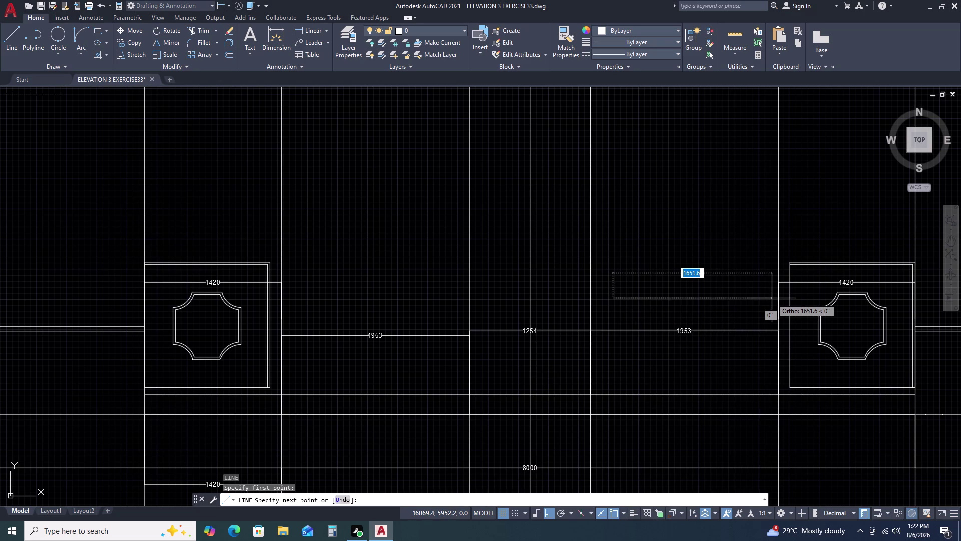
Draw a single horizontal line 1050 units long with Ortho on.
key(1)
text(05)
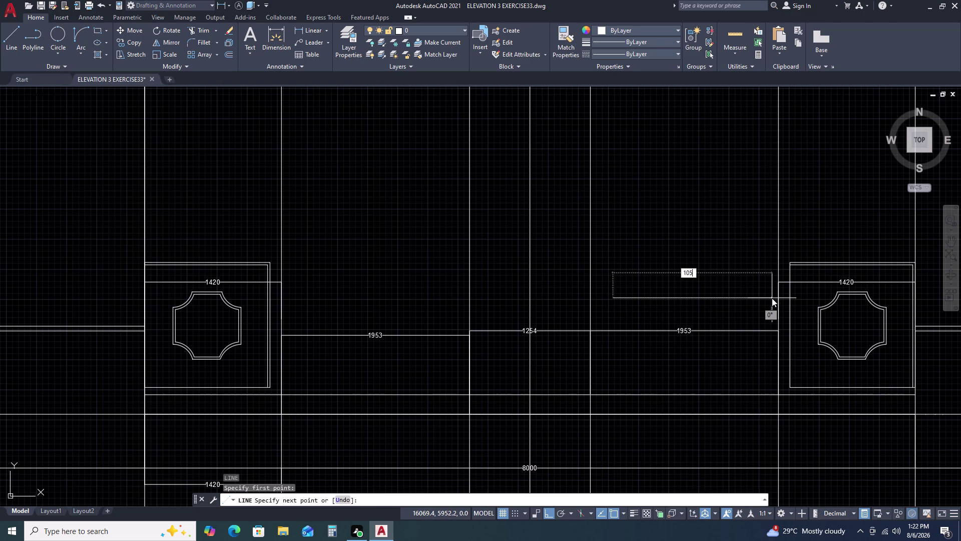
text(0)
key(space)
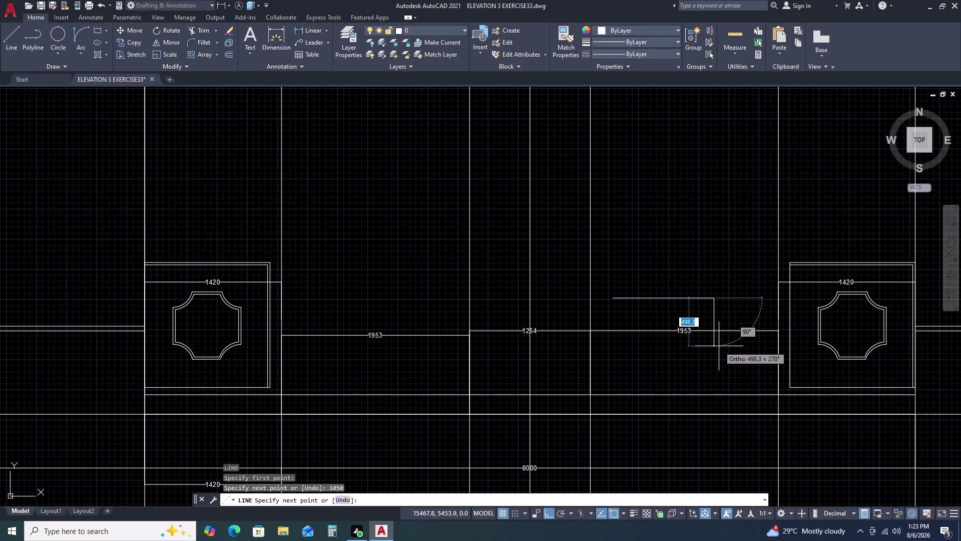
key(Escape)
Start the Linear dimension command (DLI).
text(D)
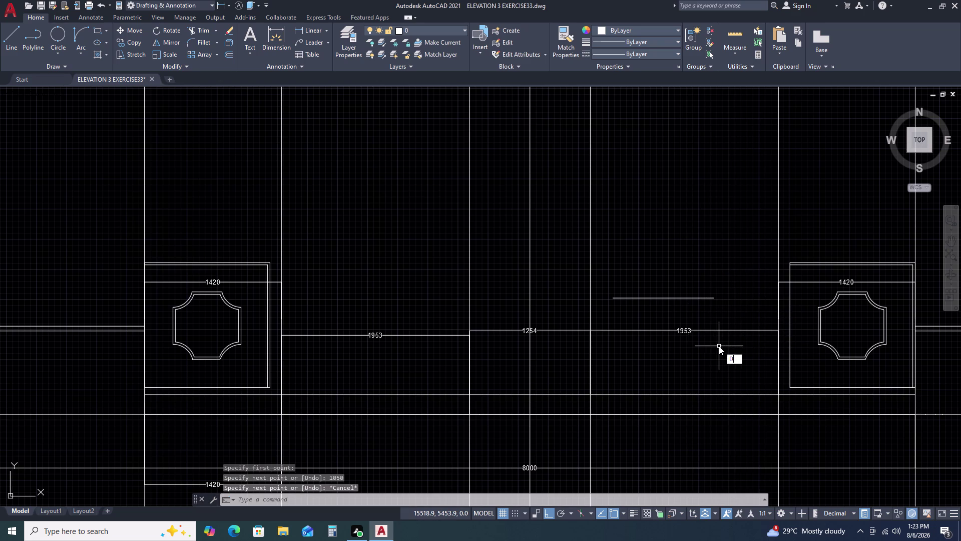
text(LIN)
key(space)
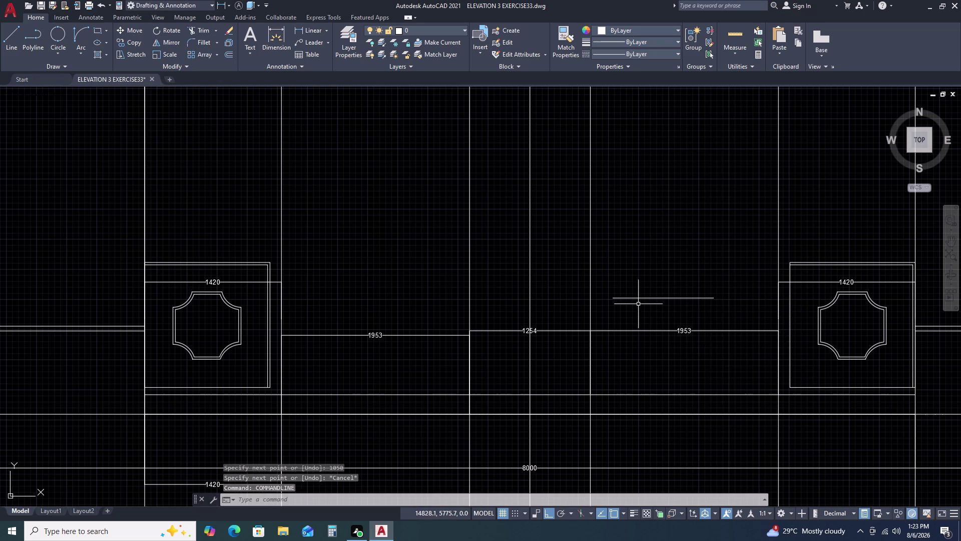
text(DL)
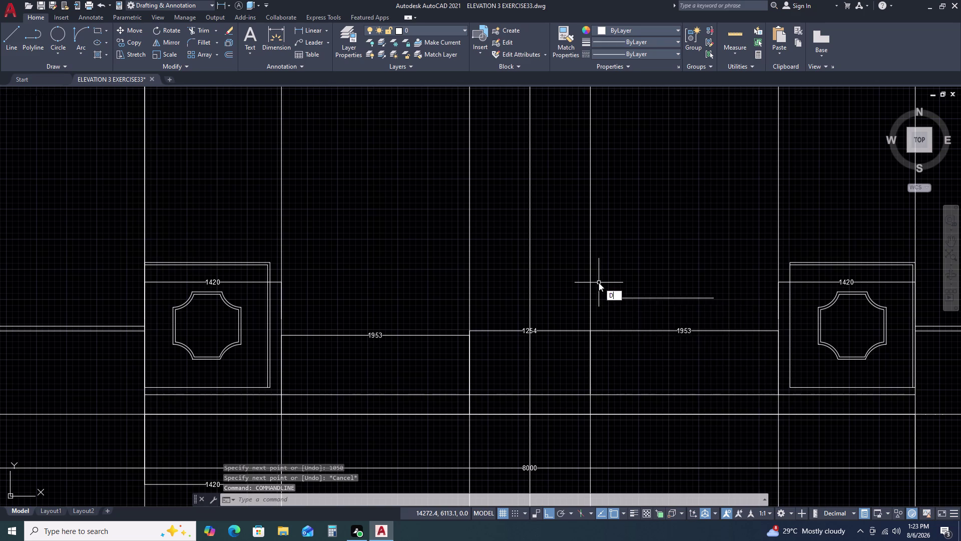
text(I)
key(space)
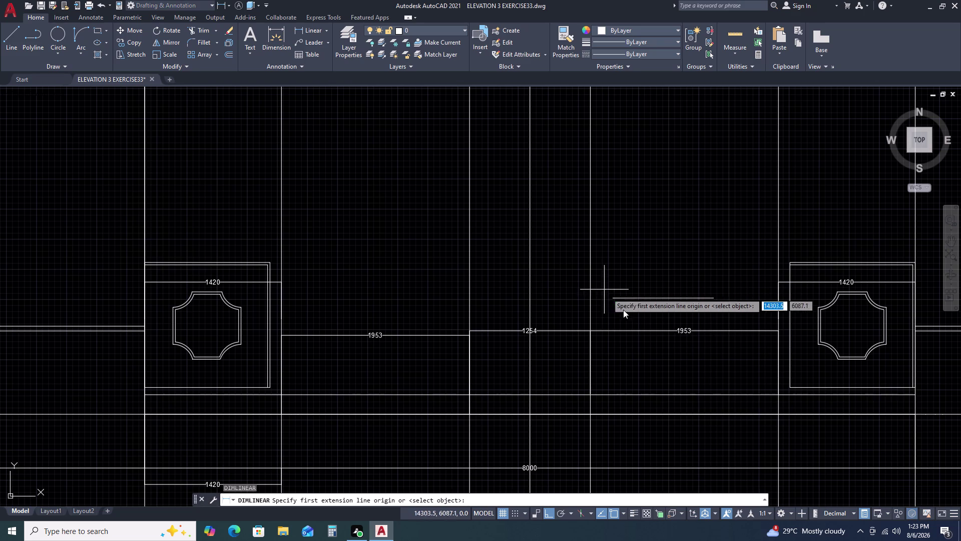
Place a 1050 linear dimension above the line, snapped to both endpoints.
click(616, 299)
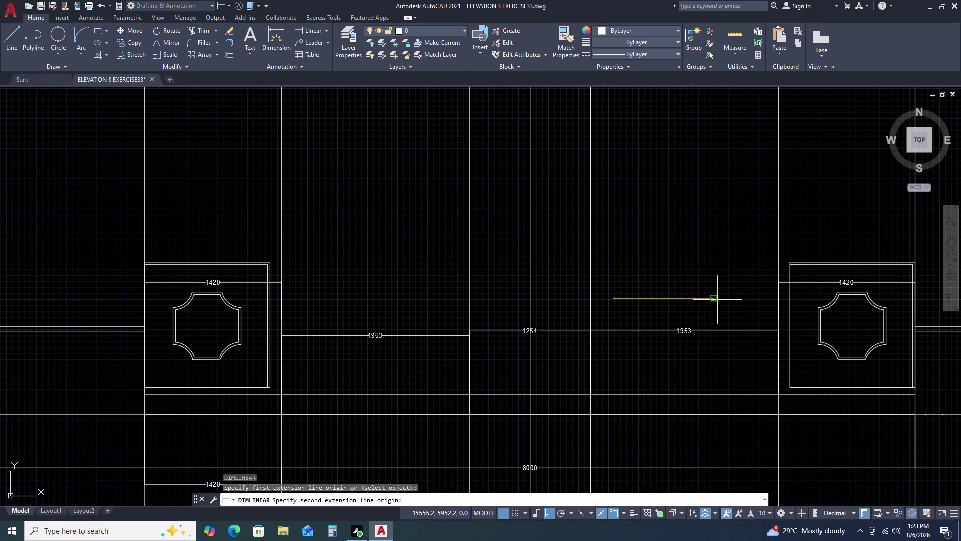
click(712, 297)
click(706, 278)
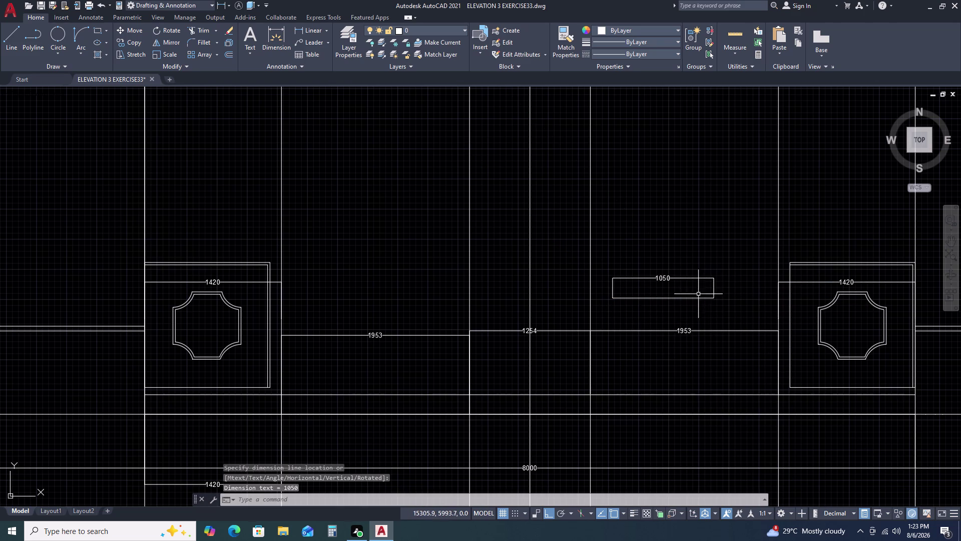
Window-select the 1050 line together with its dimension.
click(692, 286)
click(674, 296)
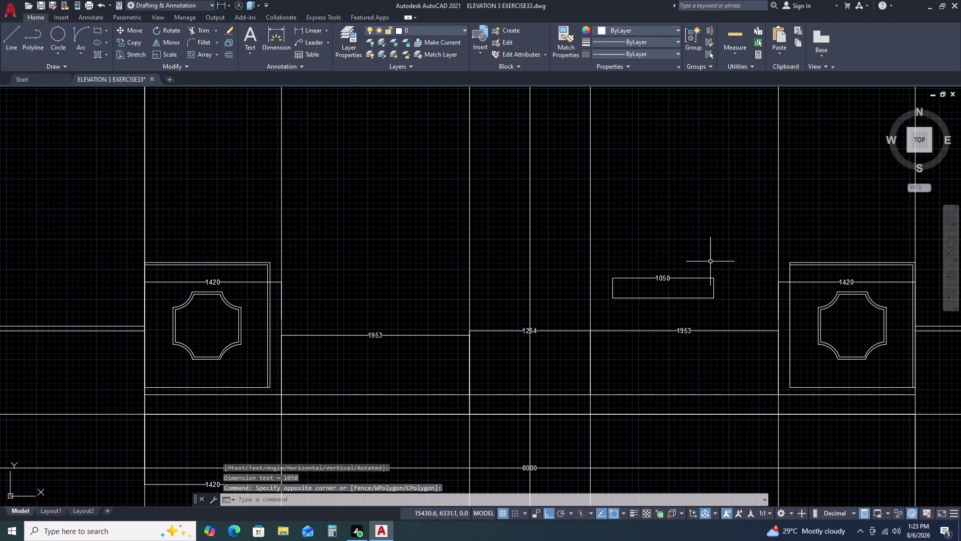
click(718, 244)
click(646, 303)
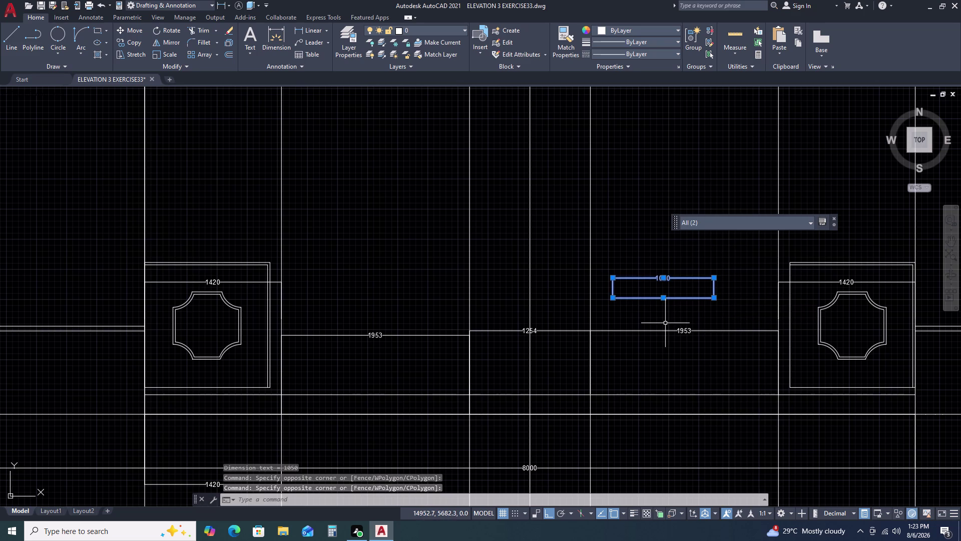
Move the 1050 line and dimension by its right endpoint onto the lower baseline, Ortho off.
text(M)
key(space)
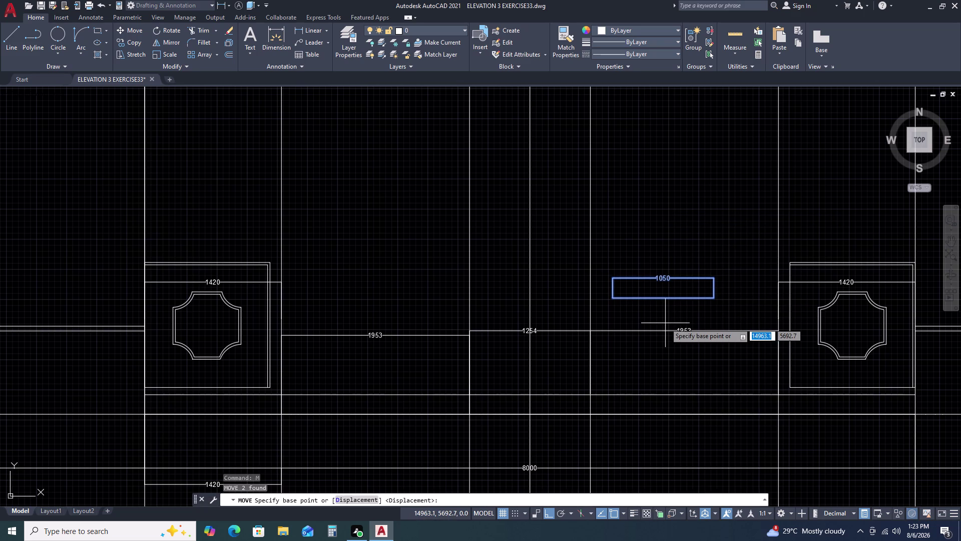
click(662, 296)
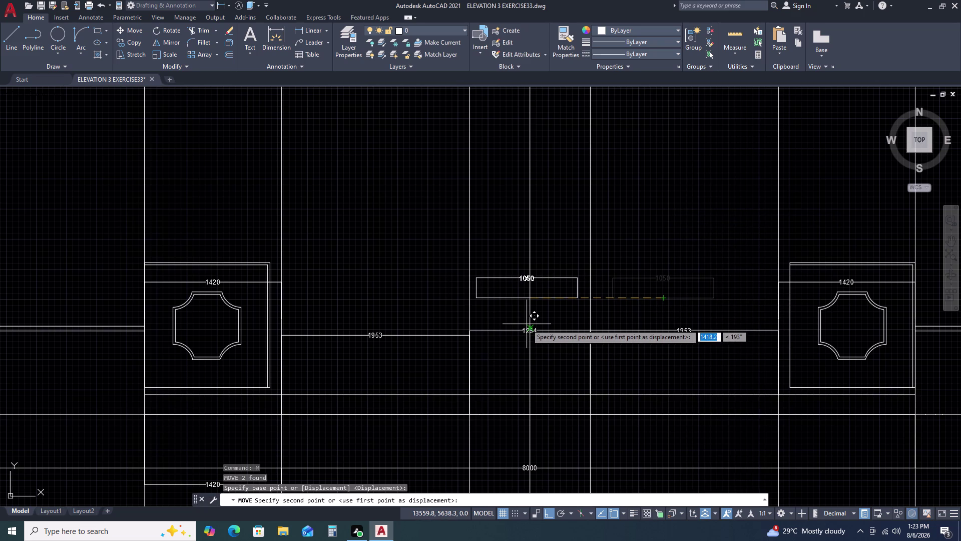
key(F8)
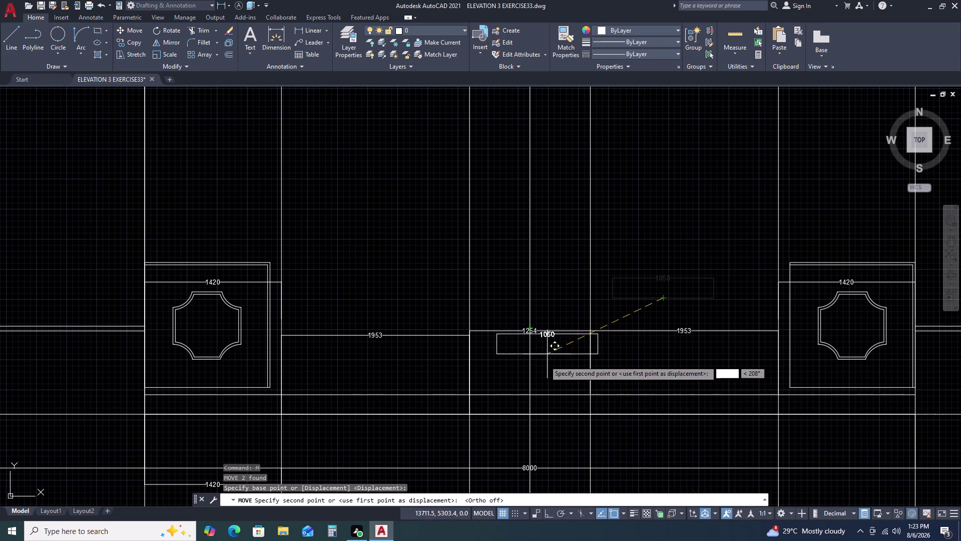
scroll(up, 3)
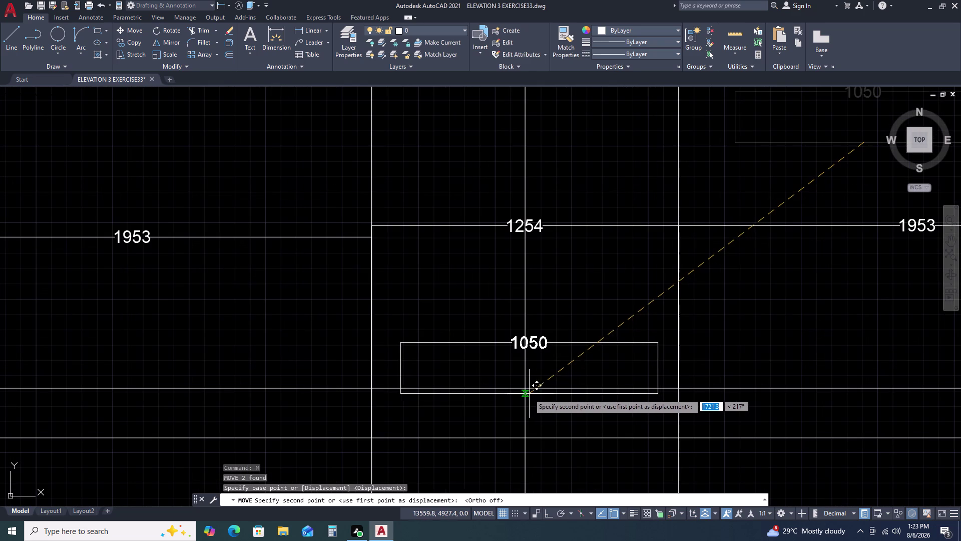
click(526, 389)
scroll(down, 3)
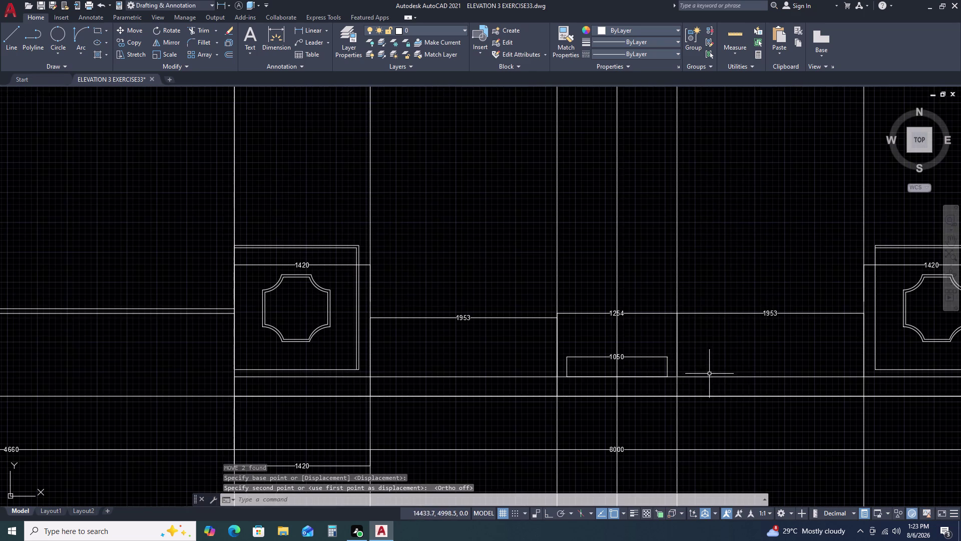
middle_drag(748, 371, 702, 369)
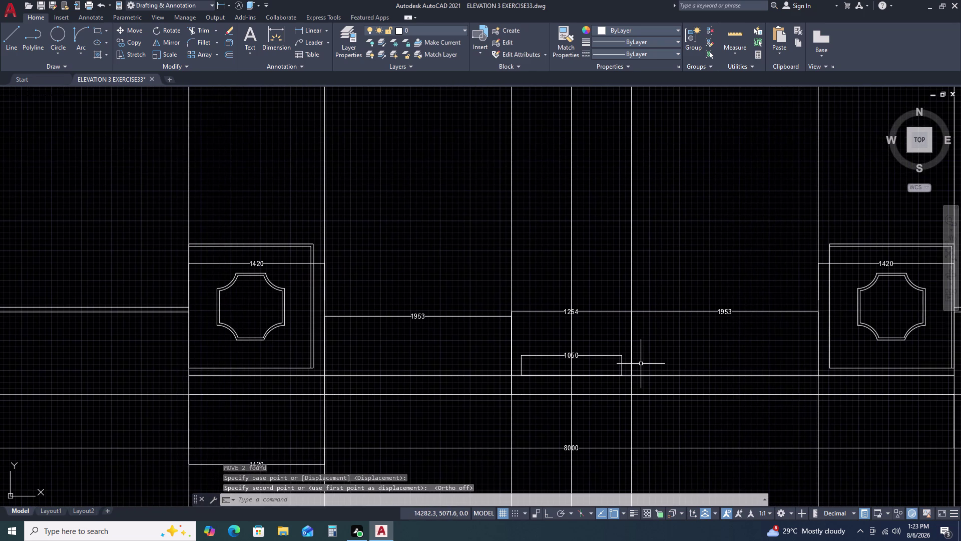
text(DLI)
key(space)
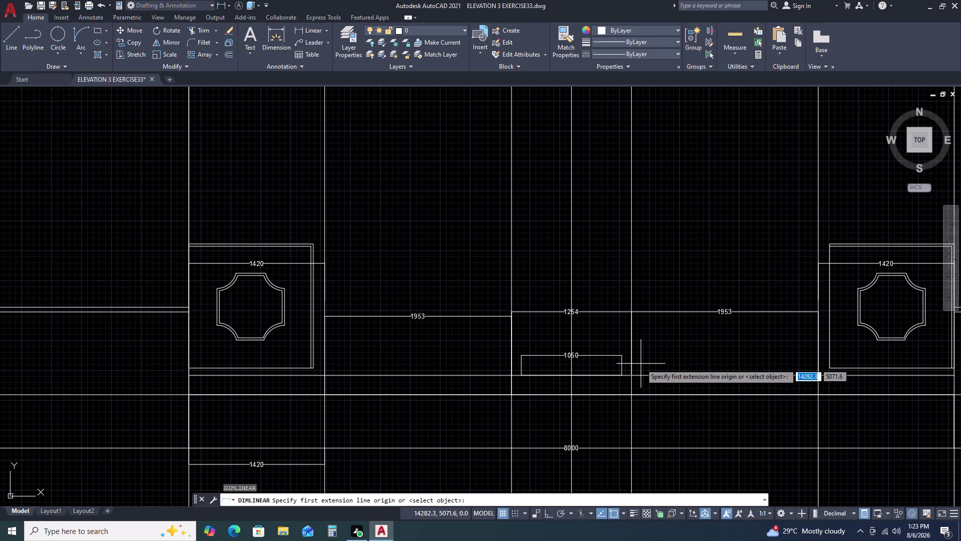
scroll(up, 3)
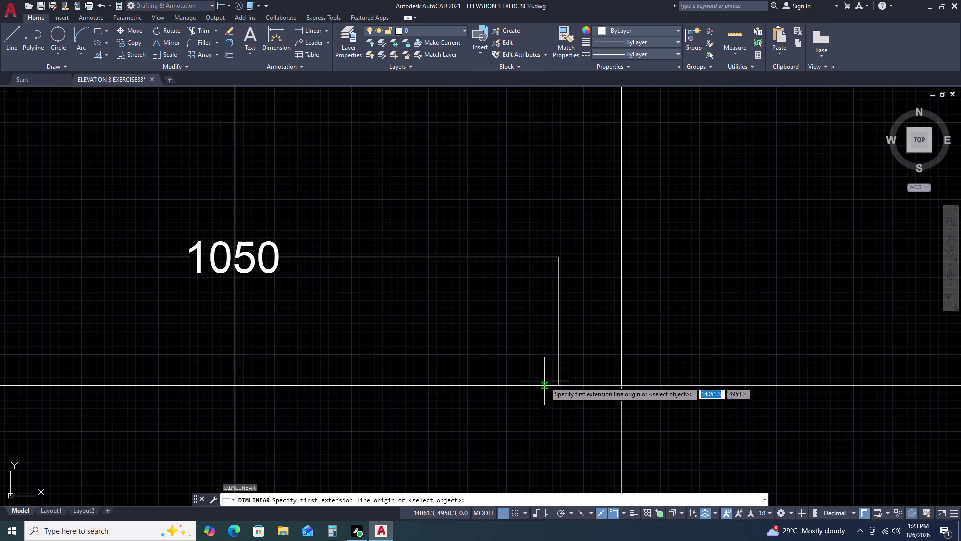
click(559, 387)
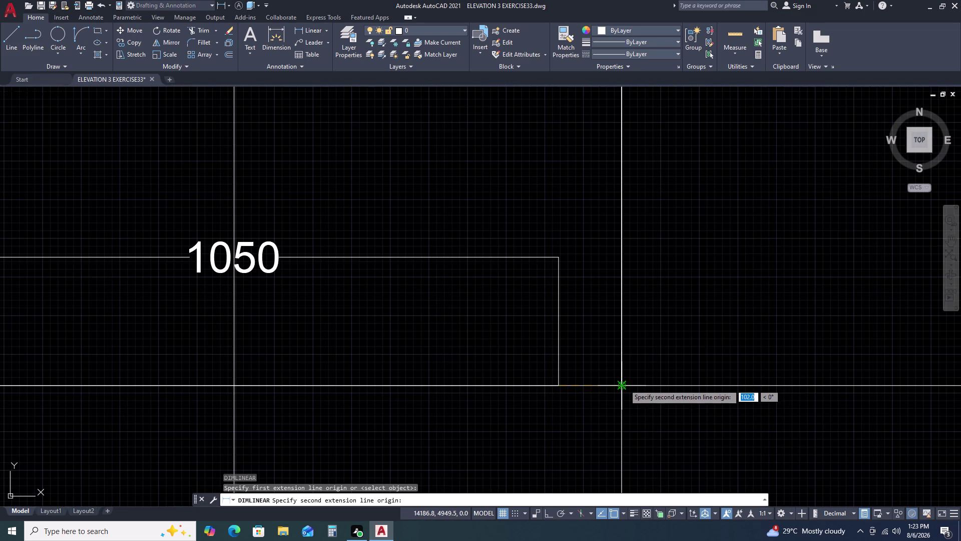
click(624, 385)
scroll(down, 3)
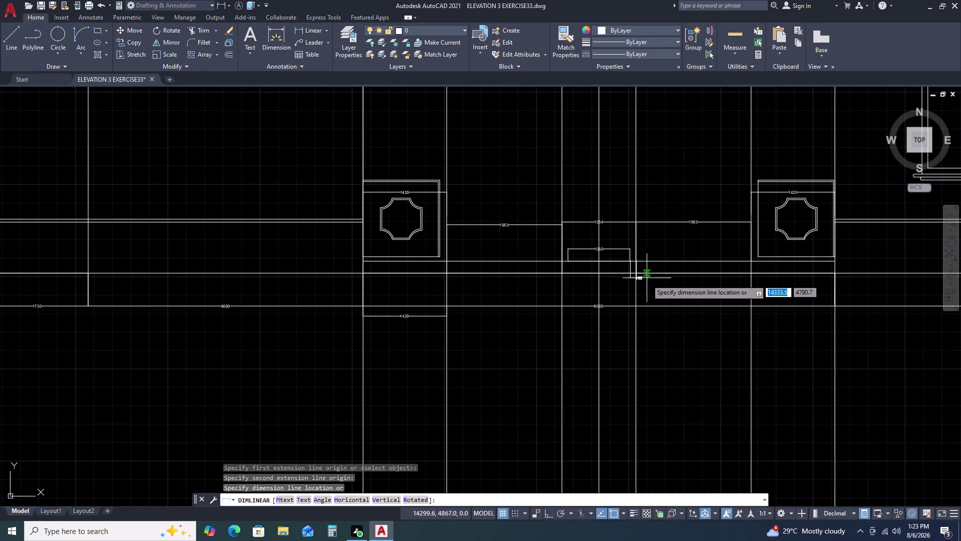
scroll(up, 3)
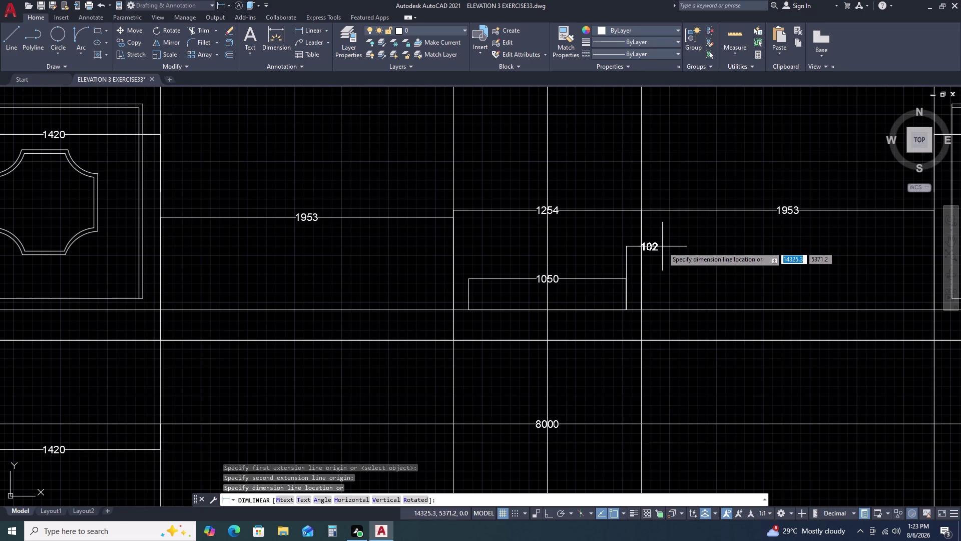
scroll(down, 3)
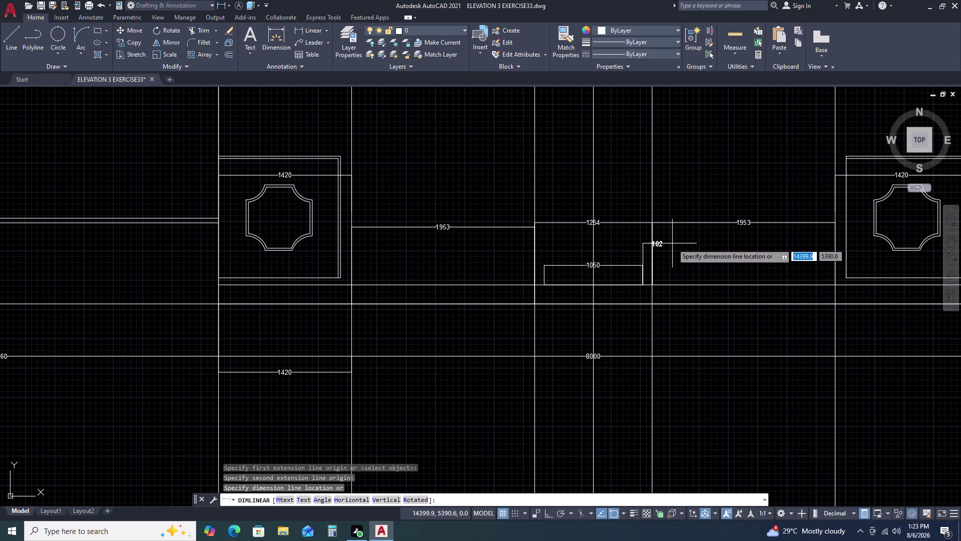
scroll(down, 3)
scroll(down, 3)
scroll(up, 3)
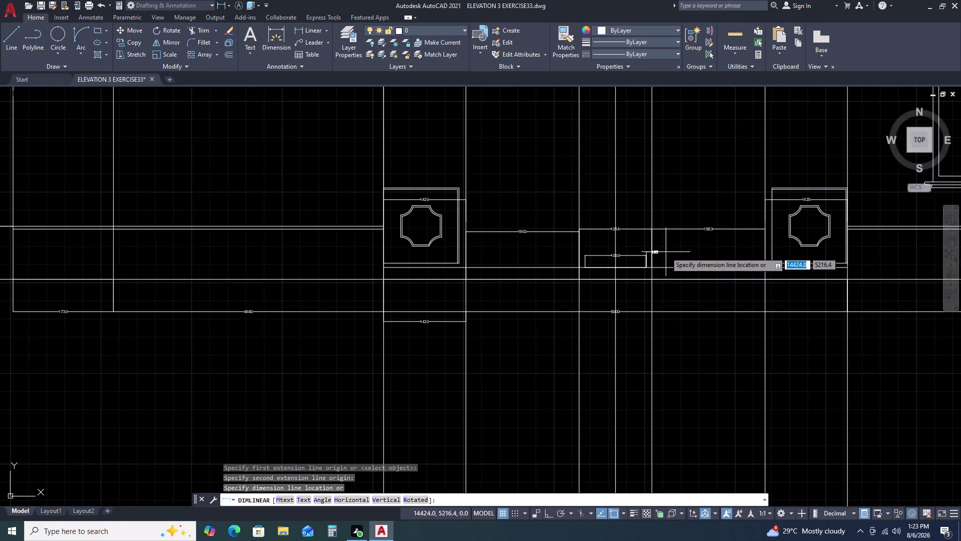
scroll(up, 3)
scroll(down, 3)
scroll(up, 3)
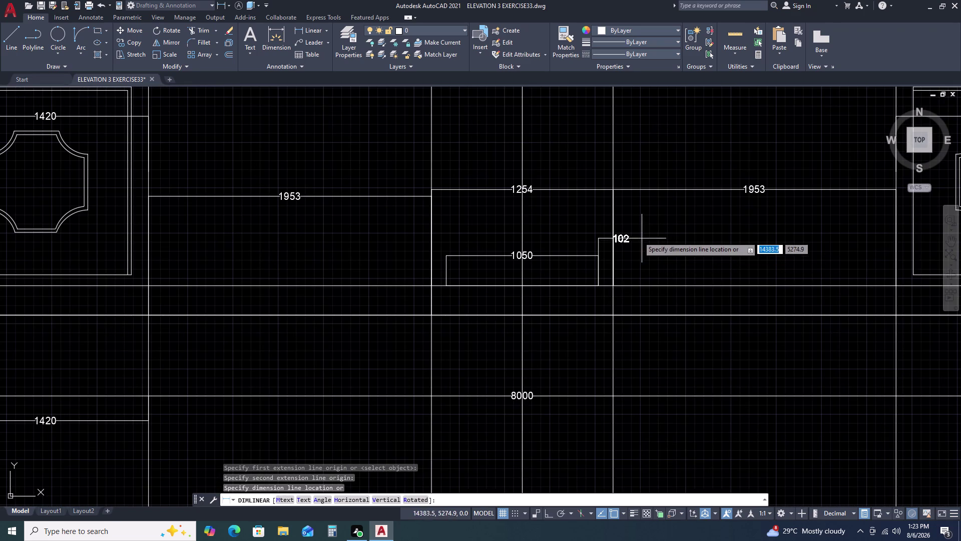
key(Escape)
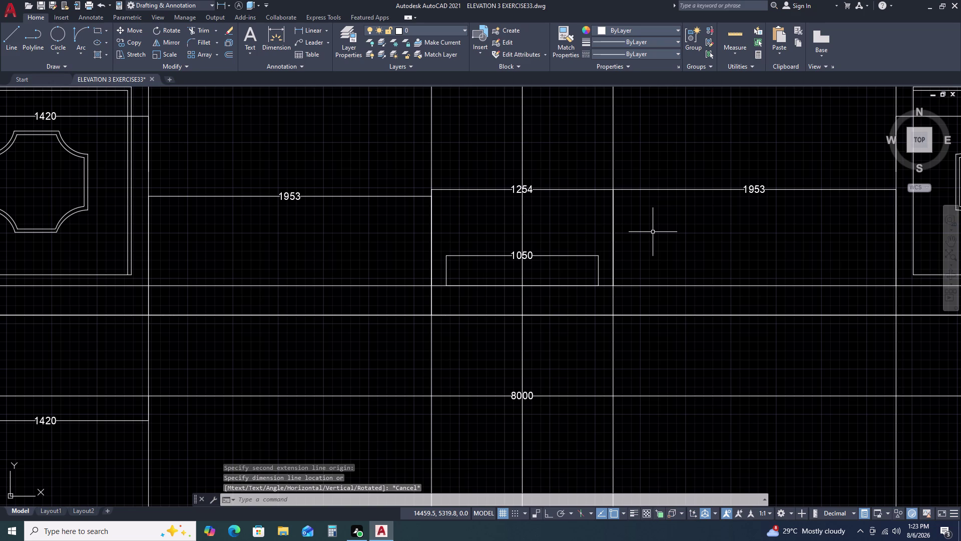
scroll(down, 3)
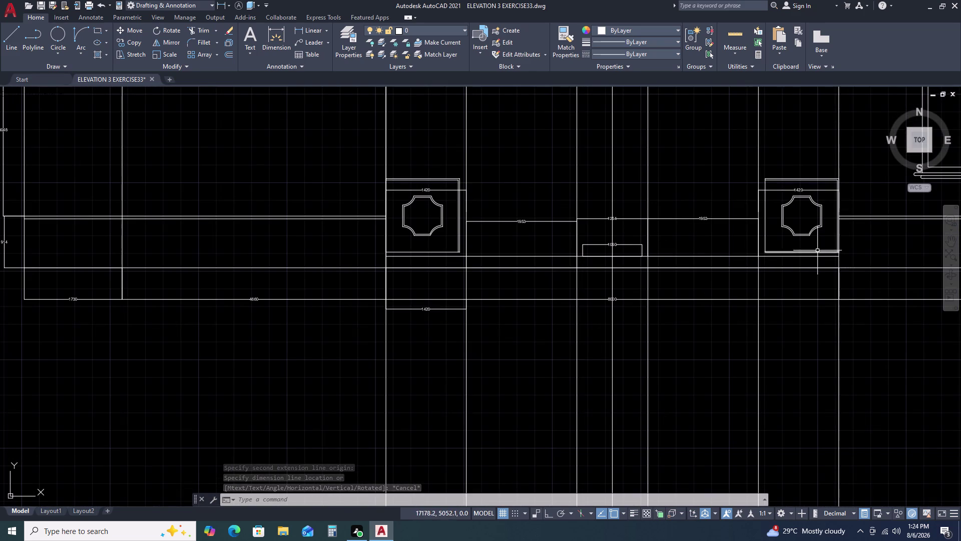
click(757, 288)
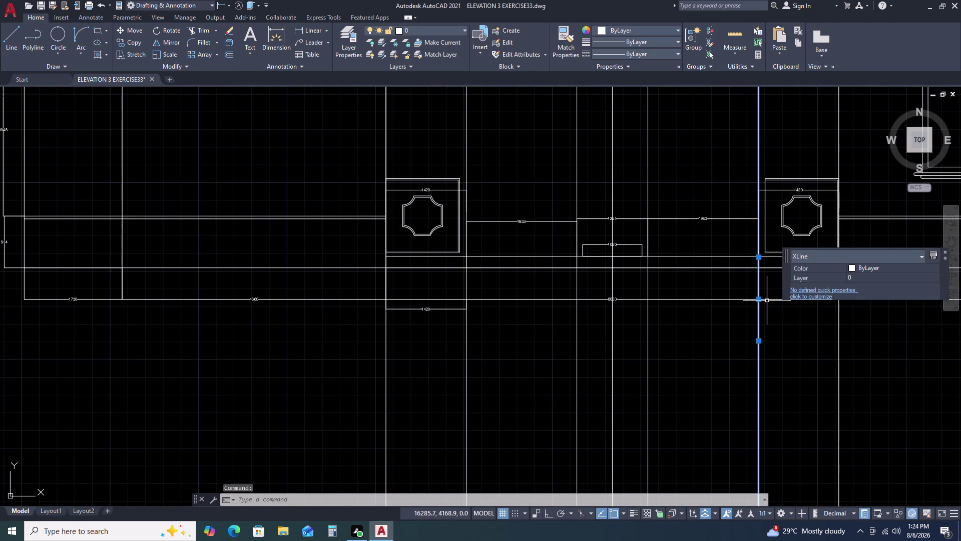
Offset lines 102 units beside the 1953 dimensions, then end OFFSET.
text(O)
key(space)
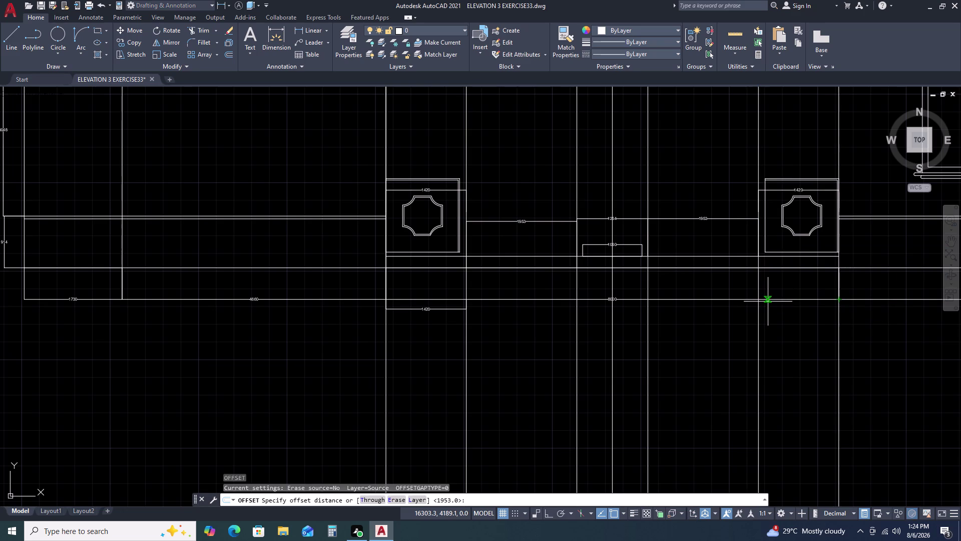
text(10)
key(6)
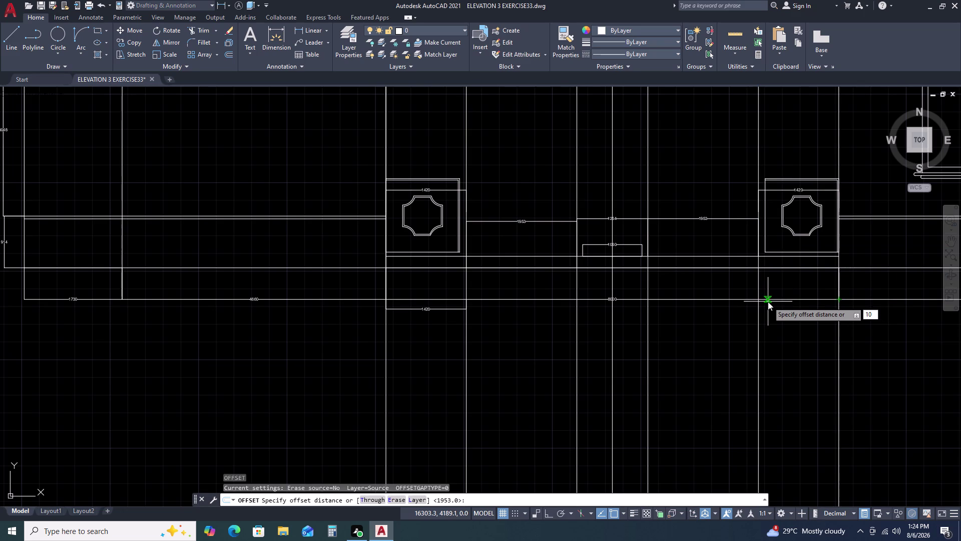
key(2)
key(BackSpace)
key(BackSpace)
key(2)
key(space)
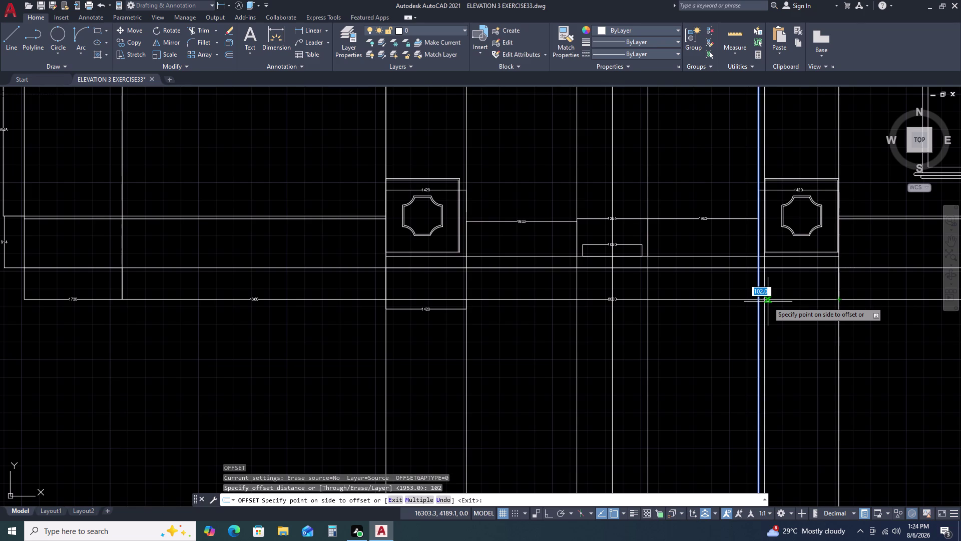
click(736, 307)
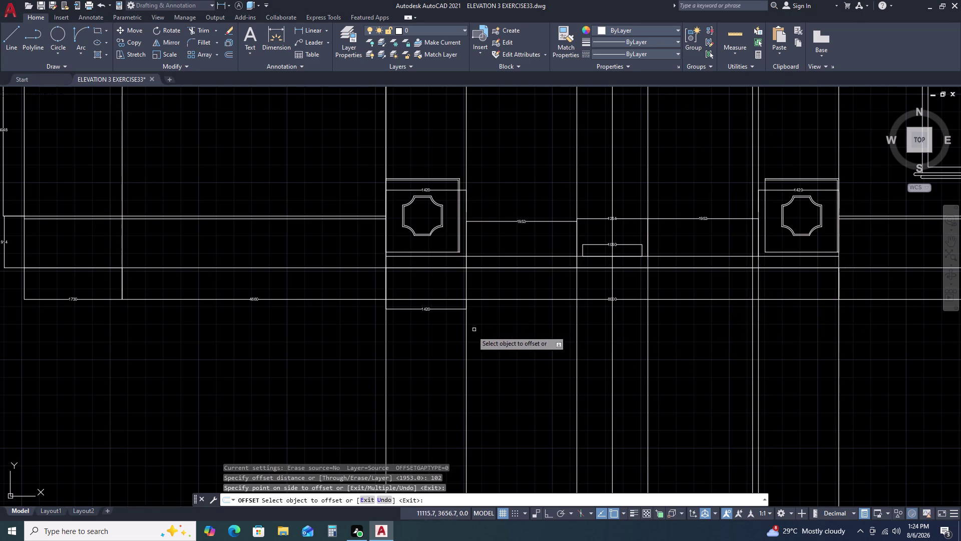
click(466, 334)
click(500, 332)
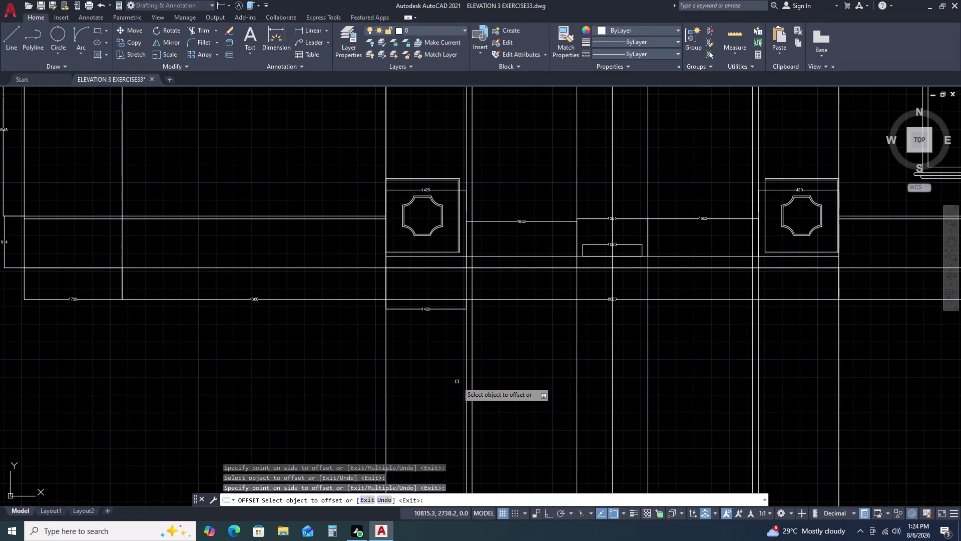
key(Escape)
Zoom in where the dimension meets the vertical edge, then return to the right-side elevation.
scroll(up, 3)
scroll(up, 3)
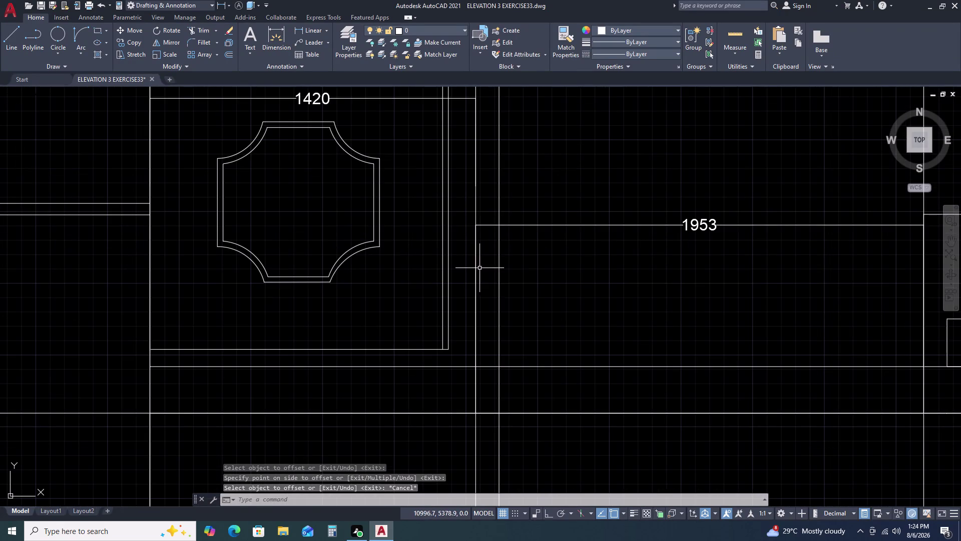
scroll(up, 3)
scroll(down, 3)
scroll(up, 3)
scroll(up, 3)
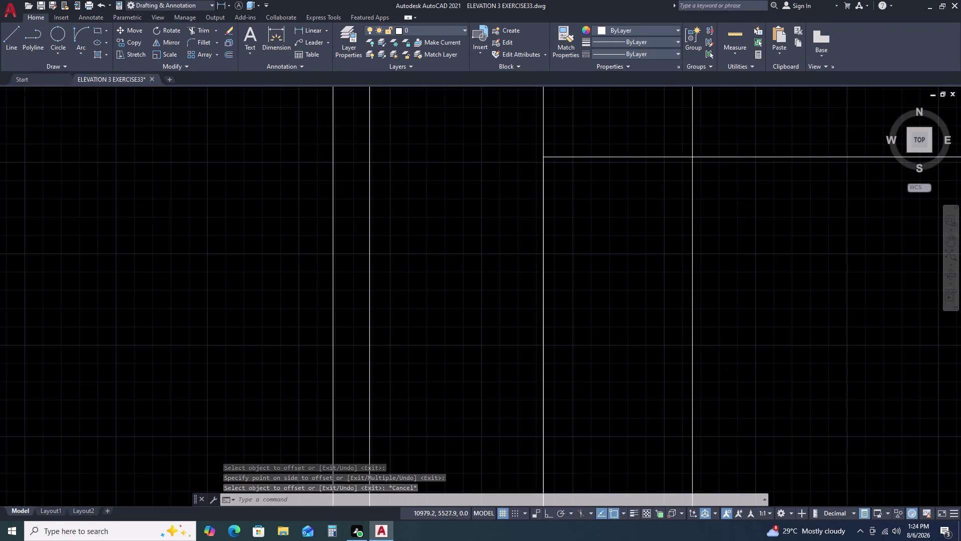
scroll(up, 3)
middle_drag(546, 209, 556, 355)
middle_drag(541, 194, 531, 277)
middle_drag(531, 310, 531, 326)
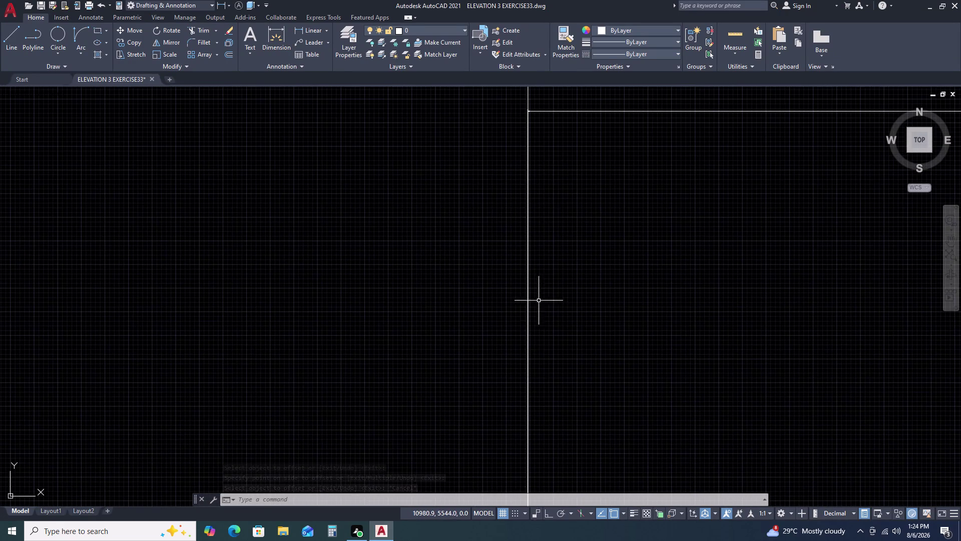
scroll(up, 3)
scroll(up, 3)
scroll(up, 3)
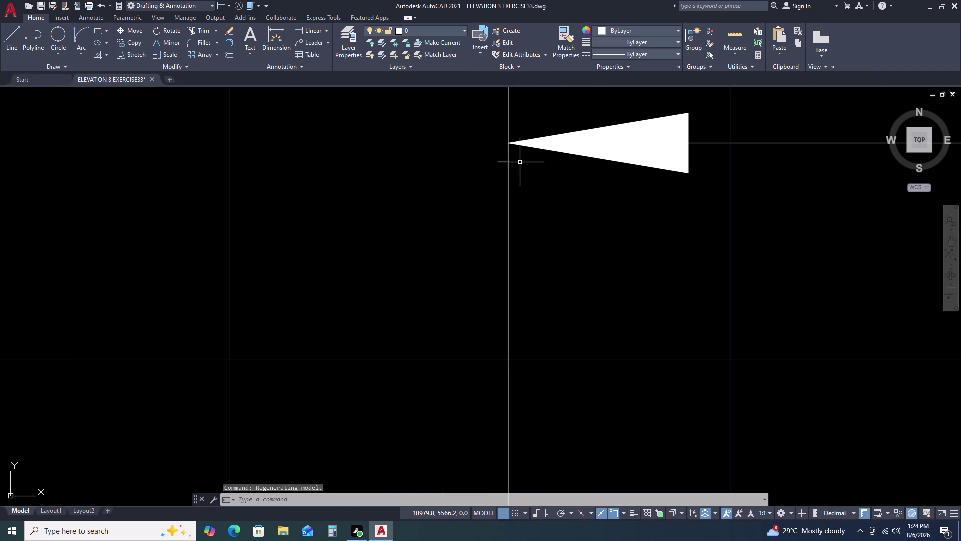
scroll(up, 3)
scroll(up, 3)
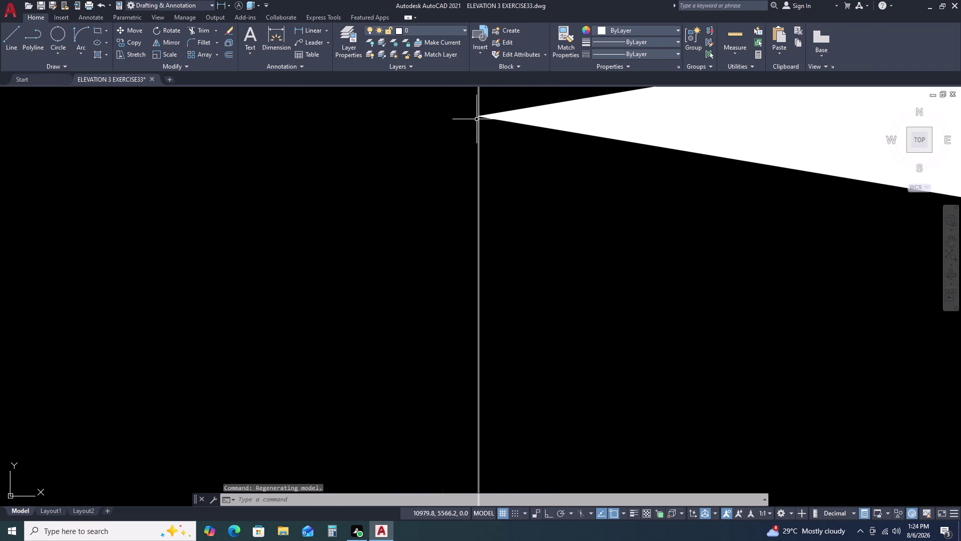
scroll(up, 3)
scroll(up, 3)
scroll(down, 3)
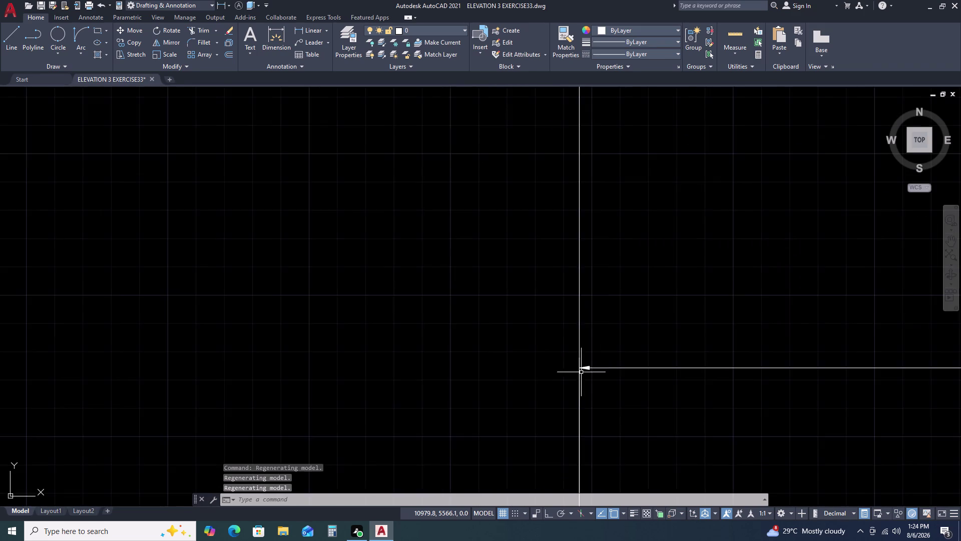
scroll(down, 3)
scroll(down, 3)
middle_drag(698, 373, 553, 365)
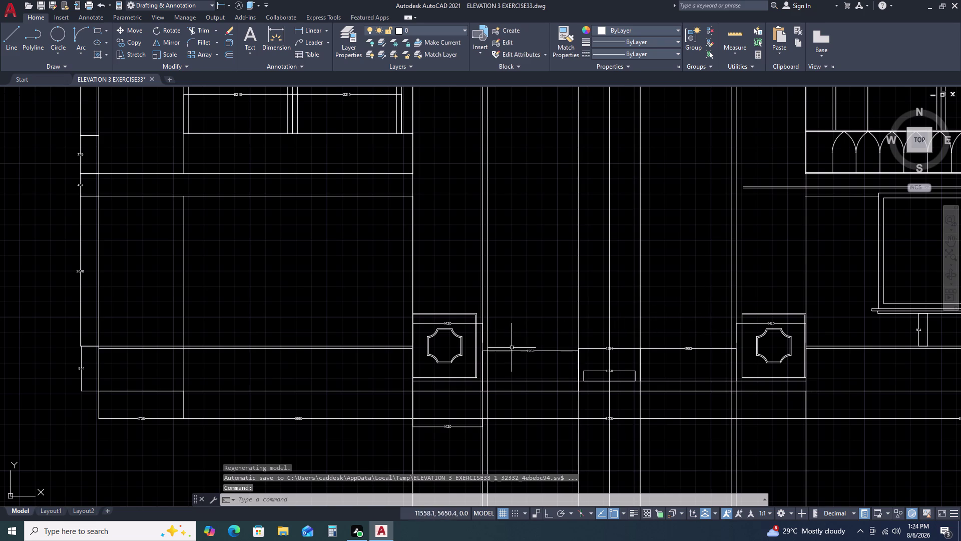
Delete the stray vertical construction lines on the right.
scroll(up, 3)
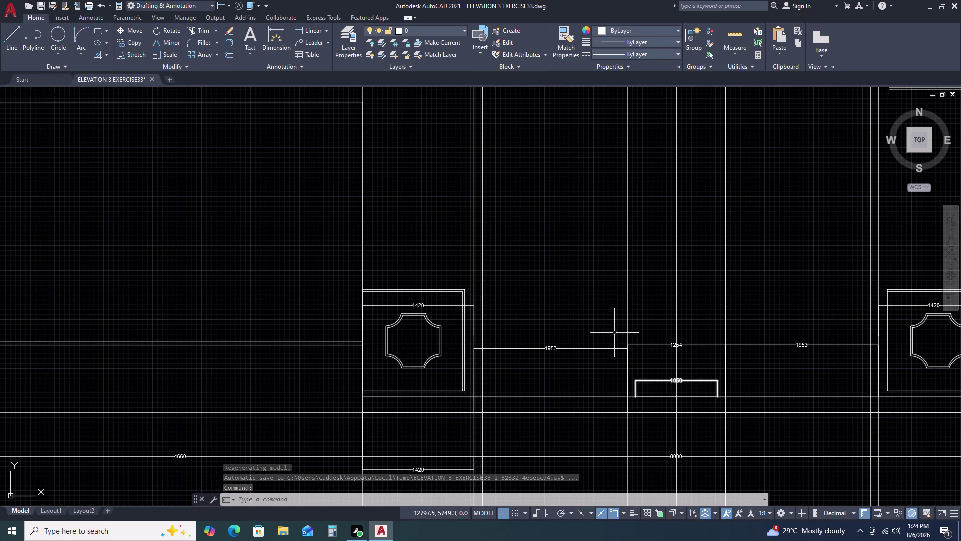
double_click(739, 287)
click(728, 296)
click(721, 300)
double_click(728, 293)
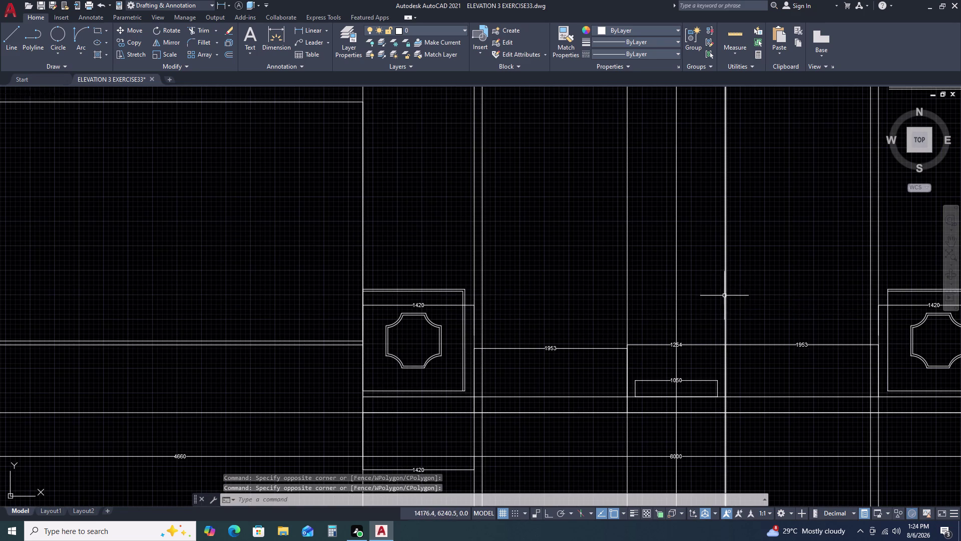
click(724, 296)
click(759, 281)
double_click(724, 272)
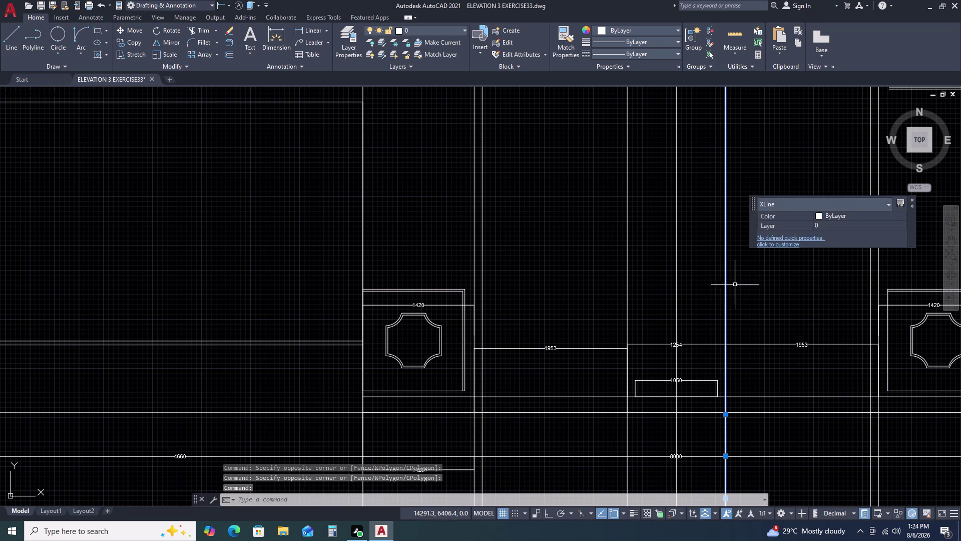
key(Delete)
click(643, 262)
click(602, 285)
key(Delete)
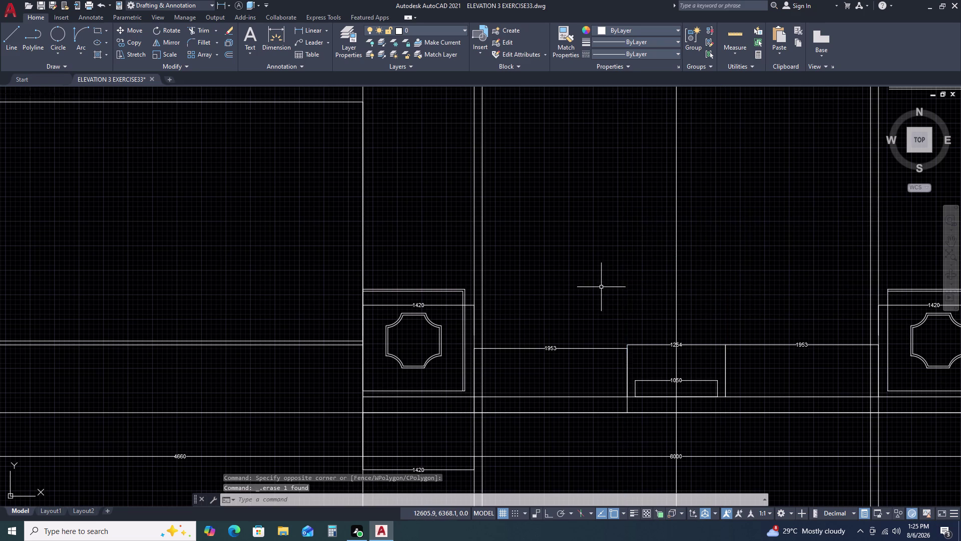
Offset the vertical line 1953 units to the right.
click(484, 320)
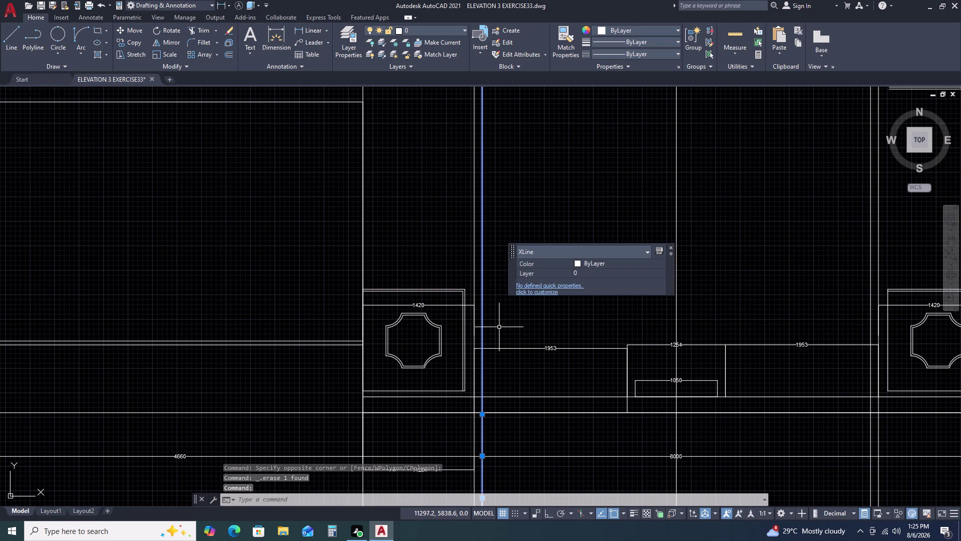
key(o)
key(space)
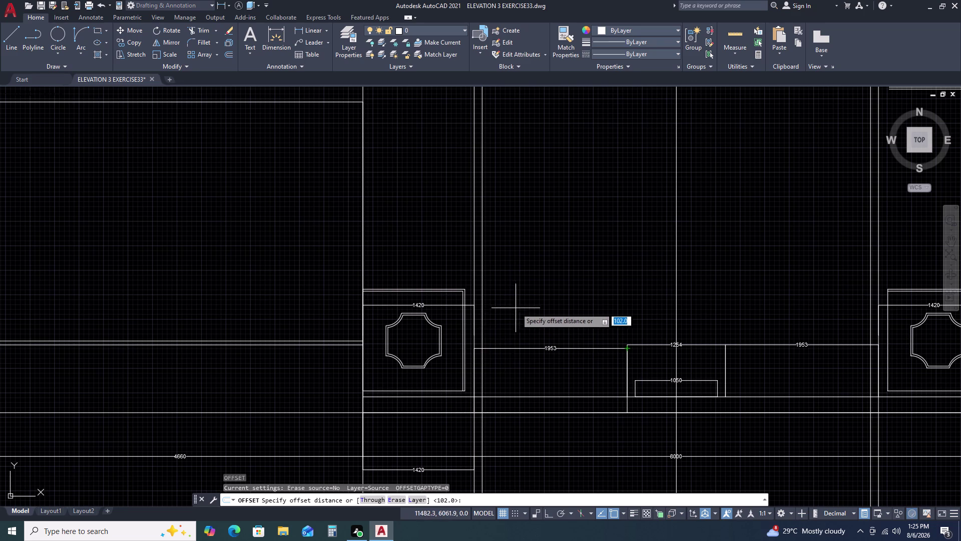
text(1)
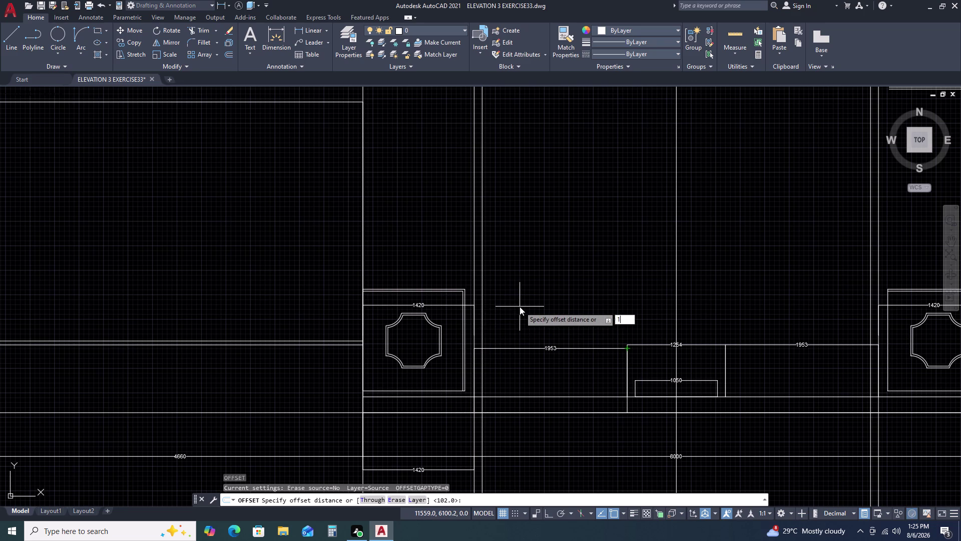
text(9)
text(53)
key(space)
click(659, 287)
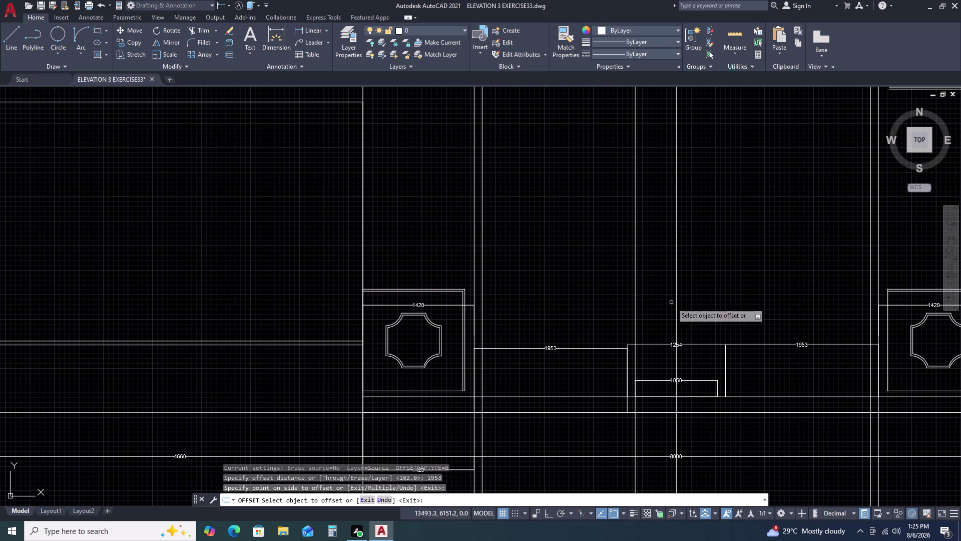
click(872, 289)
click(783, 294)
key(Escape)
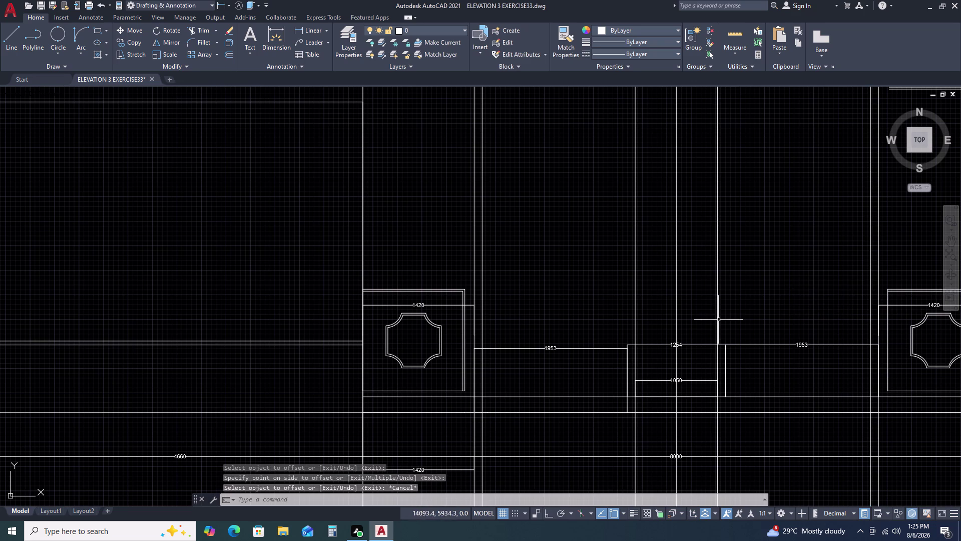
click(701, 345)
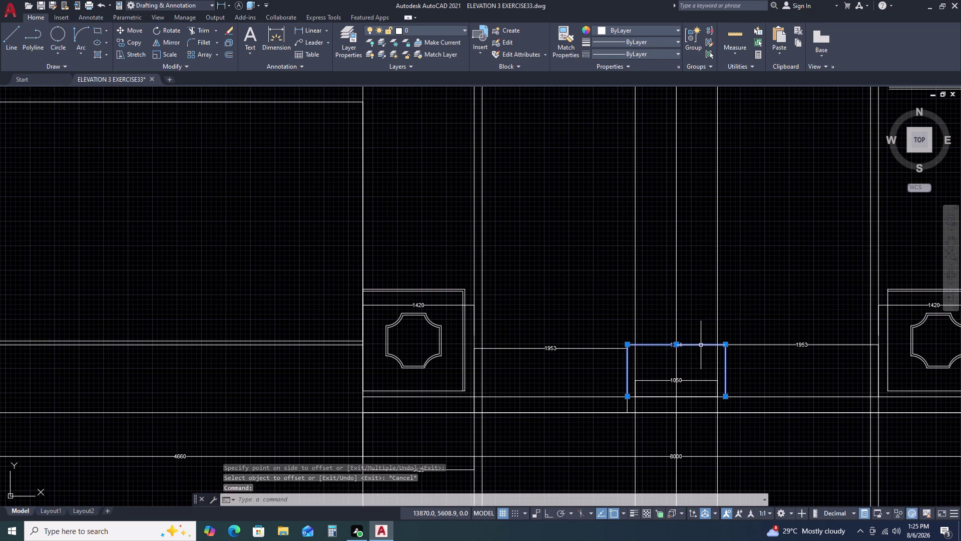
Delete the 1254 dimension and move the right 1953 dimension onto the new line.
key(Delete)
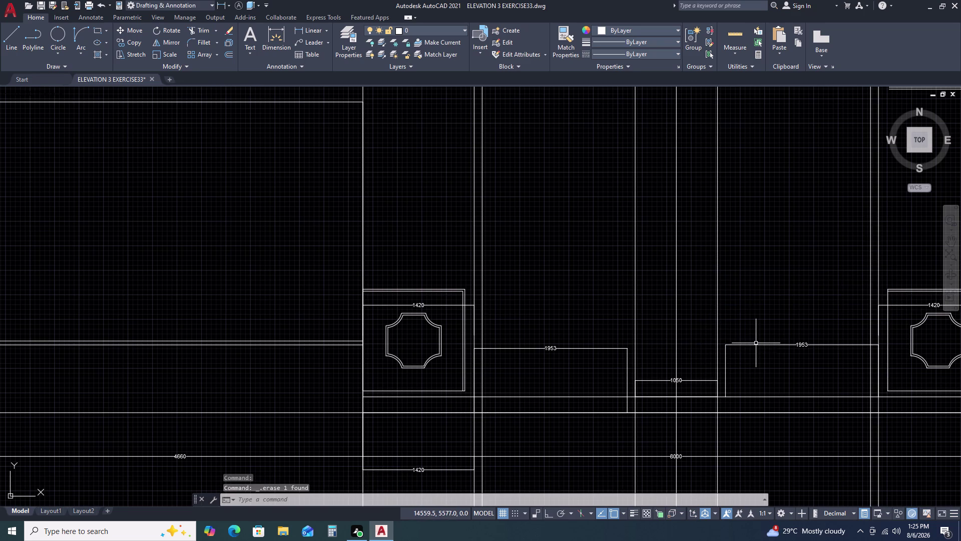
click(756, 342)
click(750, 328)
click(754, 359)
click(730, 307)
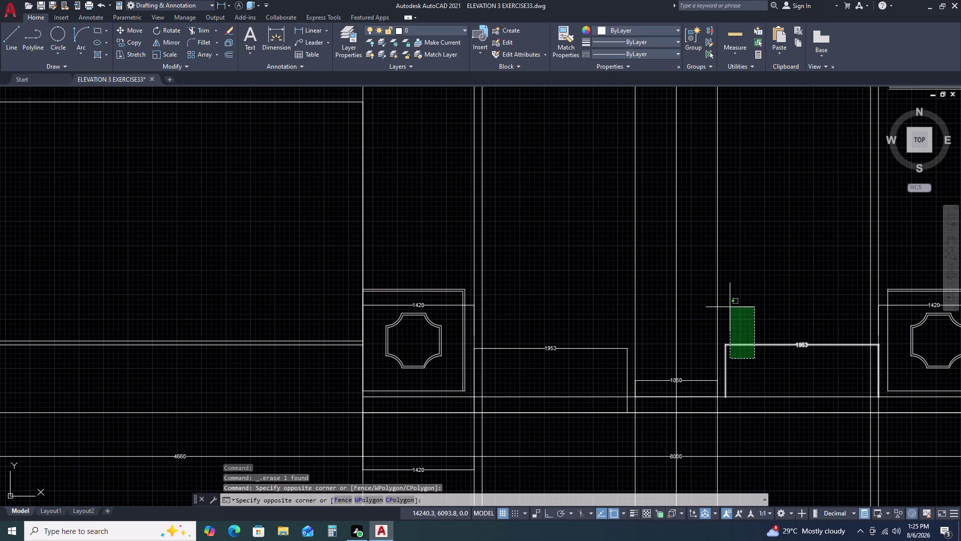
text(M)
key(space)
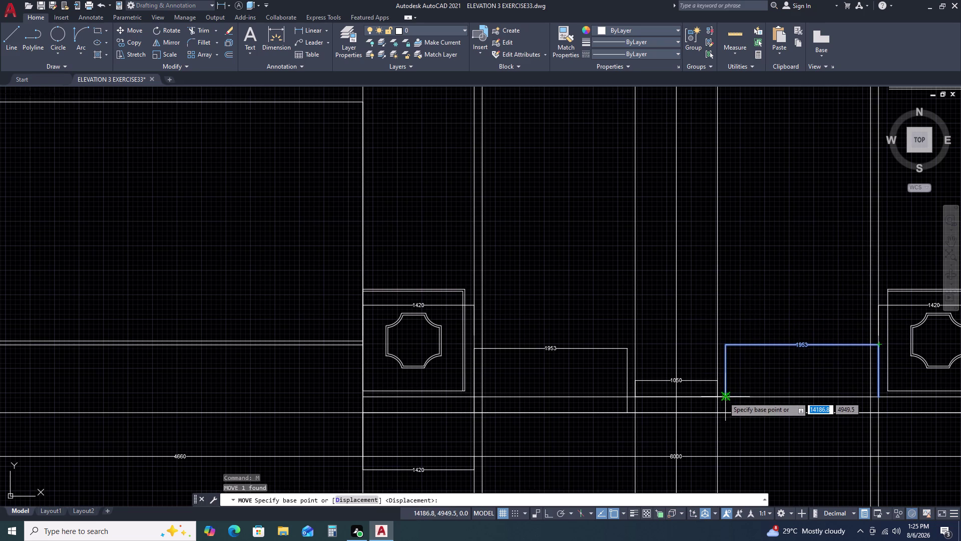
click(724, 396)
click(721, 396)
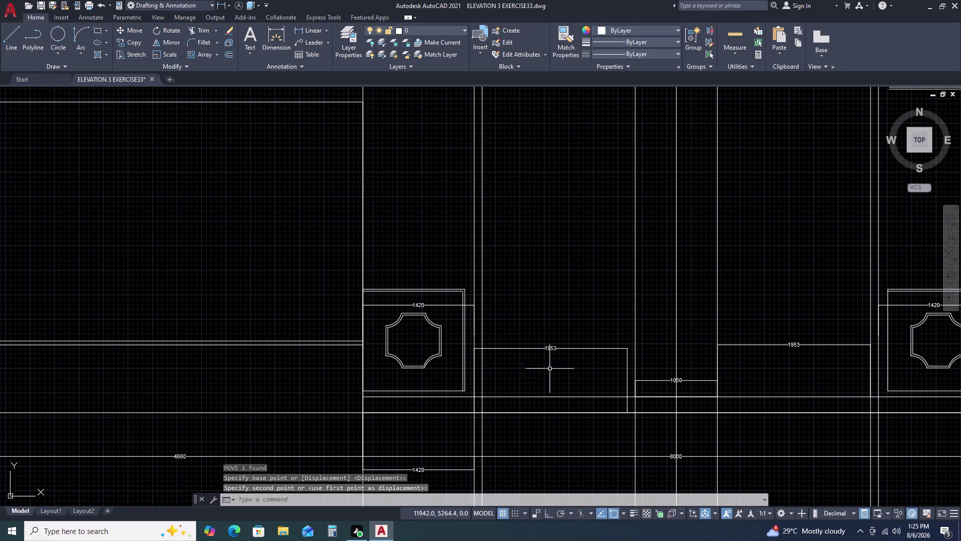
Move the left 1953 dimension into its new position.
click(569, 335)
click(553, 361)
key(m)
key(space)
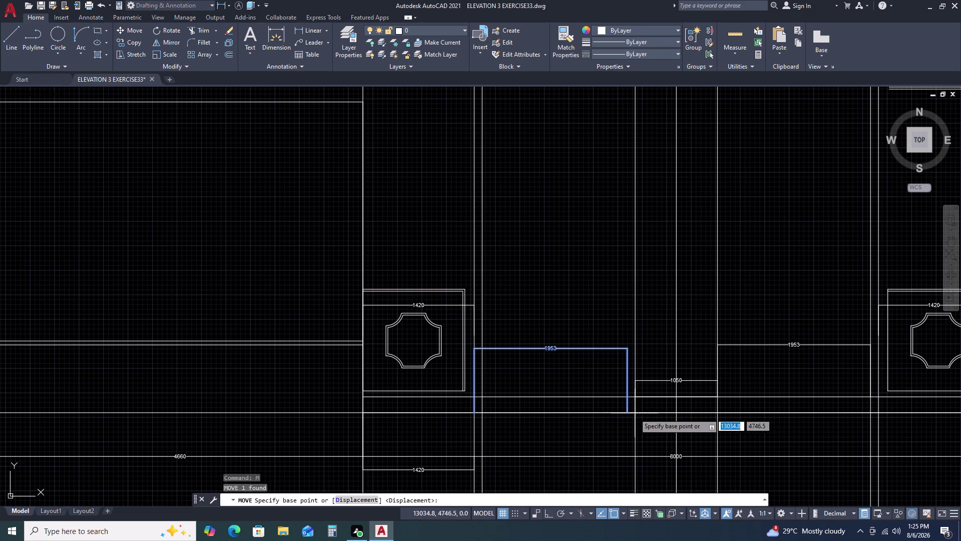
click(626, 413)
click(634, 399)
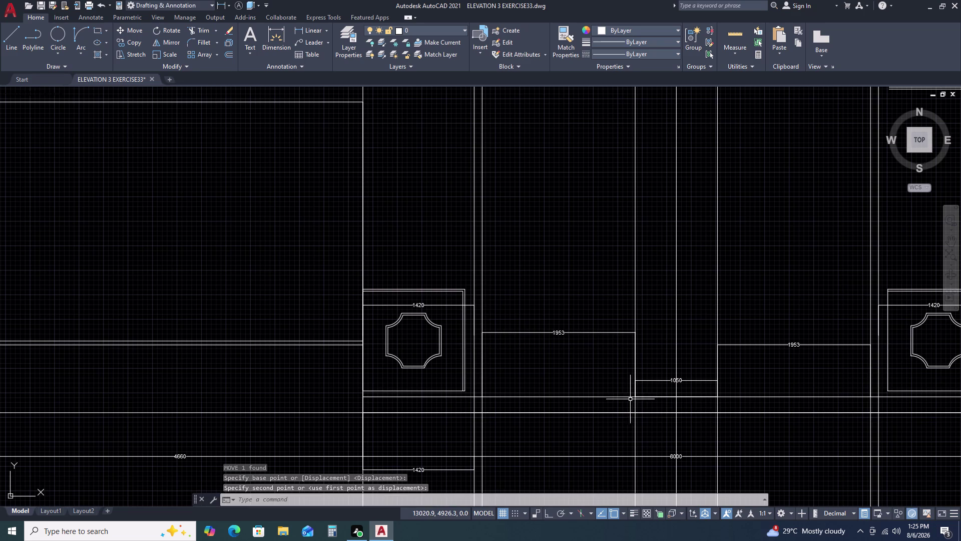
scroll(up, 3)
scroll(up, 3)
scroll(down, 3)
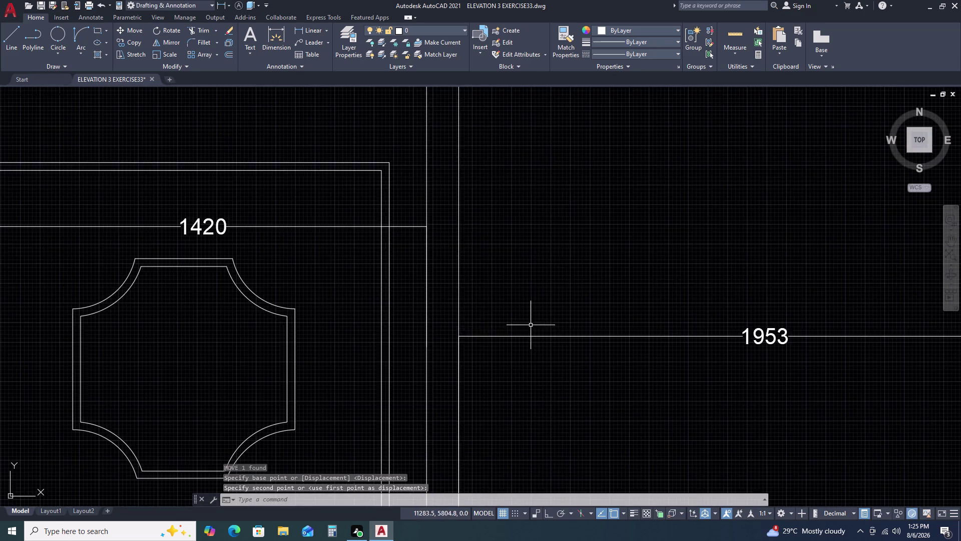
scroll(down, 3)
scroll(up, 3)
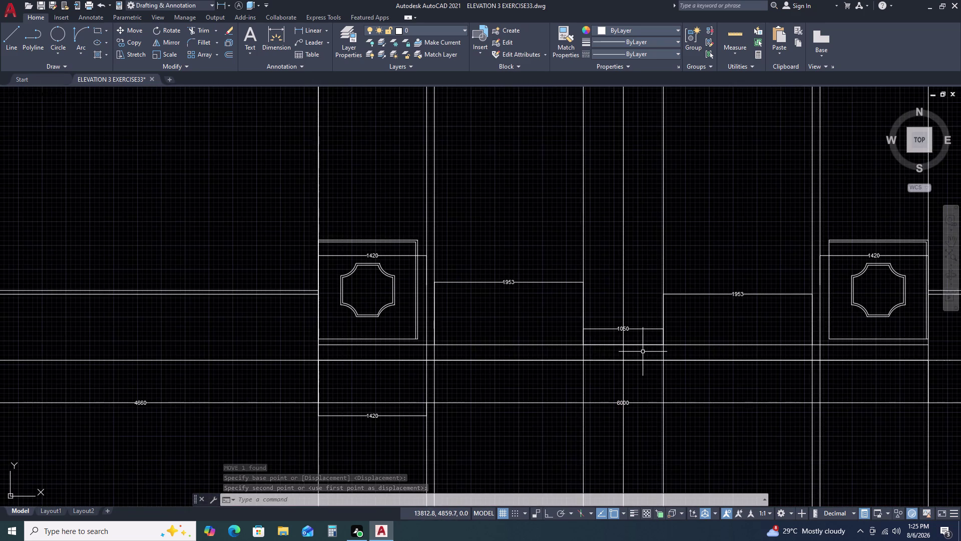
scroll(up, 3)
scroll(up, 3)
scroll(down, 3)
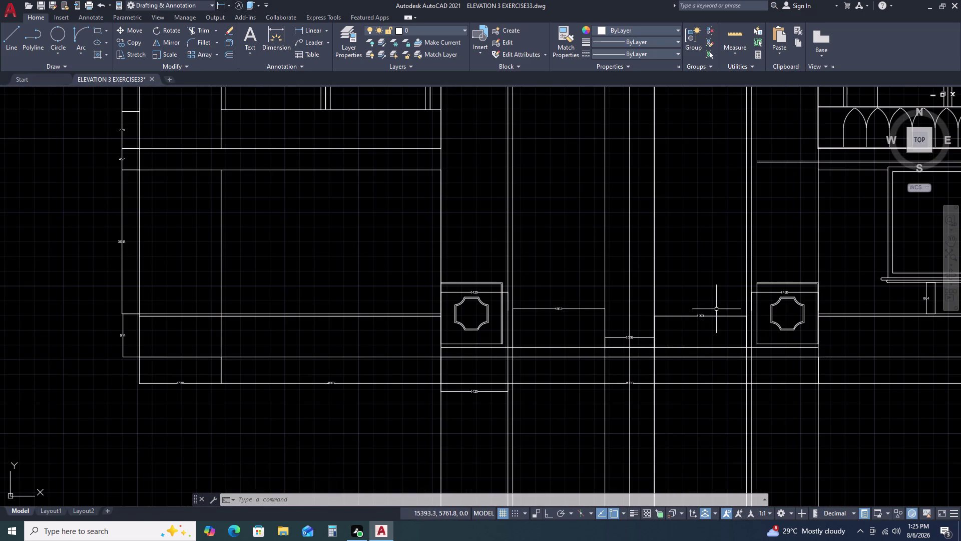
scroll(up, 3)
scroll(down, 3)
scroll(up, 3)
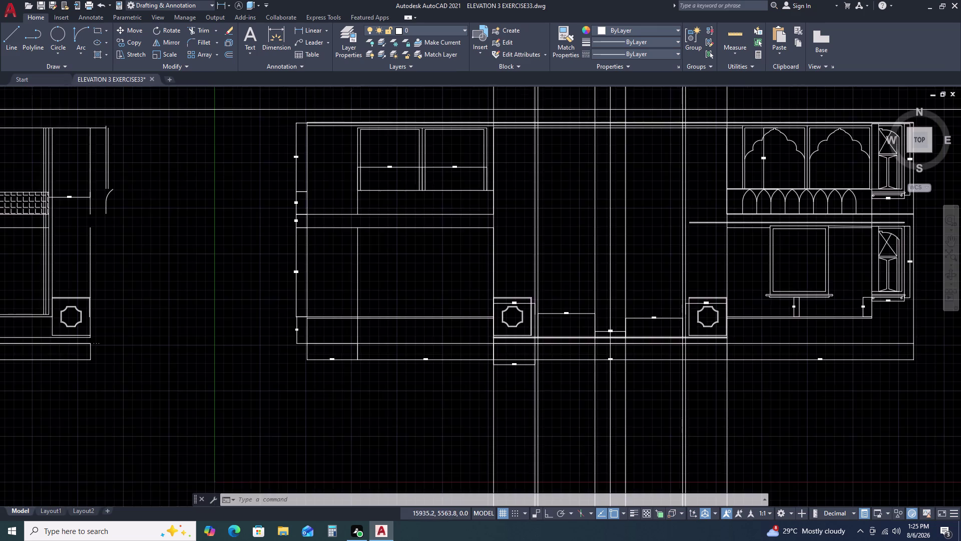
scroll(up, 3)
scroll(down, 3)
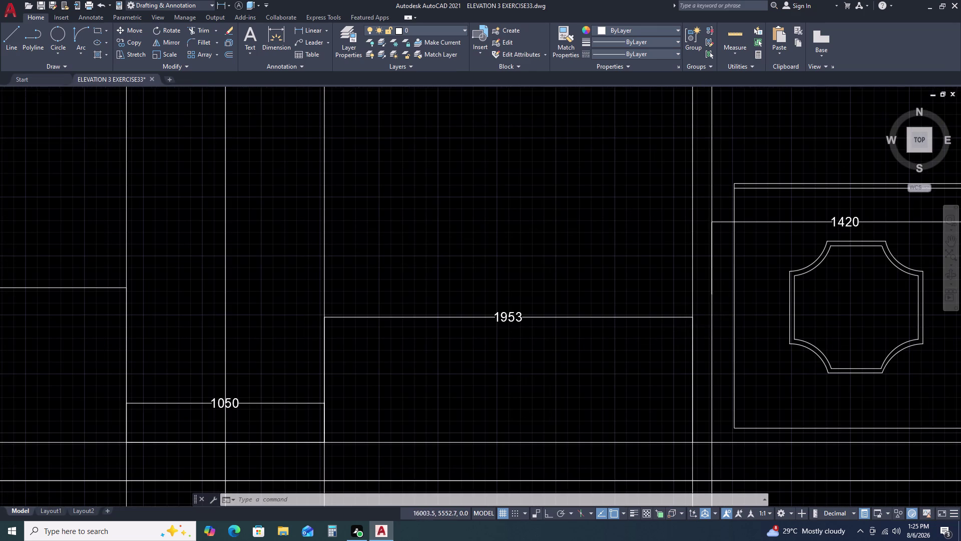
scroll(down, 3)
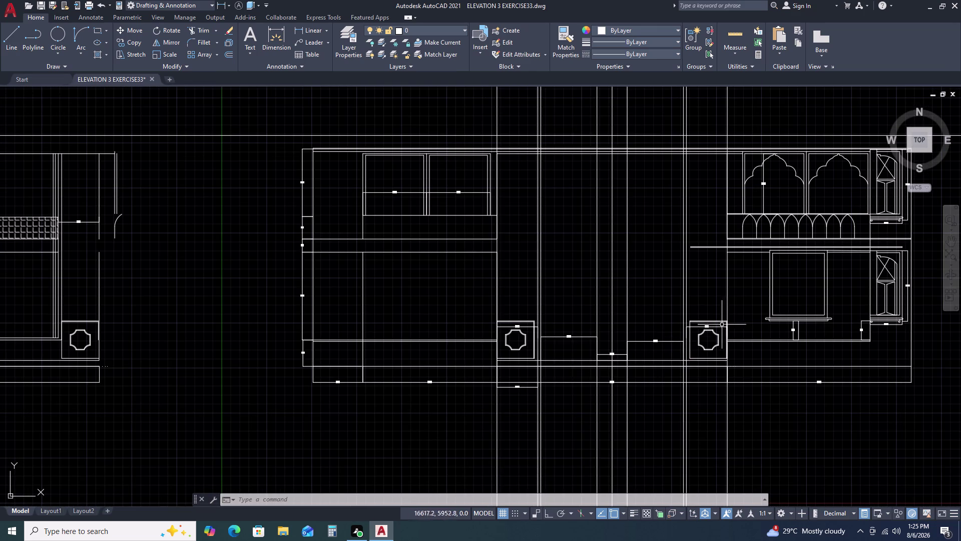
scroll(up, 3)
click(677, 325)
Erase the extra 1953 dimension and a small leftover piece.
click(642, 353)
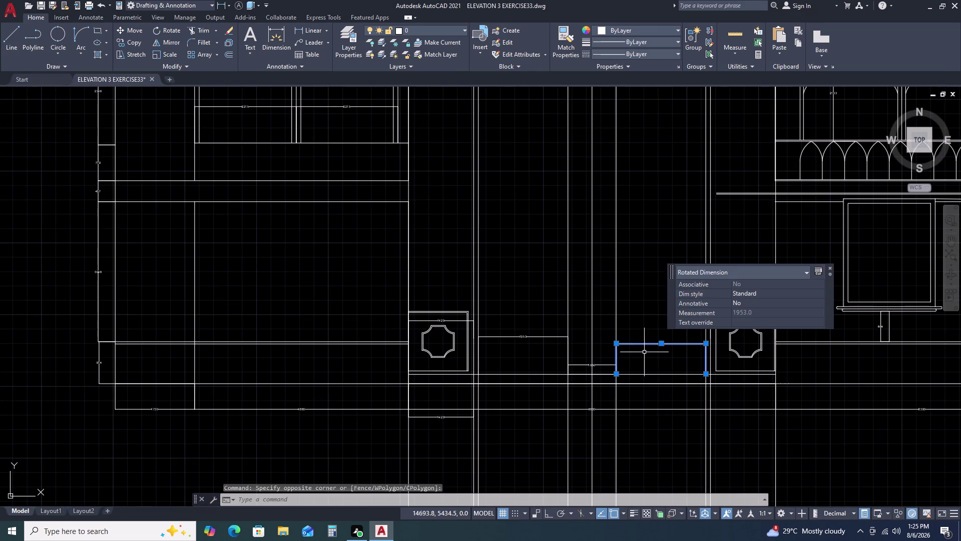
key(Delete)
click(612, 359)
click(605, 371)
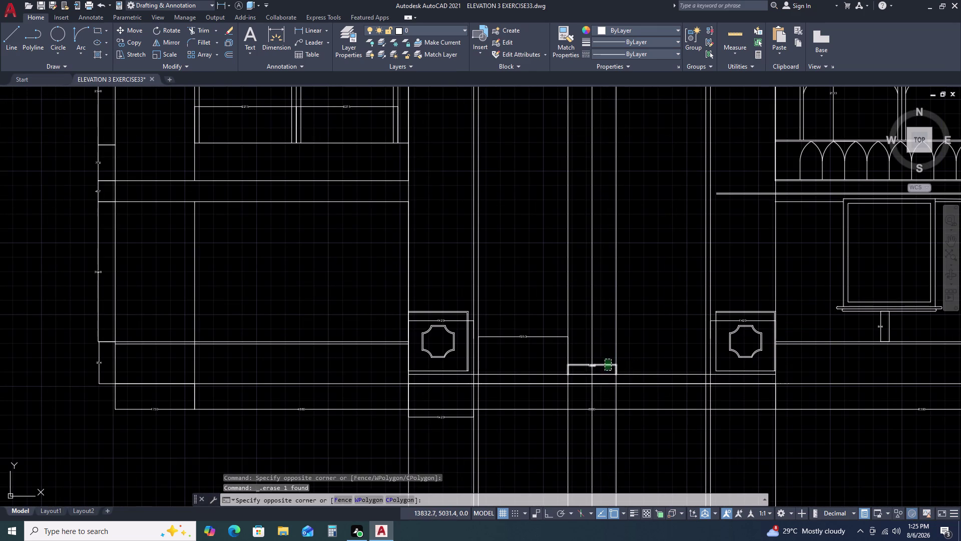
key(Delete)
Window-select and erase another stray object on the left.
click(538, 335)
key(Delete)
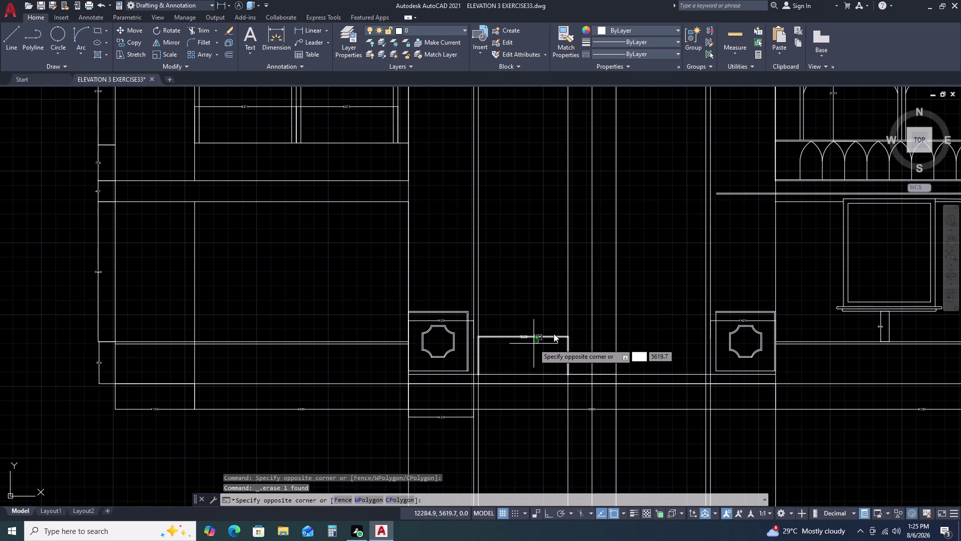
key(Delete)
key(Escape)
click(538, 326)
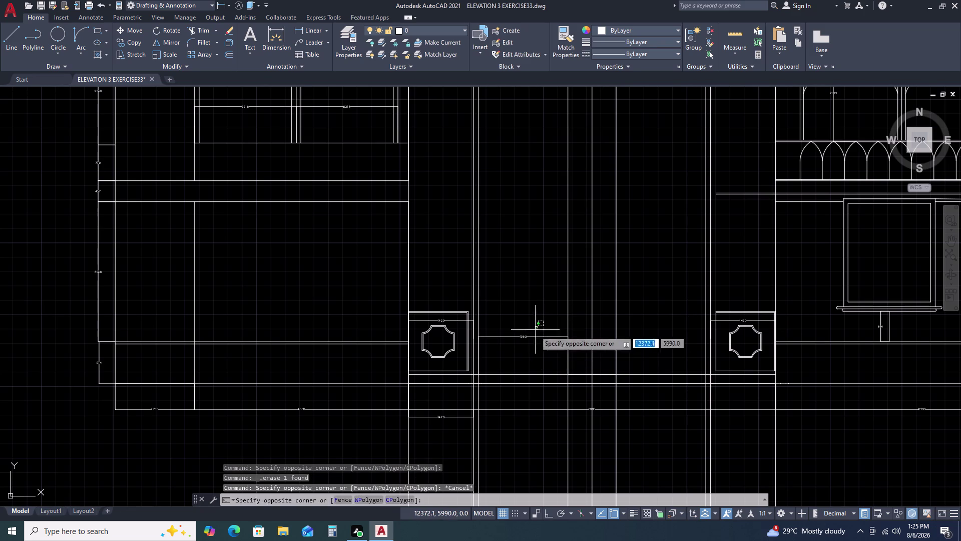
click(524, 349)
key(Delete)
scroll(down, 3)
middle_drag(603, 395, 617, 326)
scroll(down, 3)
scroll(up, 3)
text(T)
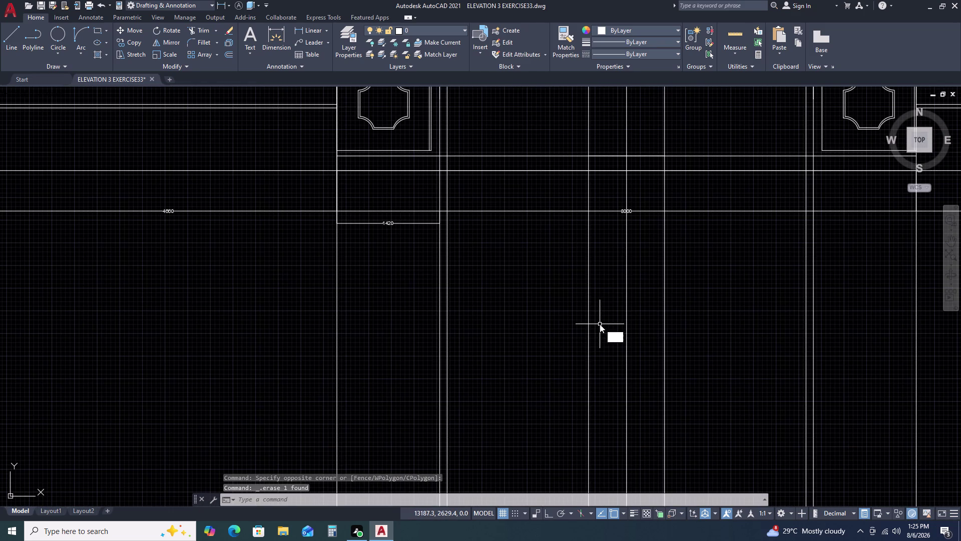
Trim the vertical lines overshooting the top band using two fence selections.
text(R)
key(space)
scroll(down, 3)
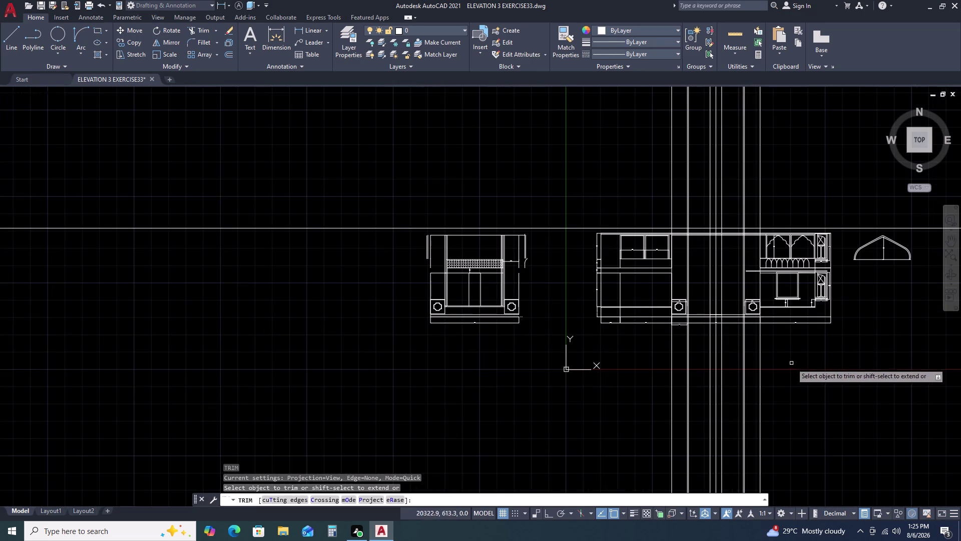
click(796, 363)
click(647, 366)
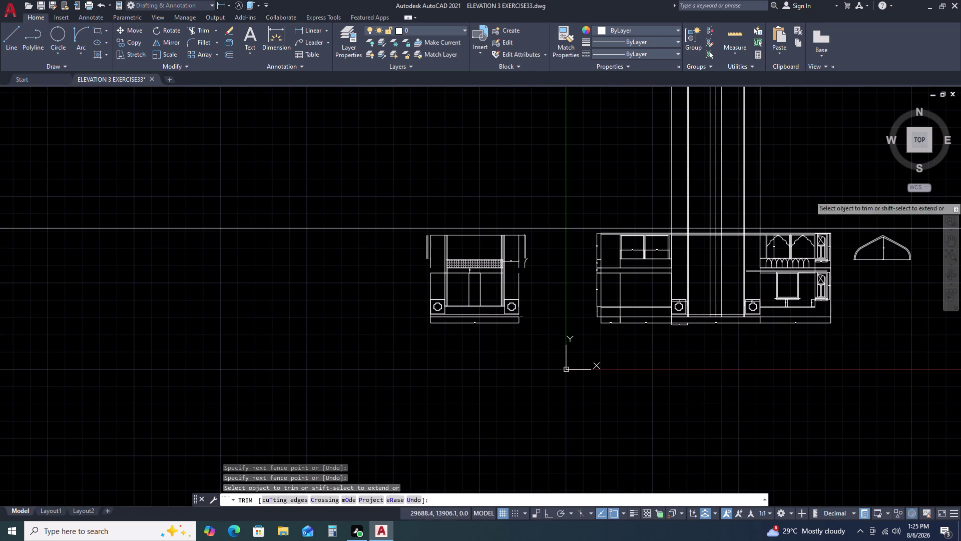
click(809, 172)
click(656, 170)
key(Escape)
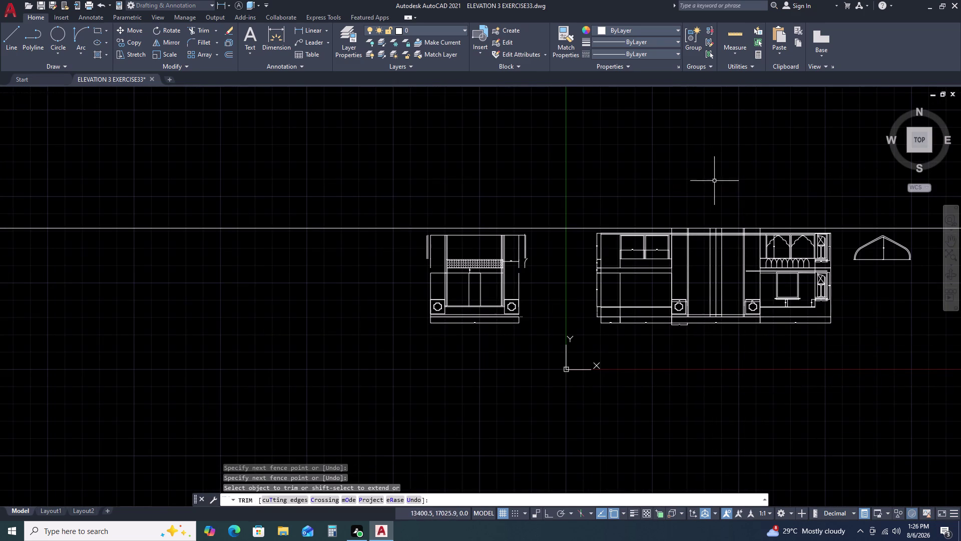
Pan to the top of the central elevation, start EXTEND, then cancel it.
scroll(up, 3)
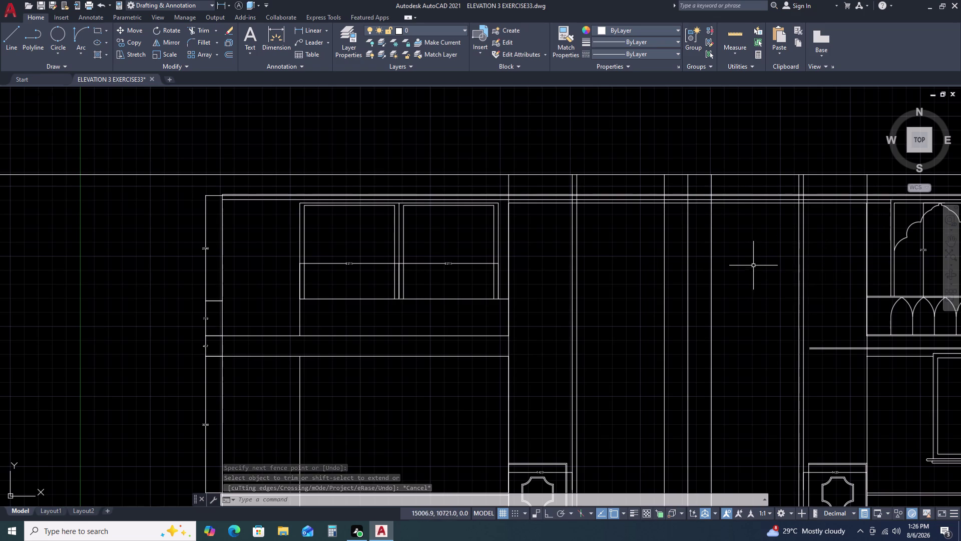
middle_drag(792, 302, 751, 273)
text(EX)
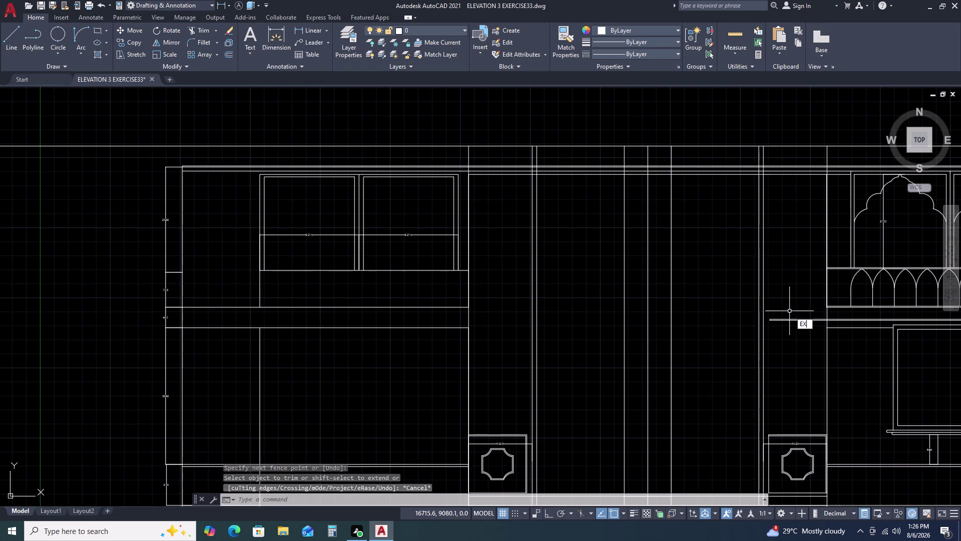
key(space)
click(792, 309)
click(785, 329)
key(Escape)
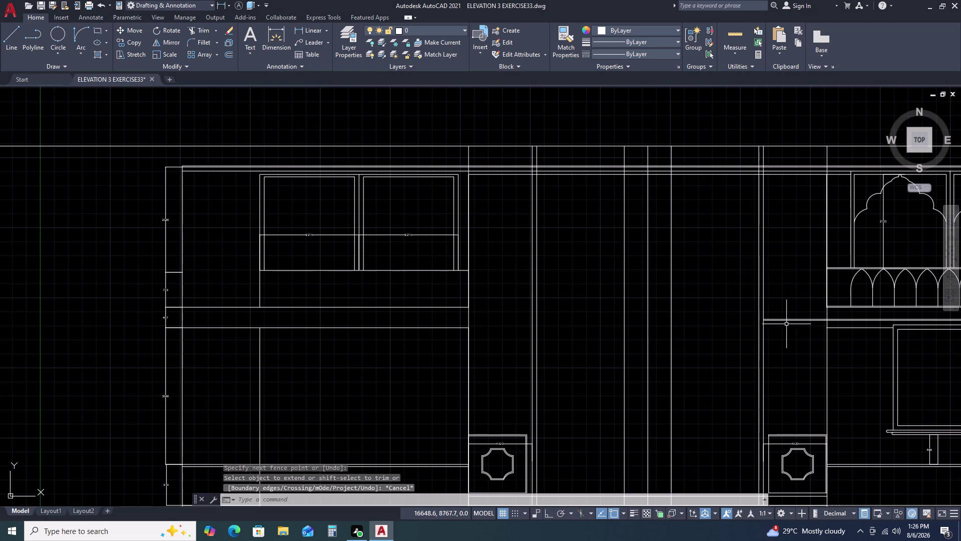
Run TRIM again with a fence across the vertical lines between the bands.
scroll(down, 3)
scroll(up, 3)
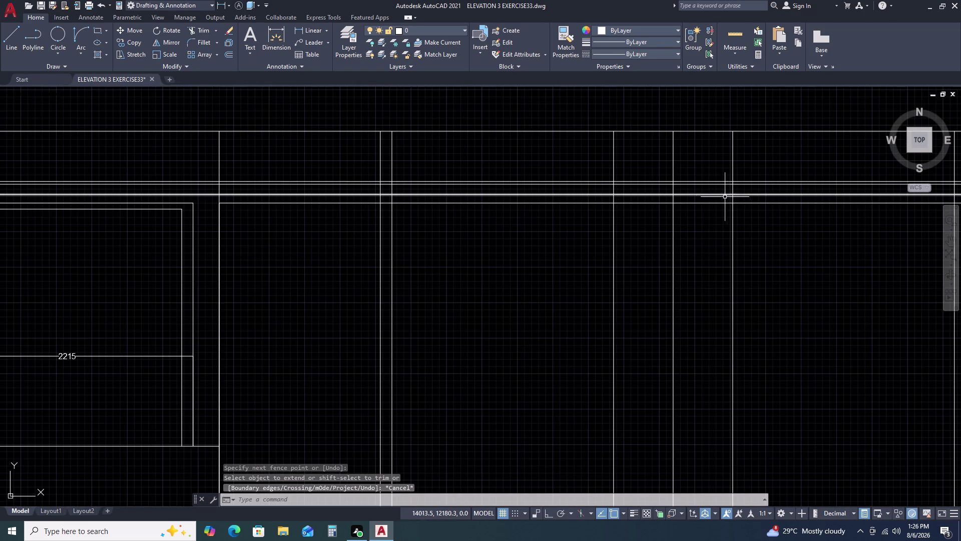
scroll(down, 3)
scroll(up, 3)
text(TR)
key(space)
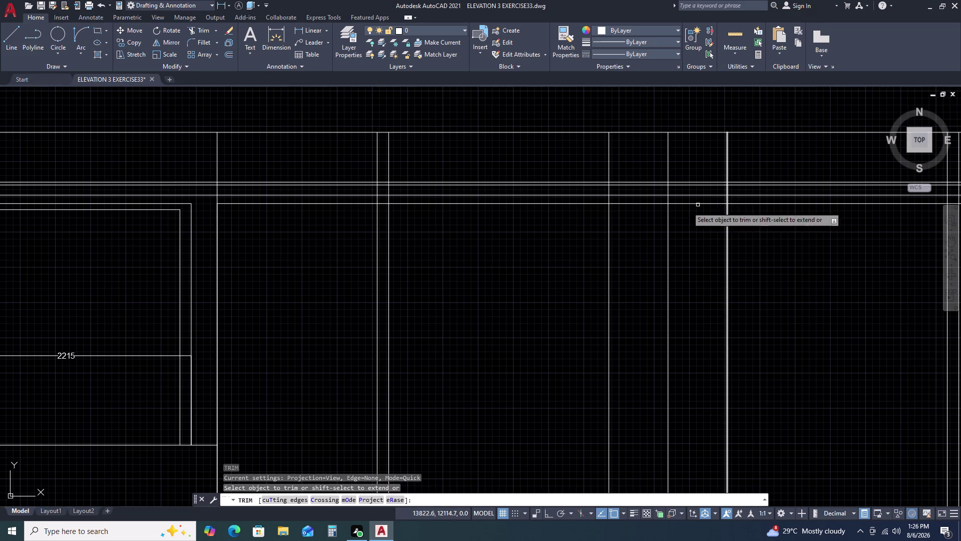
double_click(370, 196)
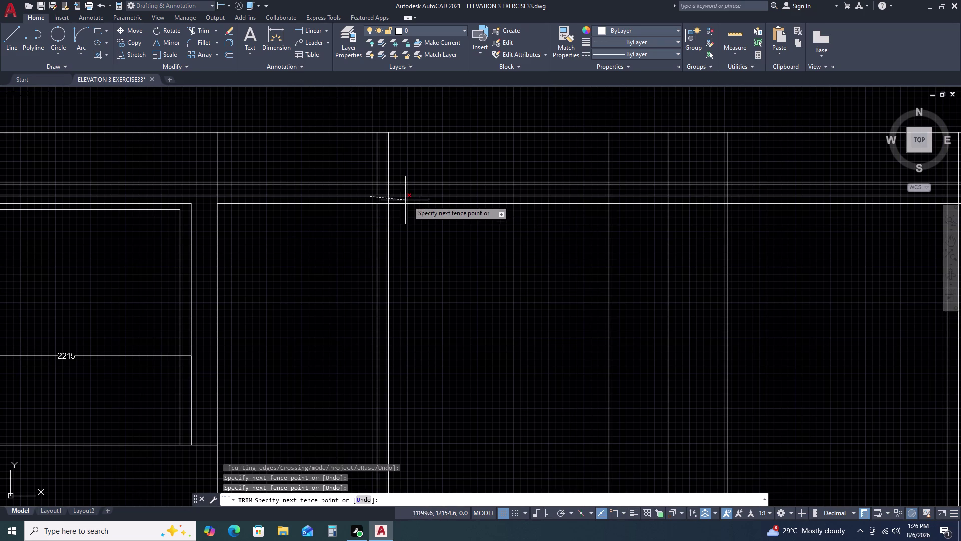
double_click(753, 200)
Trim more crossing lines along the top band with further fences, then finish.
middle_drag(795, 217, 486, 223)
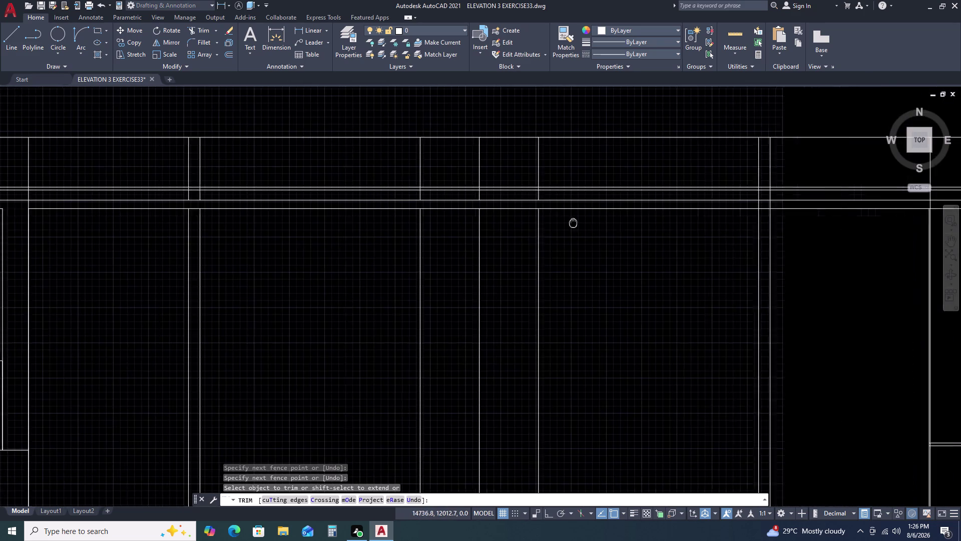
scroll(up, 3)
click(684, 204)
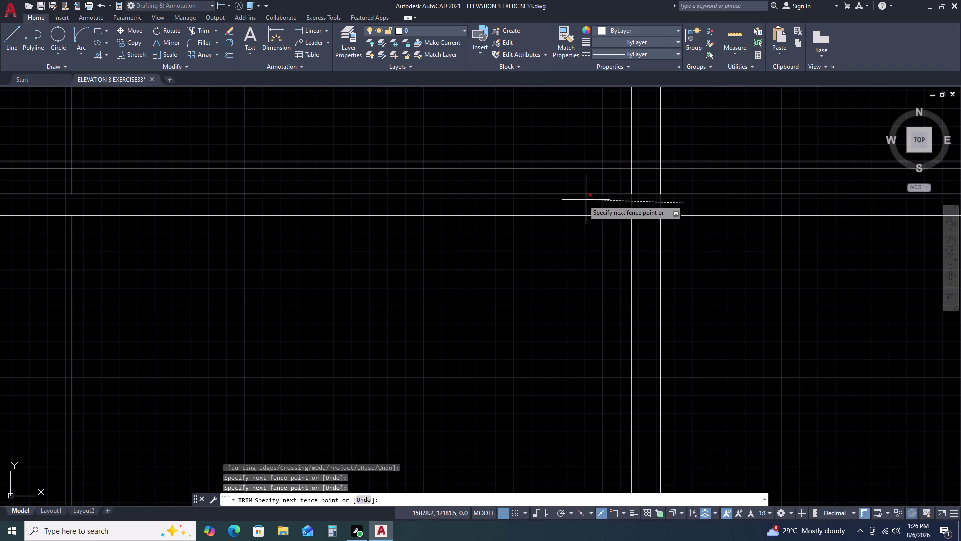
click(549, 200)
scroll(down, 3)
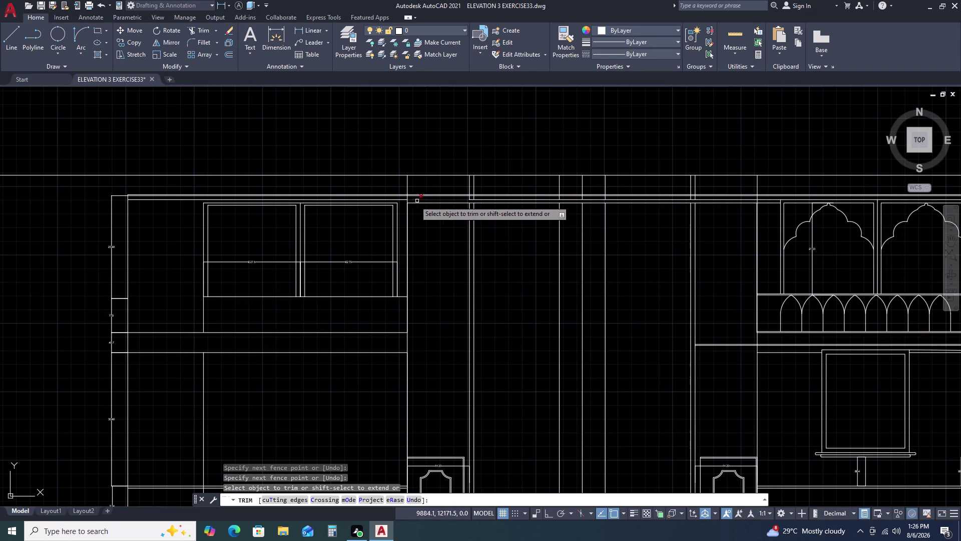
scroll(up, 3)
click(396, 204)
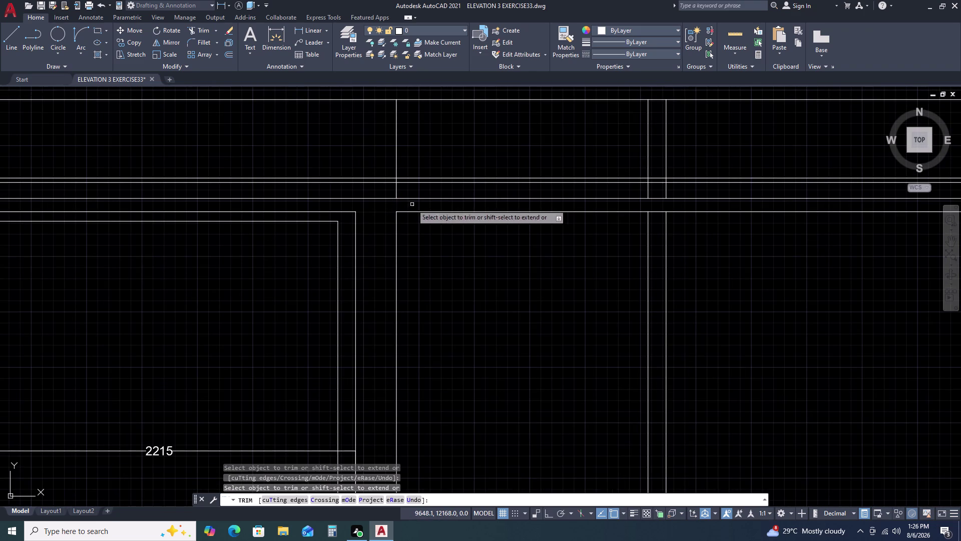
key(Escape)
Pan back to the top band and undo the last two trim operations.
scroll(down, 3)
scroll(down, 3)
middle_drag(854, 244, 850, 245)
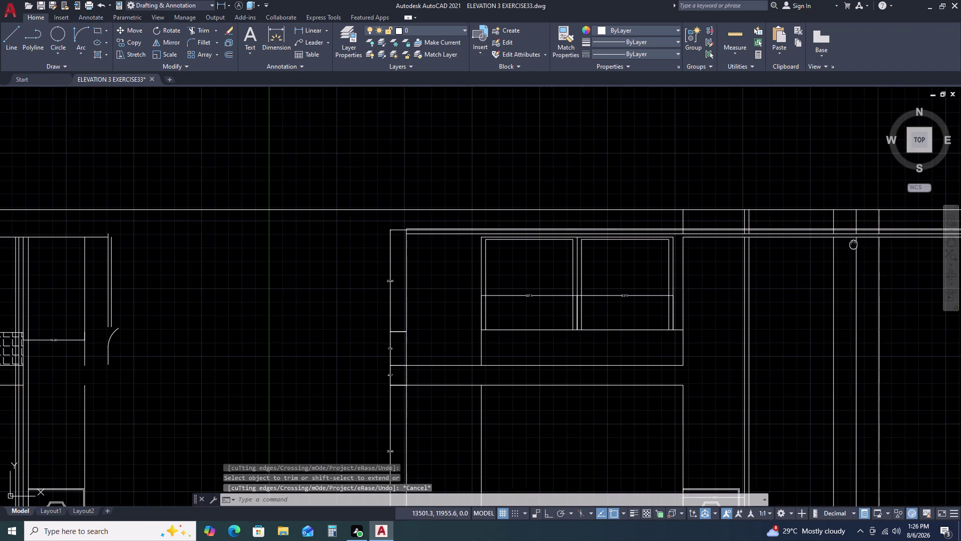
middle_drag(851, 245, 681, 253)
middle_drag(677, 253, 668, 255)
middle_drag(658, 254, 647, 254)
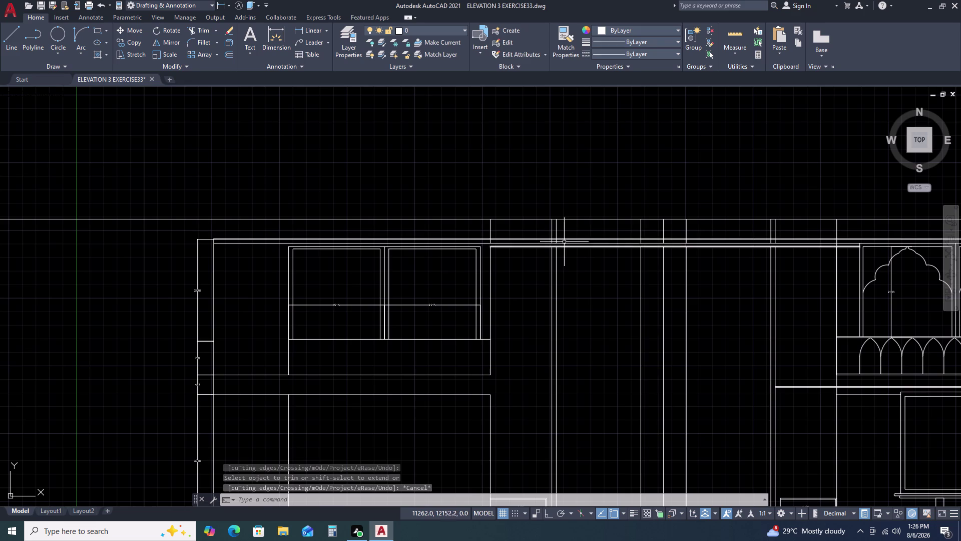
key(ctrl+z)
key(ctrl+z)
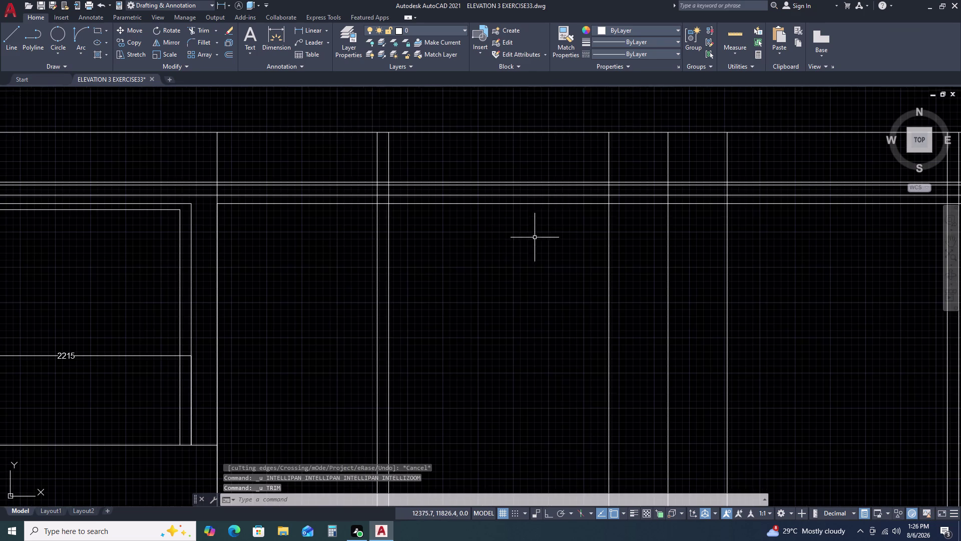
Start TRIM and fence through the top band to cut the overhanging lines.
text(TR)
key(space)
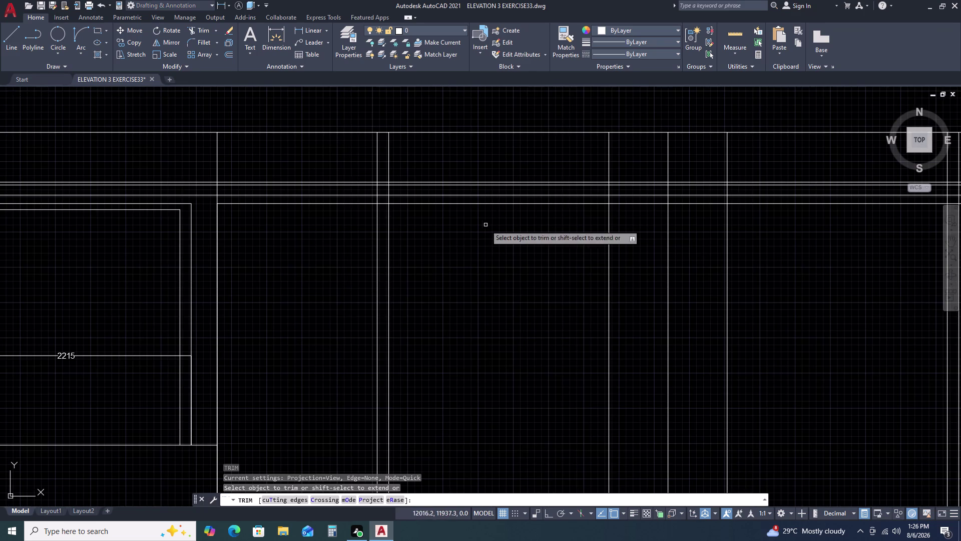
scroll(up, 3)
click(346, 190)
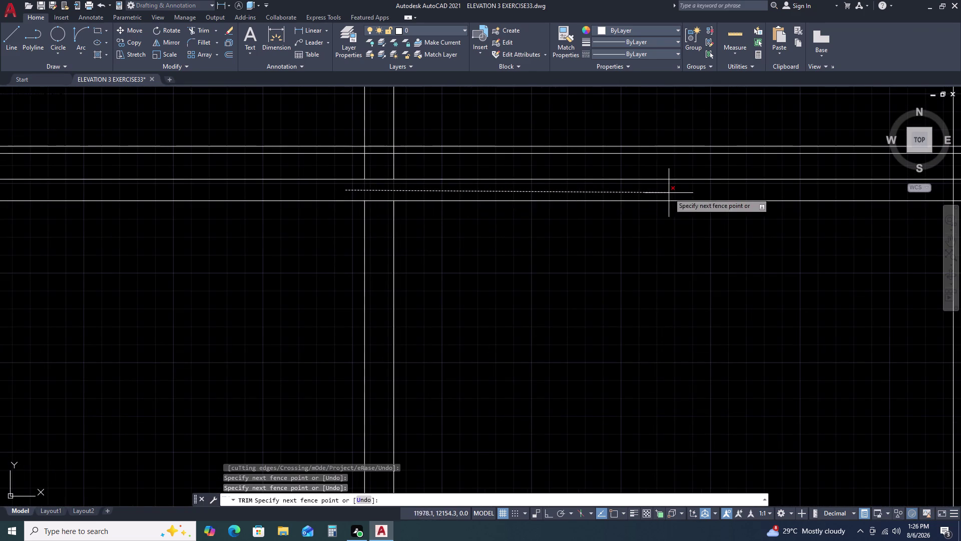
middle_drag(798, 199, 297, 220)
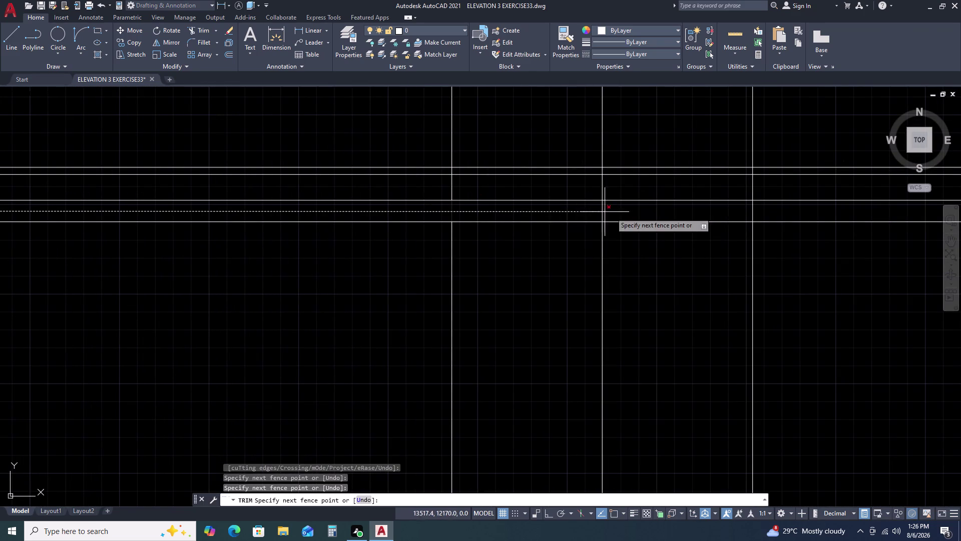
click(766, 210)
scroll(down, 3)
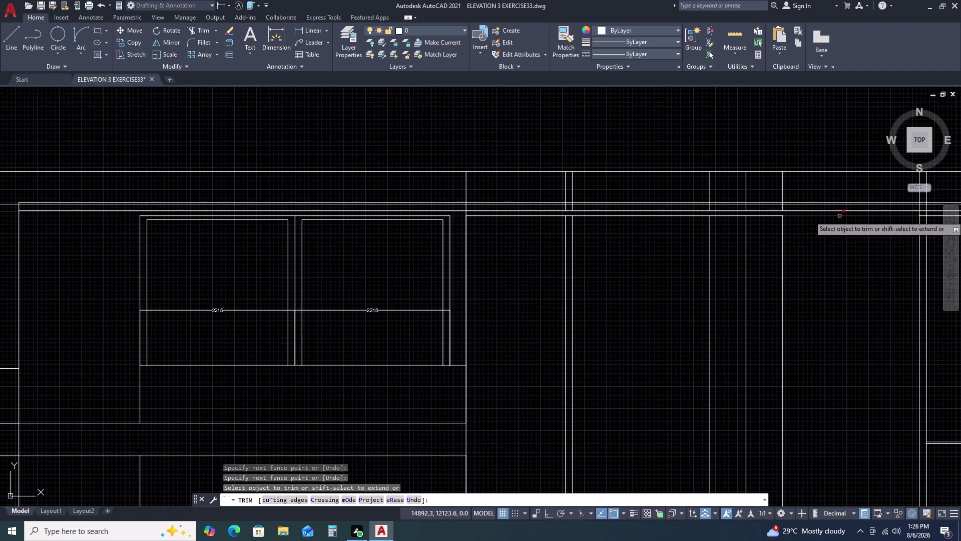
middle_drag(831, 223, 513, 232)
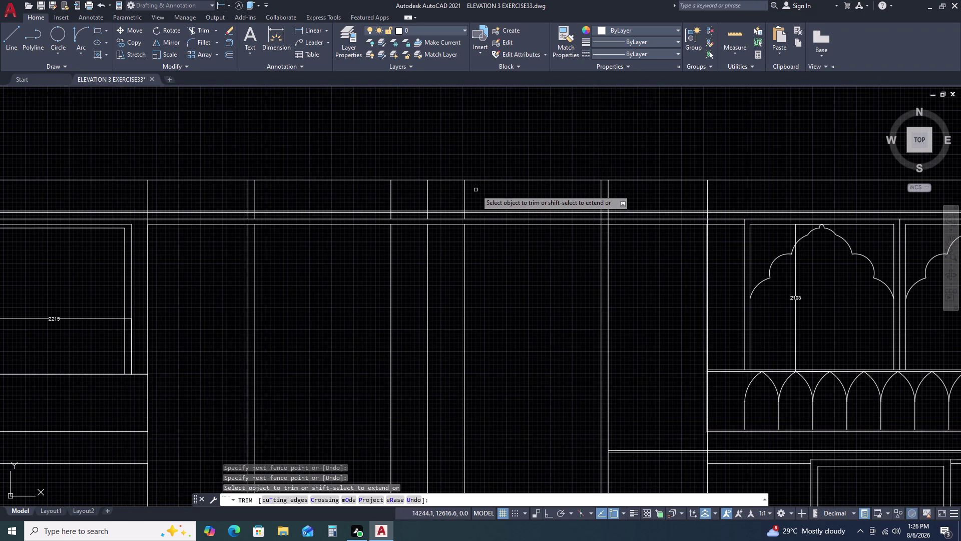
Fence-trim the band lines on the left side of the elevation.
click(482, 190)
click(222, 194)
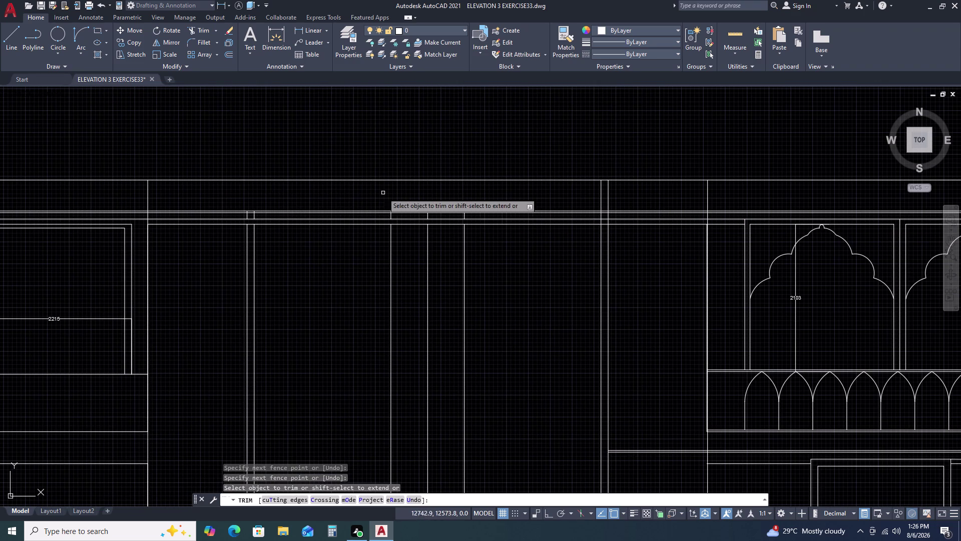
scroll(up, 3)
click(515, 211)
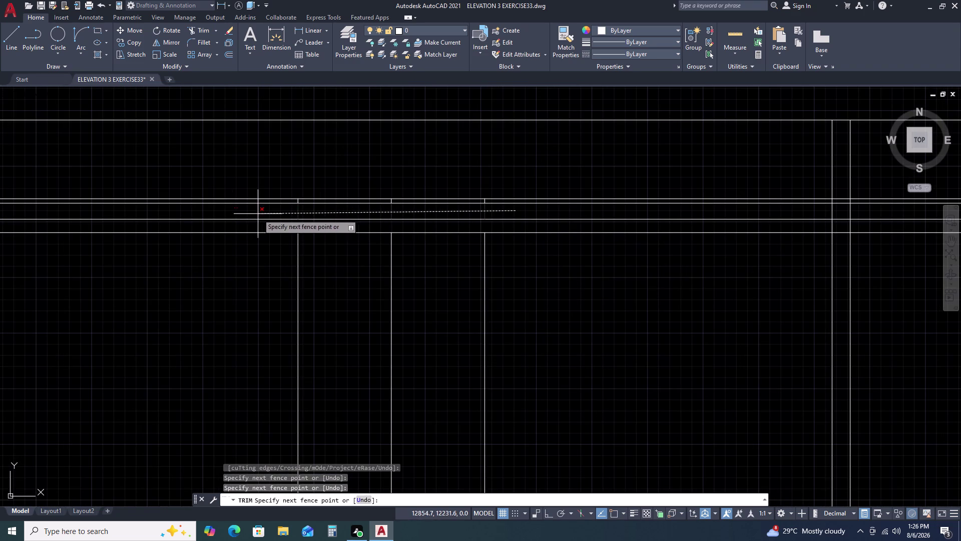
scroll(down, 3)
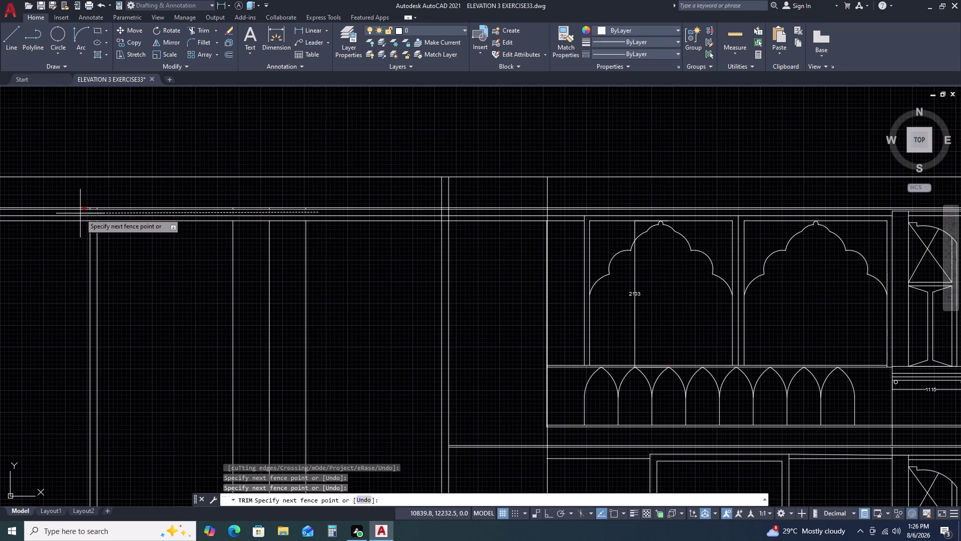
click(81, 213)
scroll(up, 3)
scroll(up, 3)
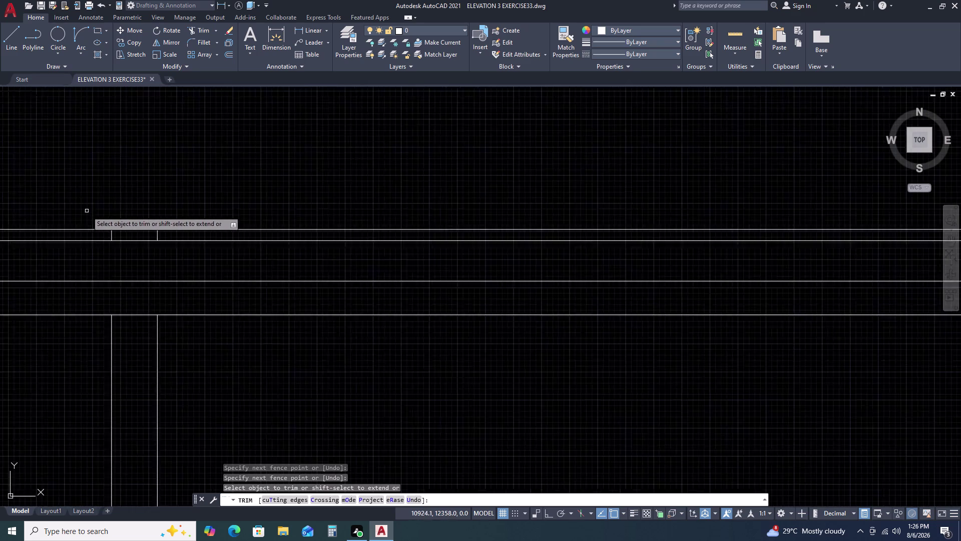
scroll(up, 3)
Trim more lines inside the band with two short fences.
click(92, 245)
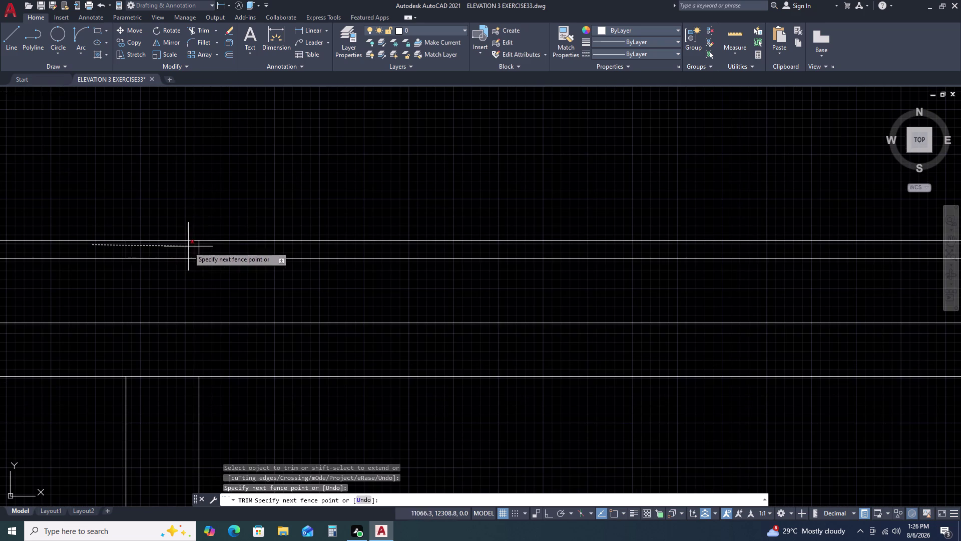
click(212, 249)
scroll(down, 3)
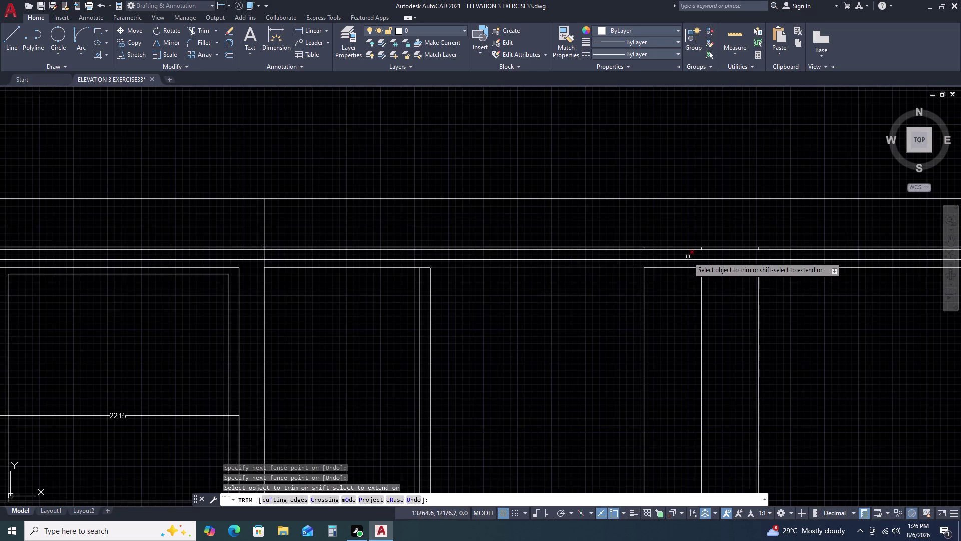
scroll(up, 3)
click(191, 183)
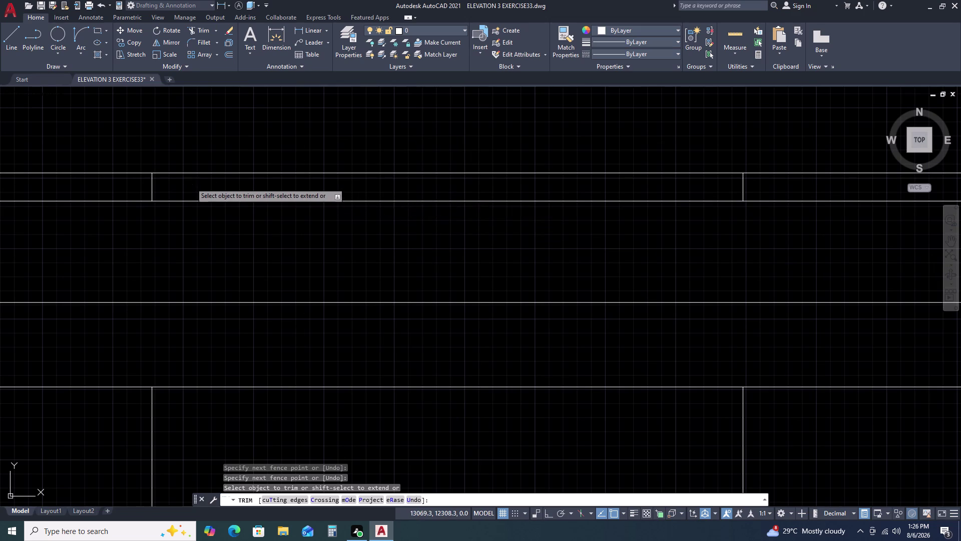
click(136, 184)
Fence and pick individual line segments to trim on the right of the band.
click(760, 186)
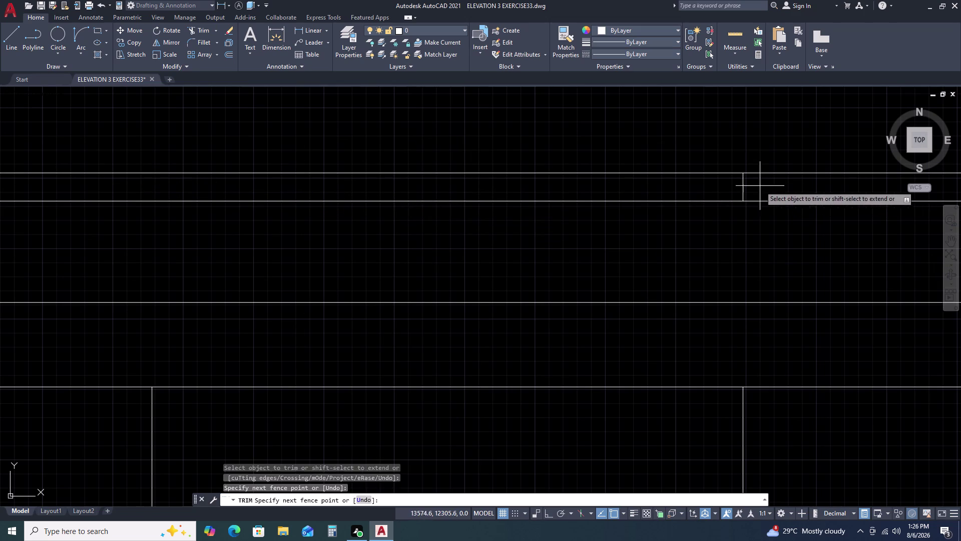
click(696, 187)
scroll(down, 3)
scroll(up, 3)
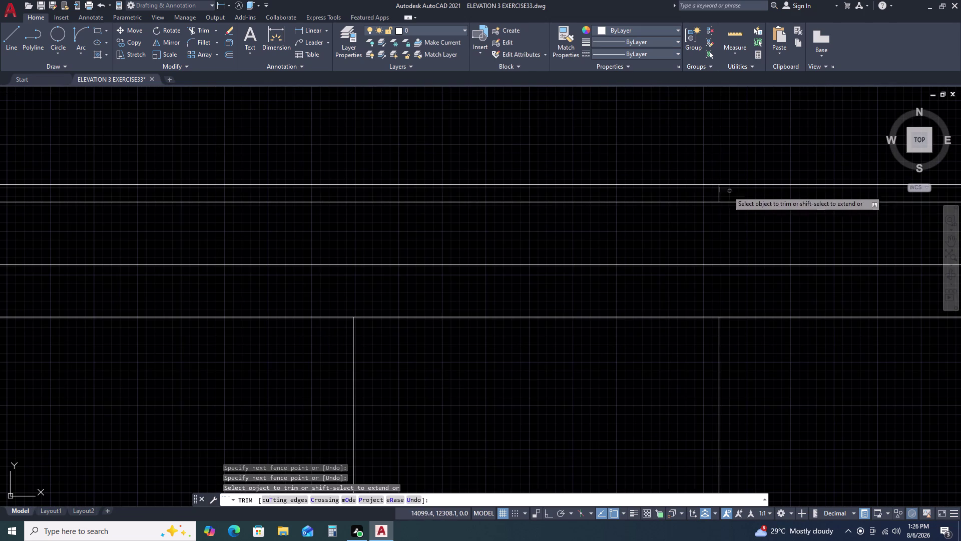
click(724, 192)
click(698, 192)
scroll(down, 3)
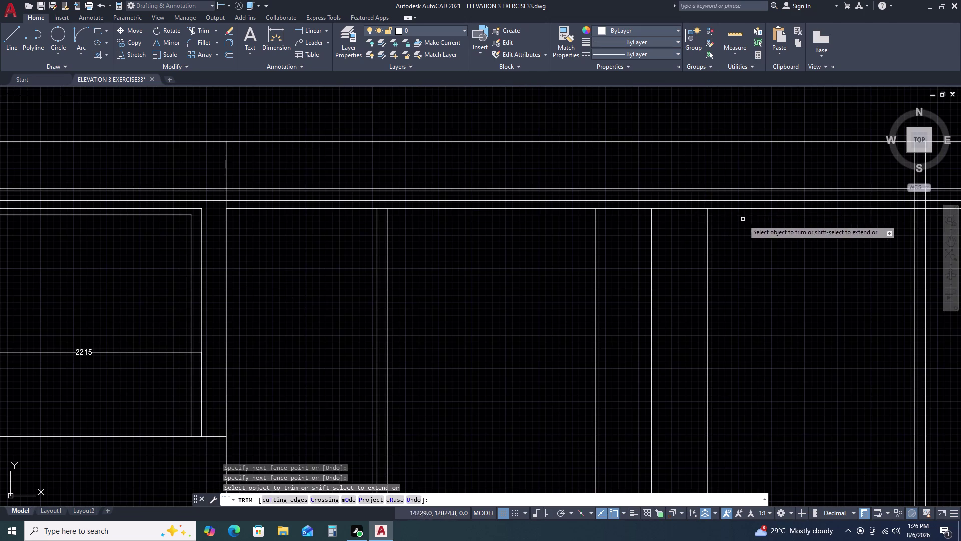
scroll(down, 3)
Trim excess line ends elsewhere in the elevation by picking and fencing them.
middle_drag(905, 249, 800, 211)
middle_click(784, 195)
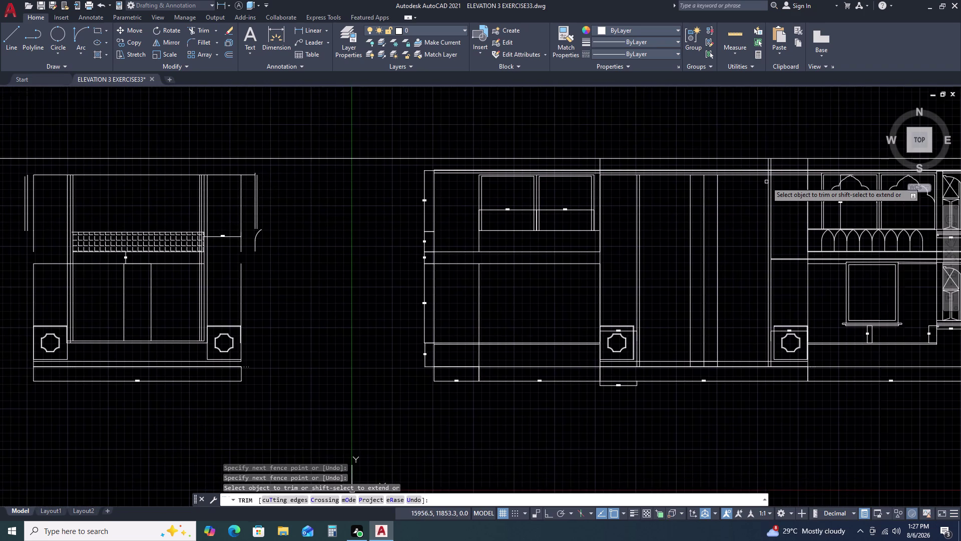
scroll(up, 3)
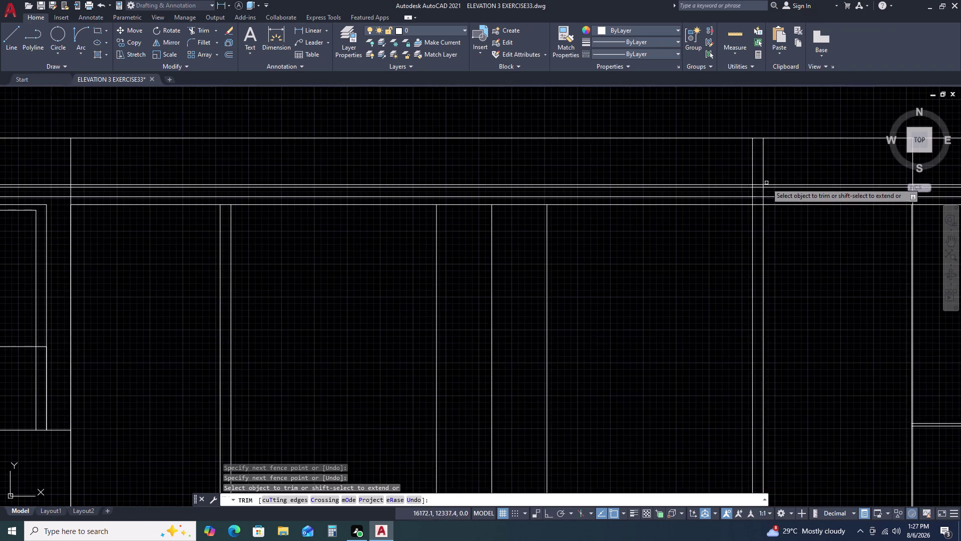
scroll(up, 3)
click(763, 203)
click(714, 207)
click(761, 227)
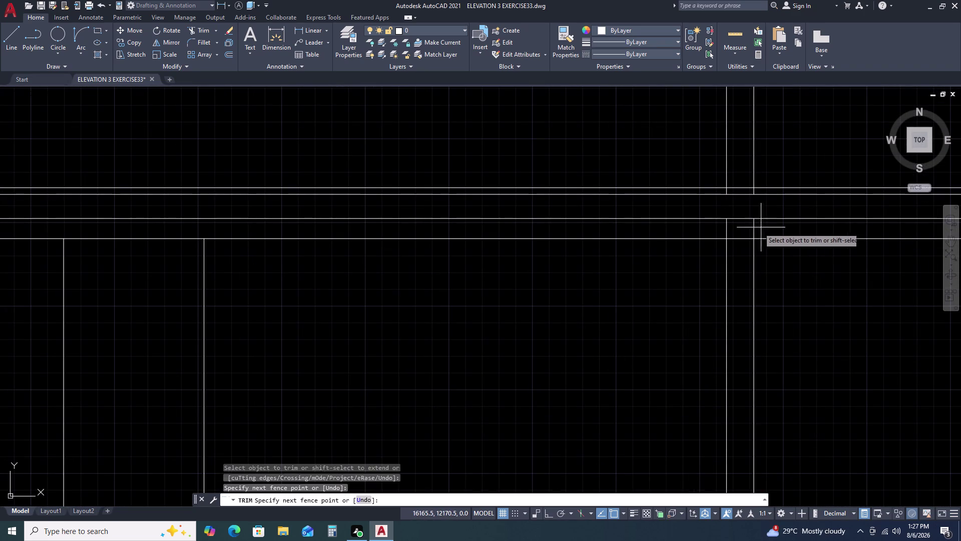
click(691, 224)
scroll(up, 3)
drag(761, 183, 756, 185)
click(629, 183)
click(768, 126)
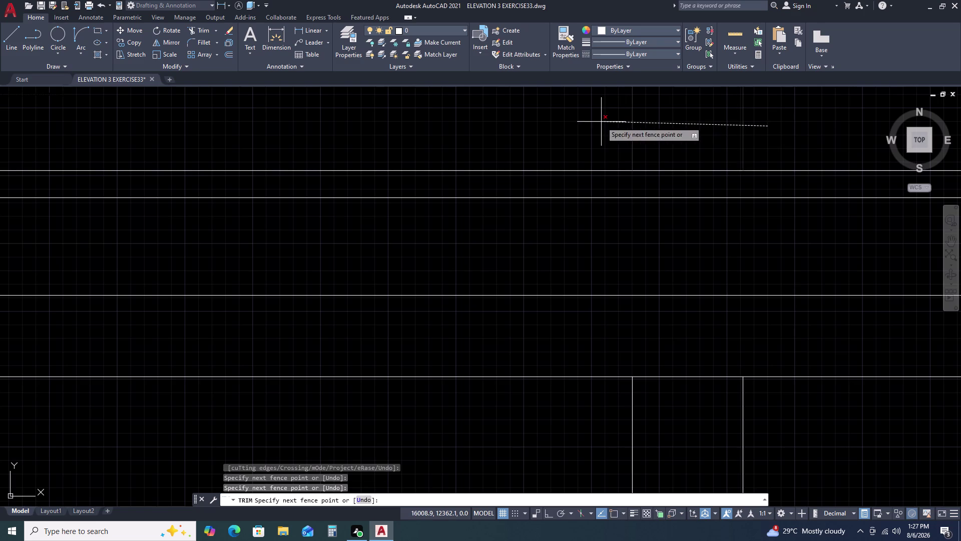
Set a fence point above the top band, then pan to the lower elevation.
click(601, 121)
scroll(down, 3)
scroll(down, 3)
scroll(down, 3)
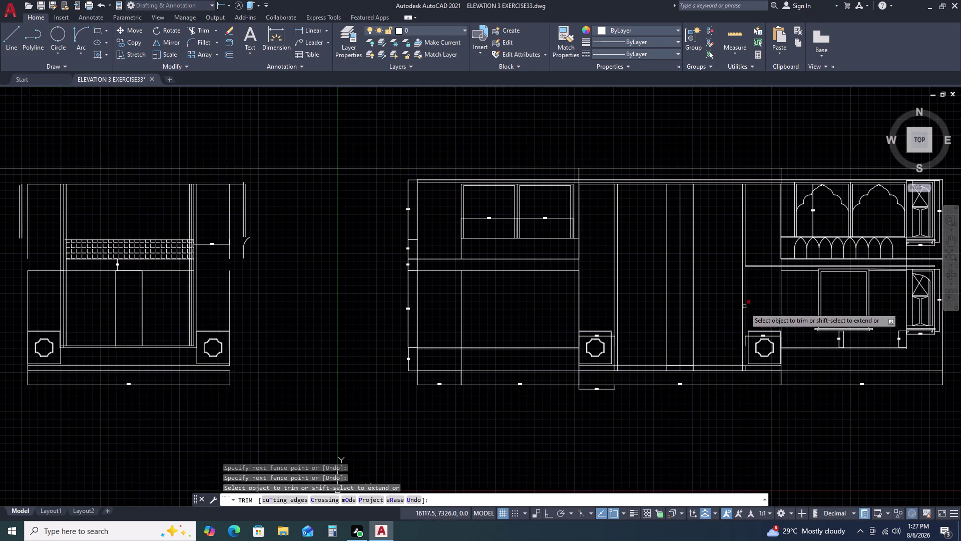
middle_drag(679, 408, 684, 363)
scroll(up, 3)
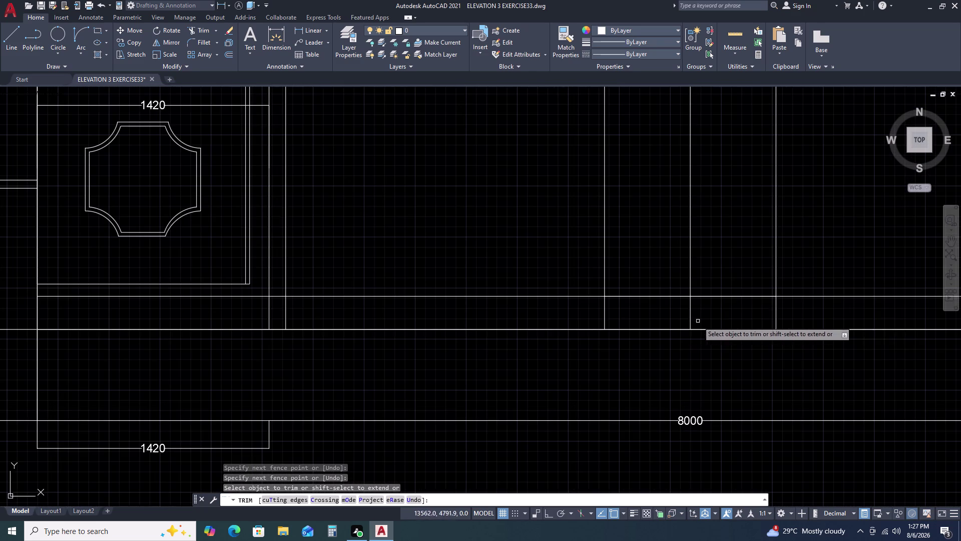
Fence-trim the crossing lines near the base band, then end trimming.
click(792, 310)
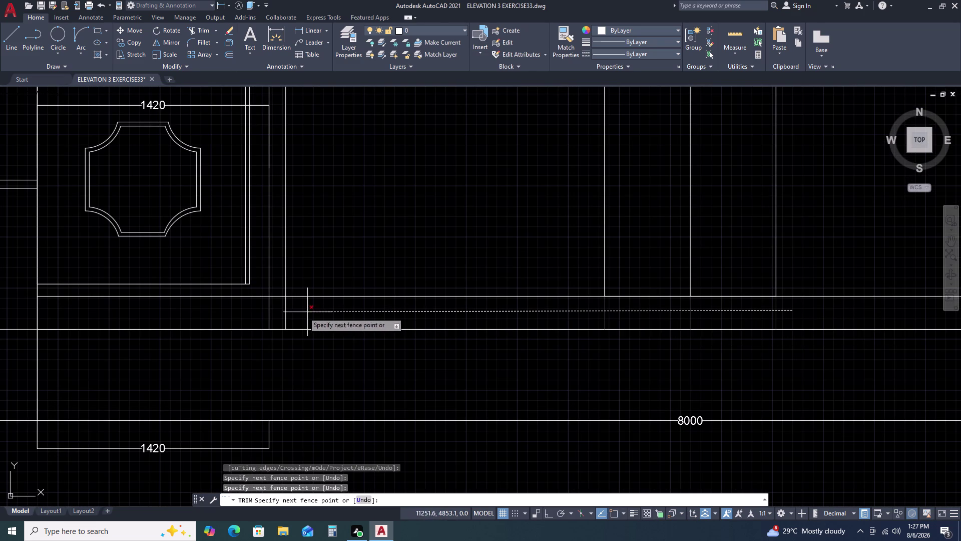
click(214, 311)
scroll(down, 3)
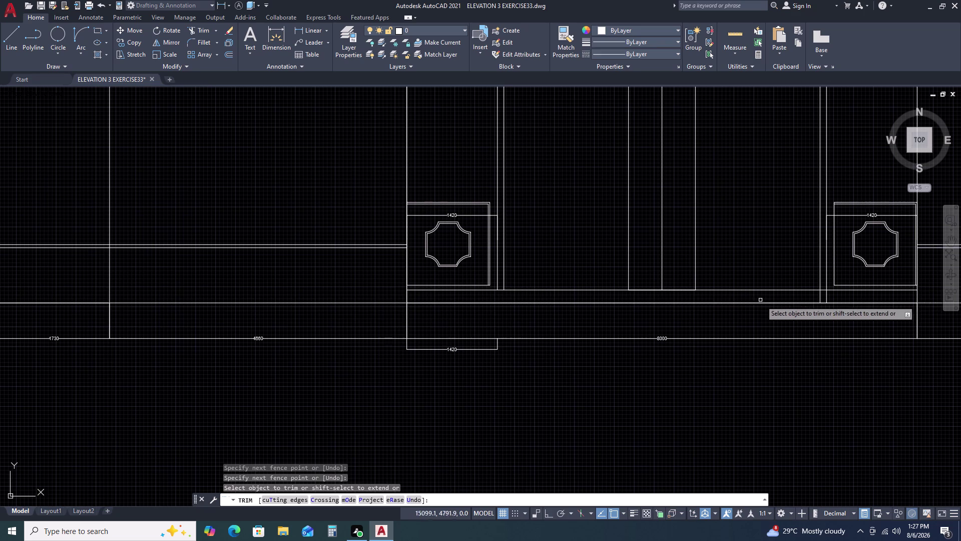
scroll(up, 3)
click(832, 295)
scroll(down, 3)
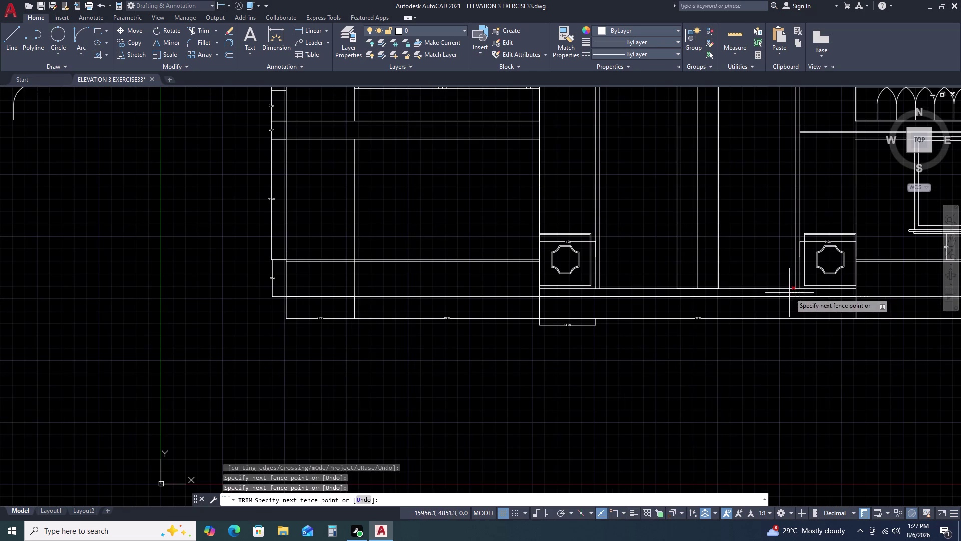
click(753, 294)
key(Escape)
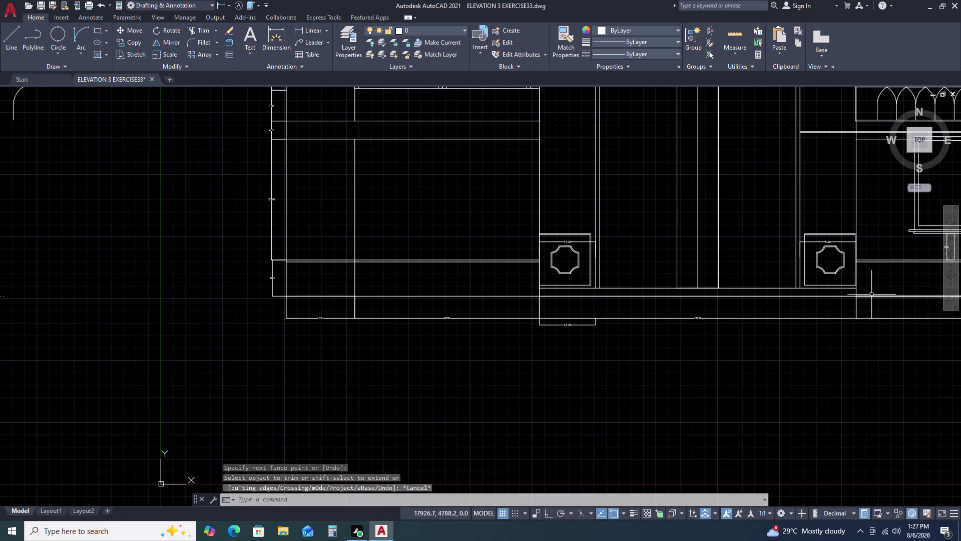
Pan to the middle bay of the elevation and start the XL construction-line command.
scroll(up, 3)
scroll(down, 3)
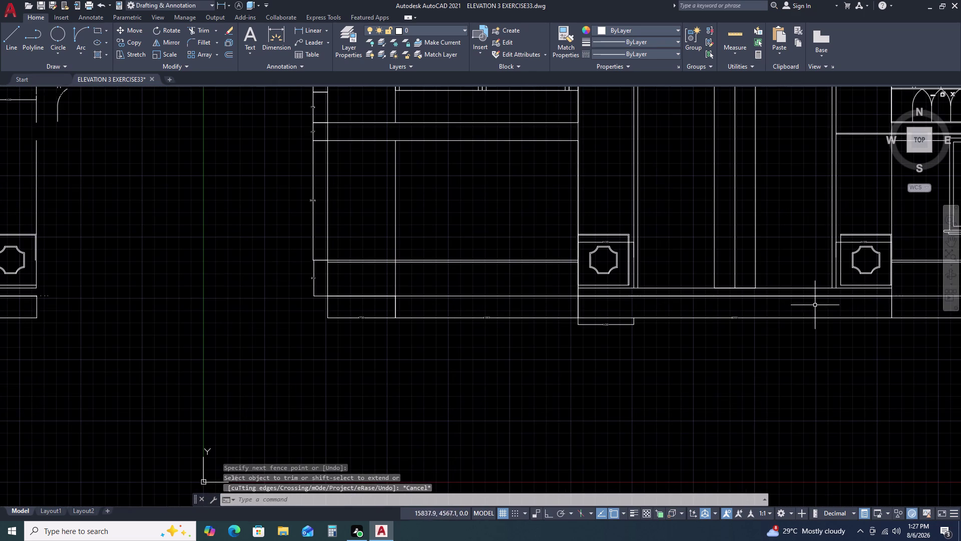
middle_drag(751, 235, 497, 263)
scroll(down, 3)
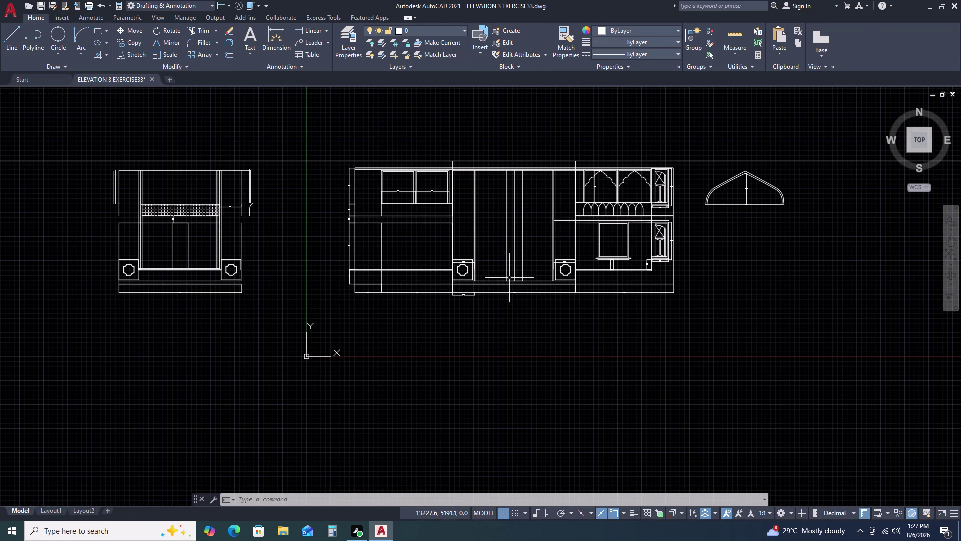
scroll(up, 3)
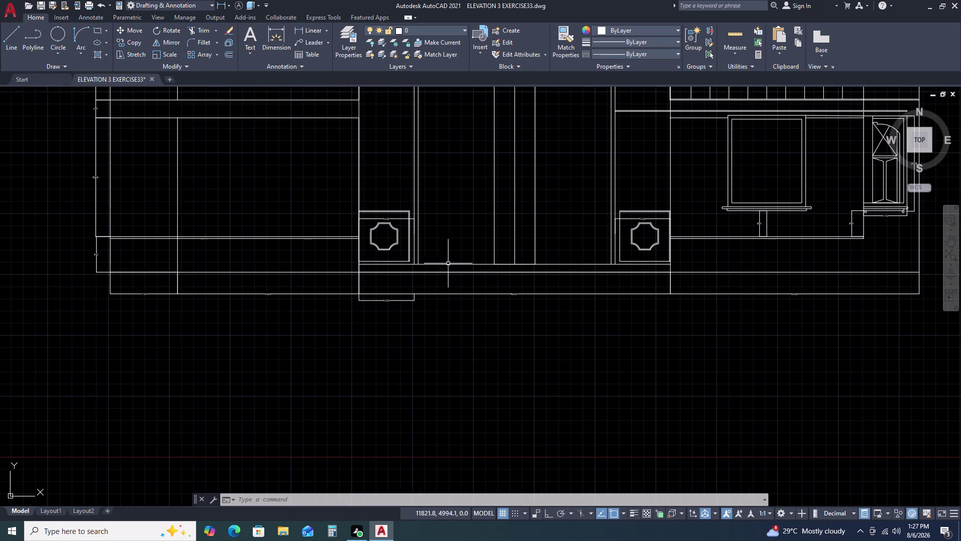
scroll(up, 3)
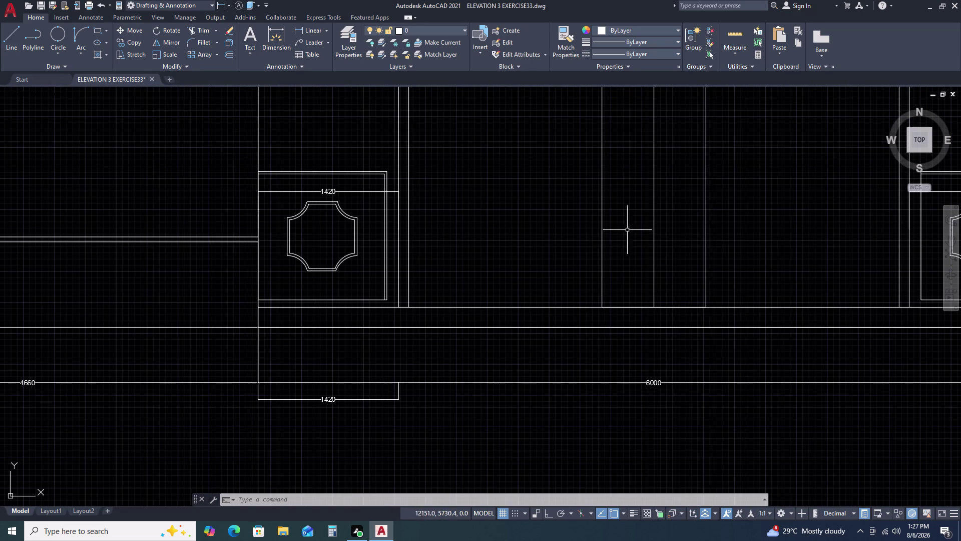
scroll(down, 3)
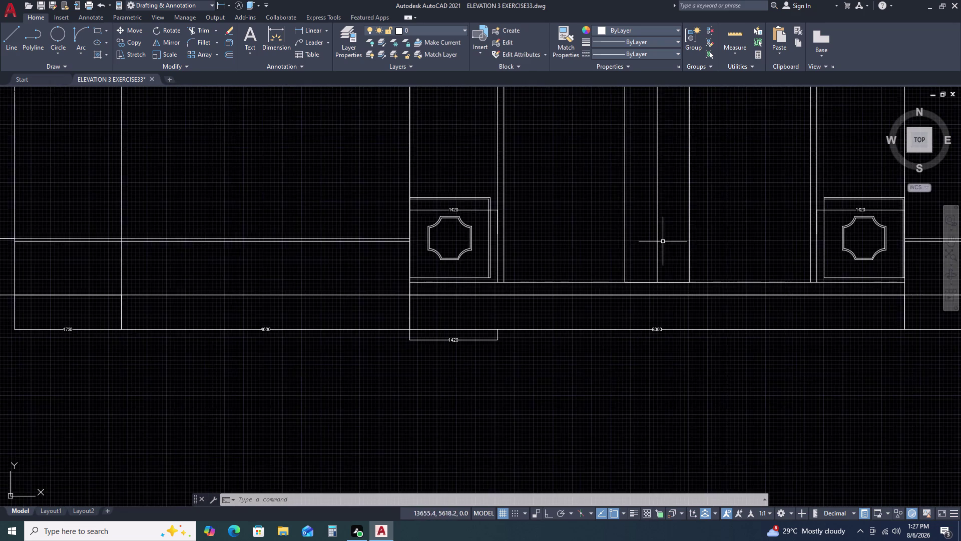
scroll(down, 3)
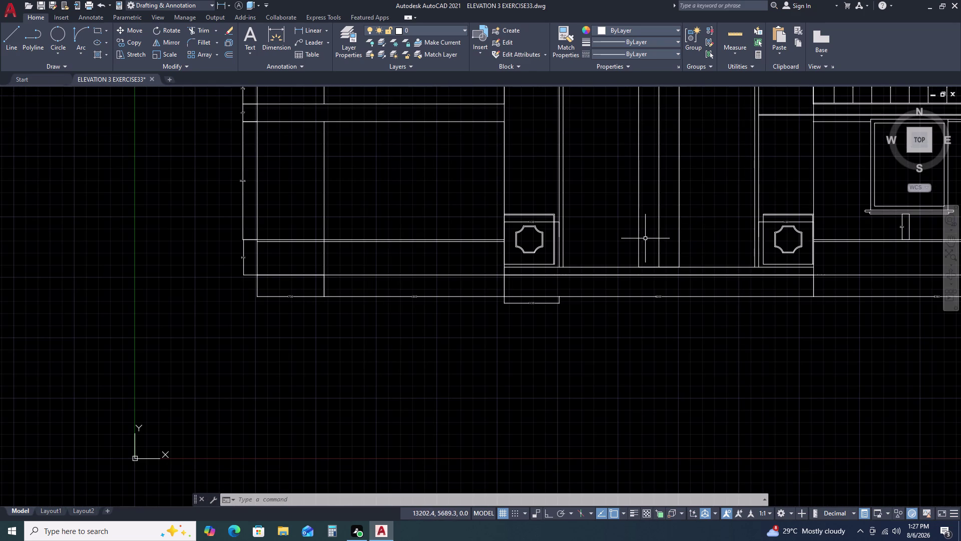
scroll(down, 3)
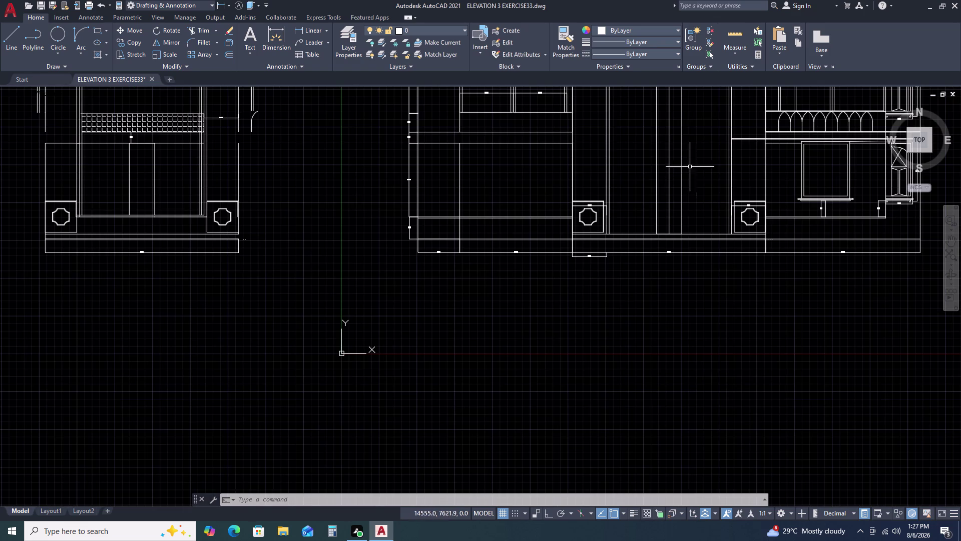
scroll(up, 3)
middle_drag(603, 151, 582, 170)
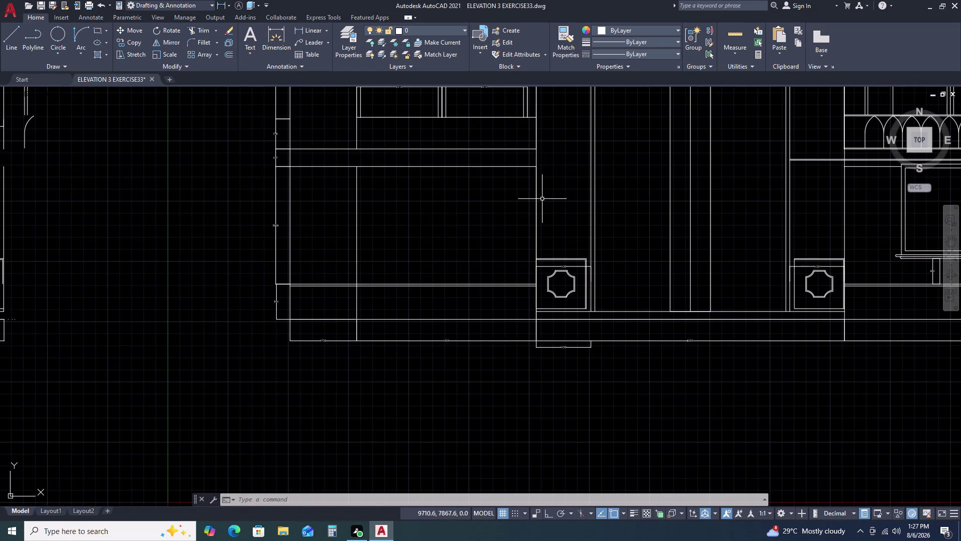
key(x)
key(l)
key(space)
Choose the Horizontal option, pick a through point, then cancel the placement.
text(H)
key(space)
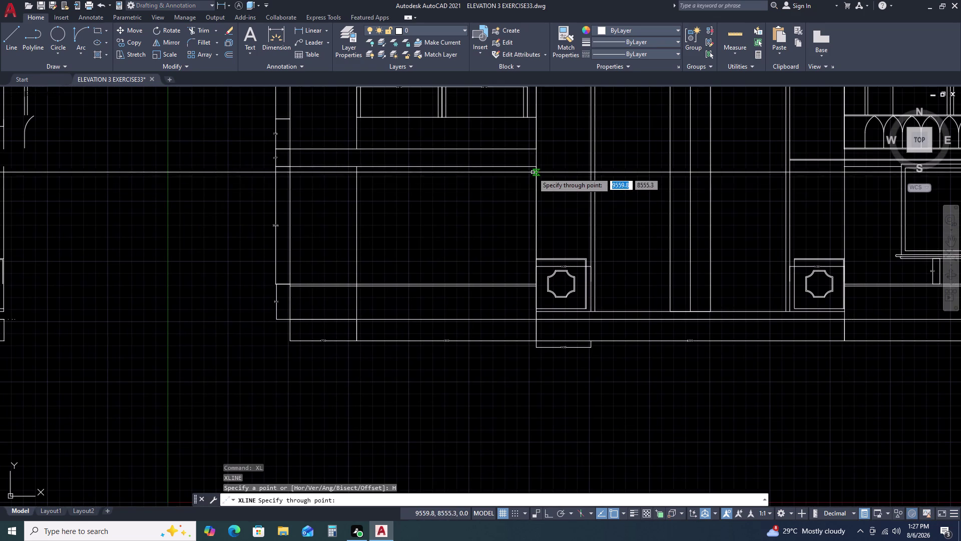
scroll(up, 3)
scroll(down, 3)
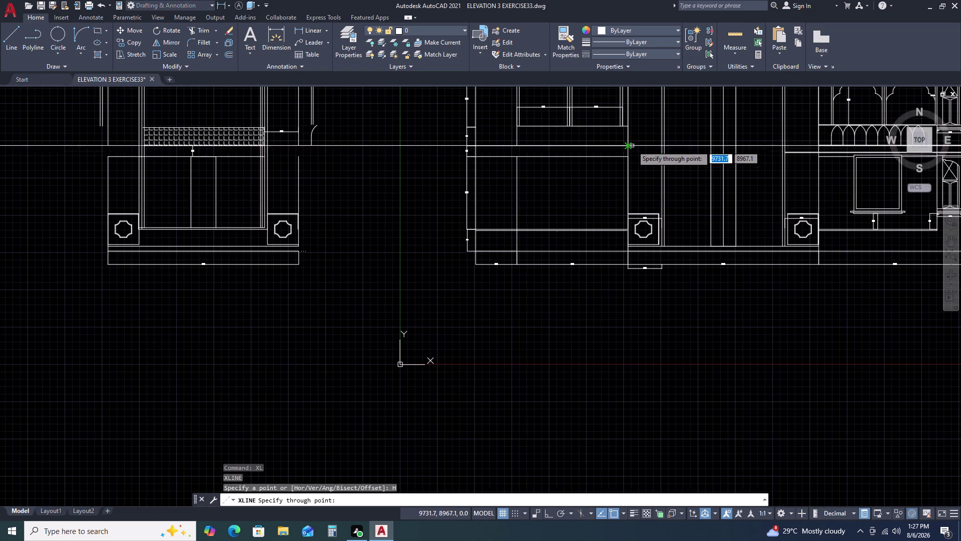
click(625, 146)
key(Escape)
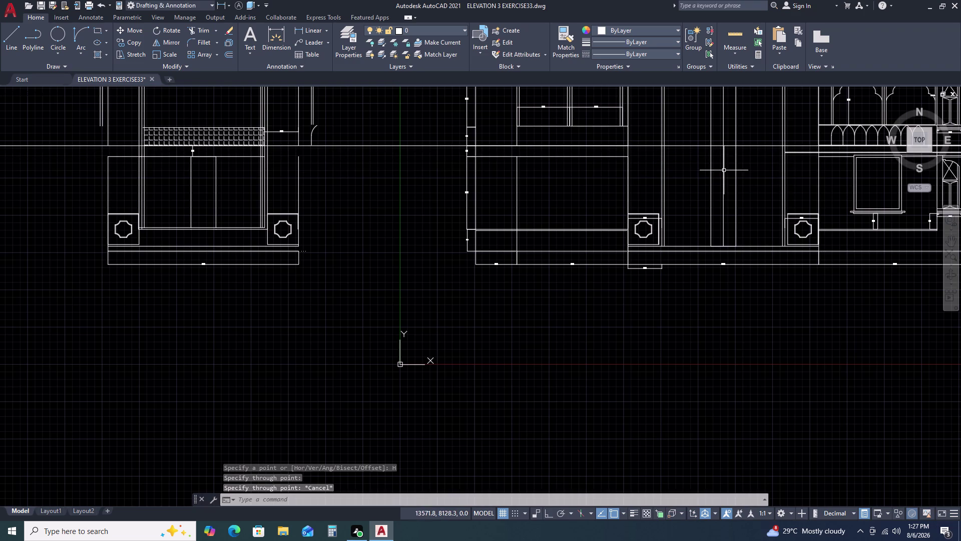
Rerun XLINE with the Horizontal option and place it at the upper band edge.
key(space)
key(space)
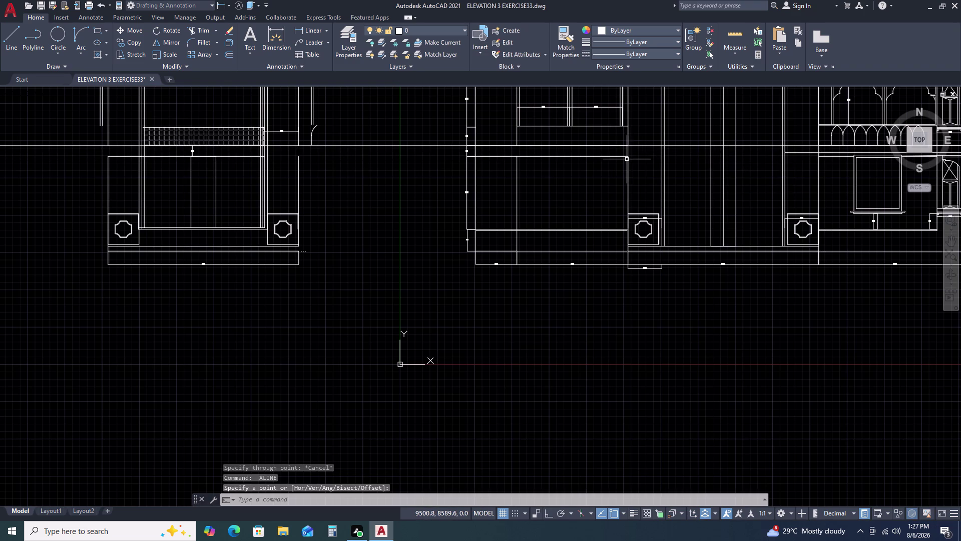
key(x)
key(l)
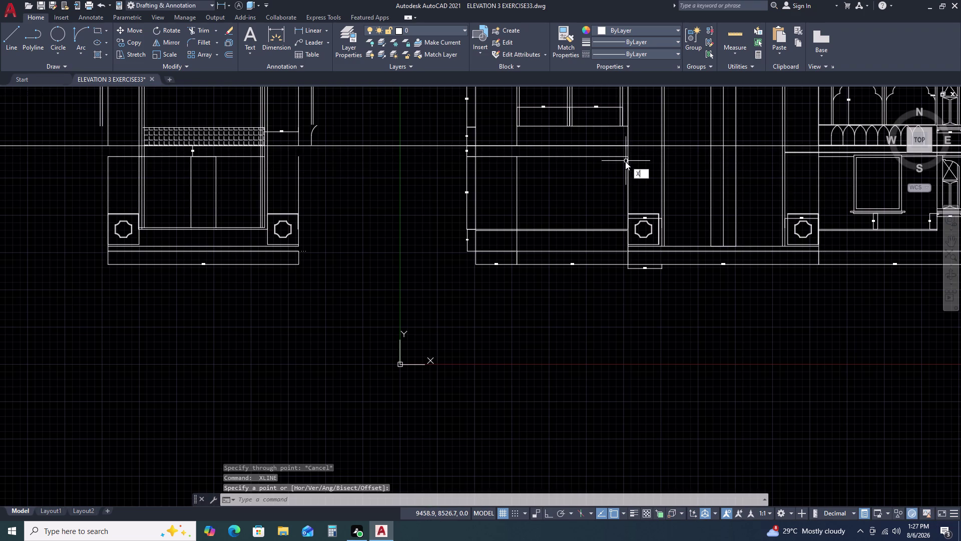
key(space)
text(H)
key(space)
scroll(up, 3)
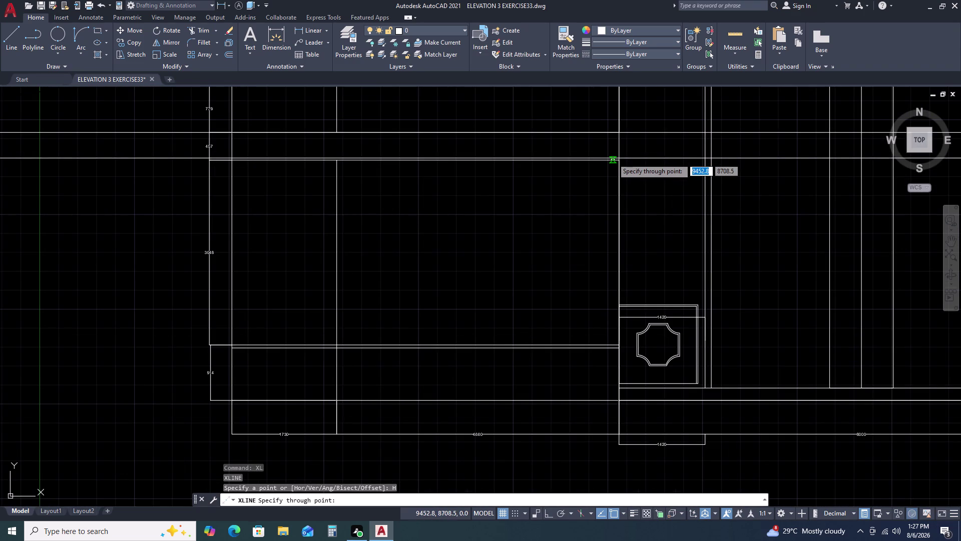
scroll(up, 3)
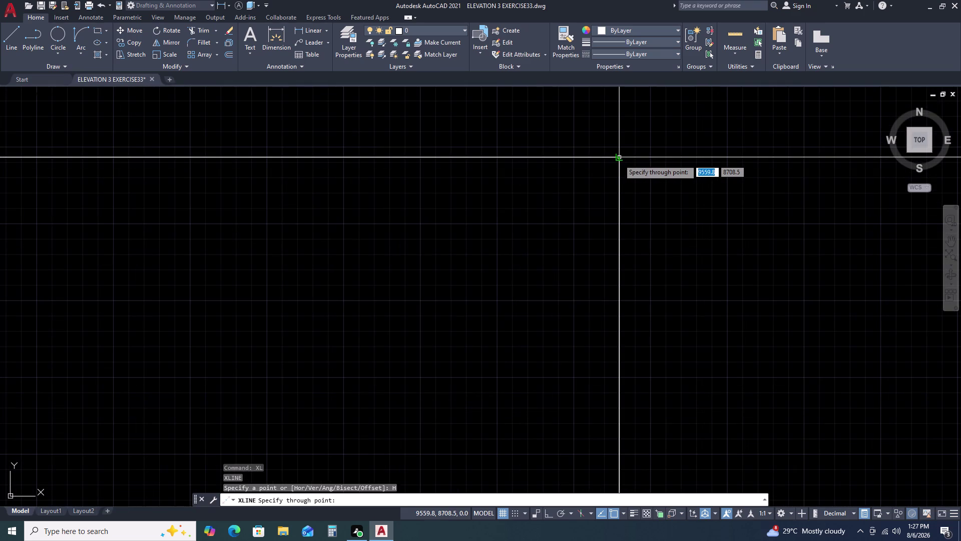
click(619, 159)
key(Escape)
Select and inspect the vertical line, then pan out to view the whole elevation.
click(619, 144)
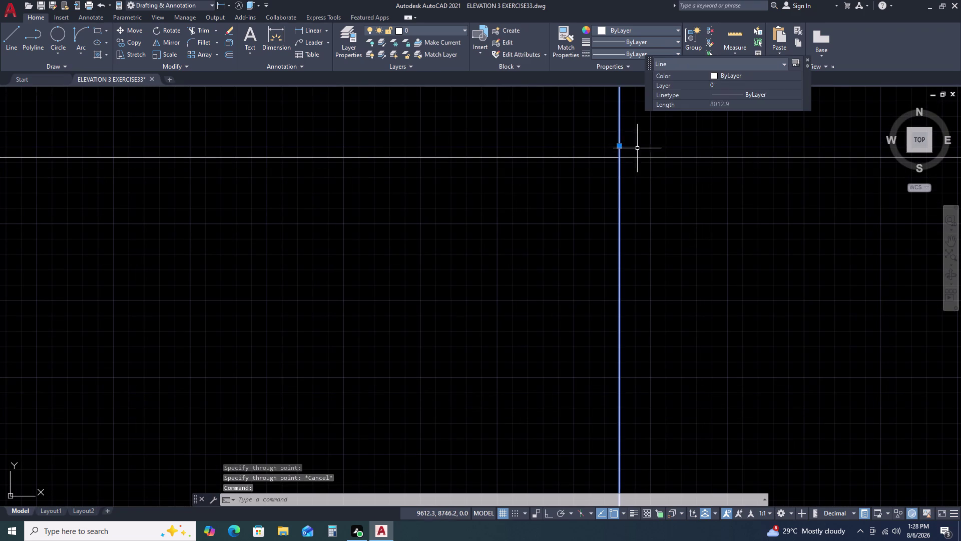
key(Escape)
click(611, 135)
click(631, 172)
scroll(down, 3)
middle_drag(737, 163, 456, 179)
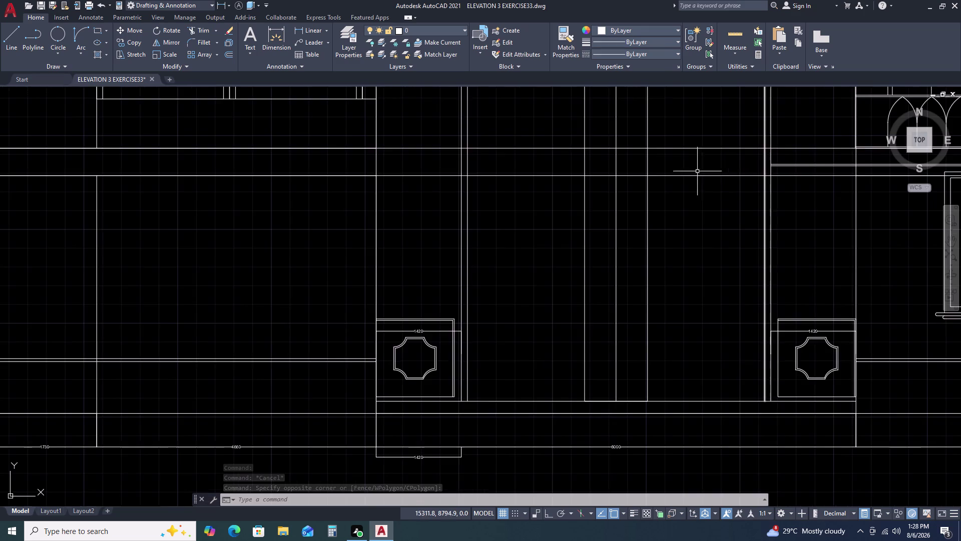
scroll(down, 3)
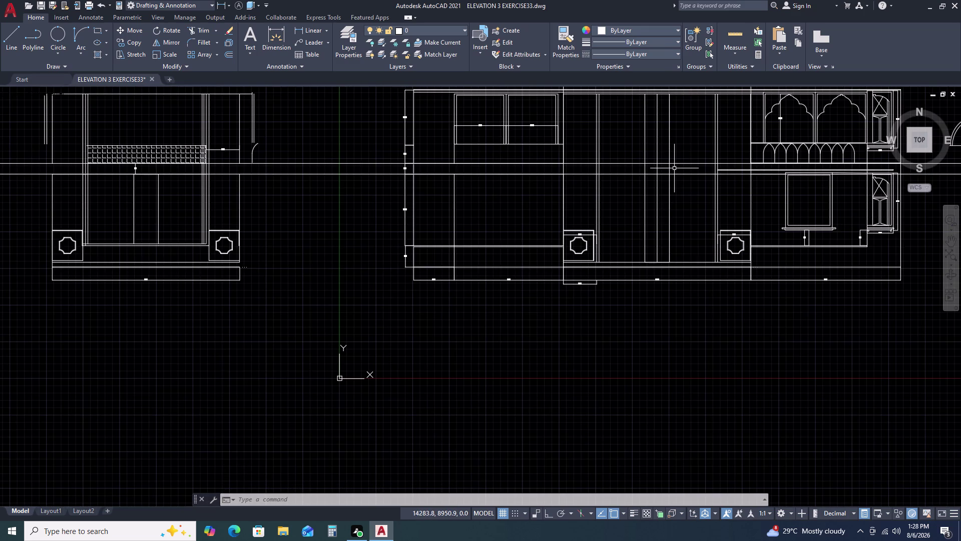
scroll(up, 3)
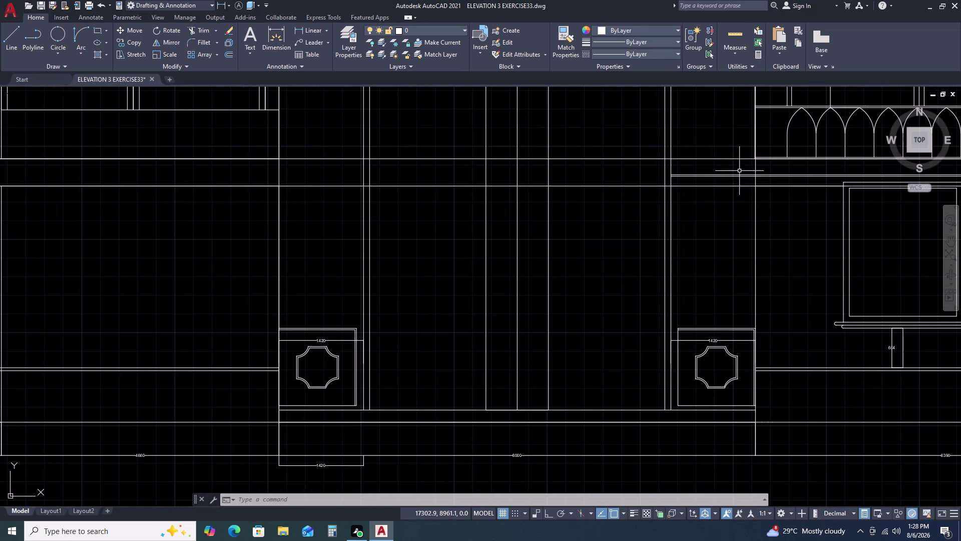
Start a fence trim near the right-side arches, then cancel it.
text(TR)
key(space)
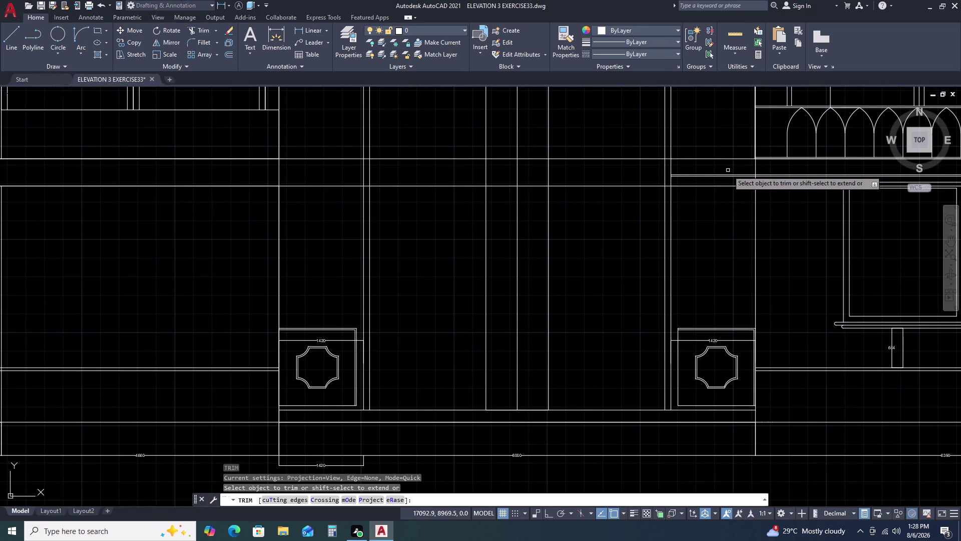
click(728, 170)
click(707, 181)
key(Escape)
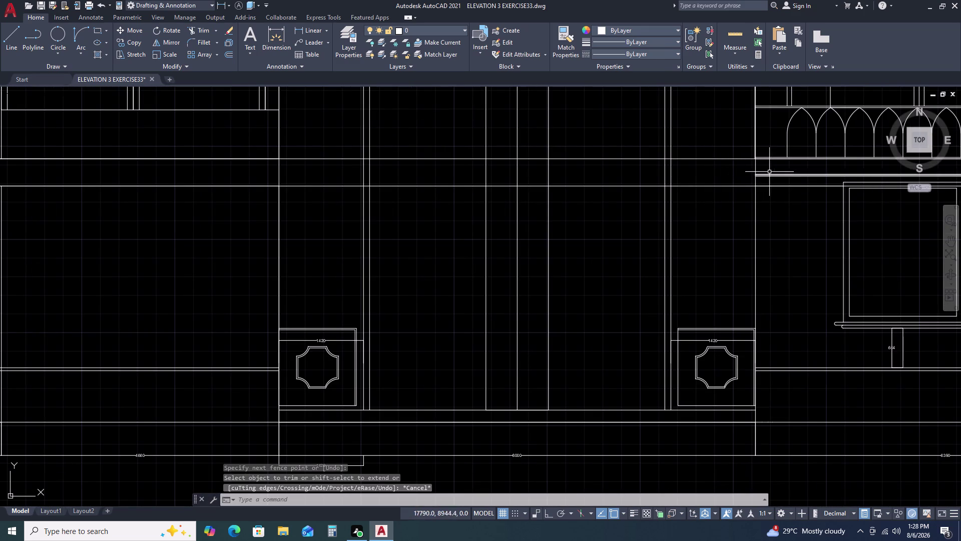
Delete the unwanted line near the central bay junction.
scroll(up, 3)
scroll(up, 3)
scroll(down, 3)
scroll(down, 3)
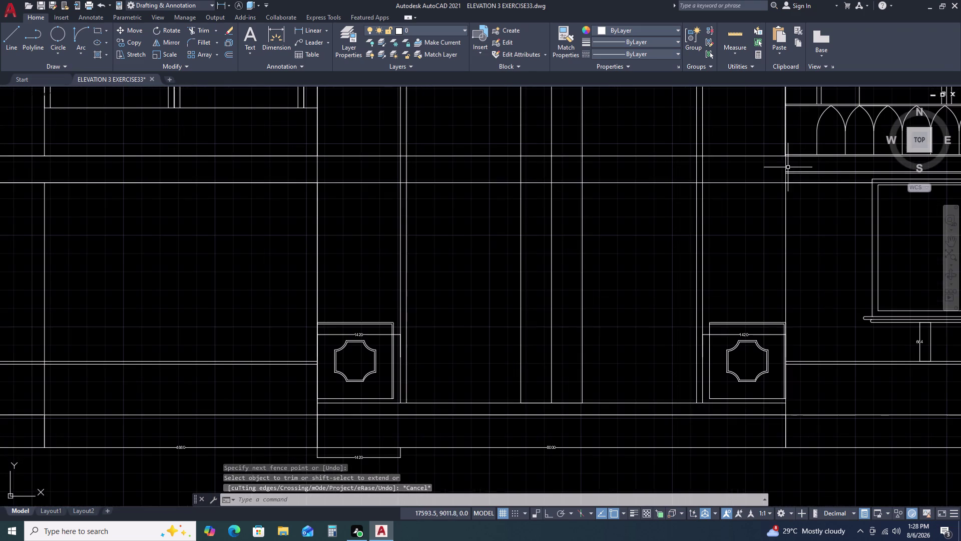
scroll(up, 3)
middle_drag(756, 175, 740, 194)
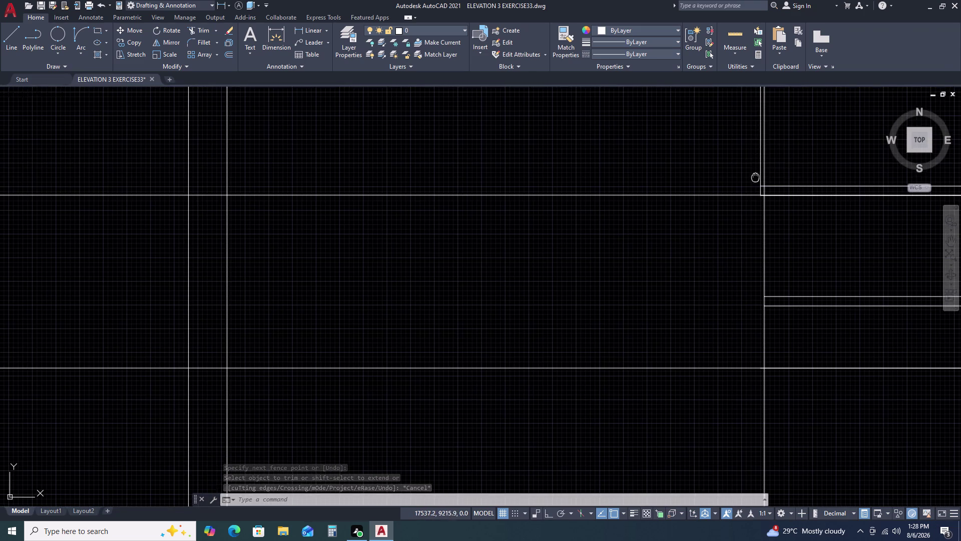
middle_drag(740, 194, 707, 218)
scroll(down, 3)
scroll(down, 3)
middle_drag(717, 143, 708, 193)
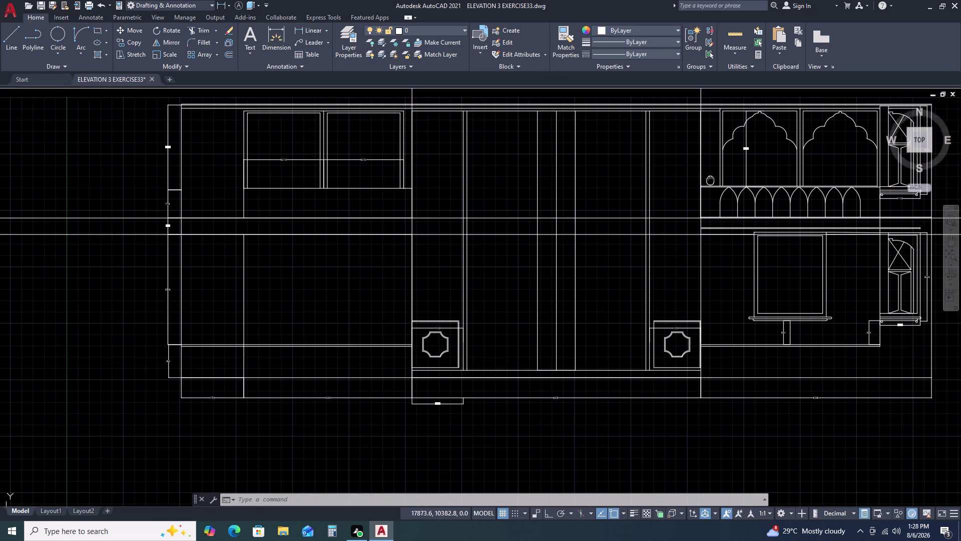
middle_drag(708, 194, 705, 203)
scroll(up, 3)
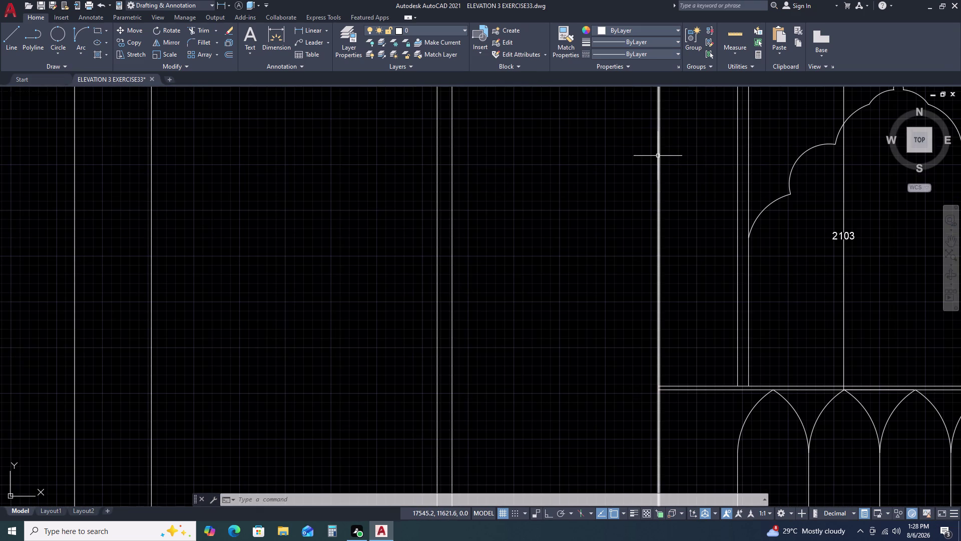
click(658, 155)
key(Delete)
Trim the line ends past the corner, then undo the wrong trim.
scroll(down, 3)
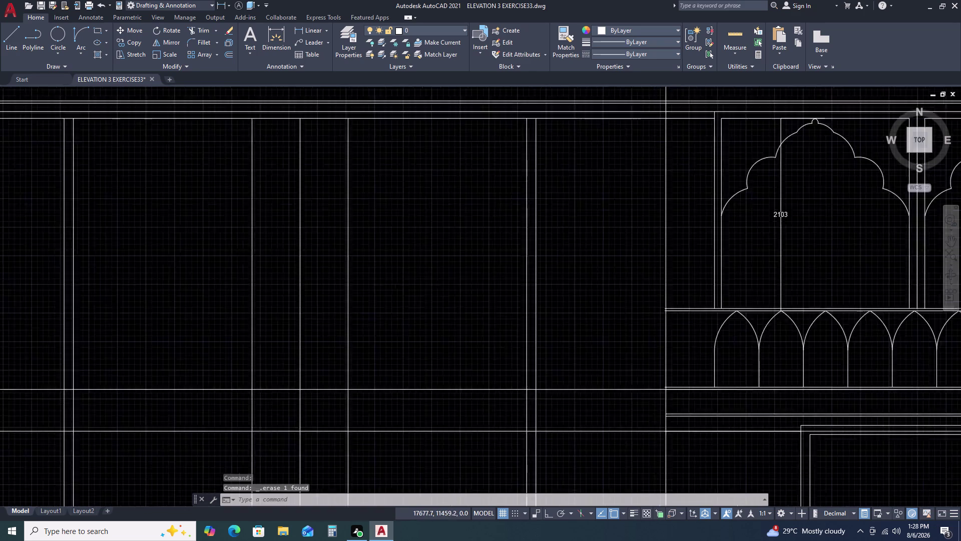
scroll(down, 3)
scroll(up, 3)
scroll(up, 3)
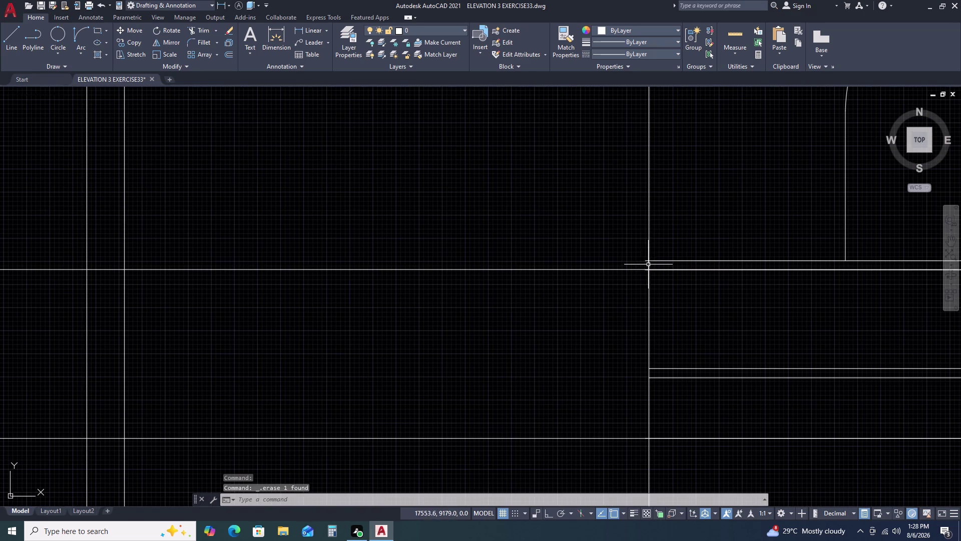
key(t)
text(R)
key(space)
click(646, 261)
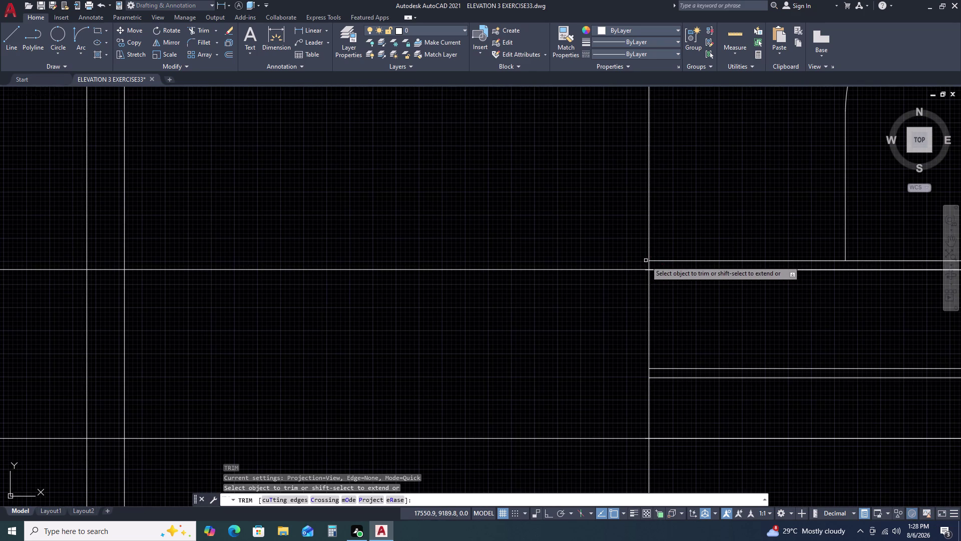
scroll(up, 3)
double_click(650, 265)
scroll(up, 3)
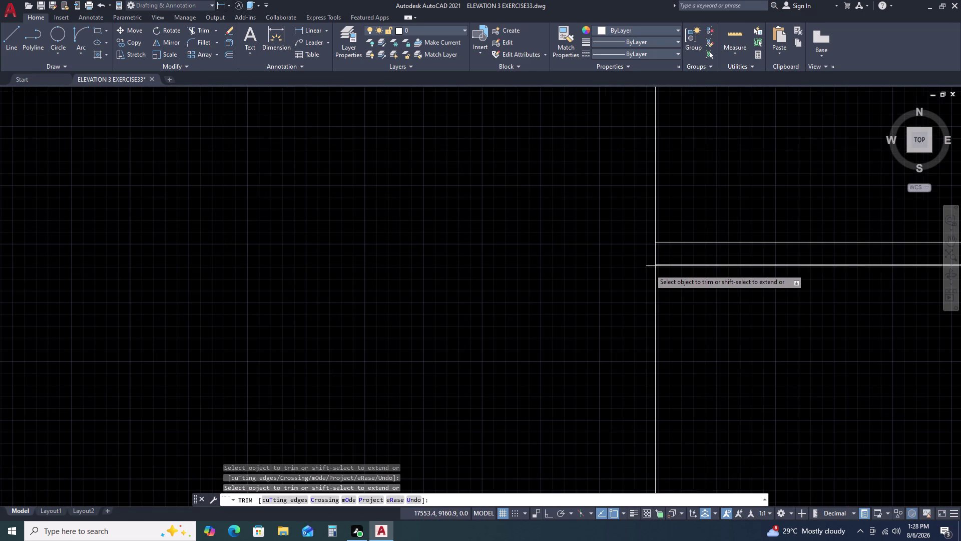
key(Escape)
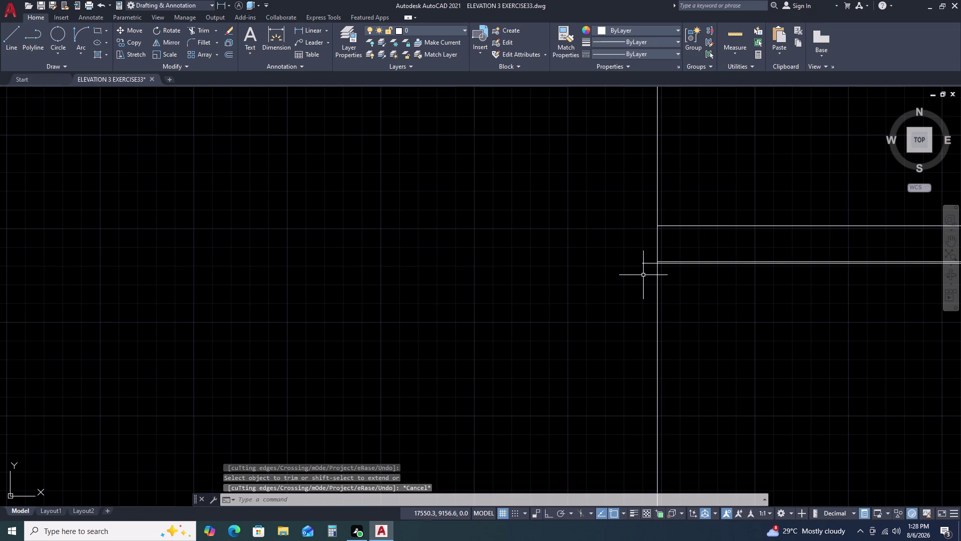
key(ctrl+z)
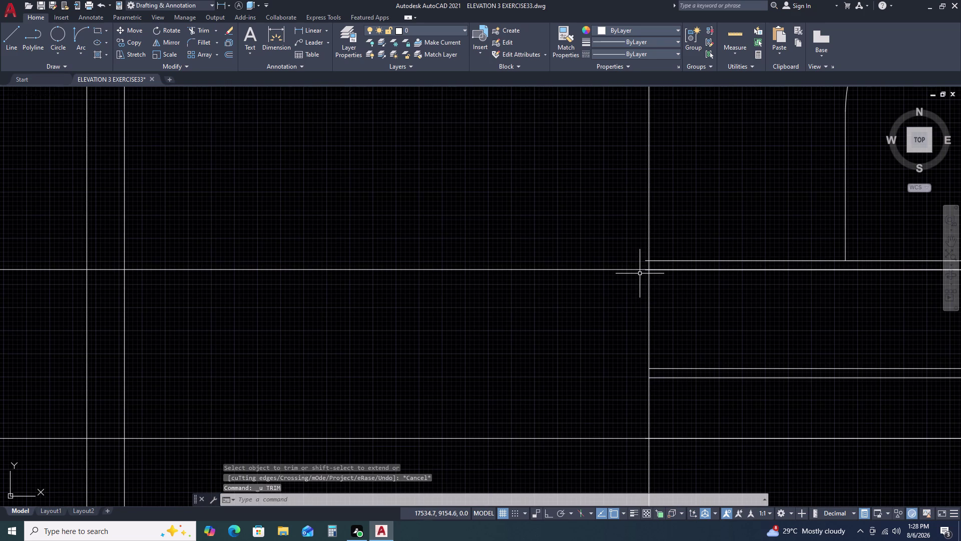
Fence-trim the overhanging line ends at the corner with a fresh TR.
key(t)
key(r)
key(space)
scroll(up, 3)
click(649, 246)
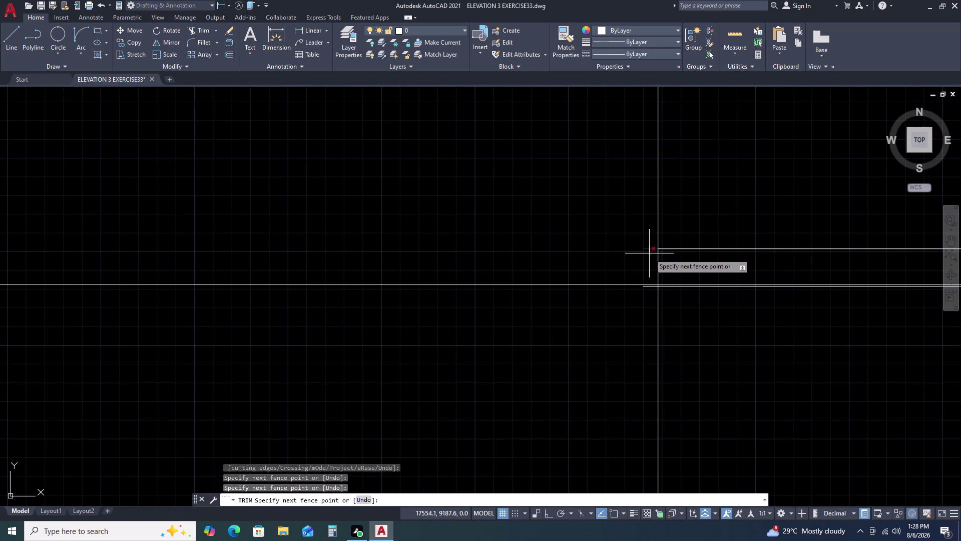
click(647, 259)
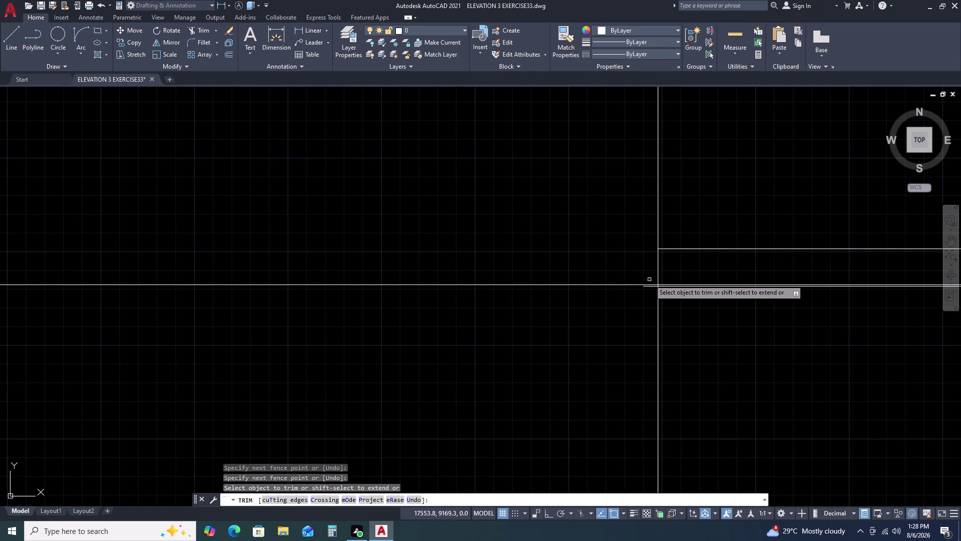
scroll(up, 3)
click(643, 314)
double_click(620, 329)
scroll(down, 3)
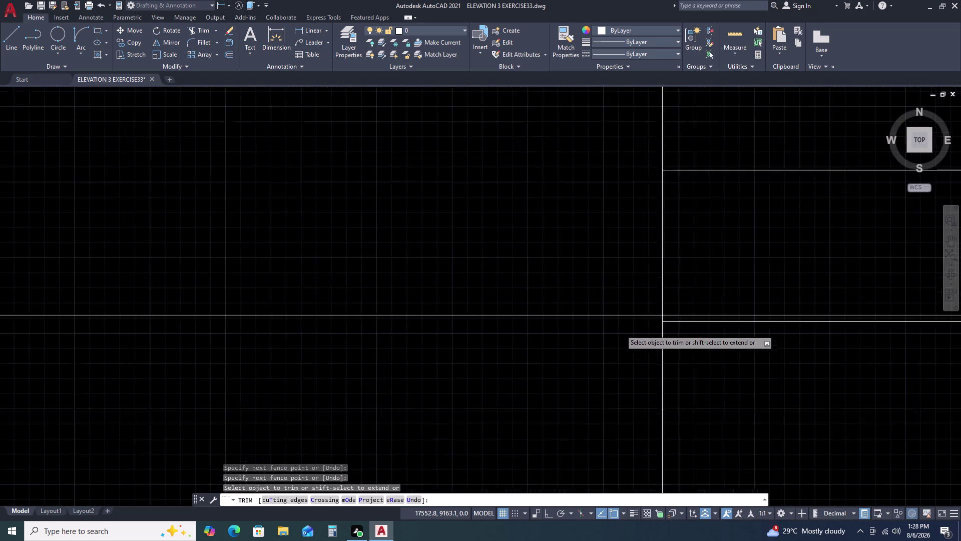
scroll(down, 3)
Move along the horizontal band and begin a fence trim, then cancel it.
middle_drag(669, 376, 682, 268)
middle_drag(721, 335, 672, 231)
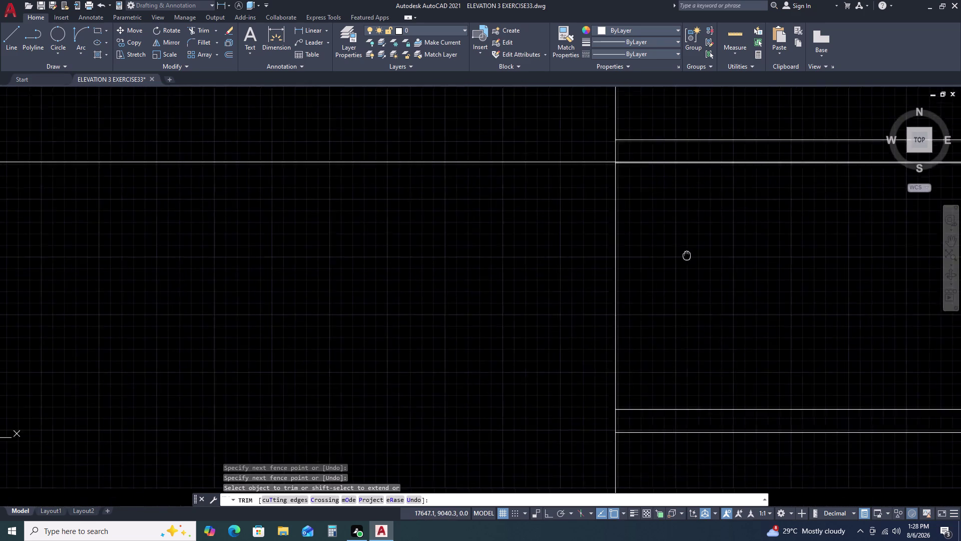
middle_drag(672, 232, 652, 215)
scroll(down, 3)
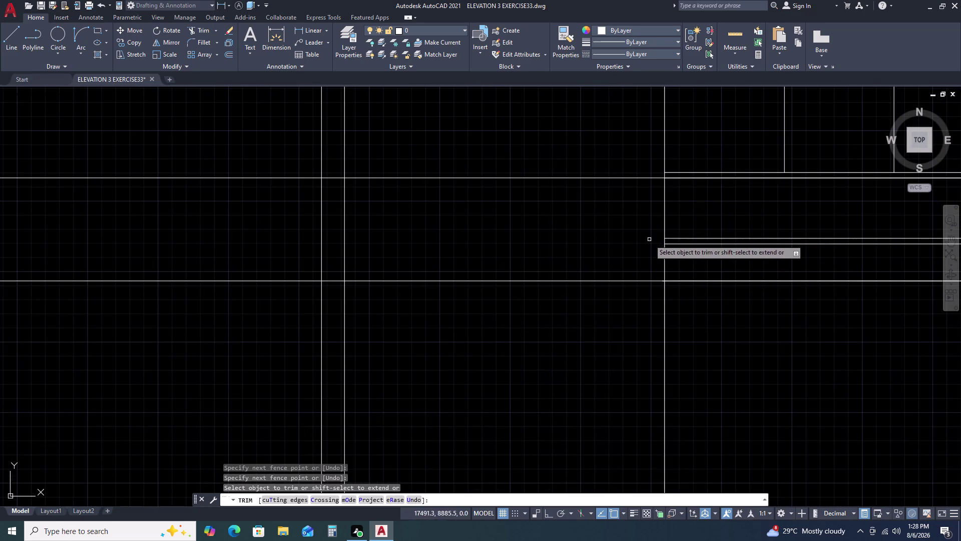
scroll(up, 3)
scroll(down, 3)
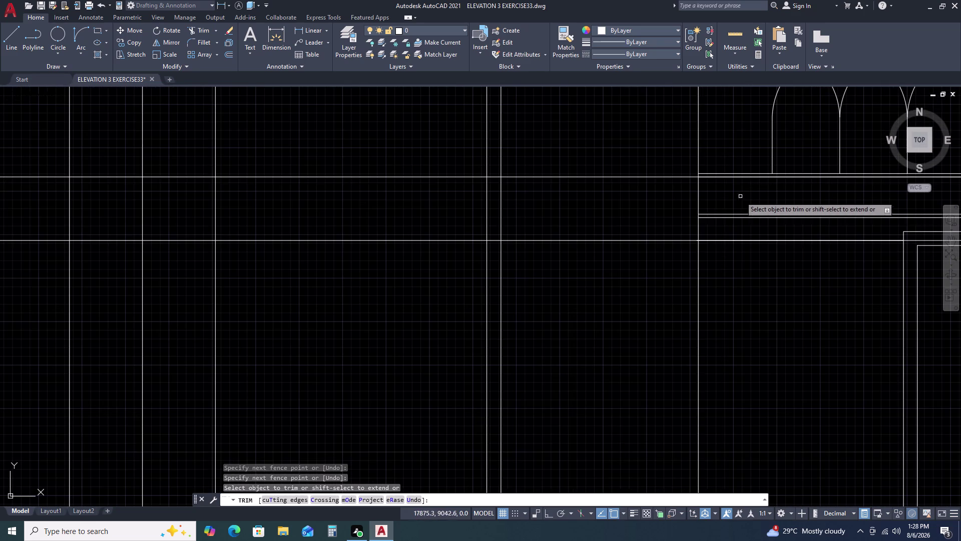
scroll(up, 3)
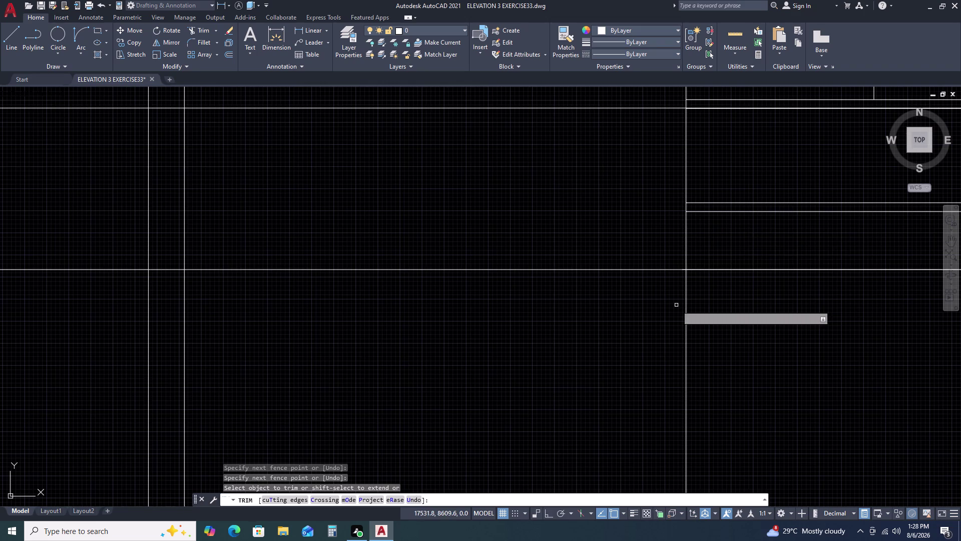
scroll(up, 3)
scroll(up, 3)
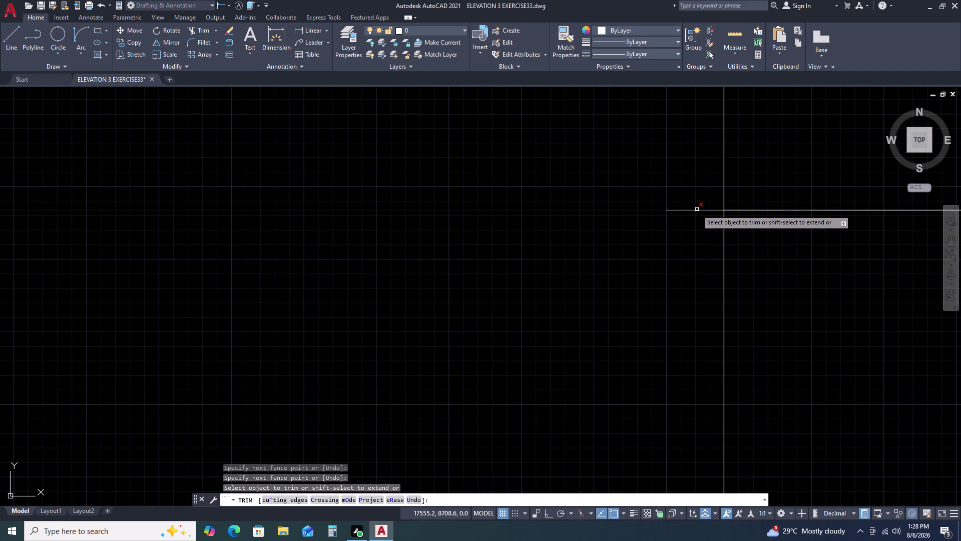
click(651, 186)
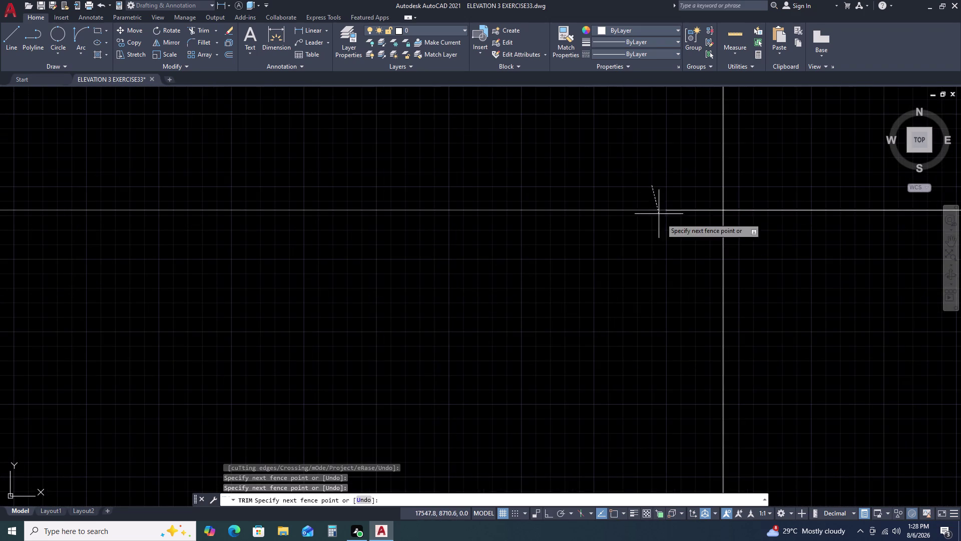
key(Escape)
Select the short line at the central column base, then release it.
scroll(down, 3)
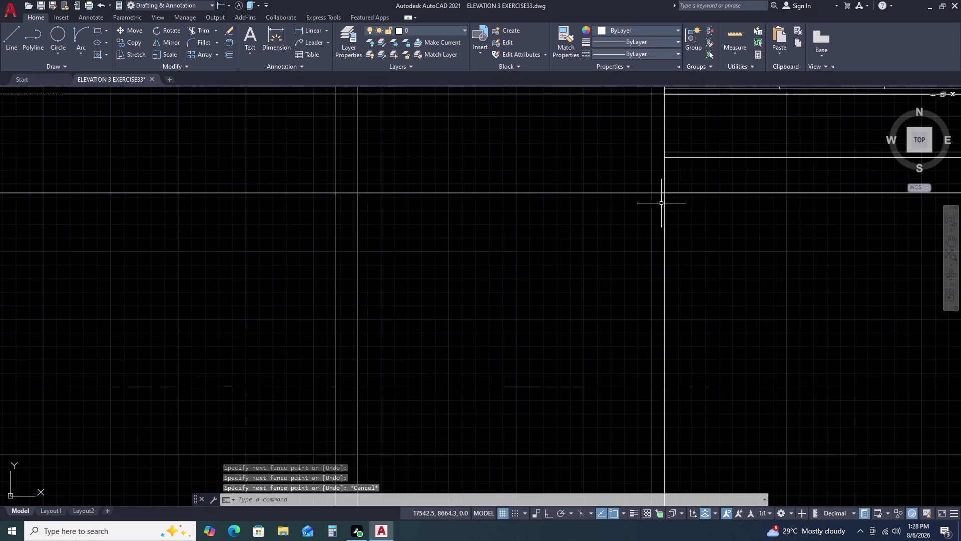
scroll(down, 3)
middle_click(436, 268)
middle_drag(481, 261, 485, 260)
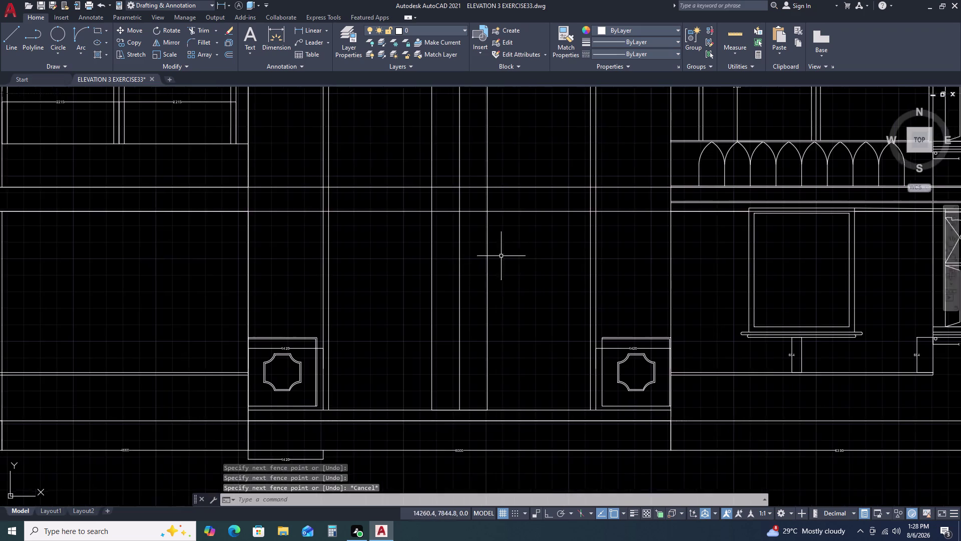
middle_drag(526, 250, 556, 242)
middle_click(563, 240)
scroll(down, 3)
scroll(up, 3)
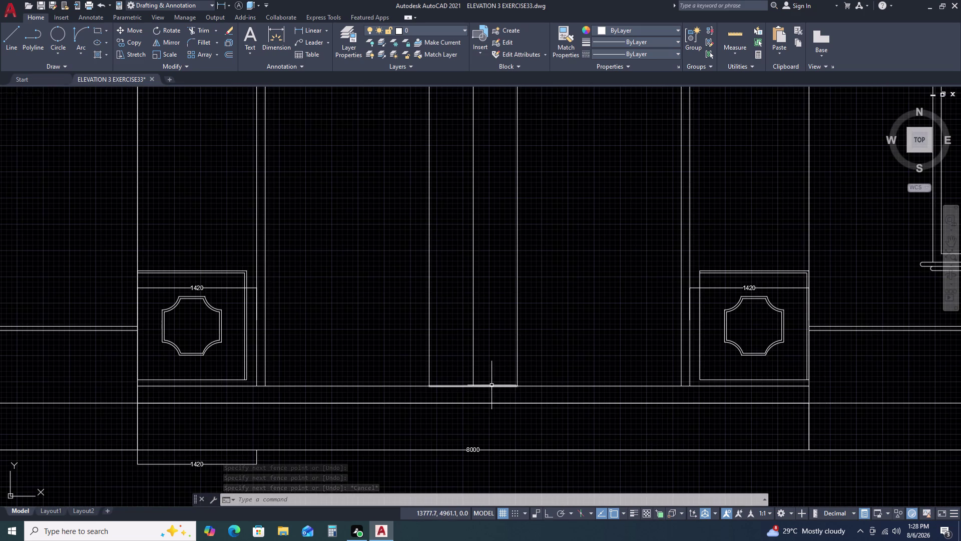
click(492, 385)
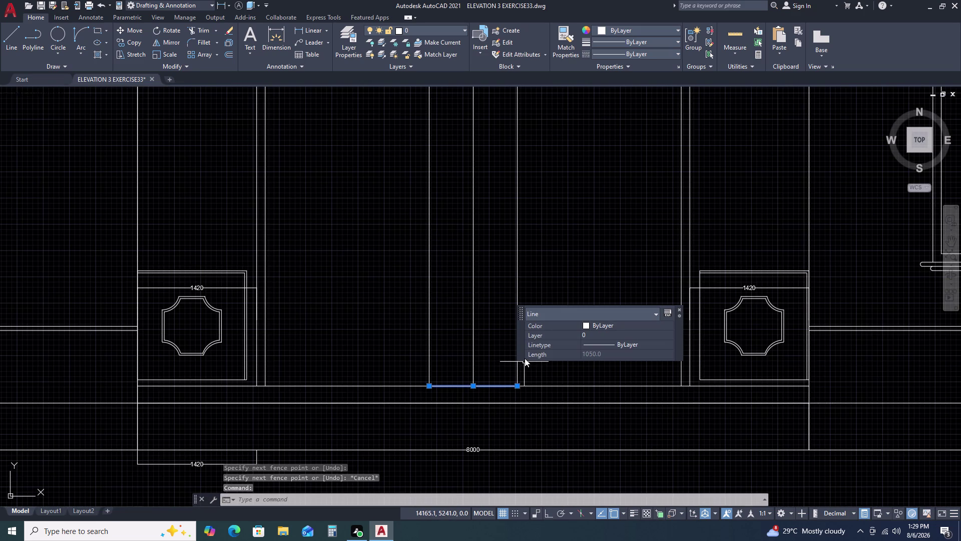
key(Escape)
scroll(down, 3)
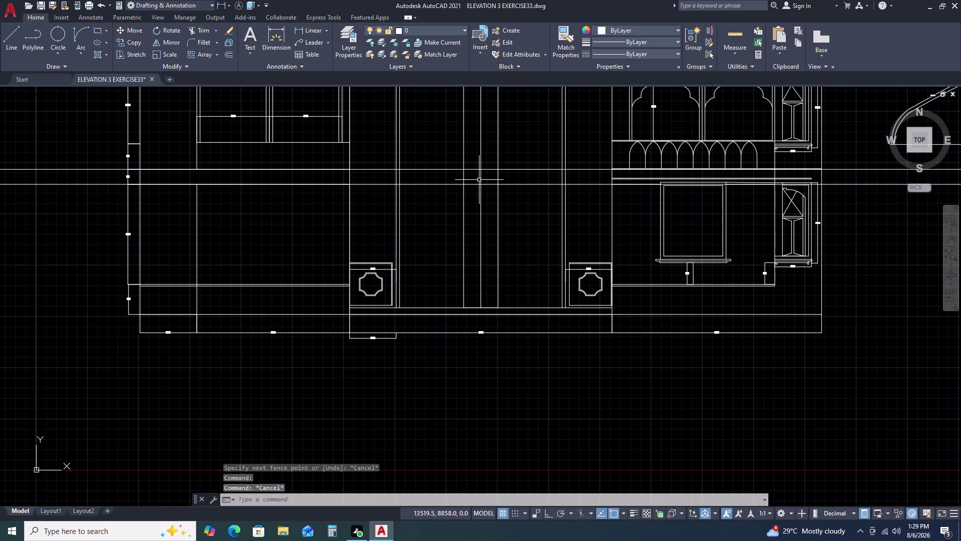
Start a new trim near the horizontal construction line.
key(t)
key(r)
key(space)
scroll(up, 3)
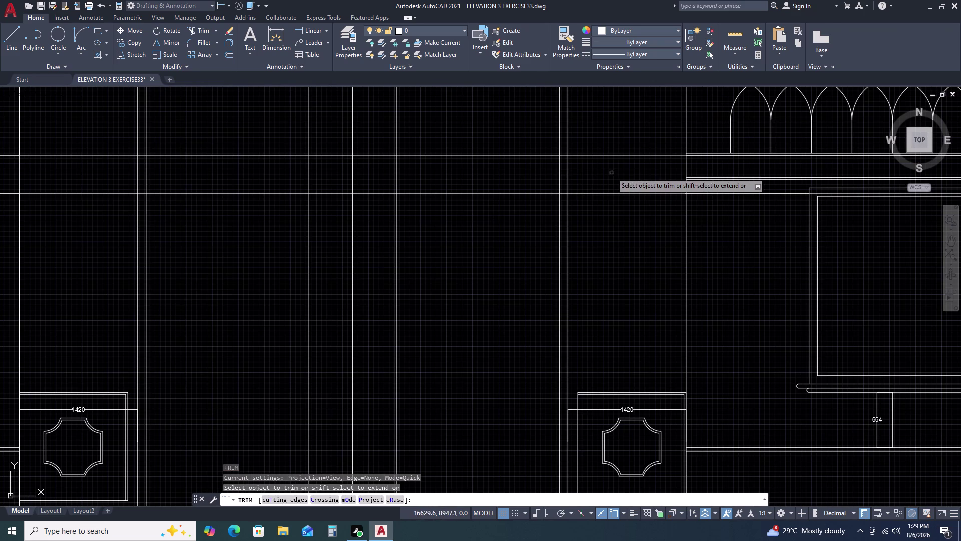
Cancel the first band fence and restart trimming across the band lines.
click(617, 172)
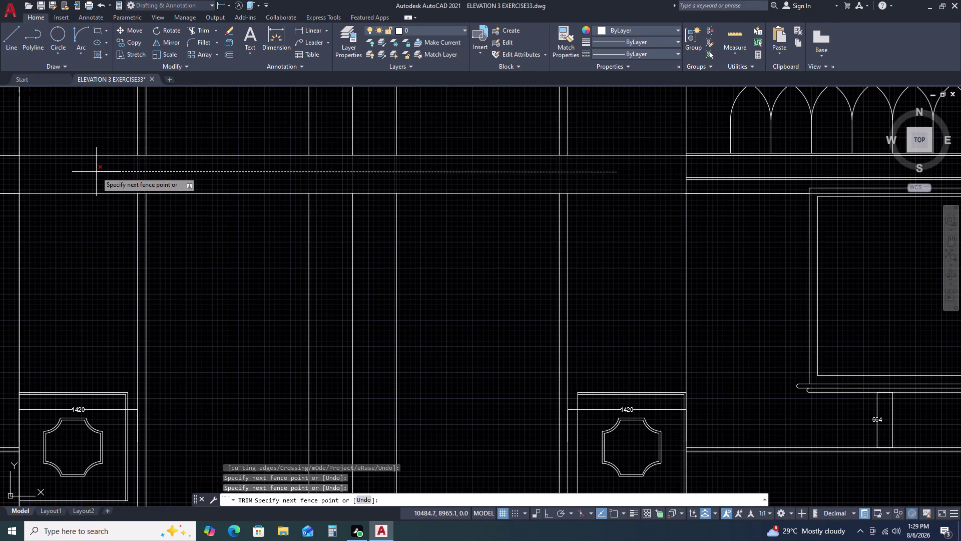
key(Escape)
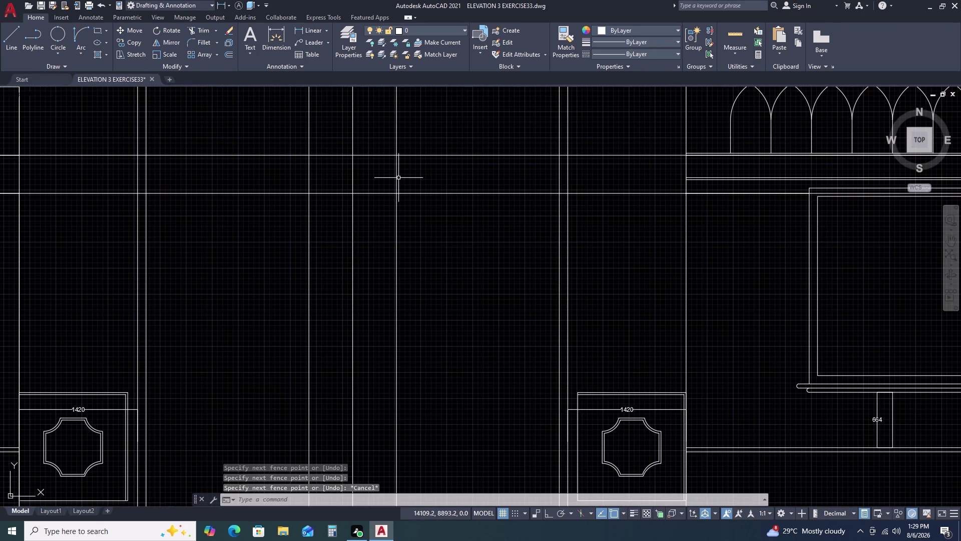
key(space)
click(425, 176)
click(256, 174)
scroll(down, 3)
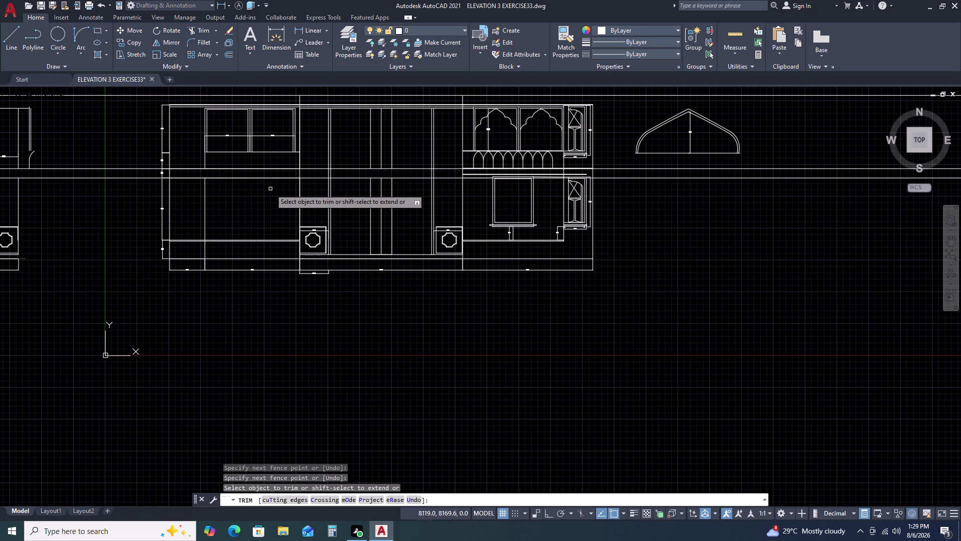
scroll(up, 3)
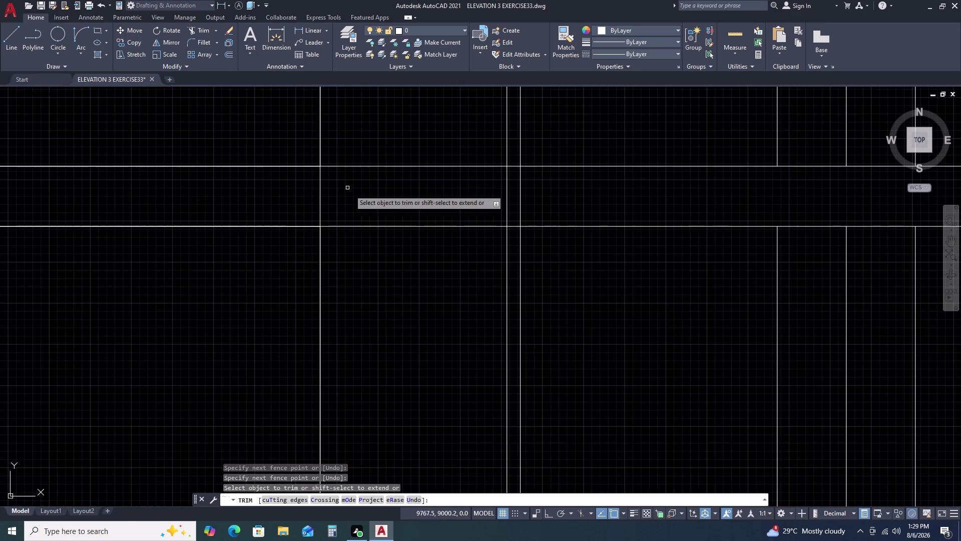
Trim the band line segments between the columns.
click(362, 198)
click(257, 197)
scroll(down, 3)
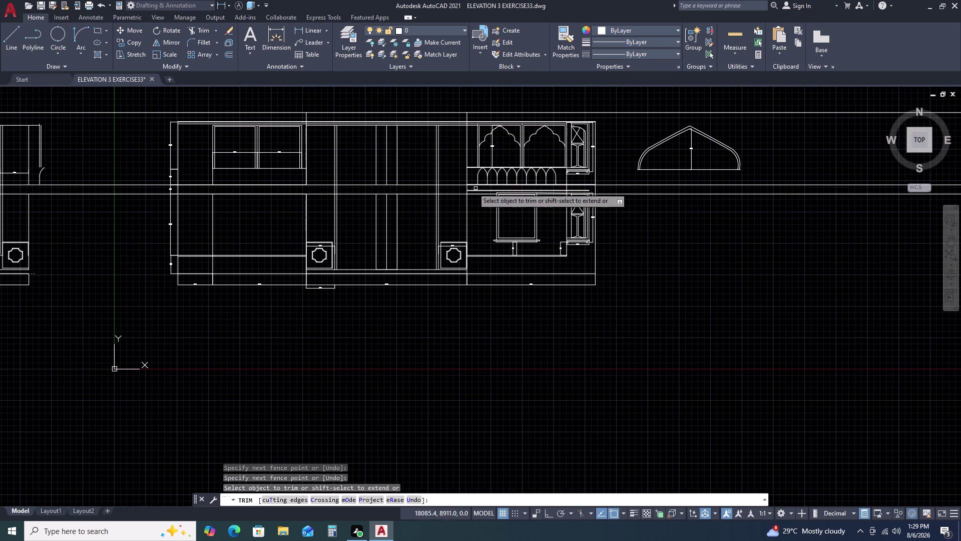
scroll(up, 3)
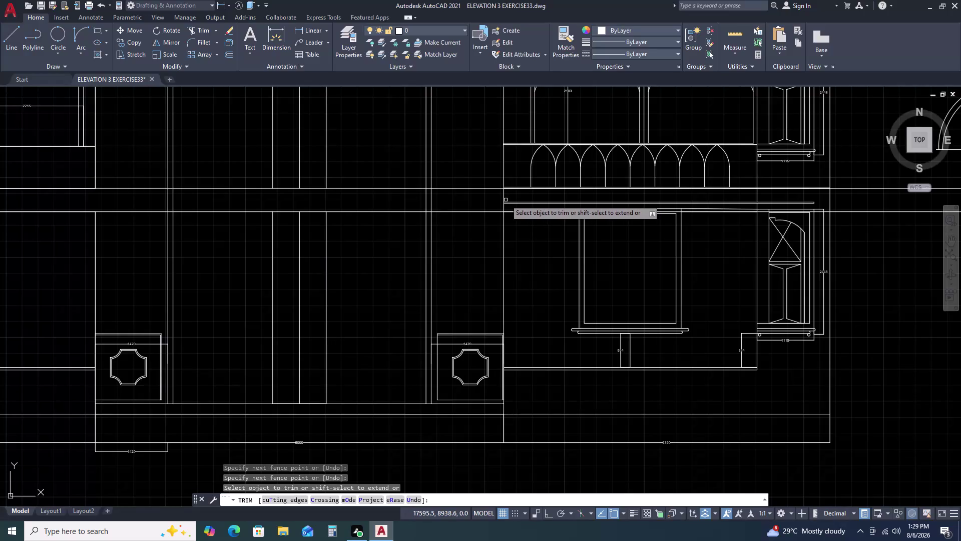
scroll(up, 3)
Fence-trim the lines beside the band and remove the leftover piece.
click(519, 188)
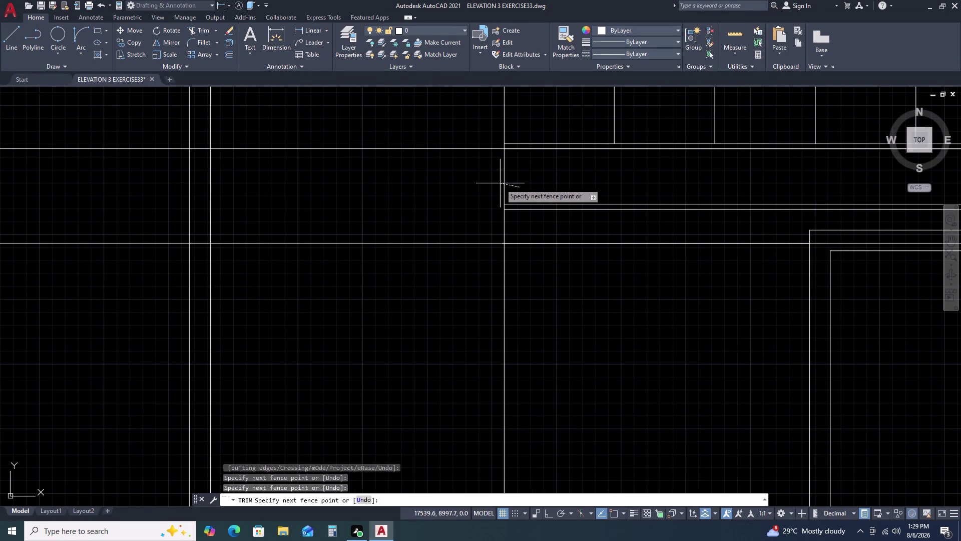
click(485, 179)
drag(498, 222, 491, 221)
drag(469, 218, 465, 217)
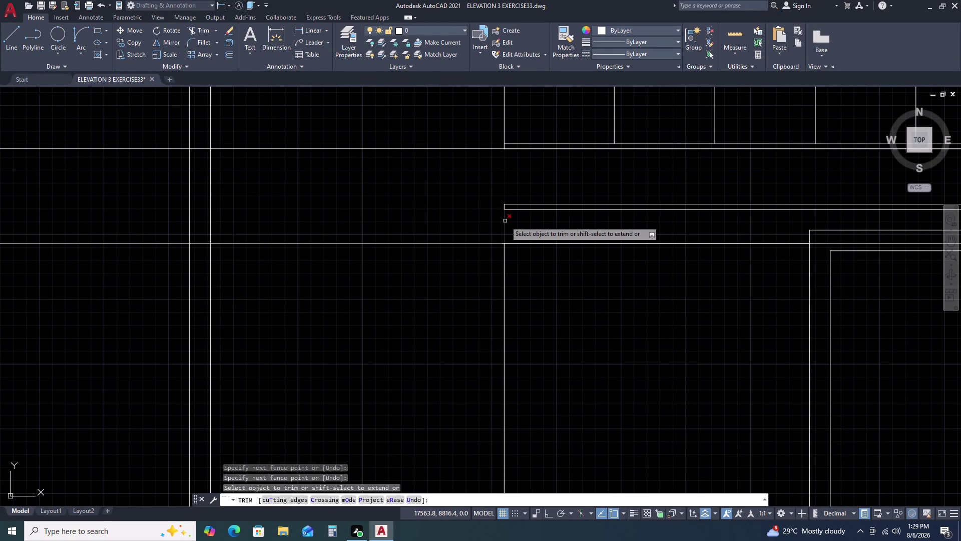
click(505, 221)
scroll(down, 3)
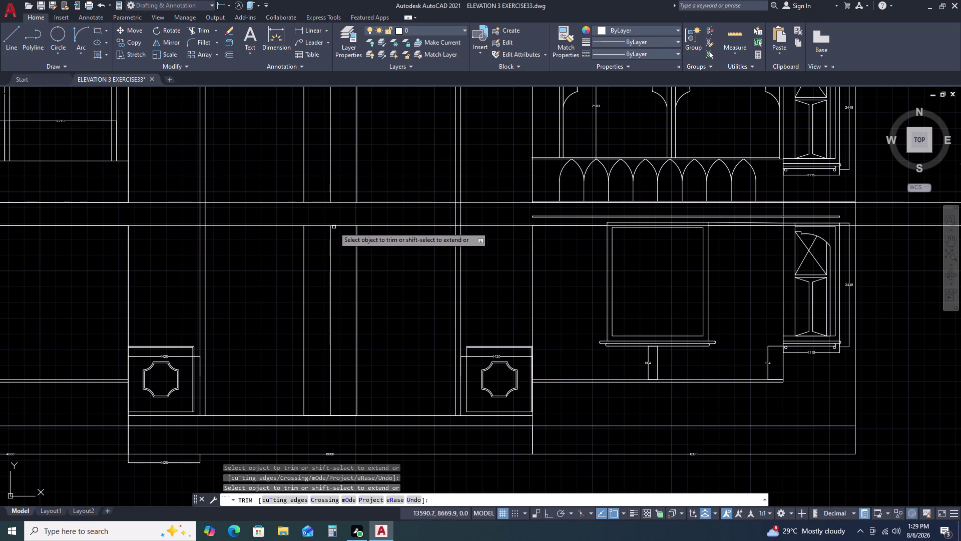
key(Escape)
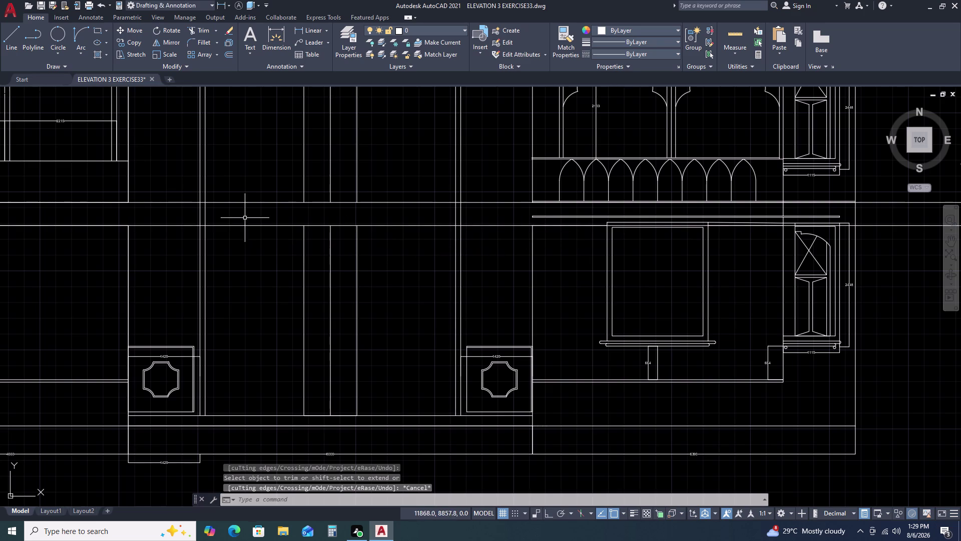
middle_drag(288, 234, 390, 227)
middle_click(391, 227)
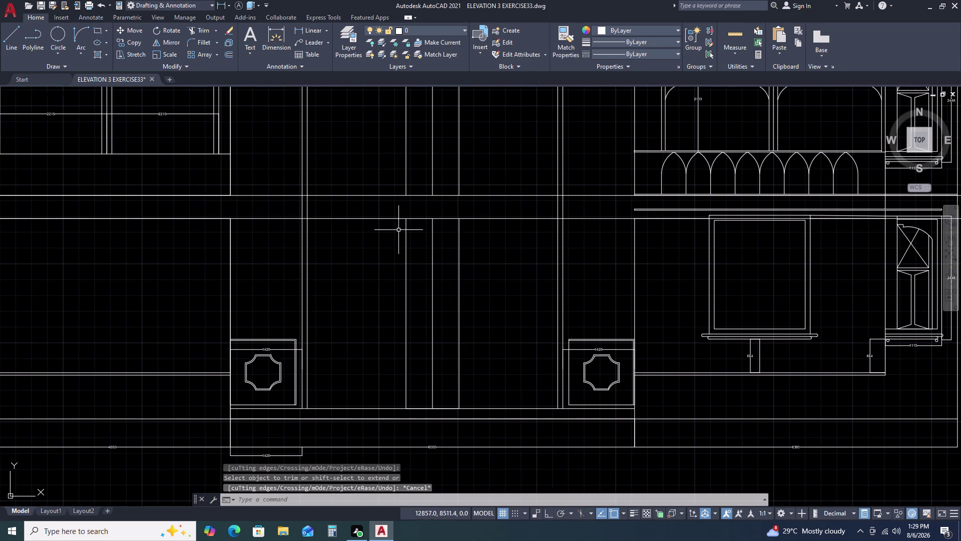
key(d)
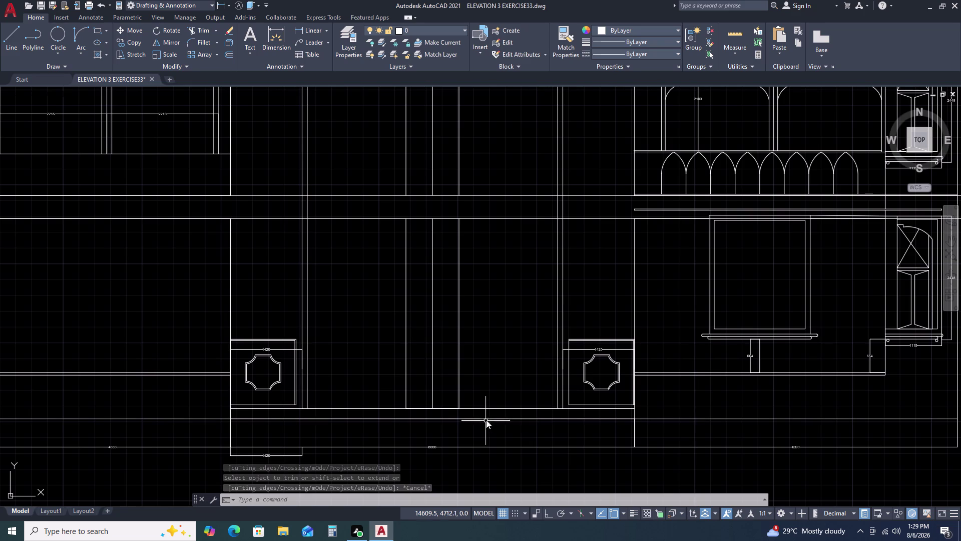
text(LI)
key(space)
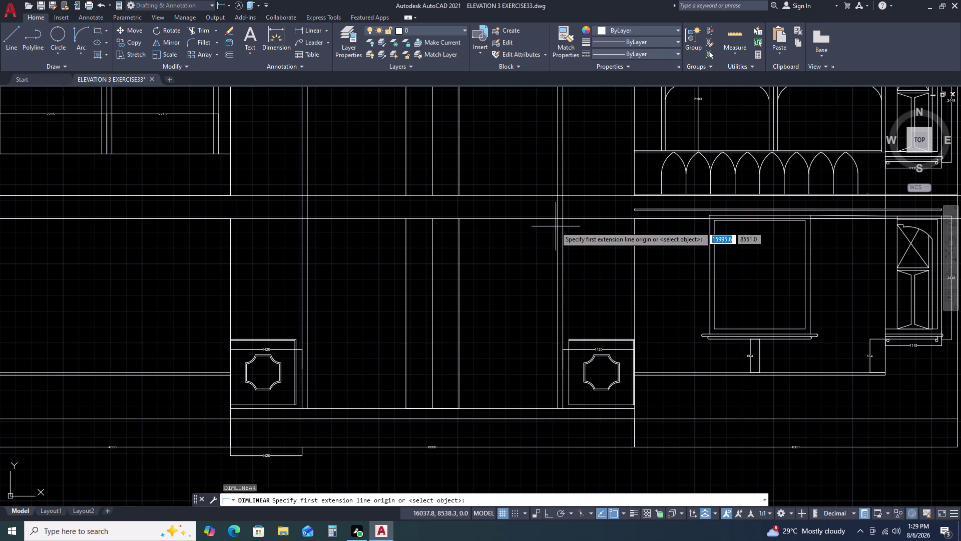
click(558, 218)
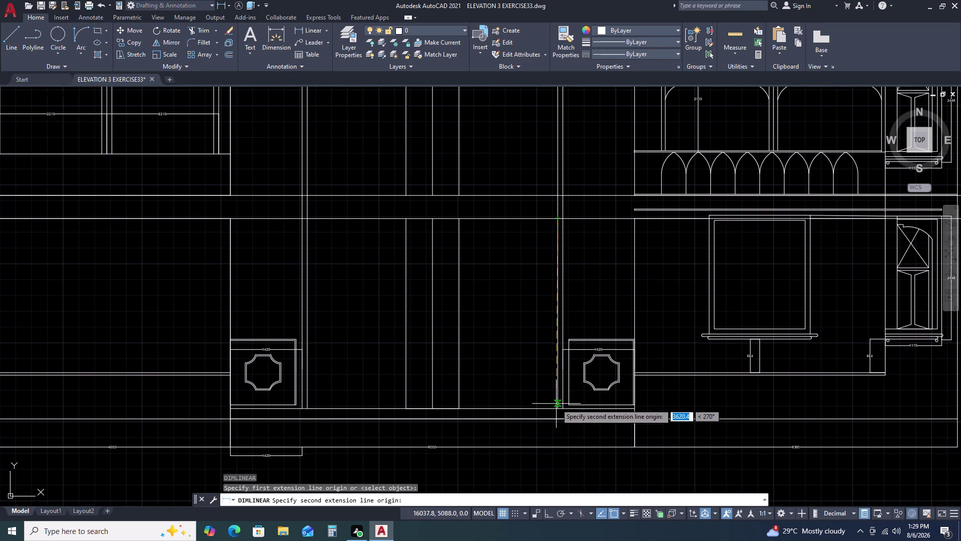
click(556, 410)
scroll(up, 3)
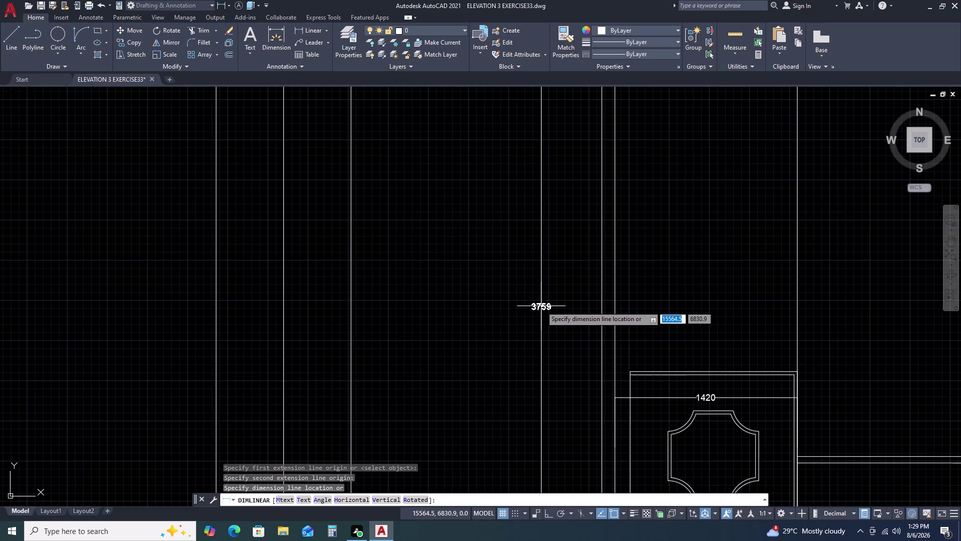
key(space)
scroll(down, 3)
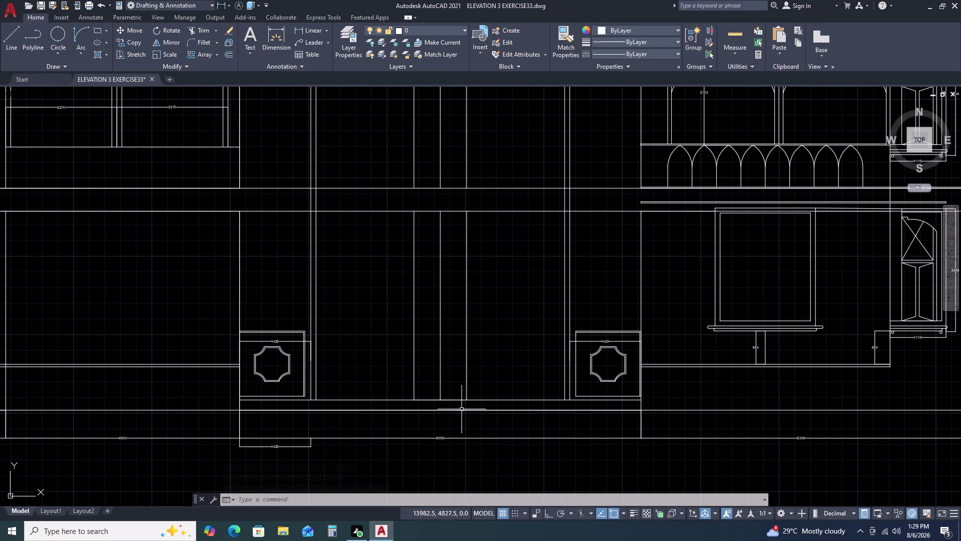
middle_drag(469, 423, 475, 377)
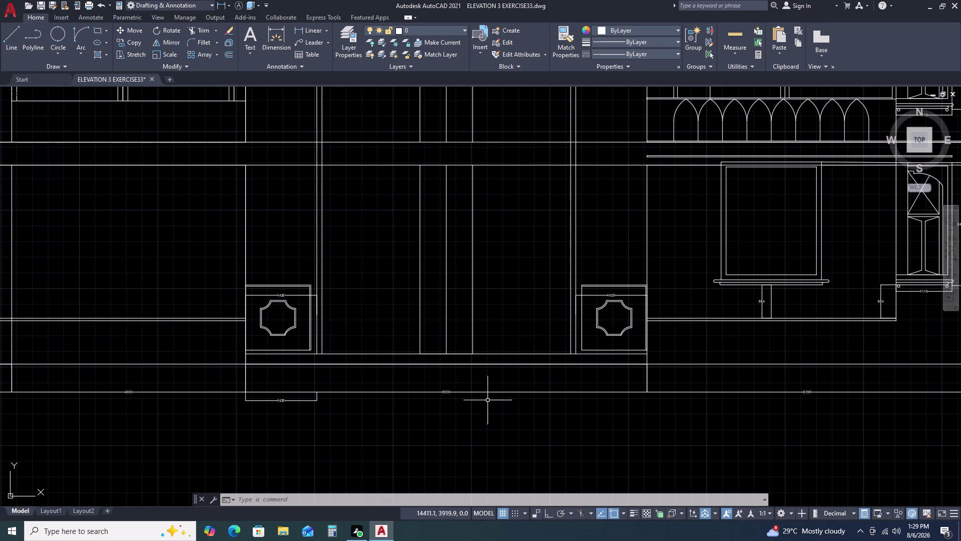
Offset the central bay's 8000 base line 711 upward.
click(495, 362)
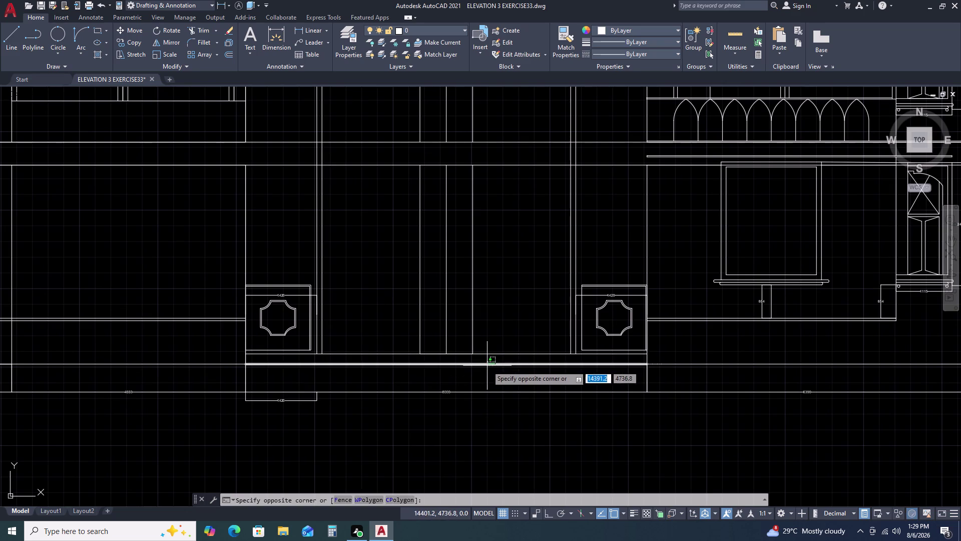
click(486, 366)
text(O)
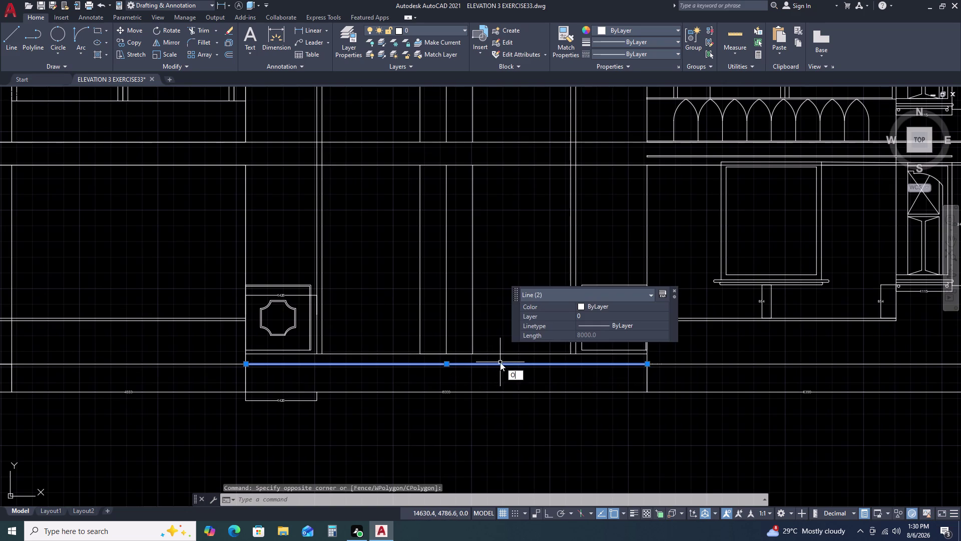
key(space)
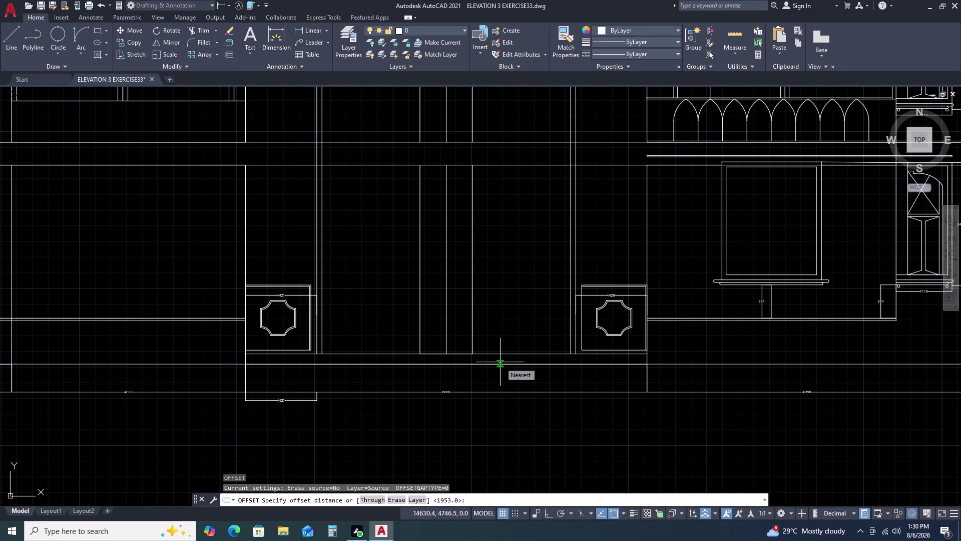
key(7)
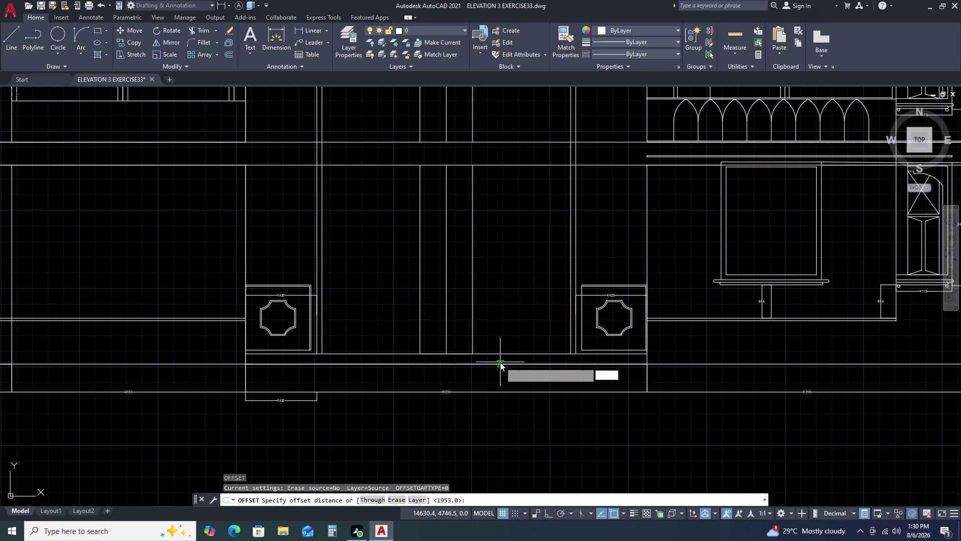
key(1)
key(1)
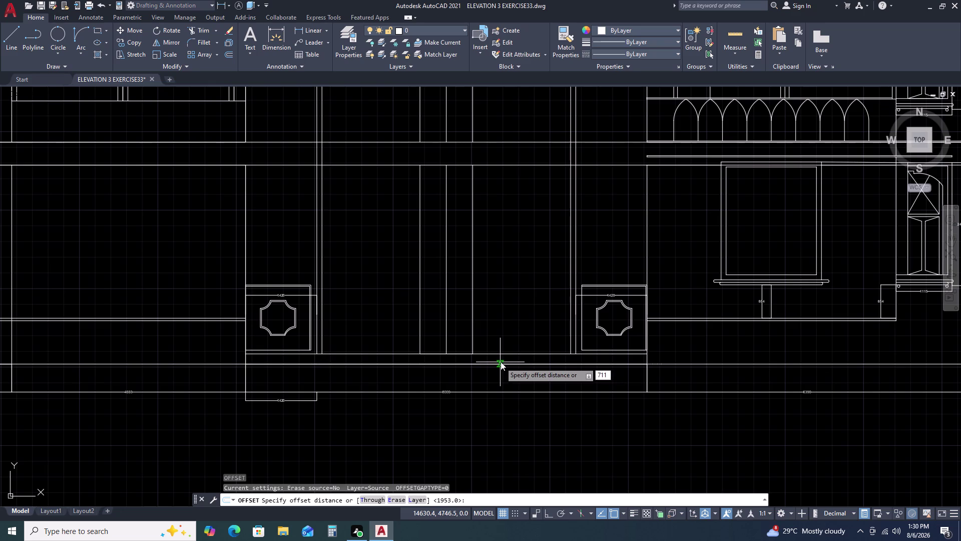
key(space)
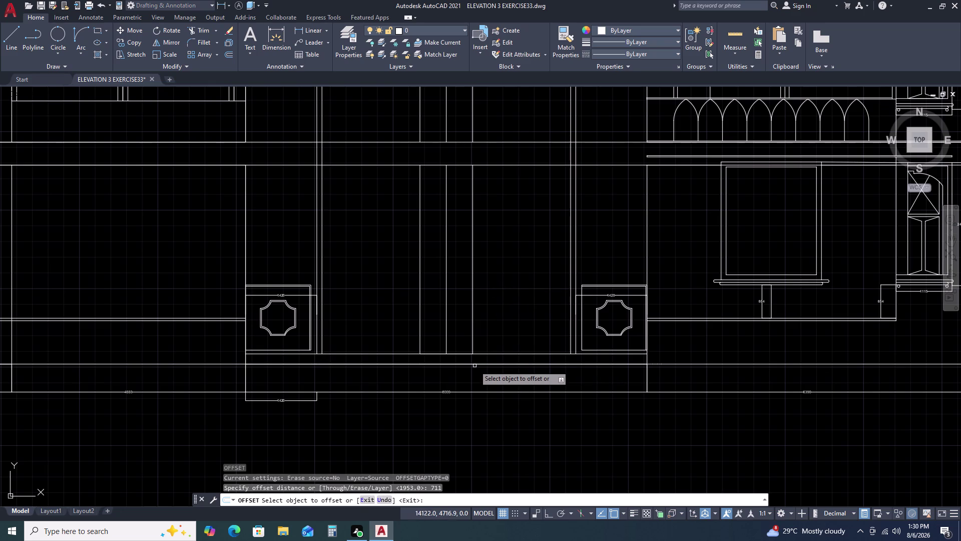
double_click(477, 363)
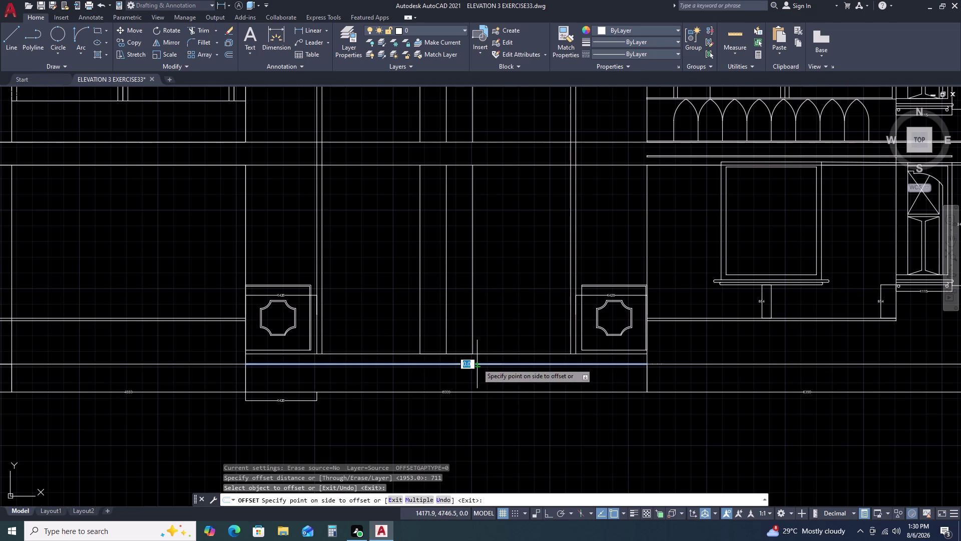
click(484, 317)
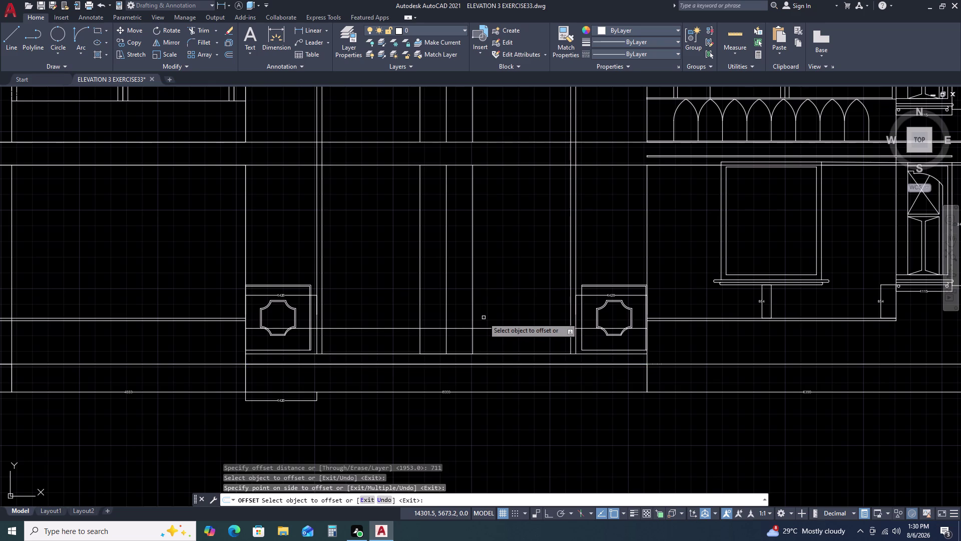
key(Escape)
Trim the new line's pieces inside the right and left decorative panels.
text(TR)
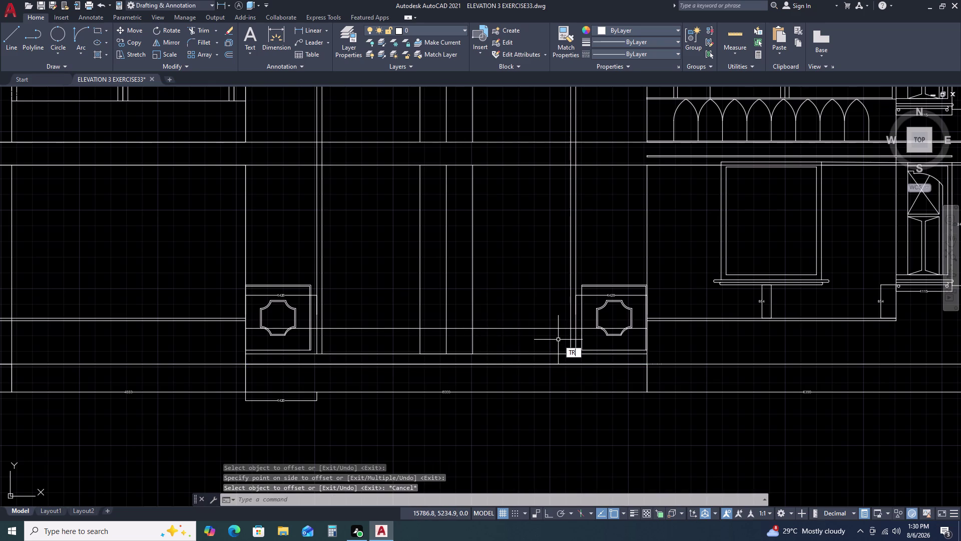
key(space)
scroll(up, 3)
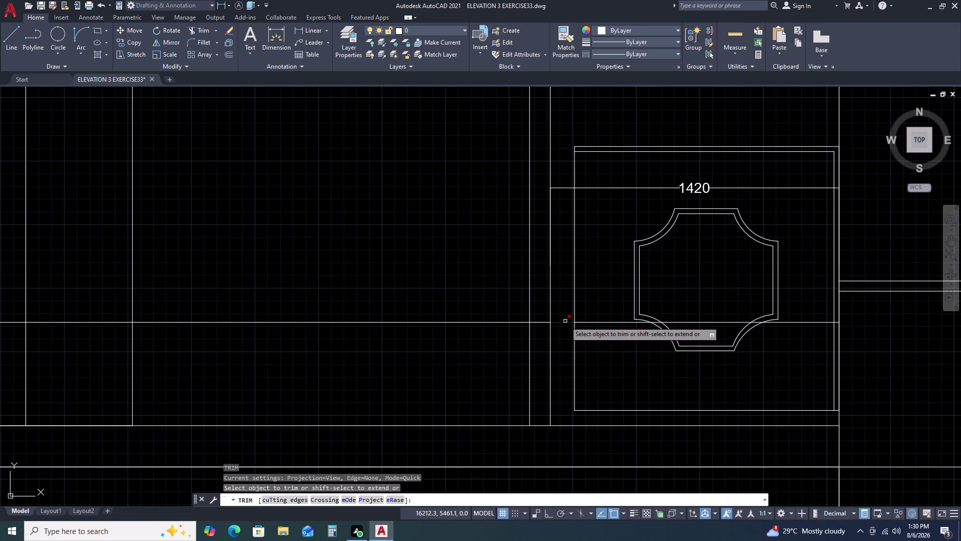
click(565, 321)
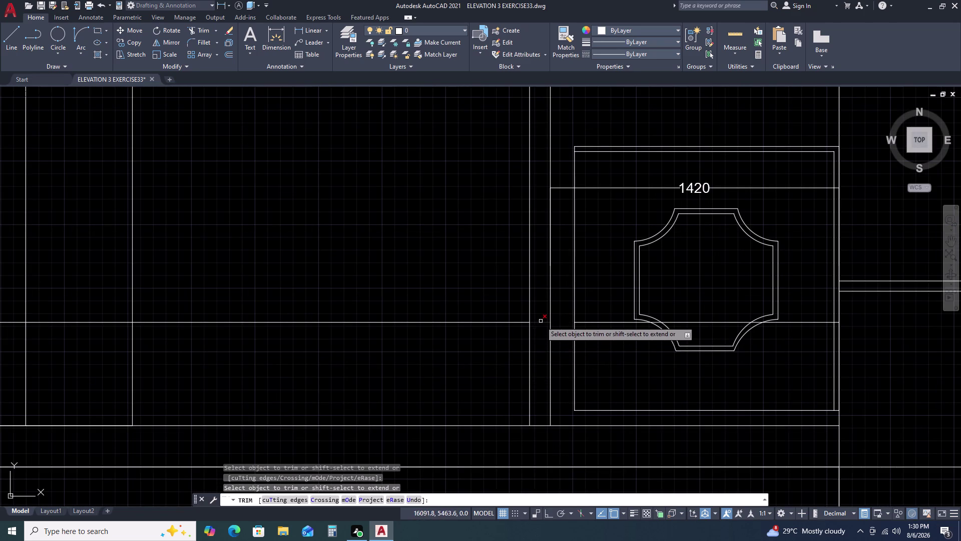
click(541, 321)
scroll(down, 3)
scroll(up, 3)
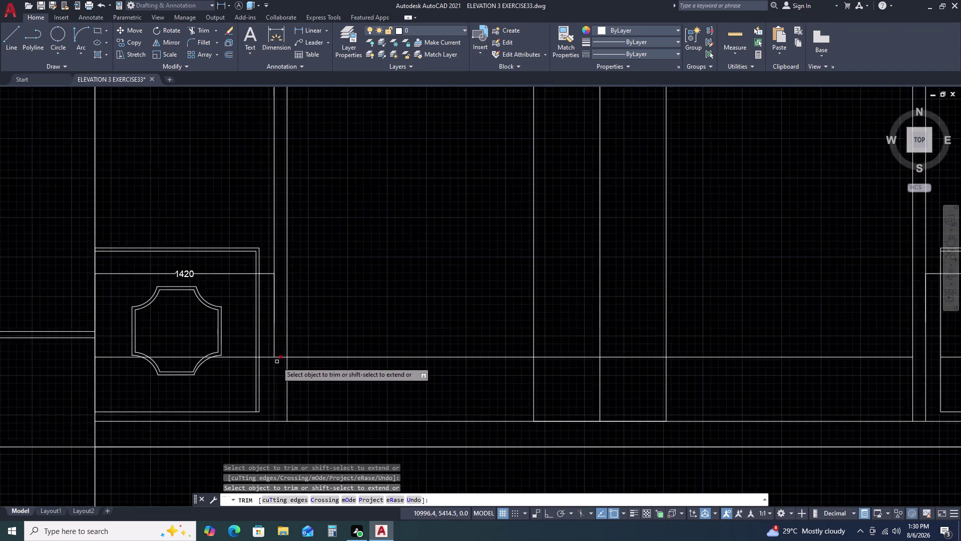
double_click(281, 354)
key(Escape)
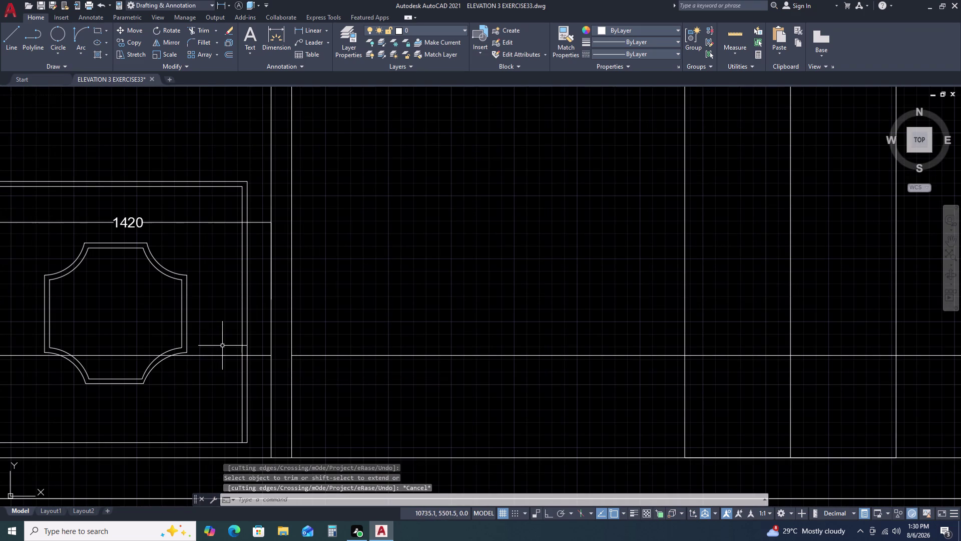
Erase the leftover line pieces beside the left and right panels.
click(224, 346)
click(206, 379)
key(Delete)
scroll(down, 3)
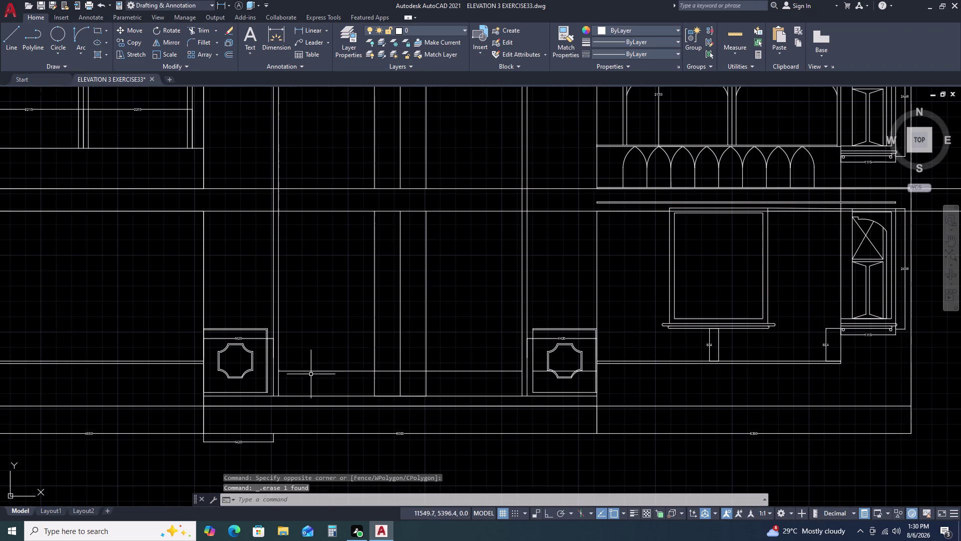
scroll(up, 3)
click(561, 366)
click(534, 395)
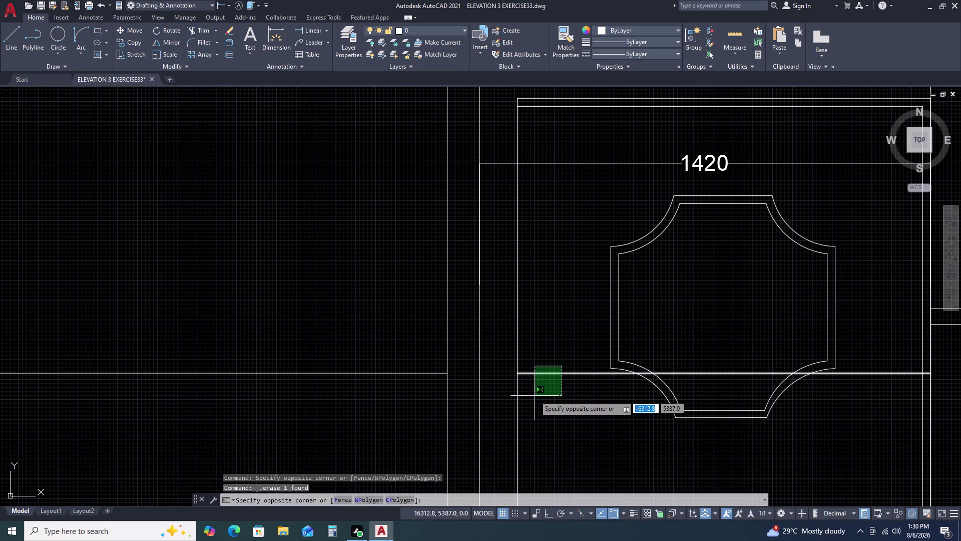
key(Delete)
scroll(down, 3)
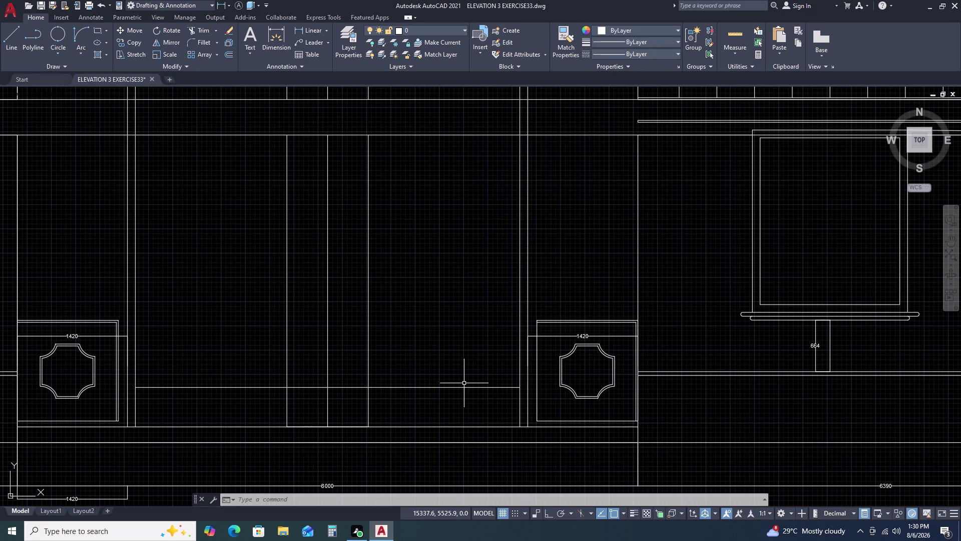
scroll(down, 3)
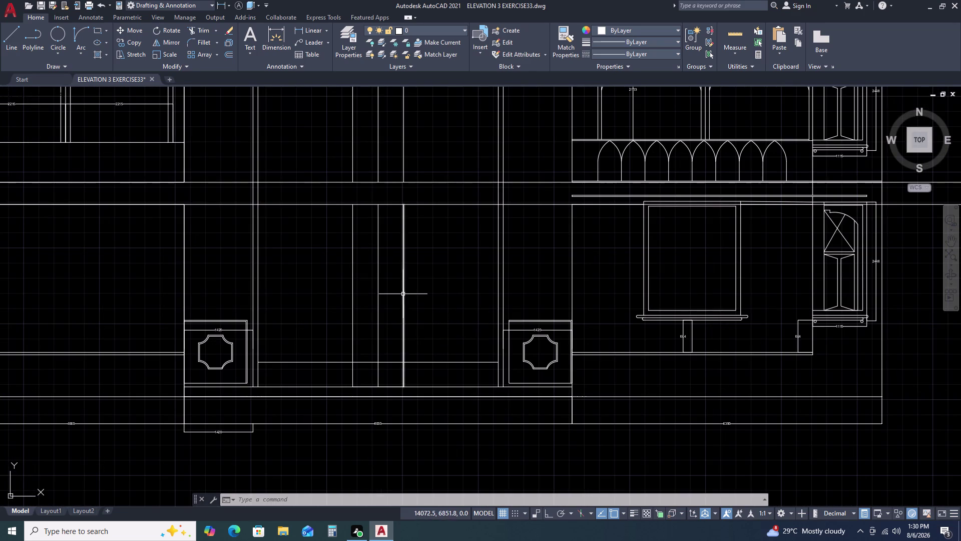
Begin a linear dimension from the bay's top, then abandon it unplaced.
key(d)
text(LI)
key(space)
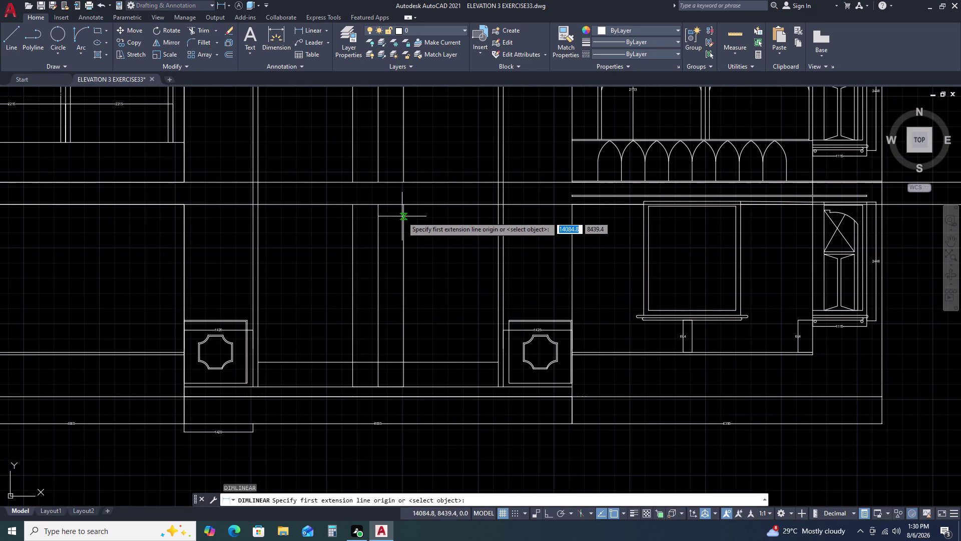
click(404, 204)
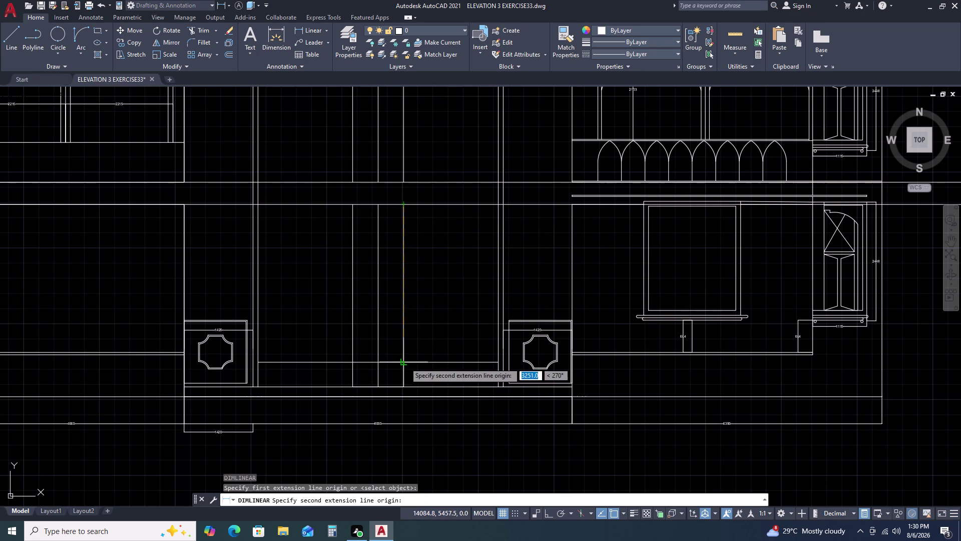
click(405, 361)
scroll(up, 3)
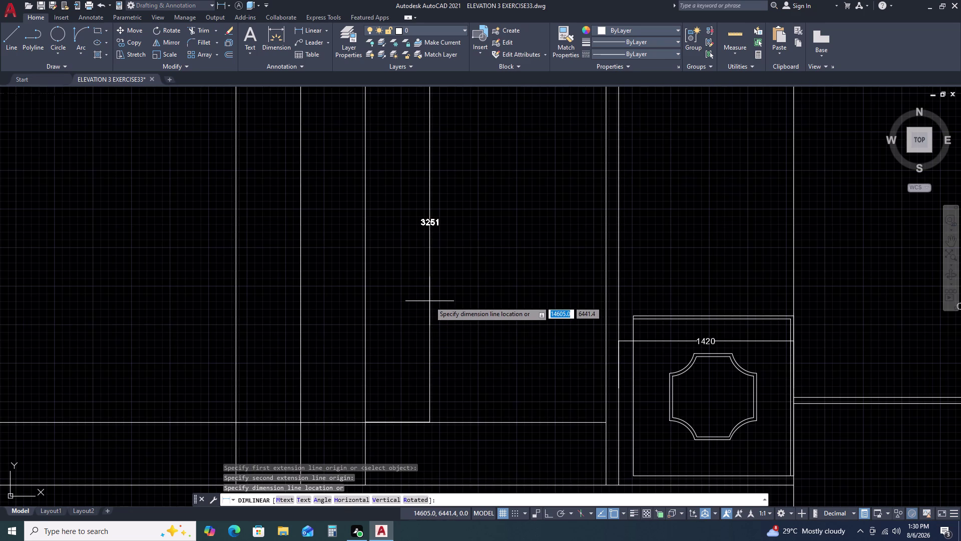
key(Escape)
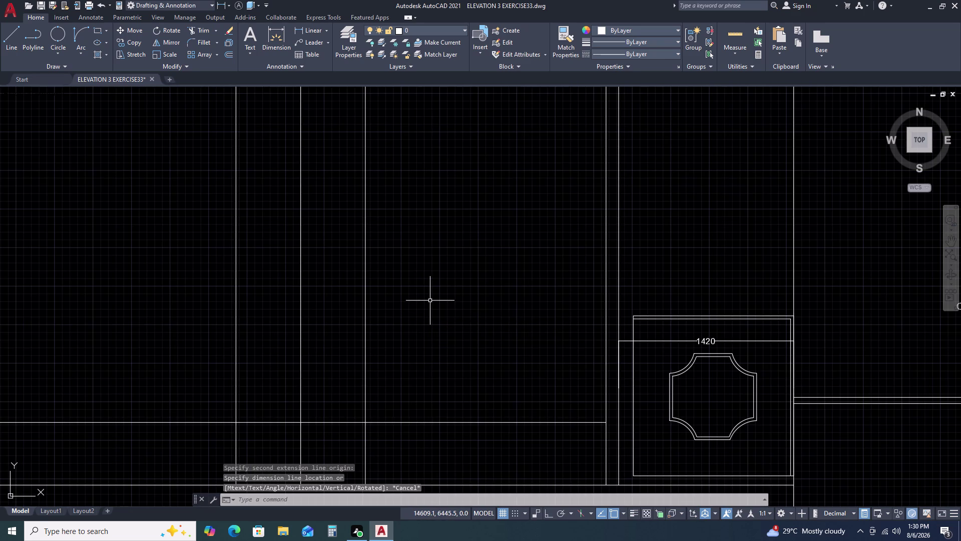
scroll(down, 3)
With Ortho on, dimension the central opening's vertical edge at 3048 from its top corner.
key(space)
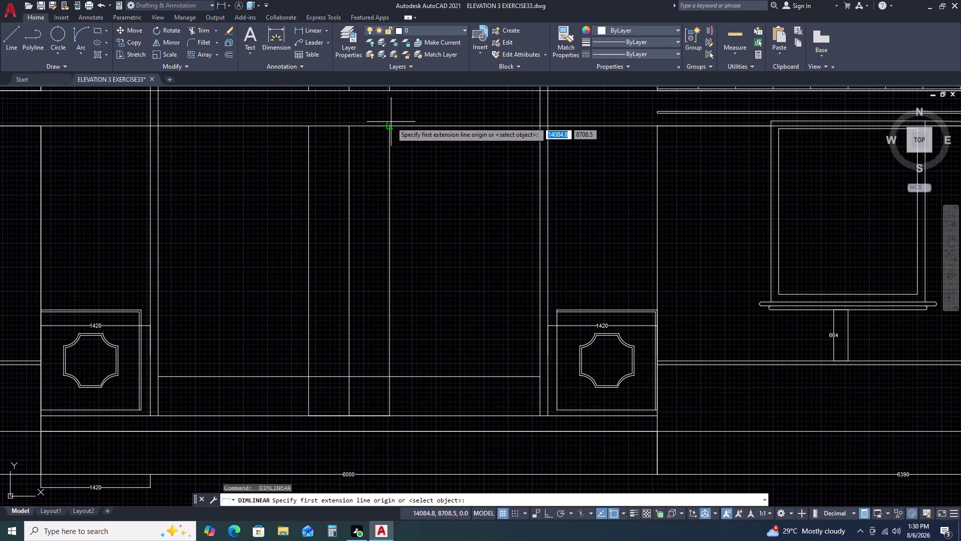
click(390, 125)
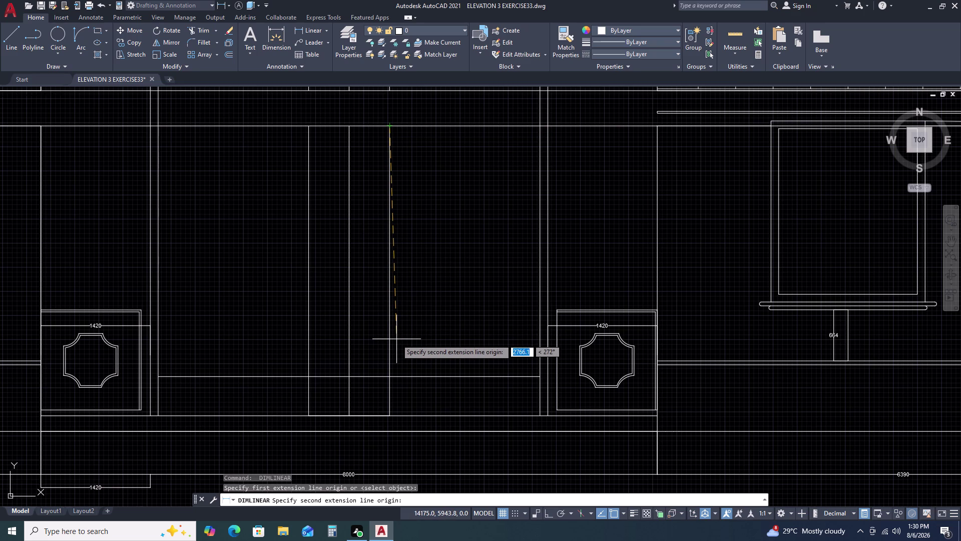
key(F8)
text(30)
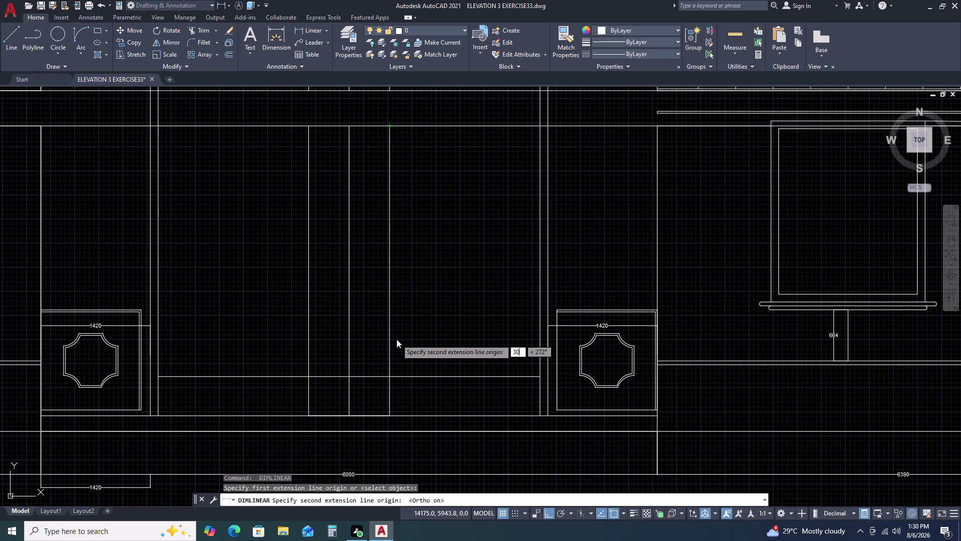
text(48)
key(space)
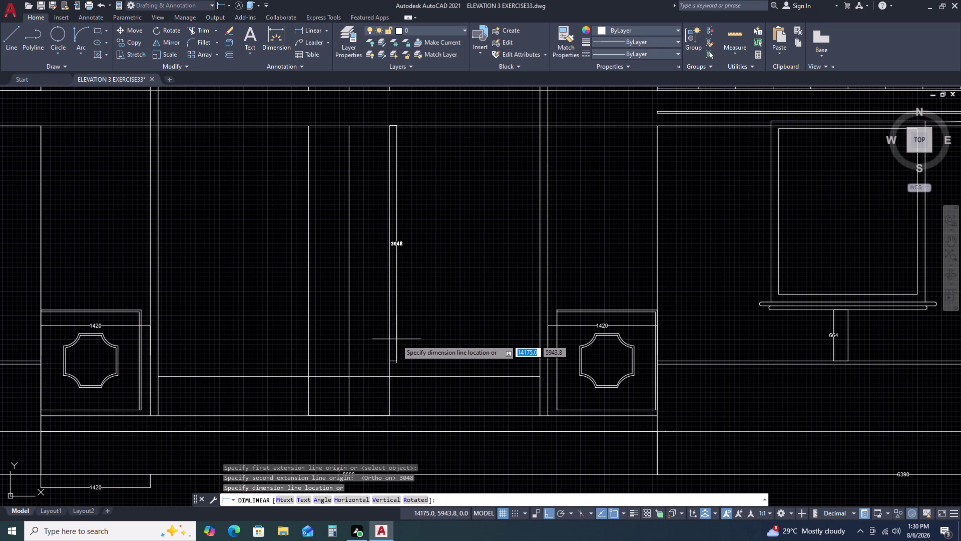
click(419, 367)
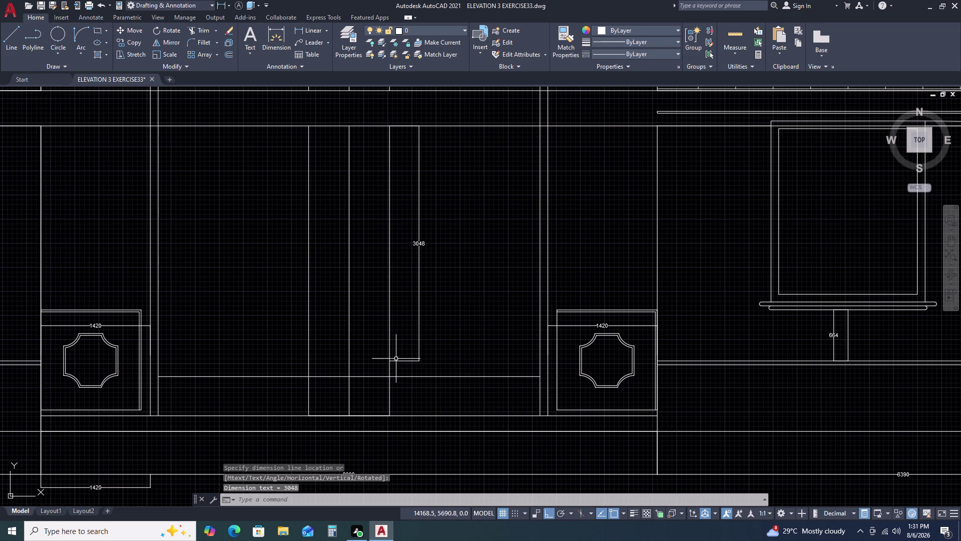
scroll(up, 3)
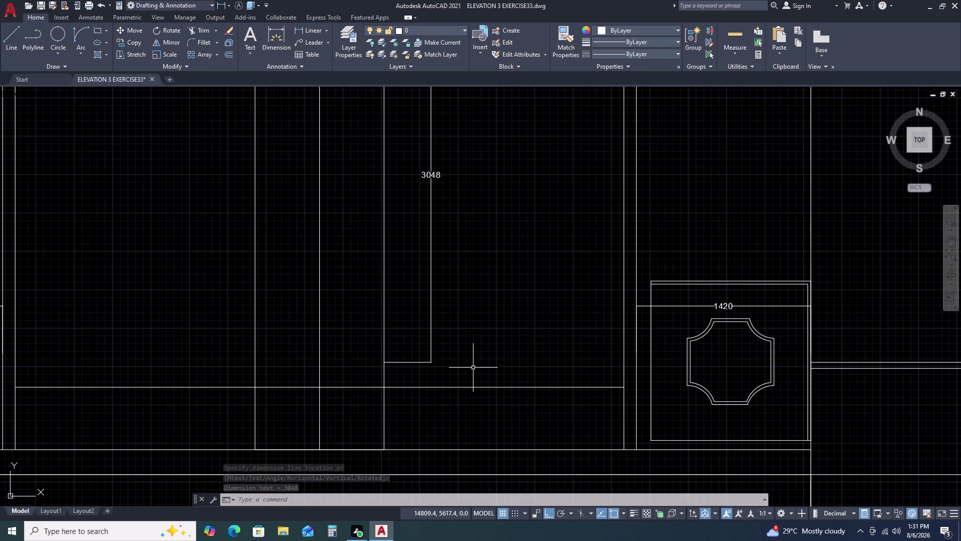
Cancel a 203 dimension at the opening's base and select the horizontal sill line.
text(DLI)
key(space)
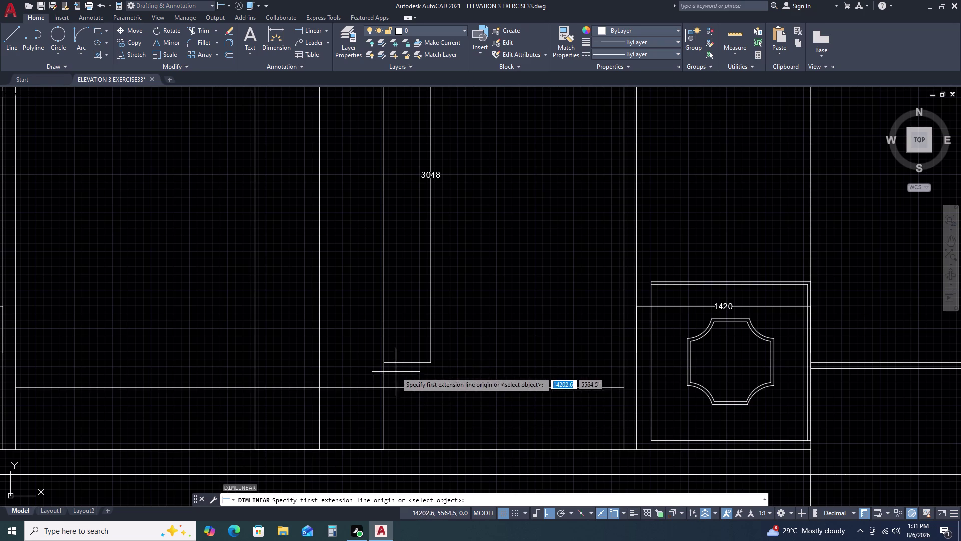
click(384, 361)
click(383, 386)
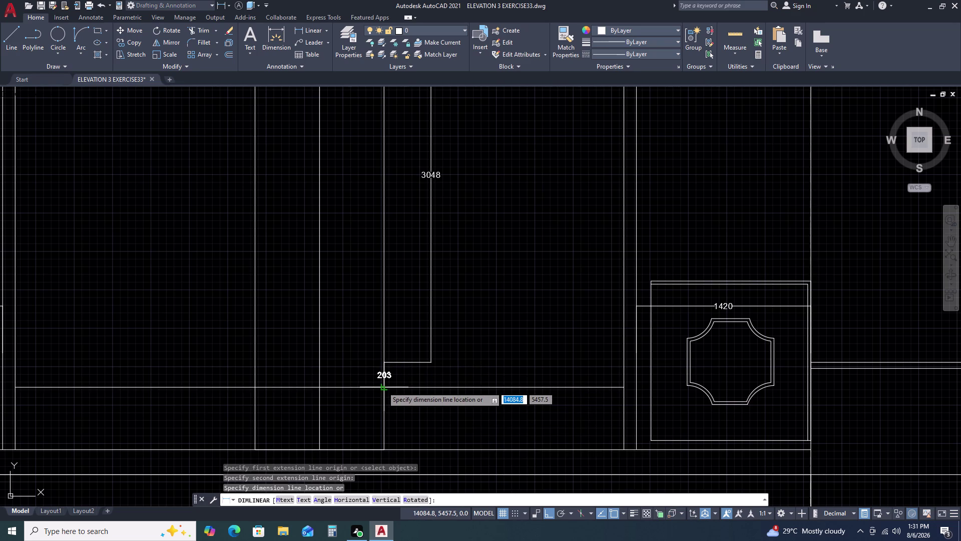
scroll(up, 3)
key(Escape)
scroll(down, 3)
scroll(down, 3)
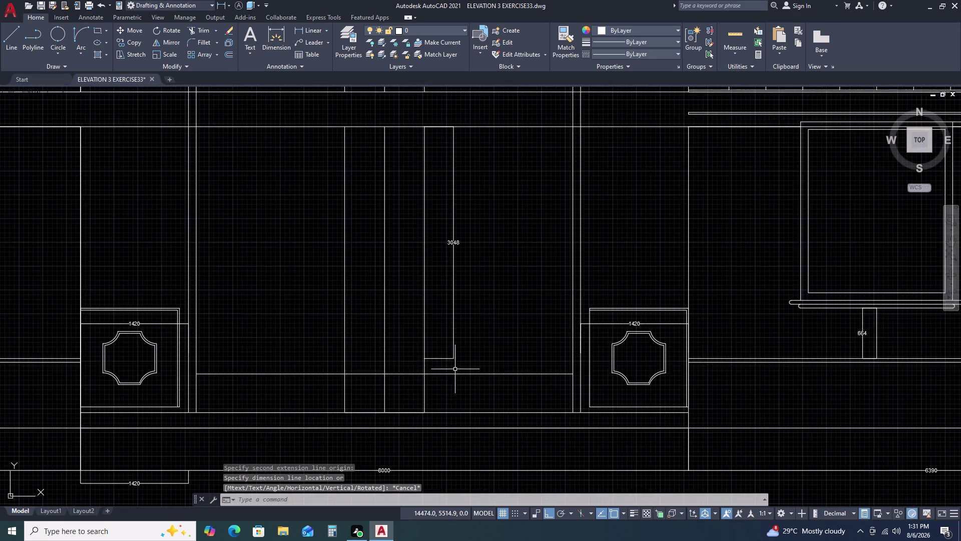
scroll(down, 3)
scroll(up, 3)
click(370, 373)
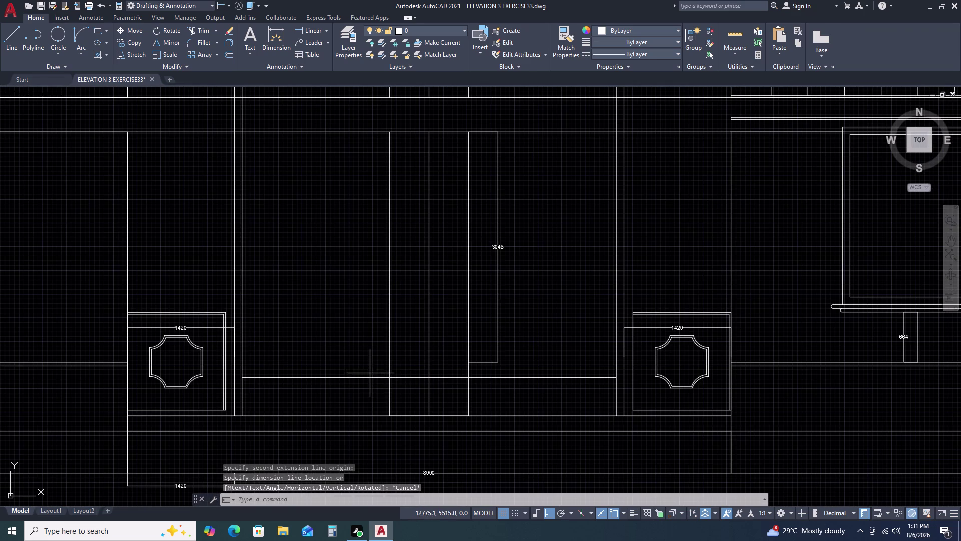
click(357, 385)
Offset the sill line 203 downward, then delete and restore a sill line.
key(p)
key(BackSpace)
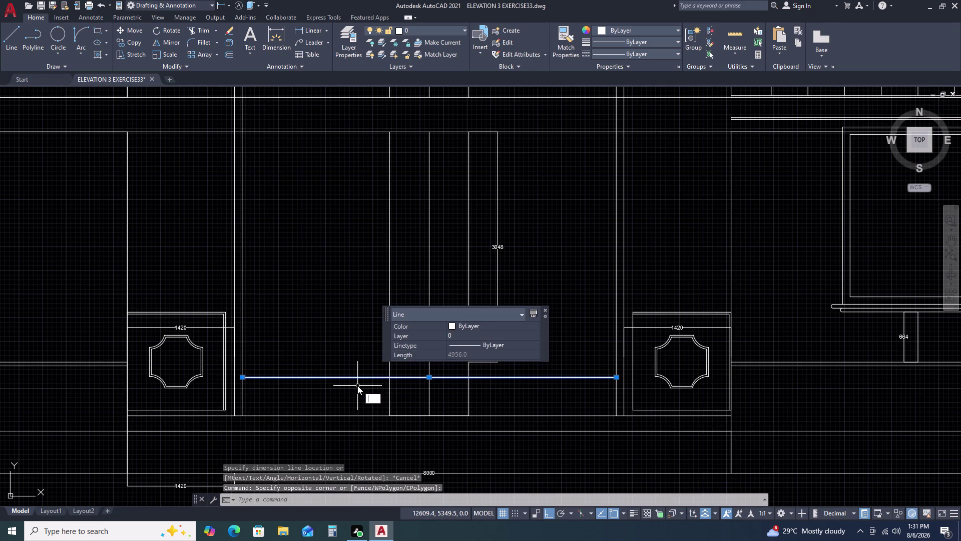
text(O 2)
key(0)
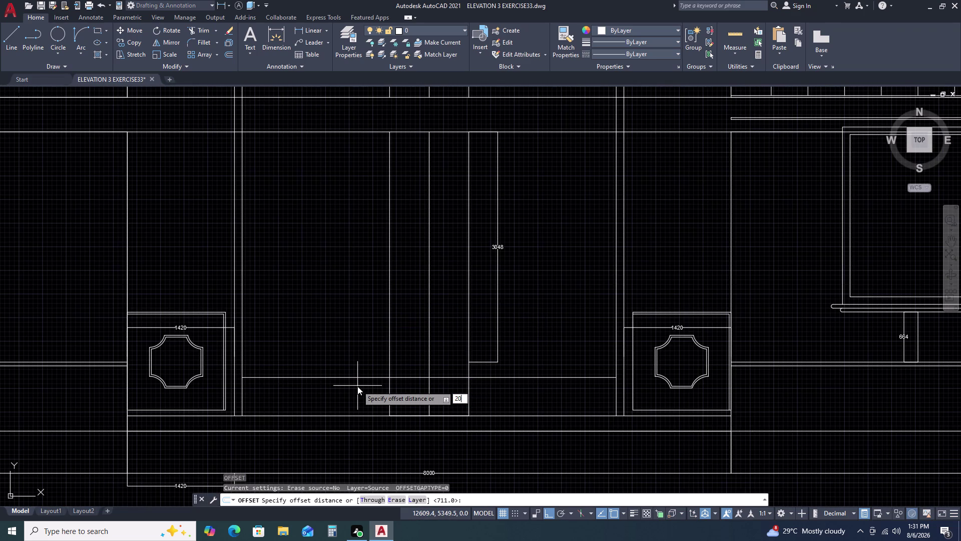
text(3)
key(space)
click(370, 353)
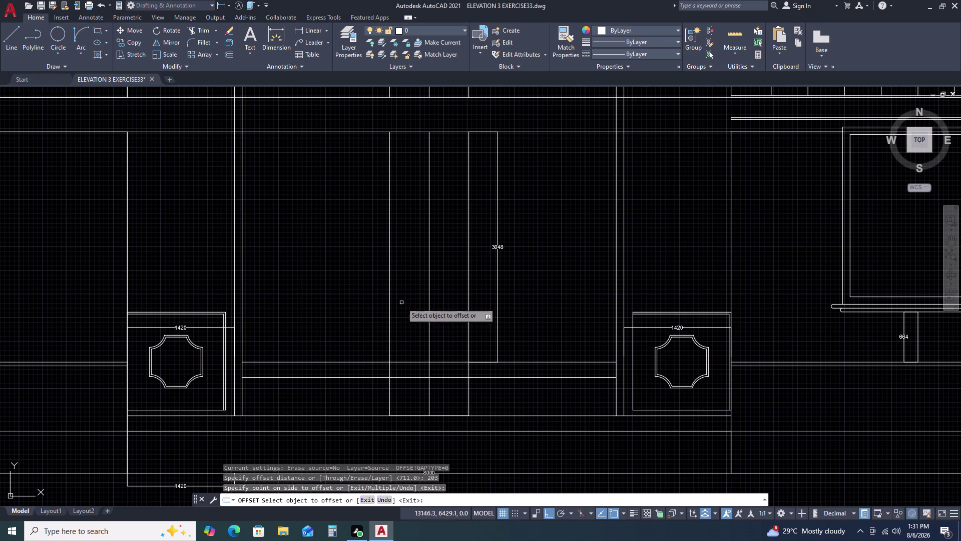
key(Escape)
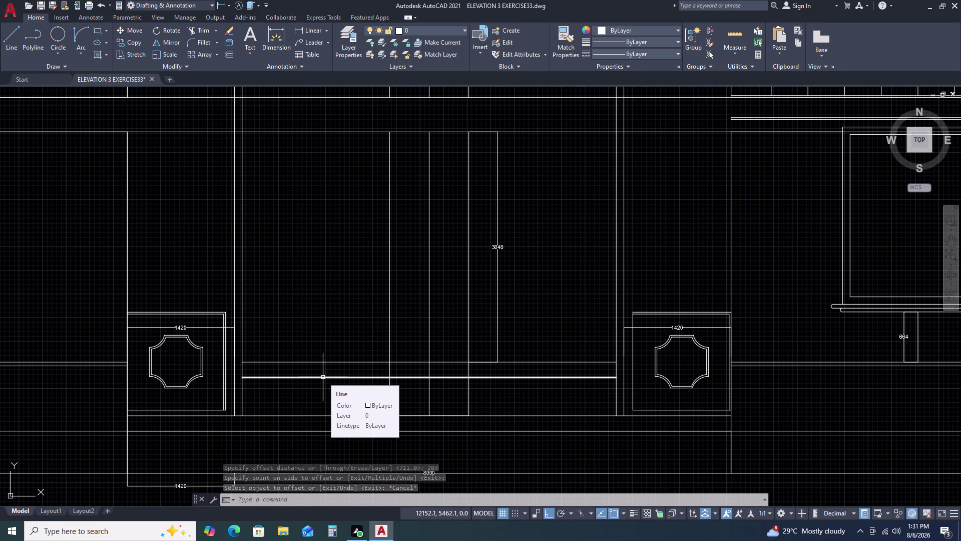
click(323, 377)
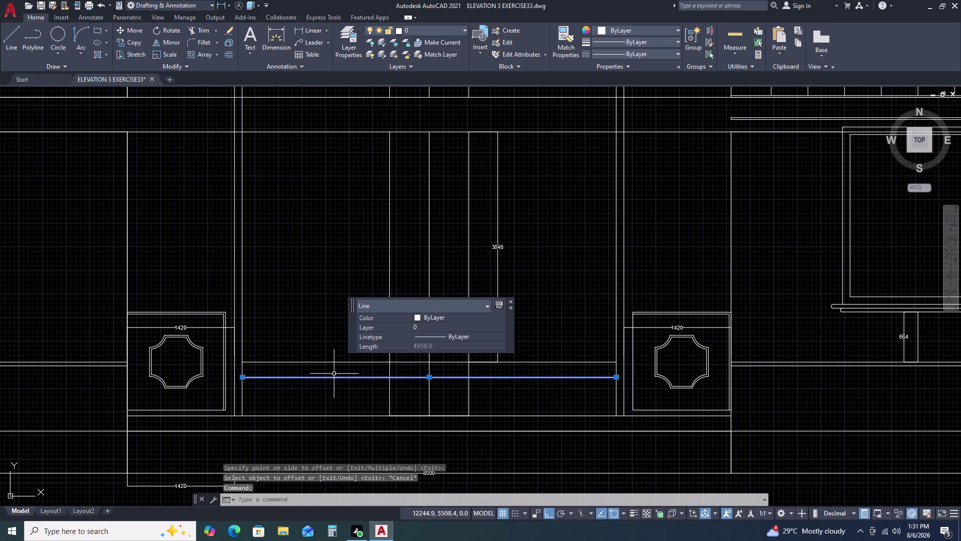
key(Delete)
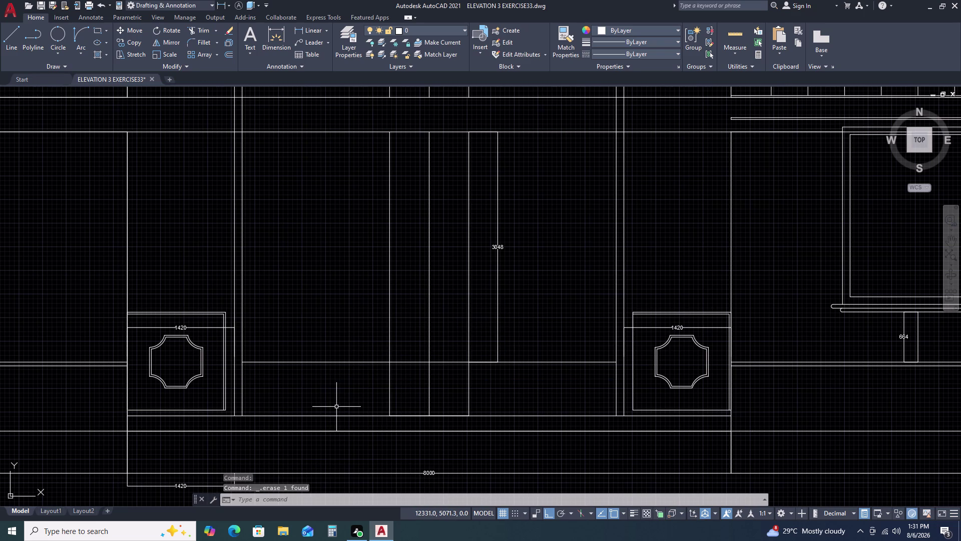
key(ctrl+z)
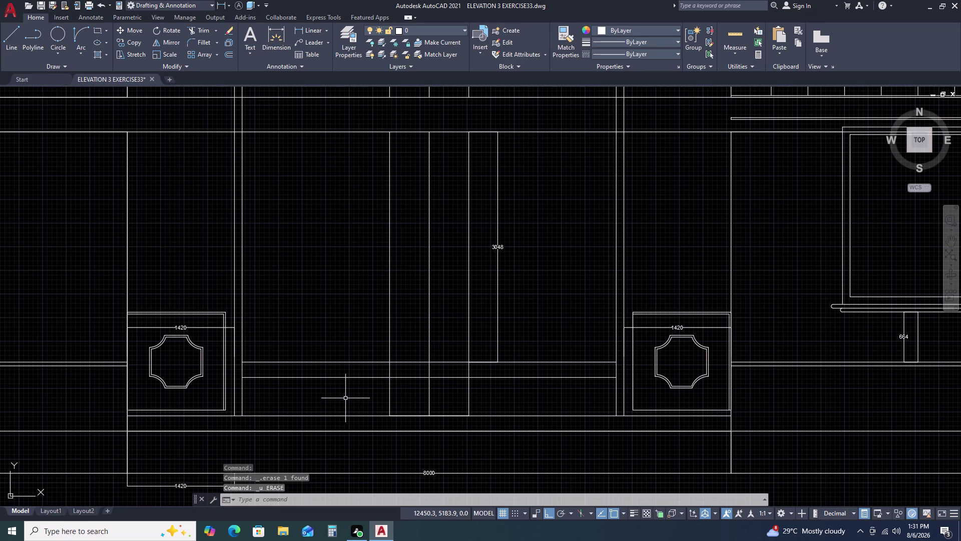
Fence-trim the vertical opening lines crossing between the two sill lines.
text(TR)
key(space)
click(489, 396)
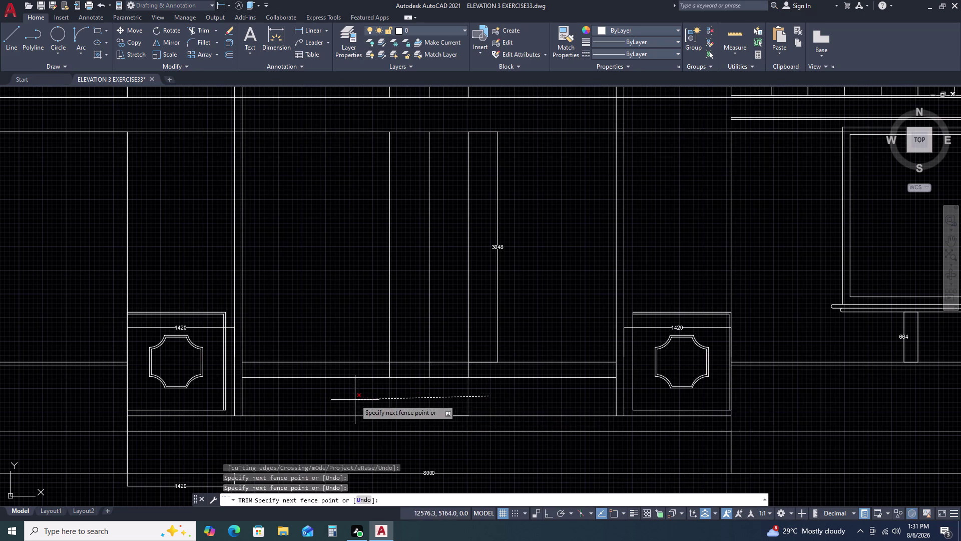
click(355, 399)
scroll(up, 3)
click(591, 381)
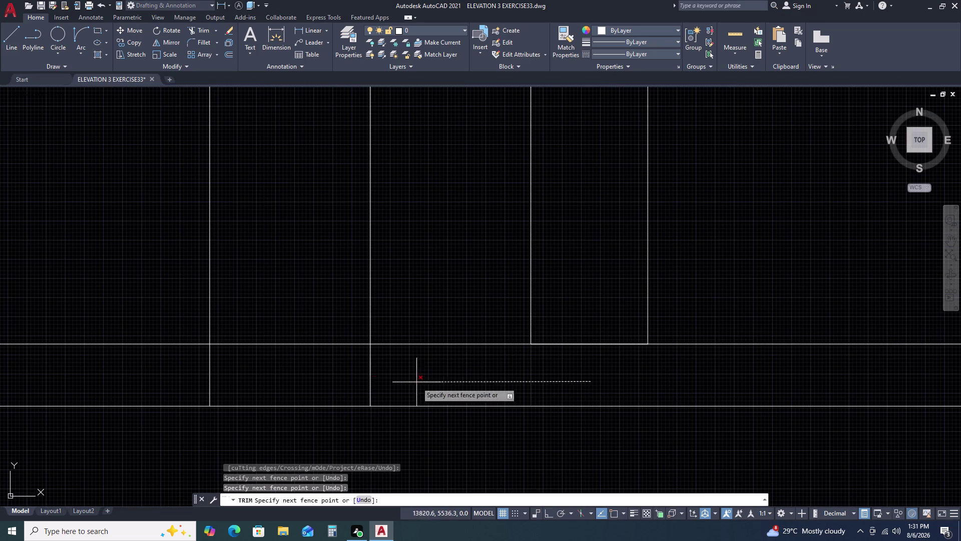
click(180, 377)
key(Escape)
scroll(down, 3)
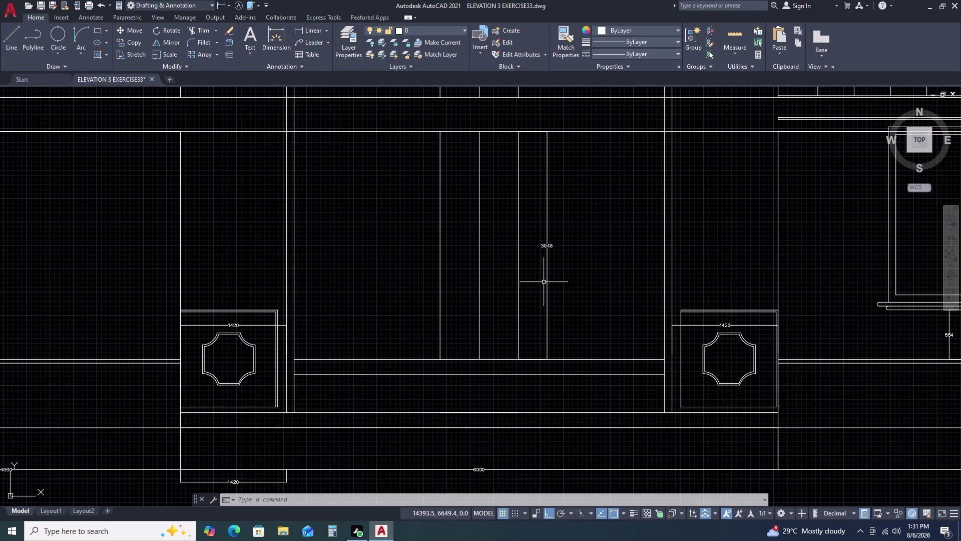
Check the 3048 dimension and the vertical line inside the central opening.
scroll(up, 3)
scroll(down, 3)
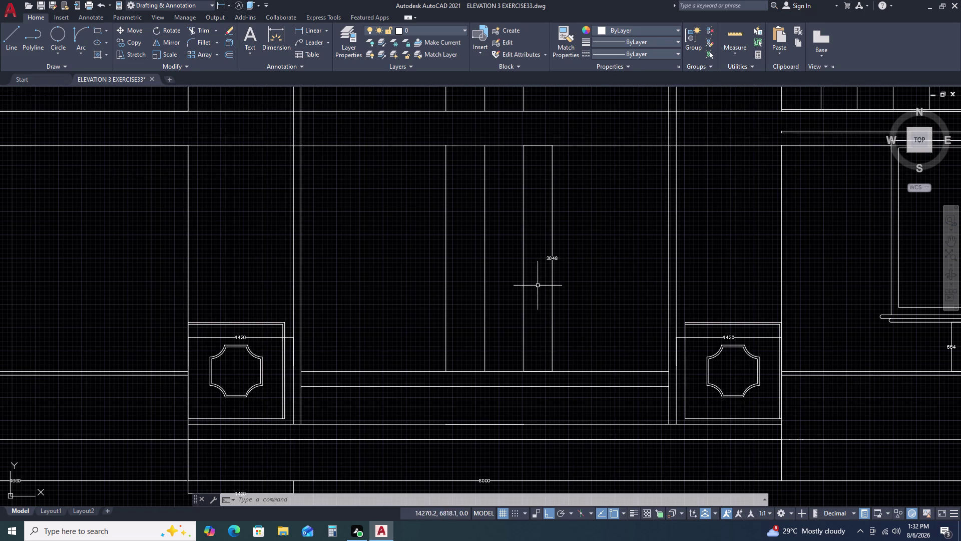
scroll(up, 3)
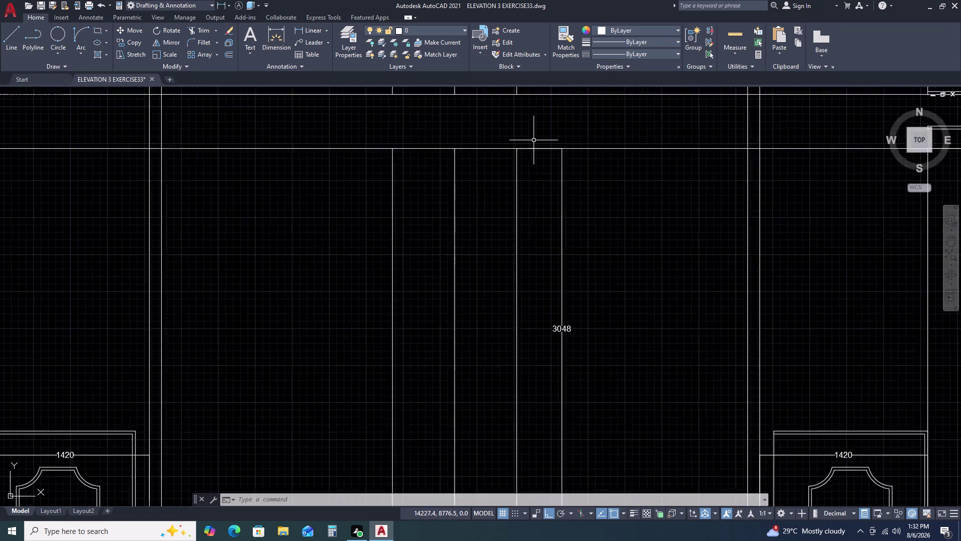
scroll(up, 3)
click(533, 154)
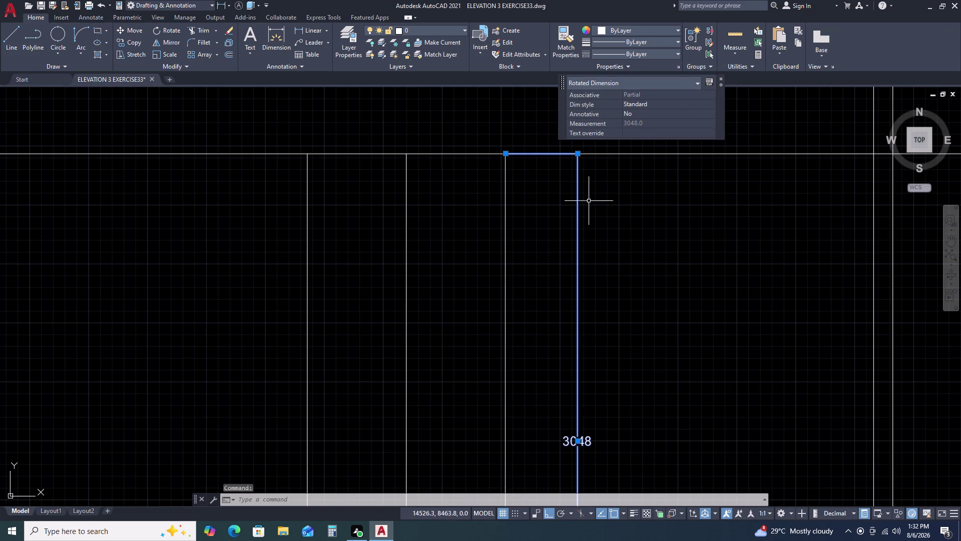
key(Escape)
scroll(down, 3)
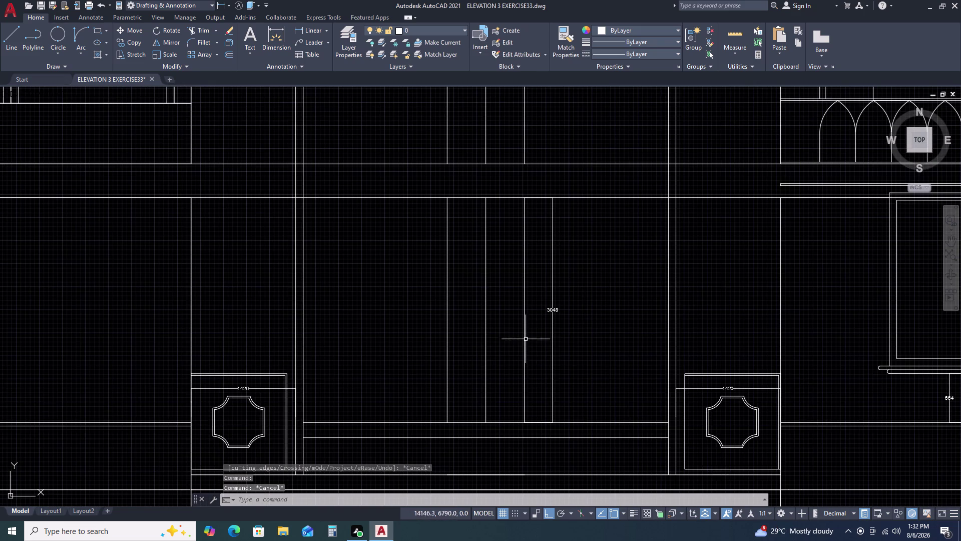
double_click(472, 275)
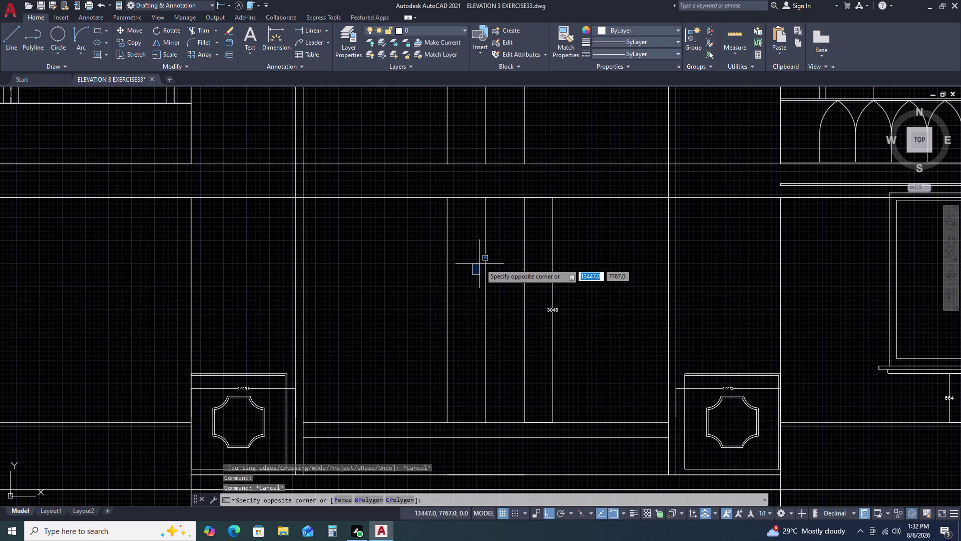
key(Escape)
double_click(484, 257)
key(Escape)
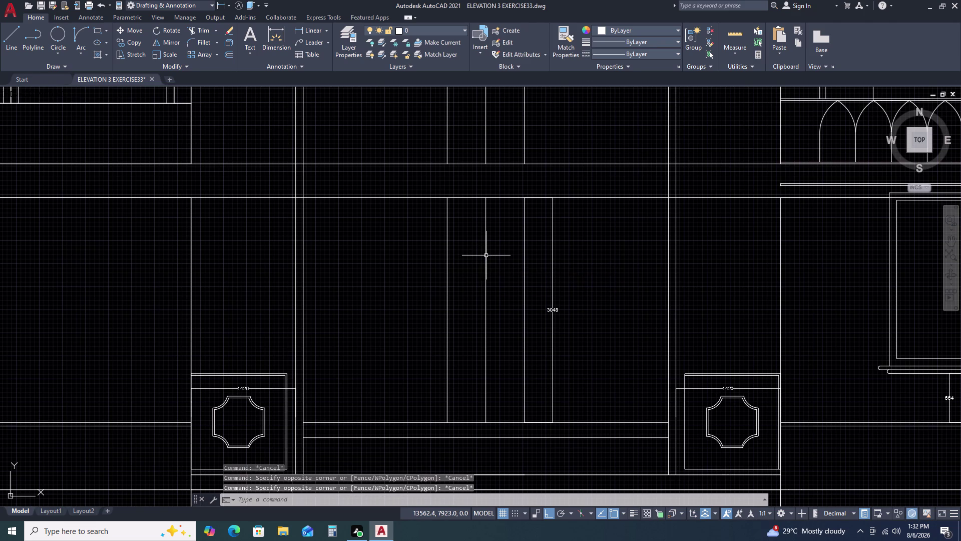
click(486, 256)
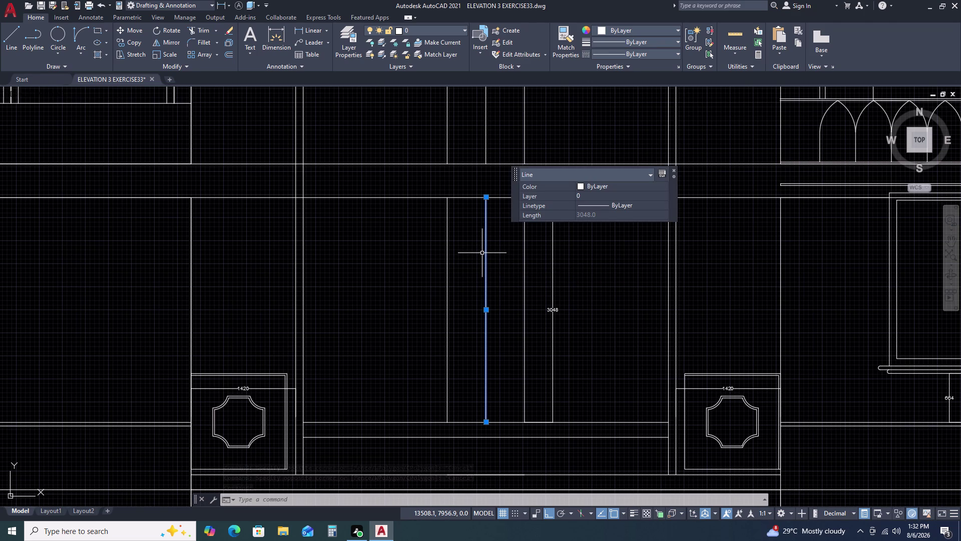
key(Escape)
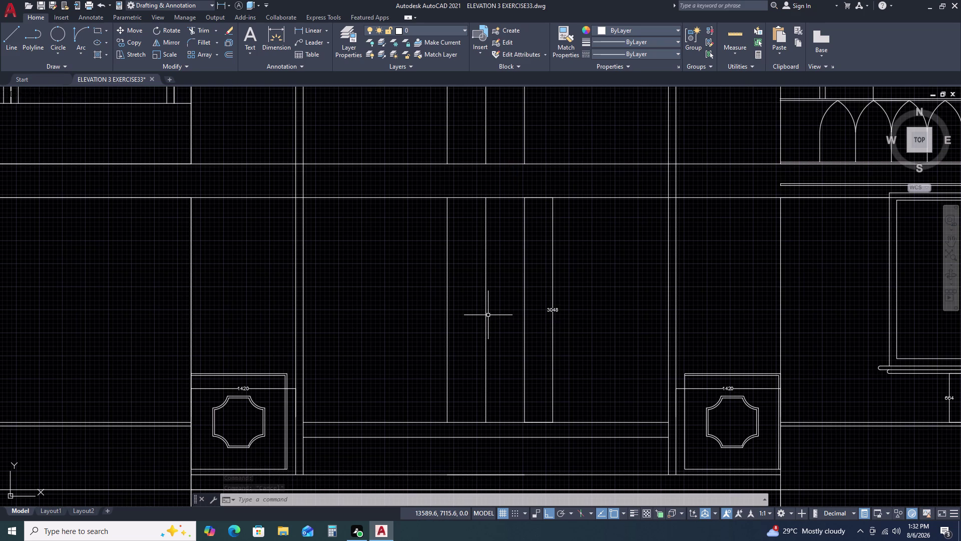
Draw a rectangle from the central opening's top to its base, then abandon a move.
text(REC)
key(space)
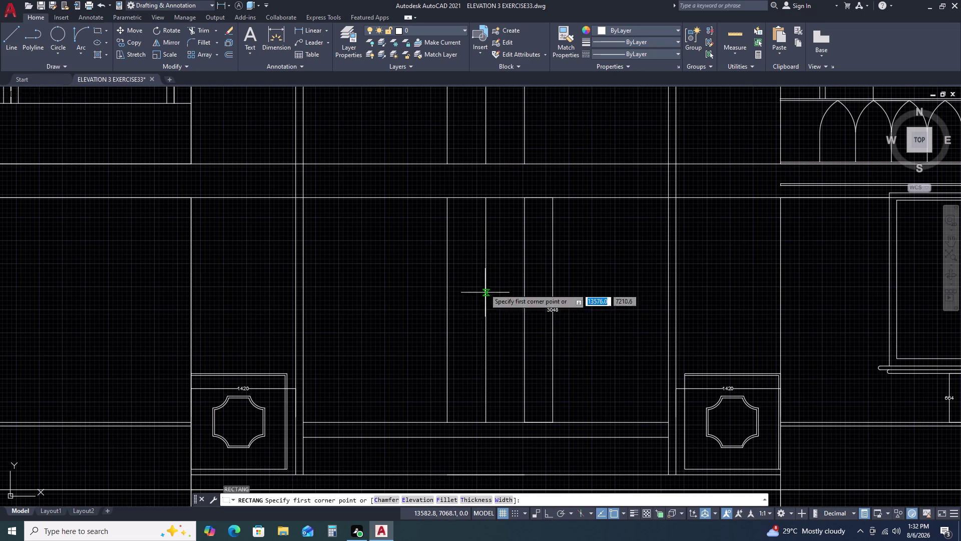
click(449, 198)
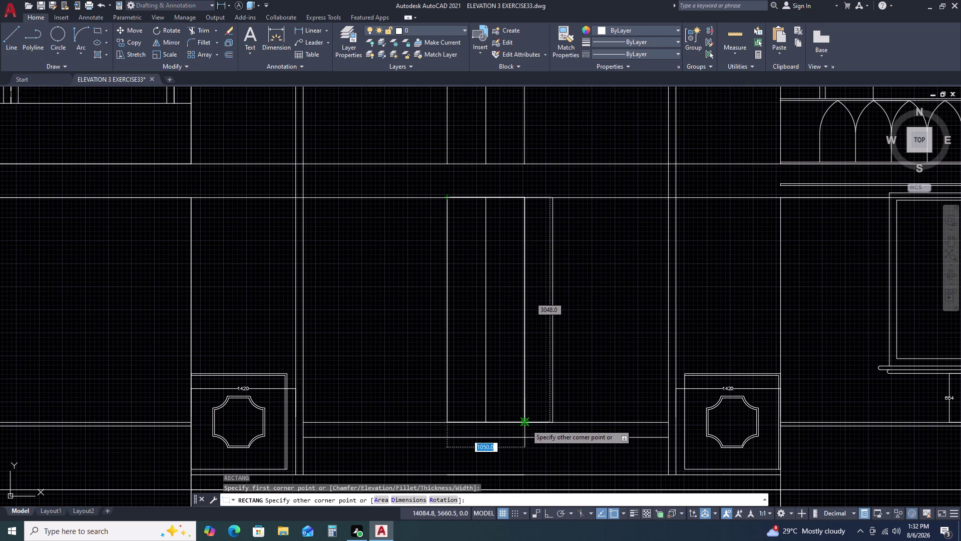
click(526, 424)
click(525, 363)
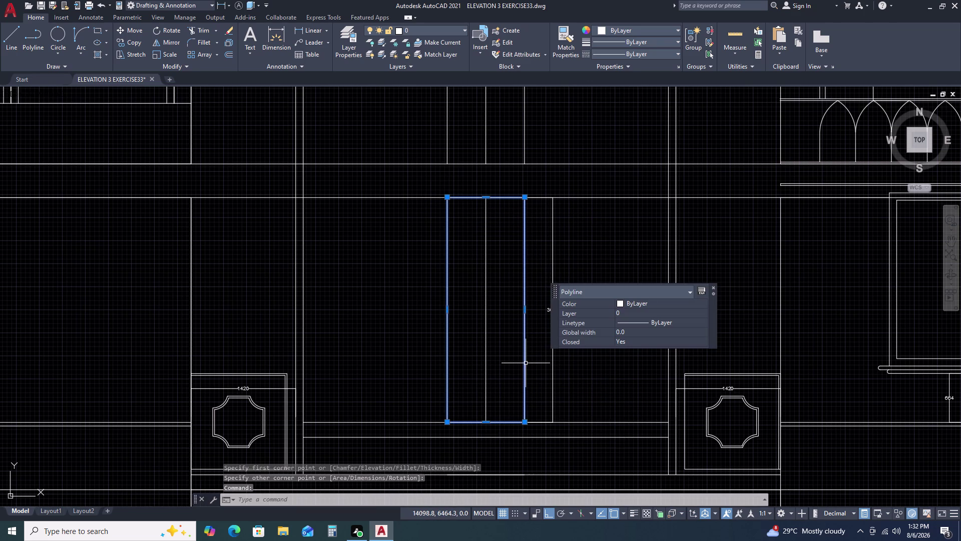
text(M)
key(space)
click(526, 363)
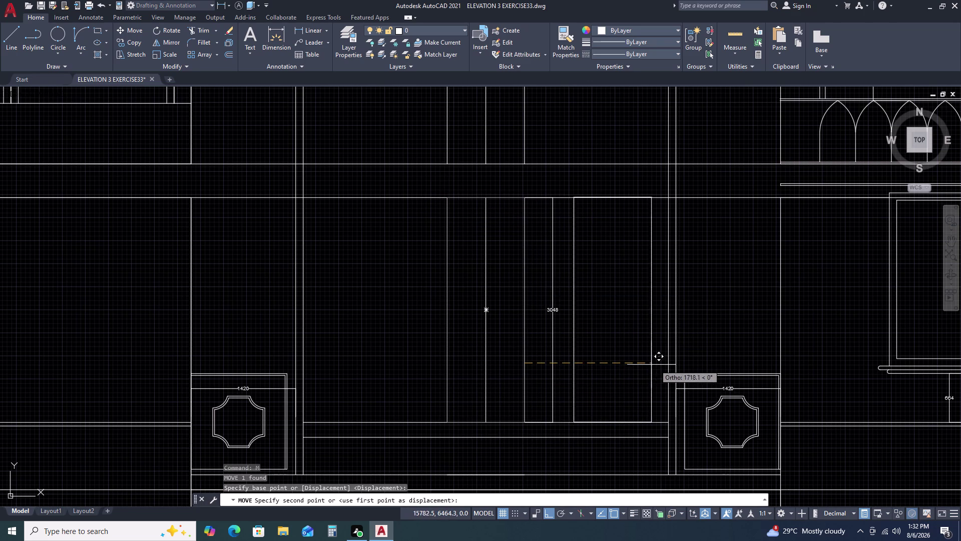
double_click(655, 365)
key(Escape)
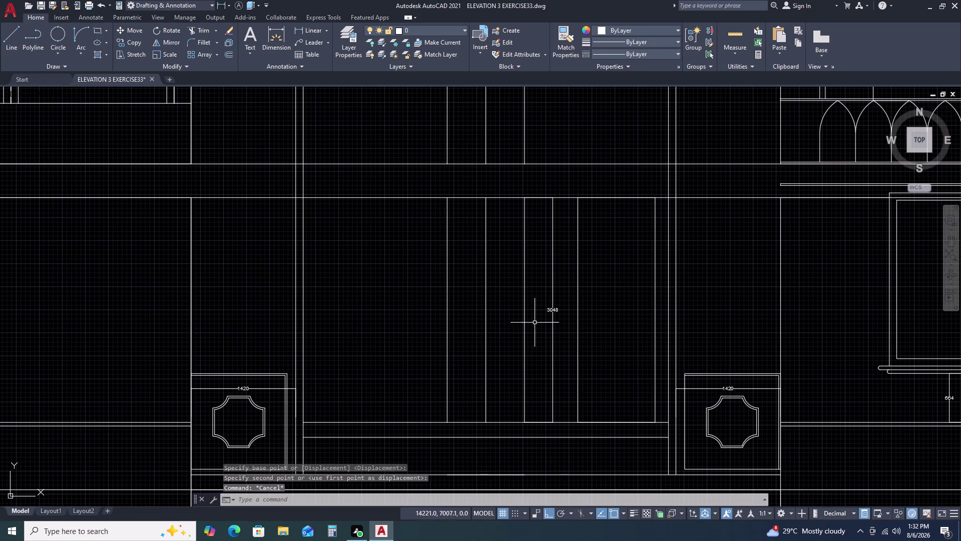
Erase the vertical line inside the central bay.
click(525, 299)
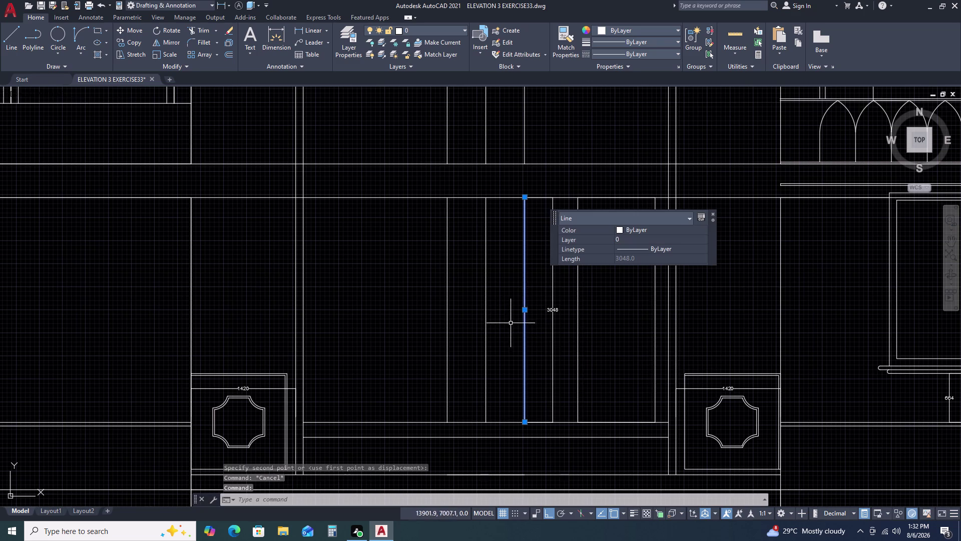
key(Delete)
click(457, 288)
click(438, 299)
key(Delete)
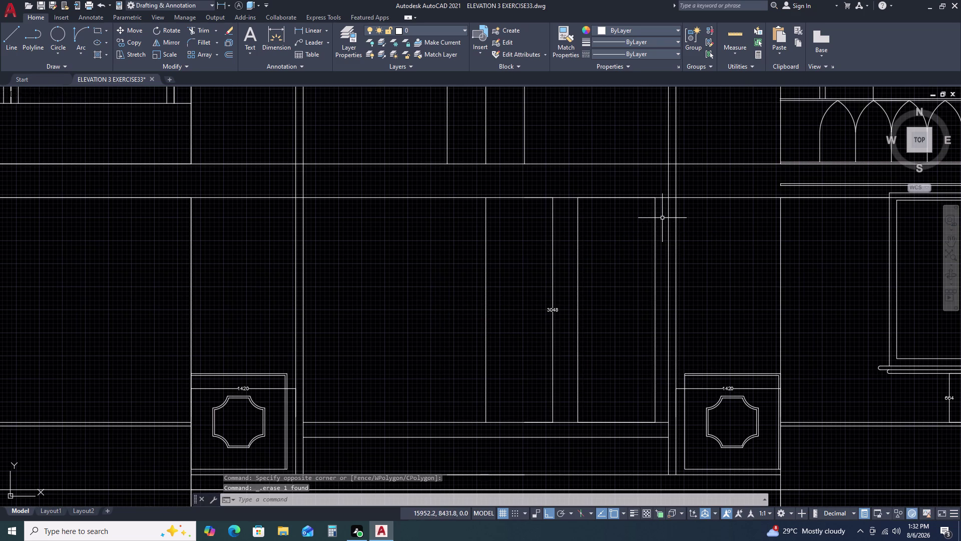
Move the tall rectangular panel left in the bay, using its top corner as base.
click(662, 217)
click(642, 228)
text(M)
key(space)
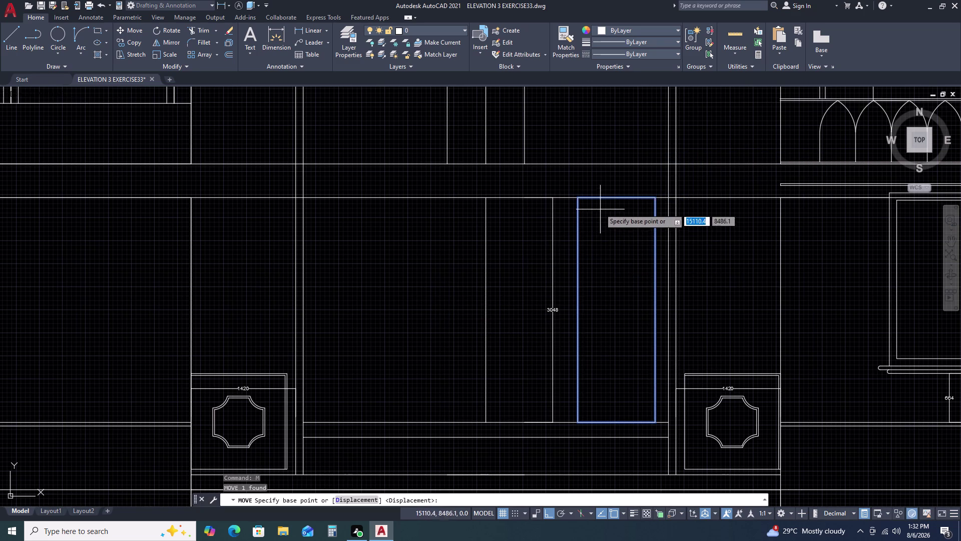
double_click(615, 197)
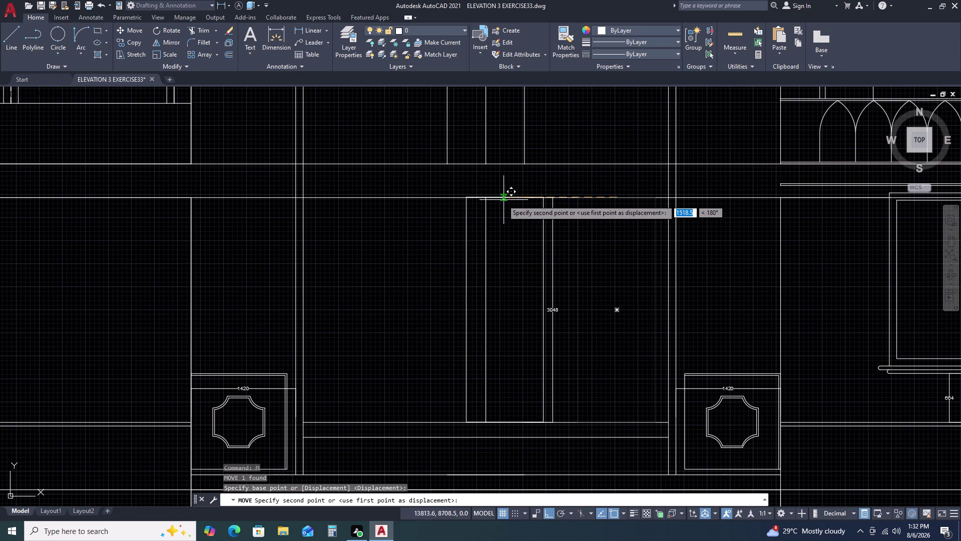
double_click(484, 199)
key(Escape)
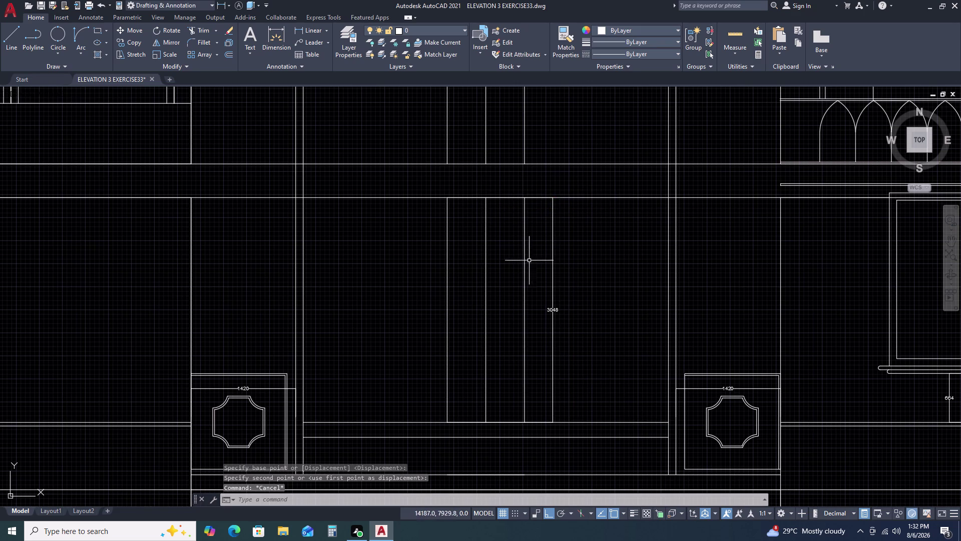
click(535, 254)
Offset the moved panel's outline 75 units inward.
click(514, 271)
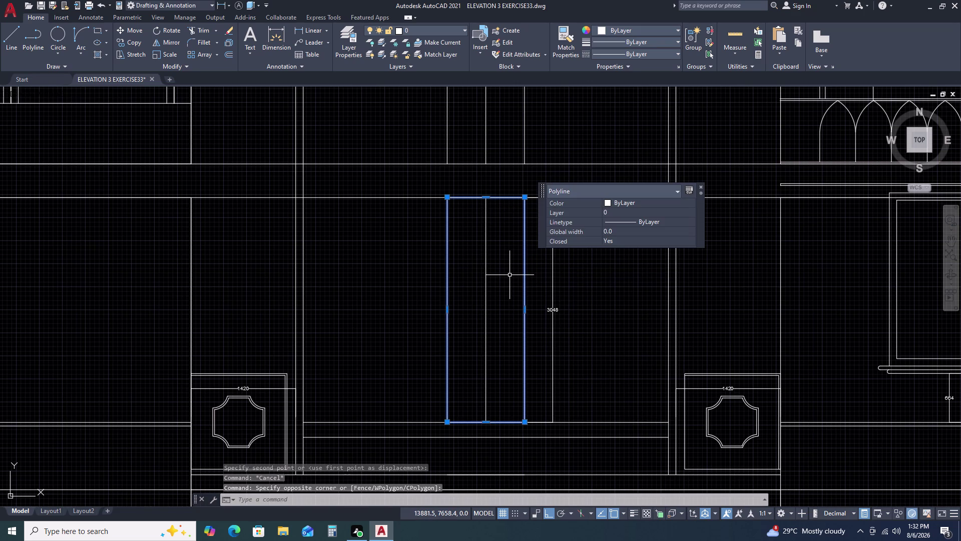
key(o)
key(space)
text(75)
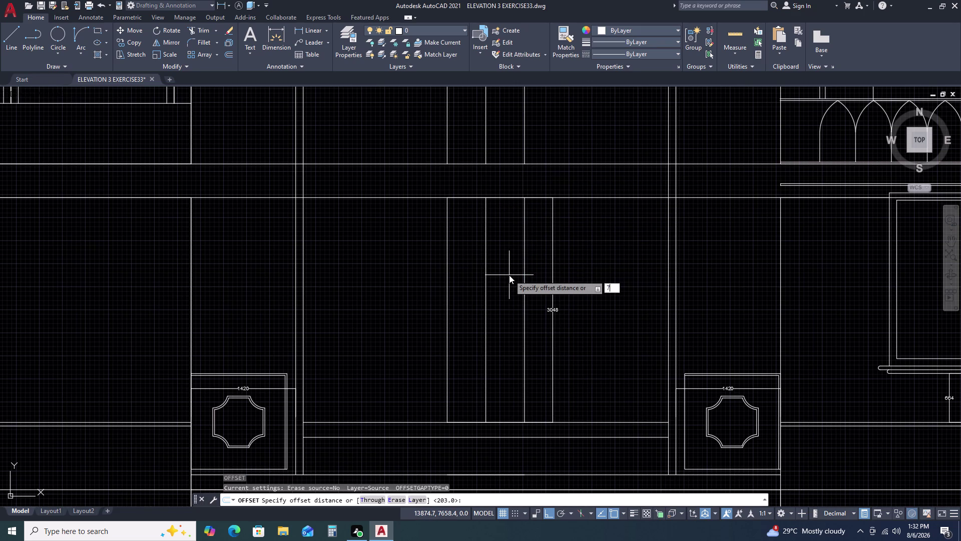
key(space)
click(508, 280)
key(Escape)
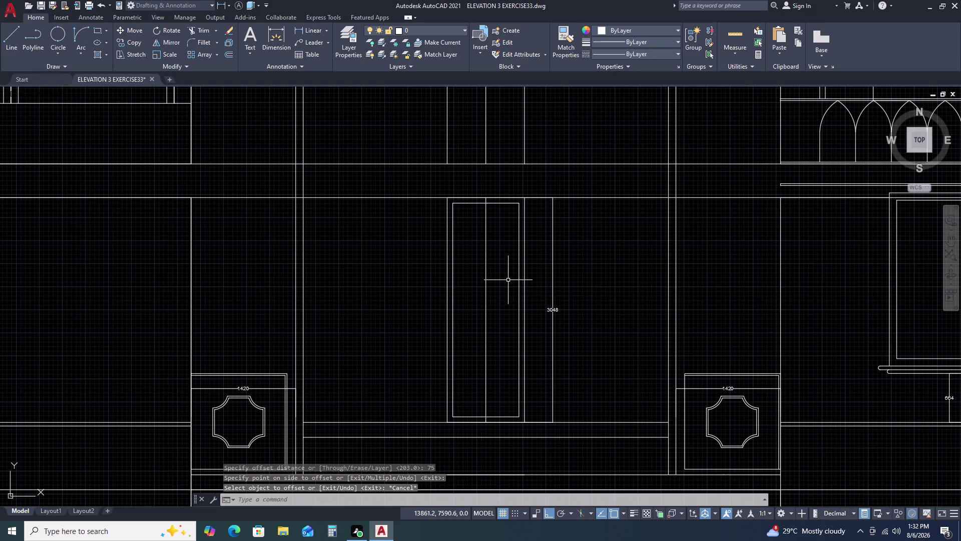
click(502, 297)
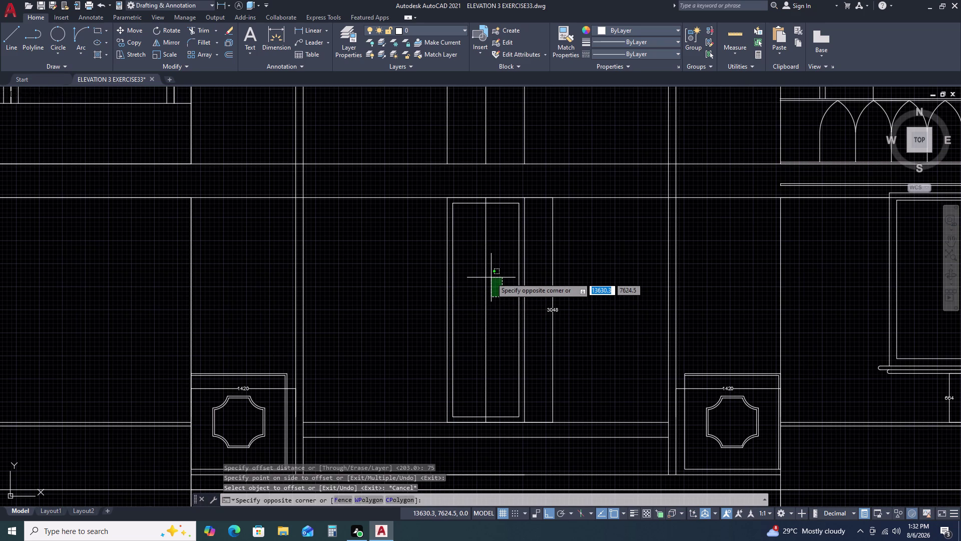
key(Escape)
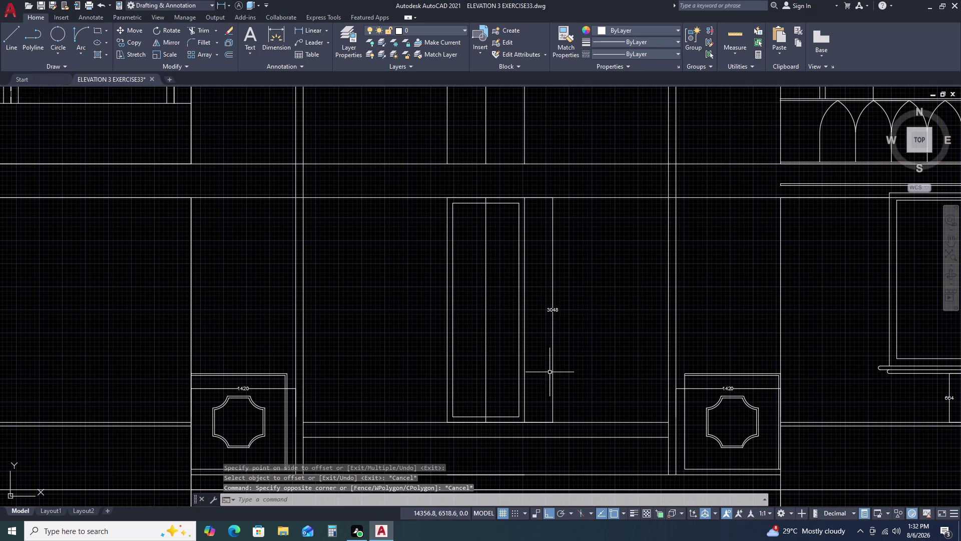
scroll(down, 3)
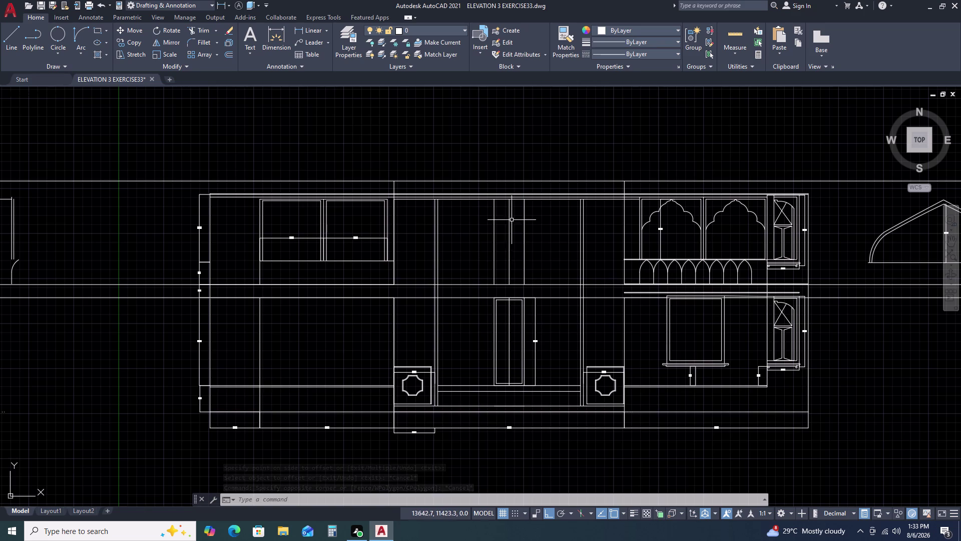
middle_drag(537, 348, 537, 307)
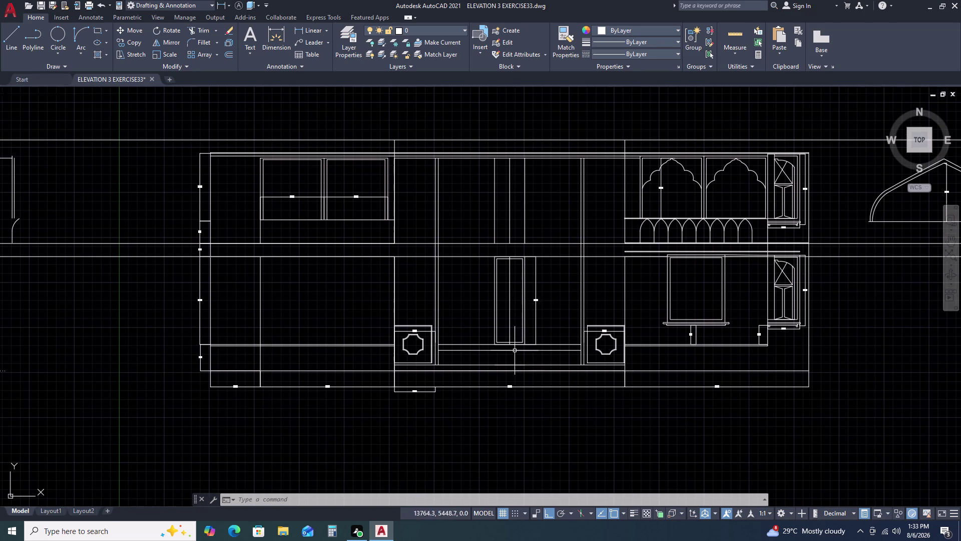
scroll(up, 3)
scroll(up, 3)
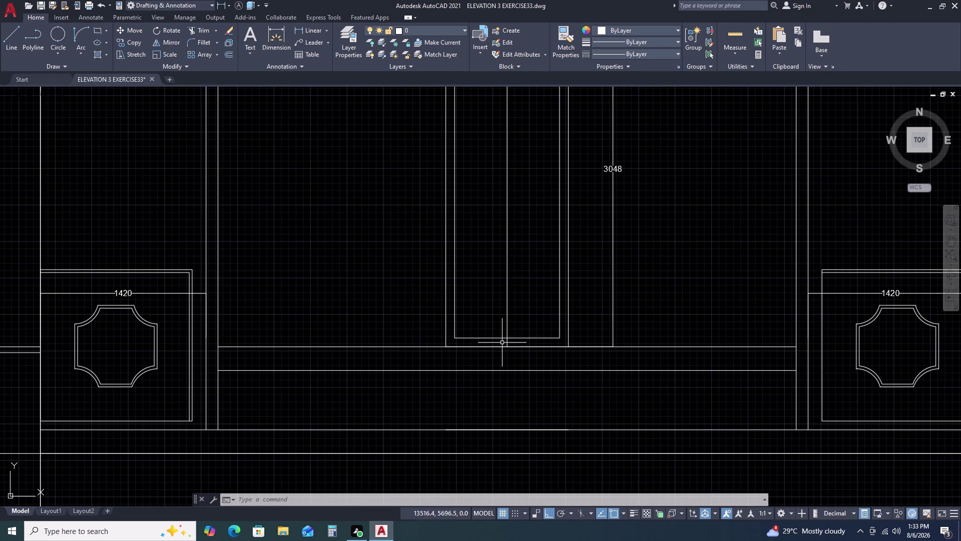
scroll(up, 3)
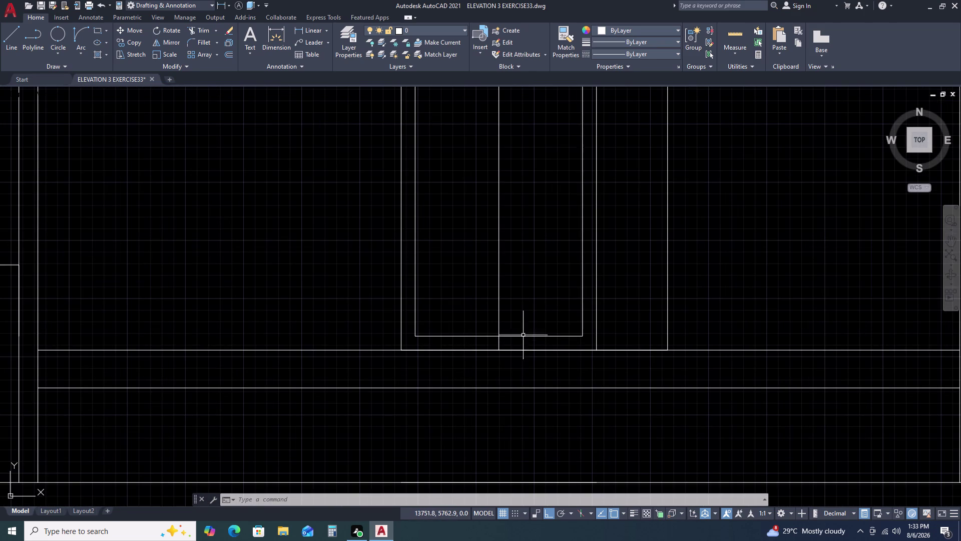
drag(508, 287, 496, 288)
key(Escape)
scroll(down, 3)
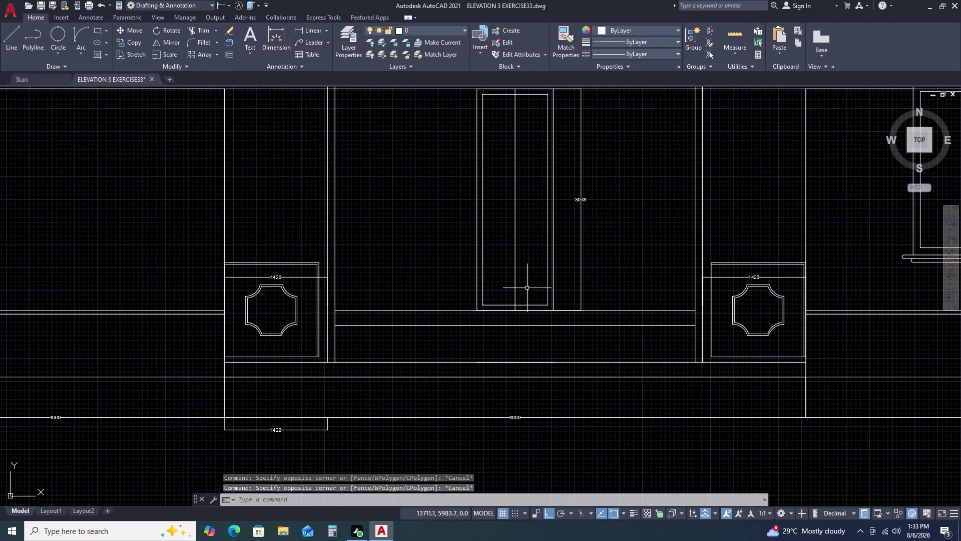
scroll(down, 3)
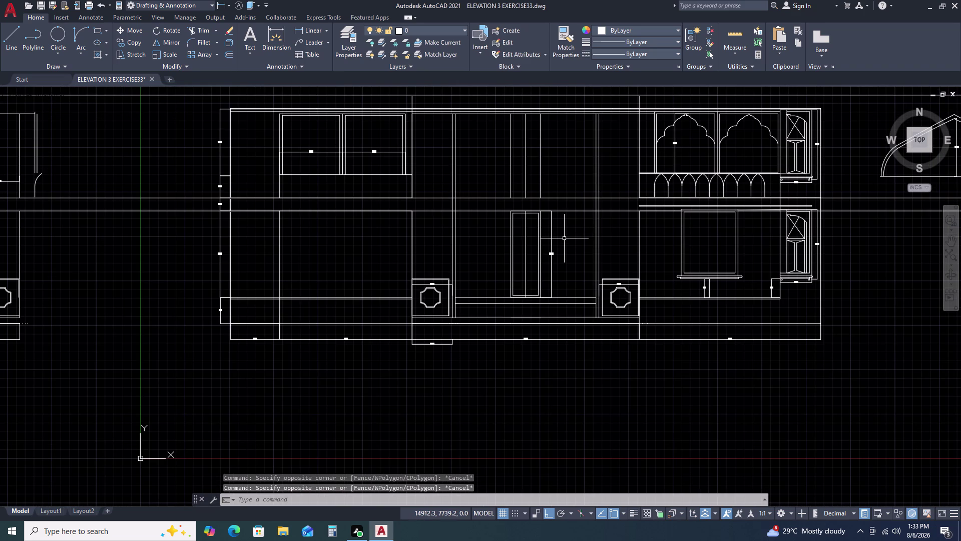
scroll(down, 3)
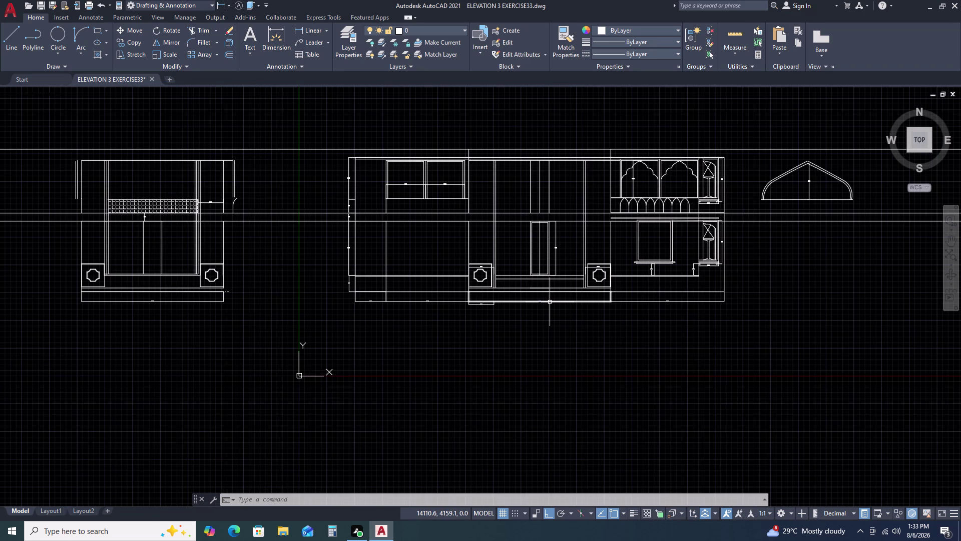
scroll(up, 3)
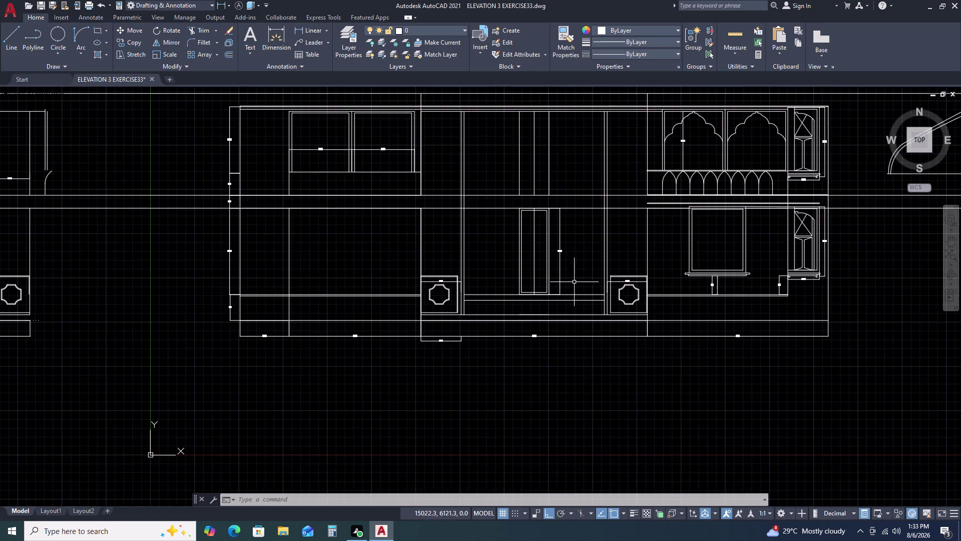
scroll(up, 3)
key(d)
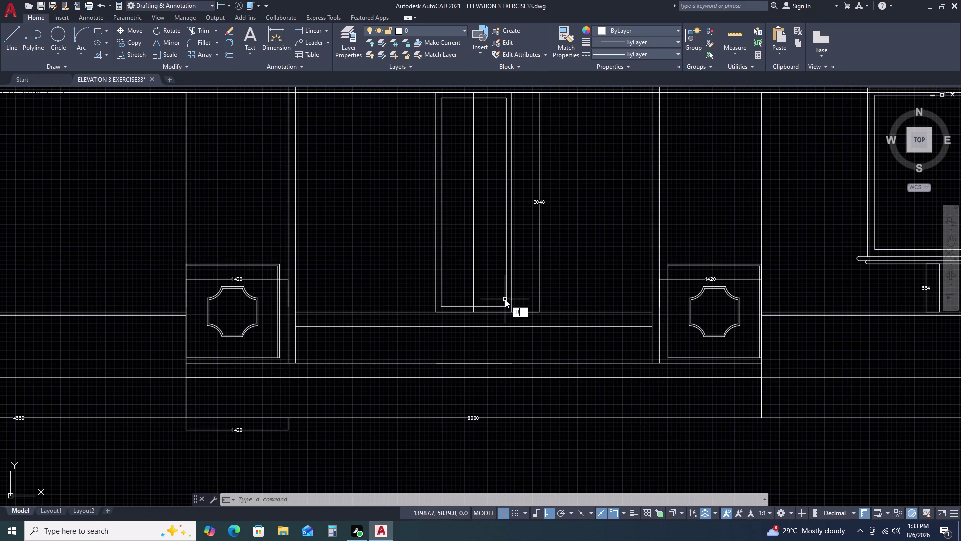
text(LI)
key(space)
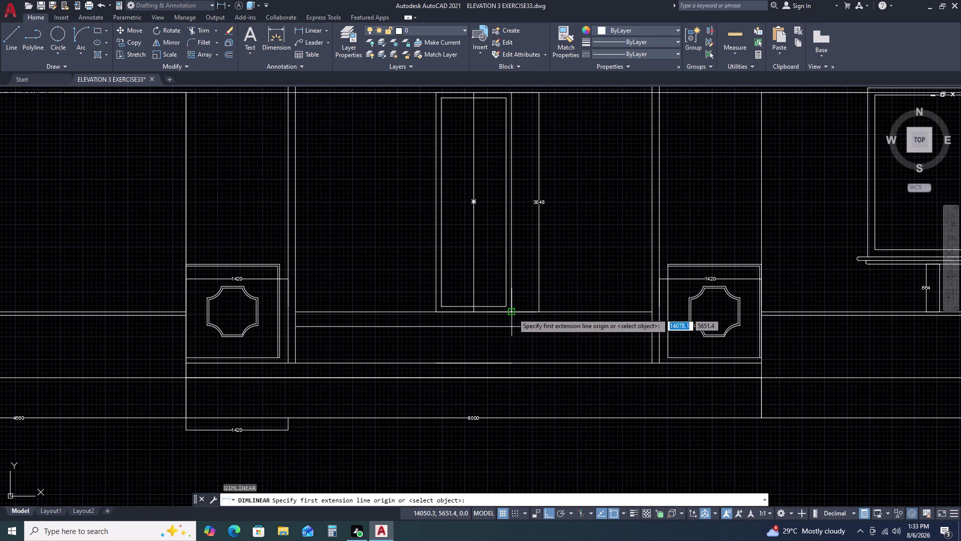
click(513, 313)
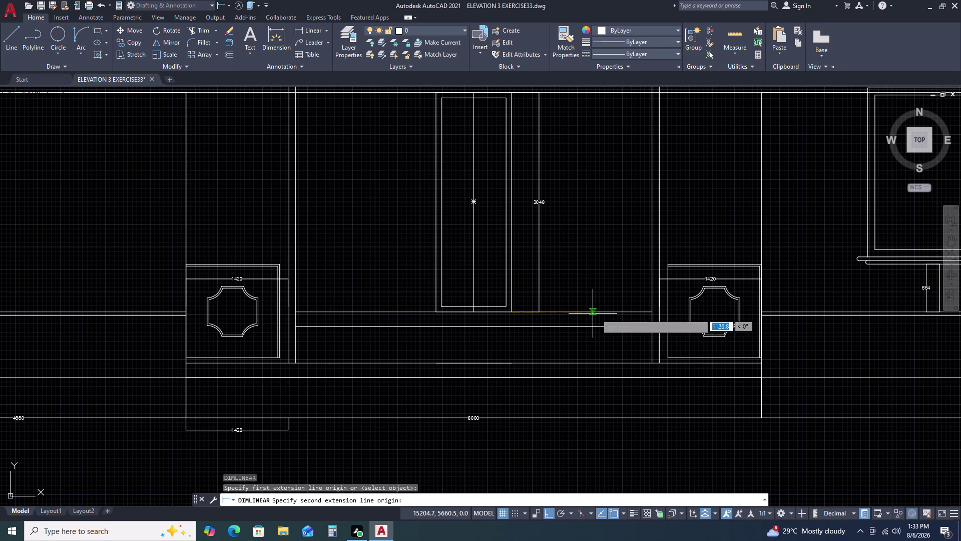
text(1)
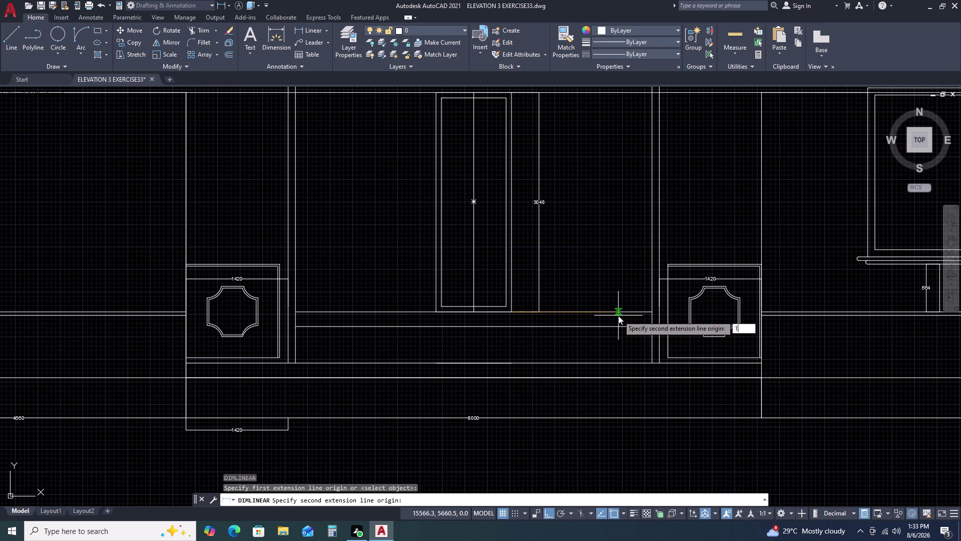
text(9)
text(53)
key(space)
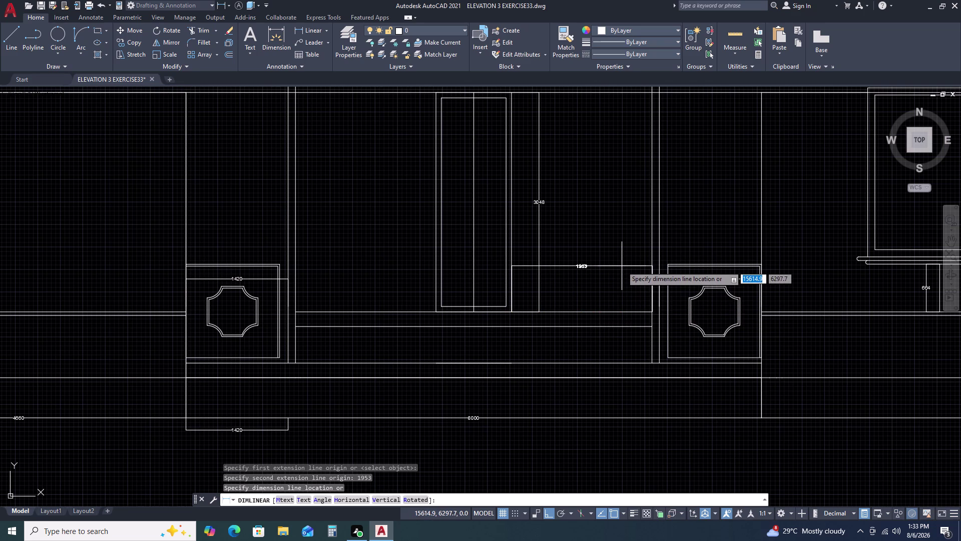
scroll(up, 3)
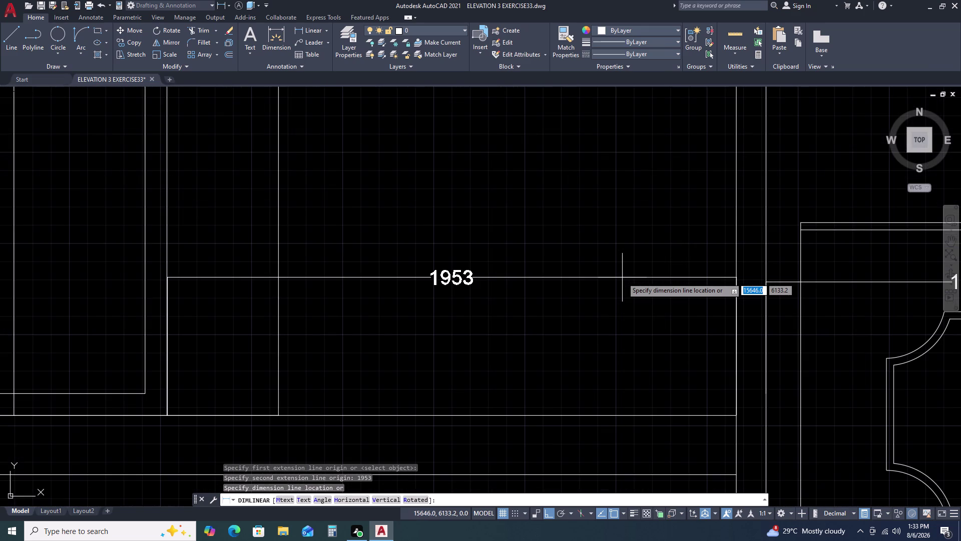
key(Escape)
scroll(down, 3)
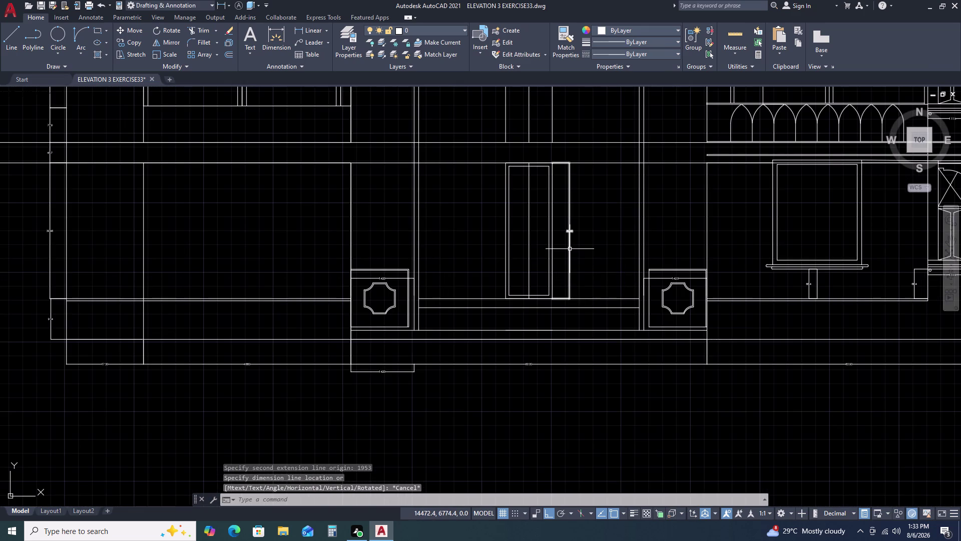
Delete the vertical line beside the panel and the panel's centre line.
click(569, 248)
key(Delete)
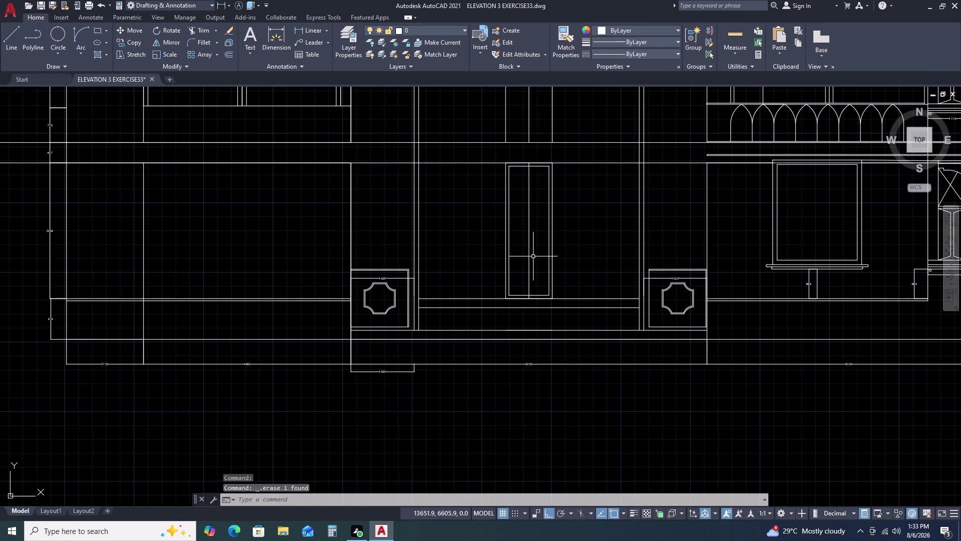
click(538, 205)
click(523, 217)
key(Delete)
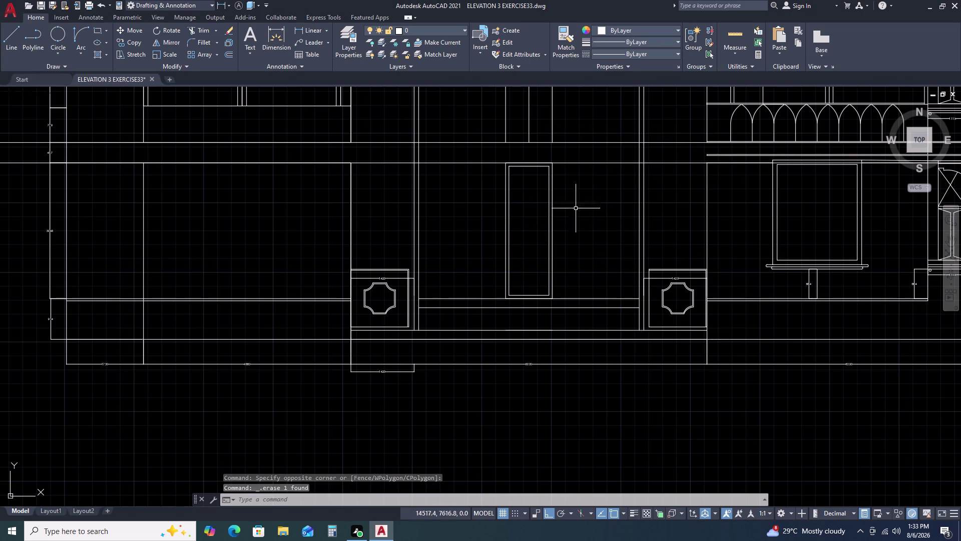
Select and delete the horizontal construction line near the bay top.
click(596, 163)
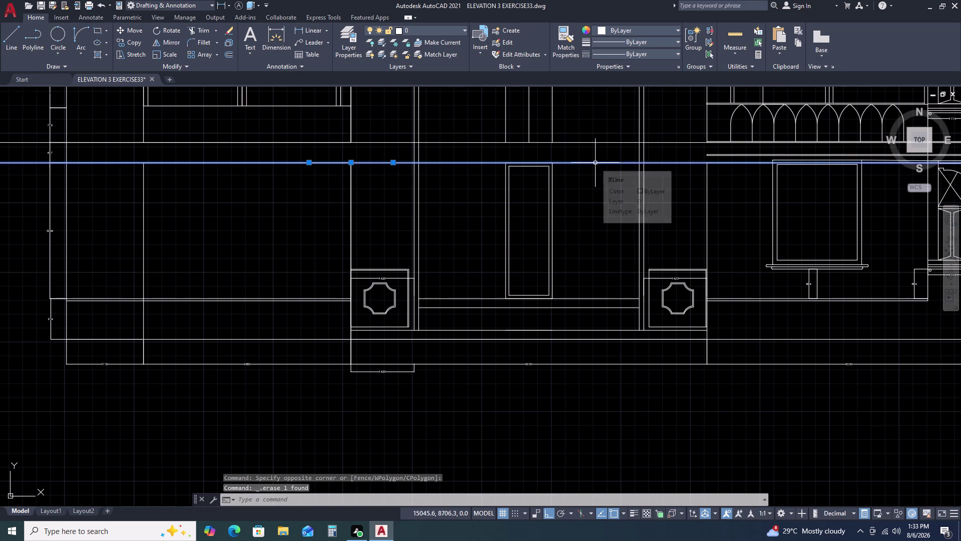
scroll(down, 3)
key(Delete)
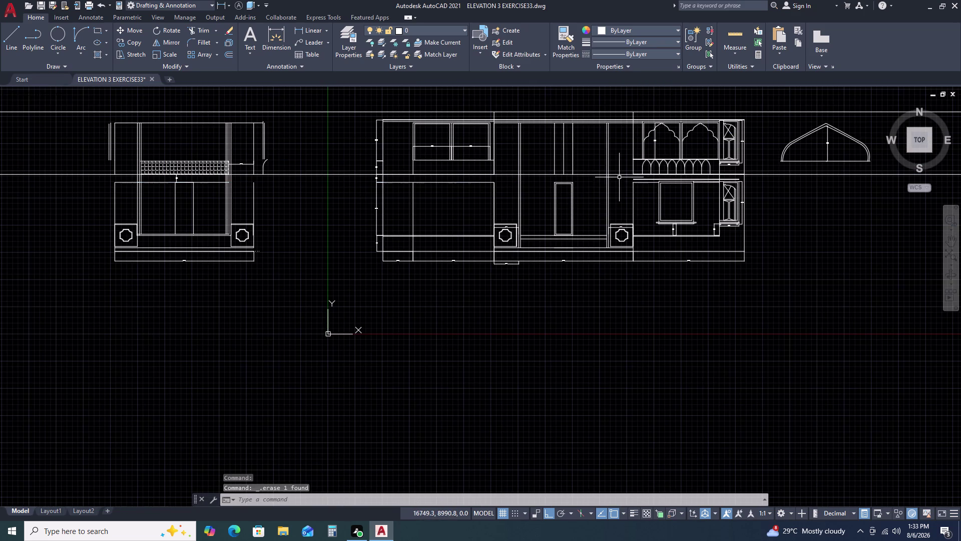
scroll(up, 3)
text(L)
key(space)
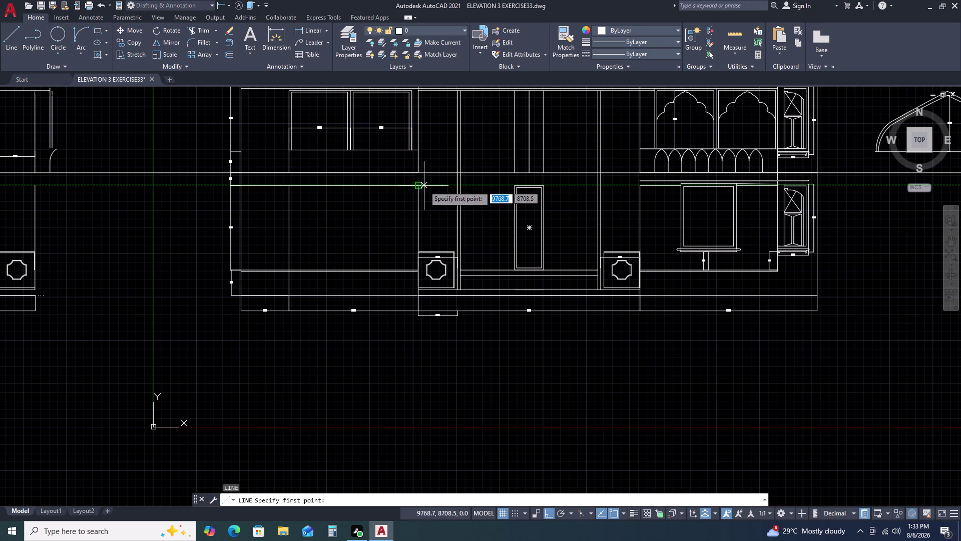
Draw a horizontal line across the top of the central bay.
click(464, 185)
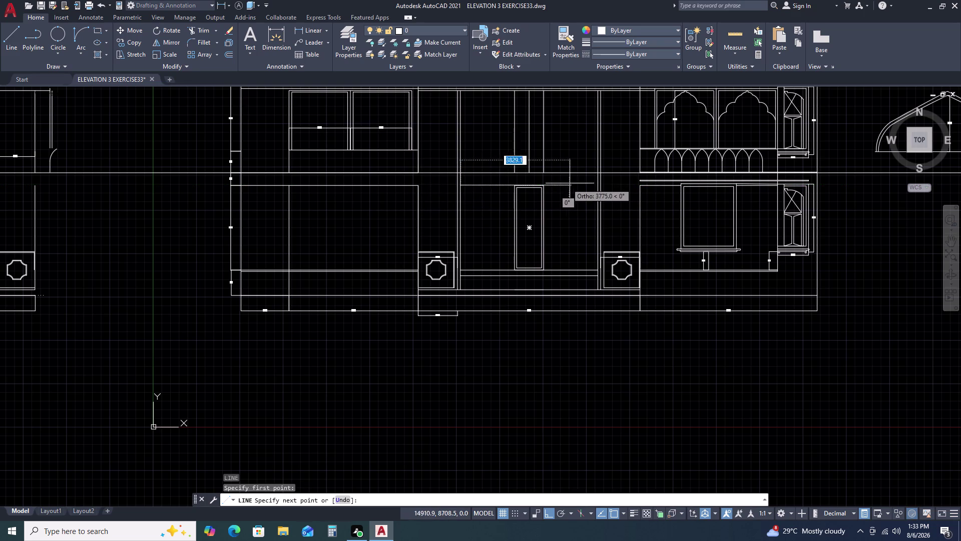
scroll(up, 3)
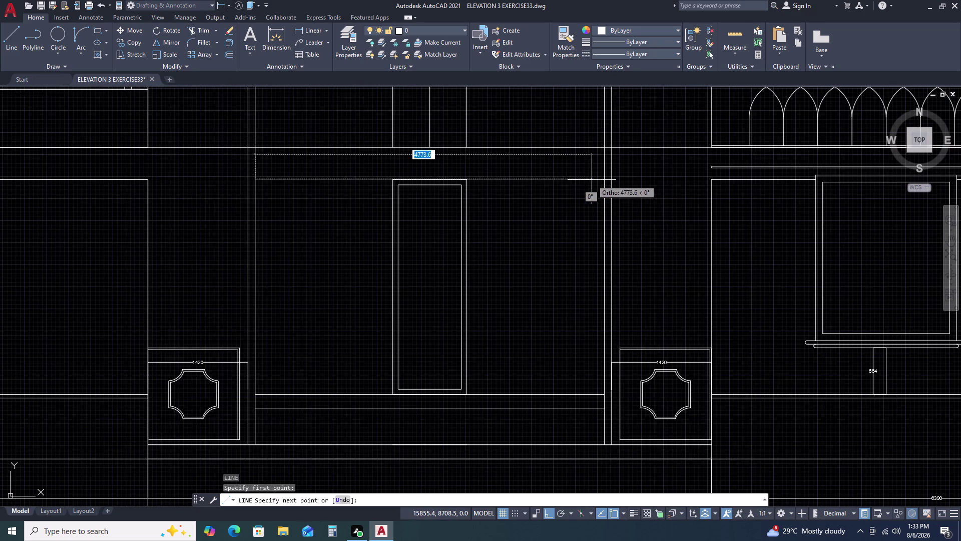
click(604, 182)
key(Escape)
click(529, 183)
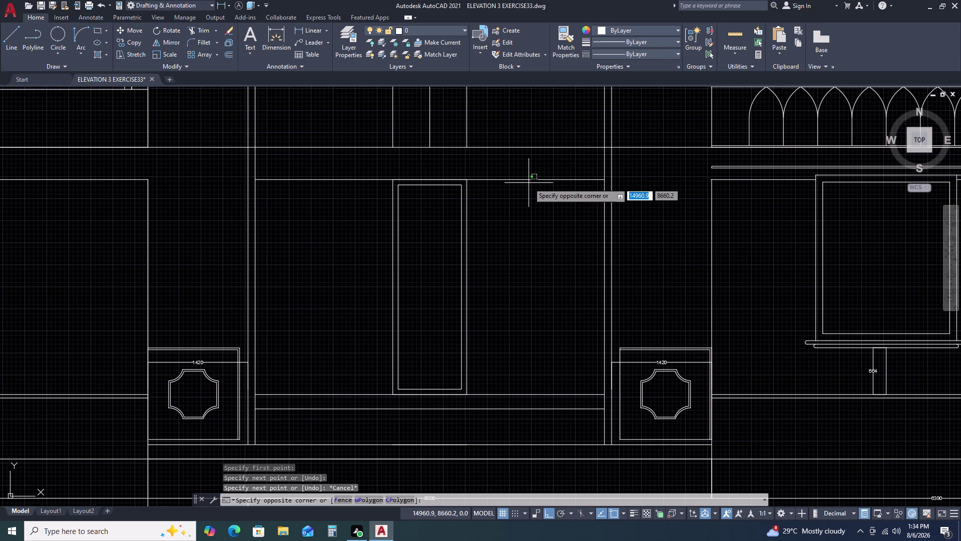
key(Escape)
click(524, 177)
click(519, 194)
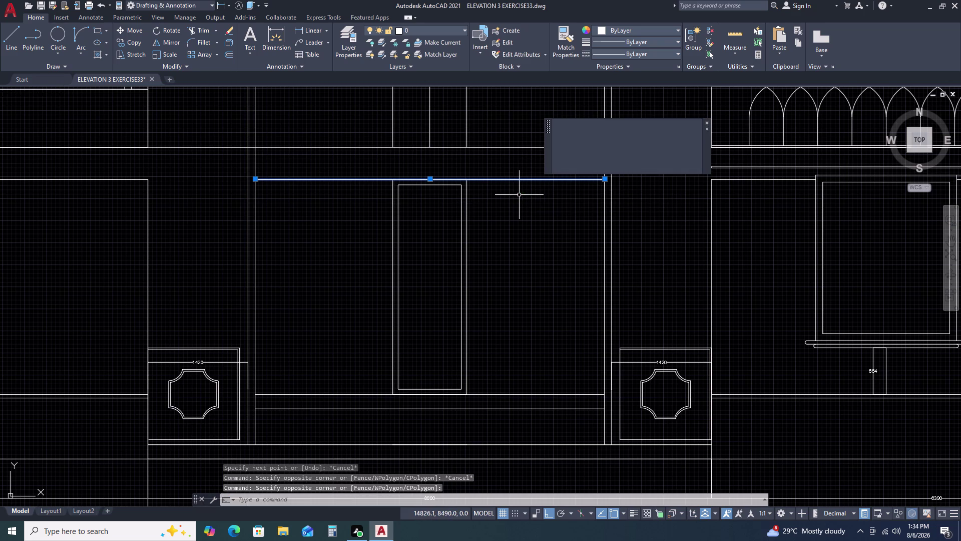
Copy the new top line 75 units below it.
text(O)
key(space)
text(7)
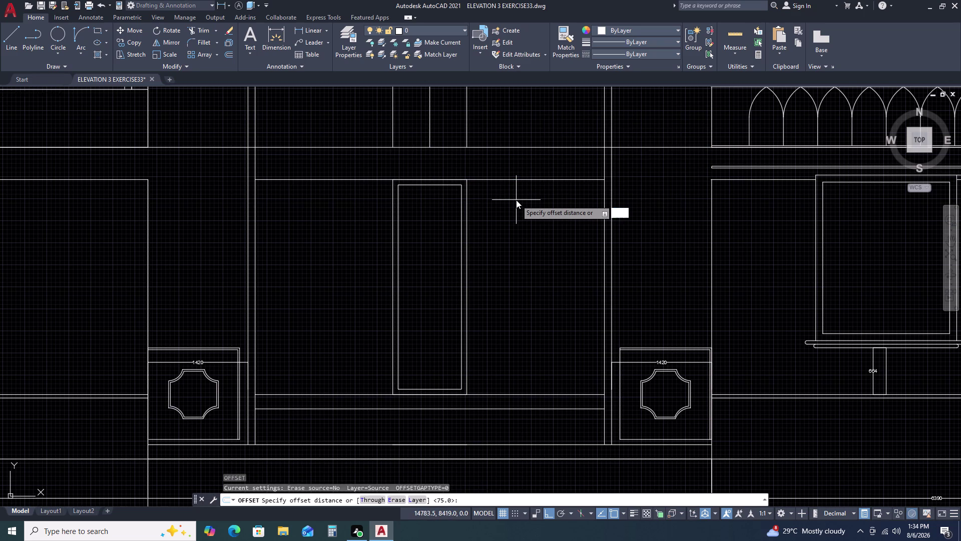
text(5)
key(space)
click(516, 205)
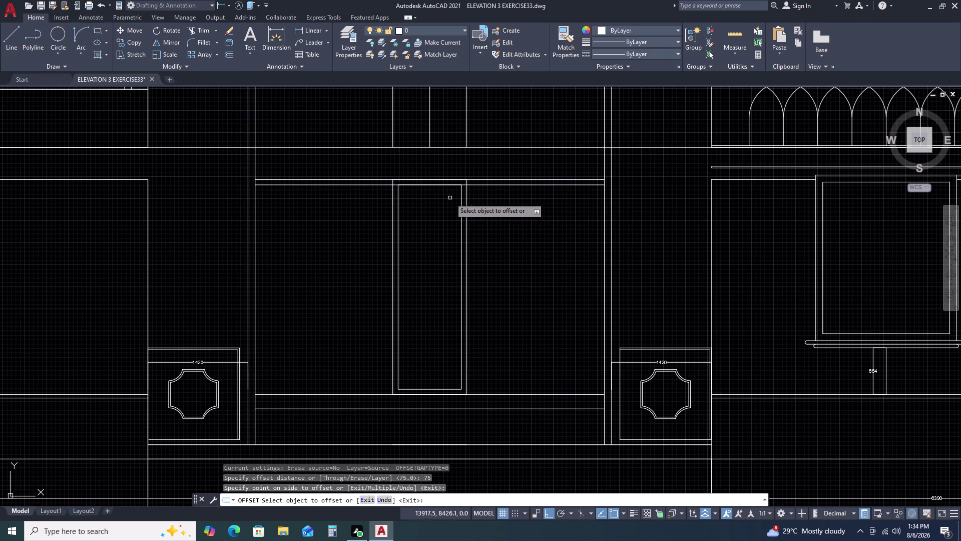
key(Escape)
scroll(up, 3)
text(T)
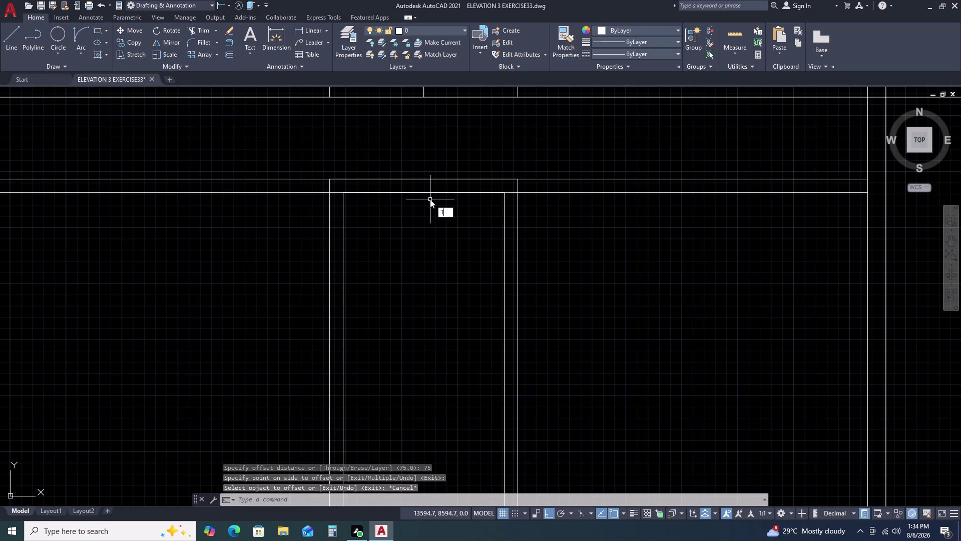
text(R)
key(space)
Trim the six line segments crossing the top of the tall central panel.
click(436, 192)
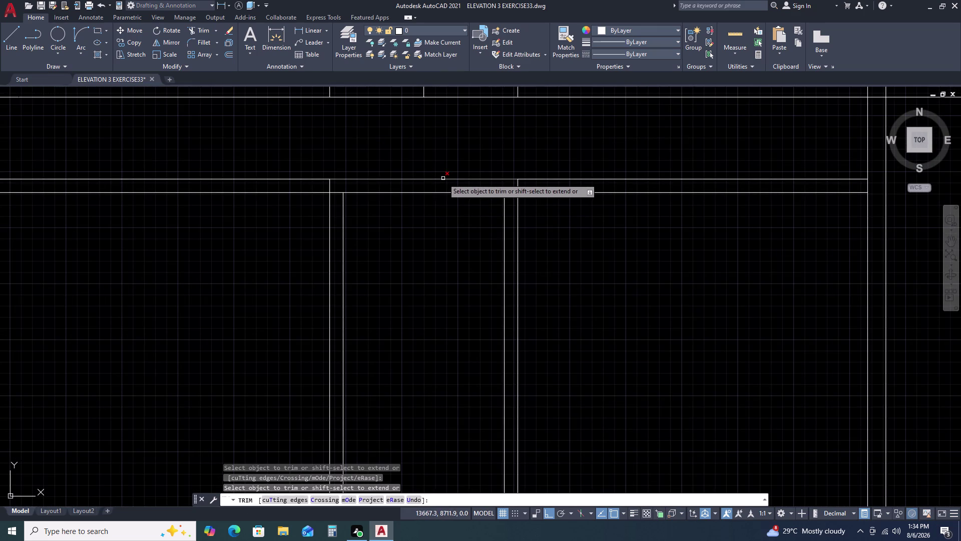
click(443, 178)
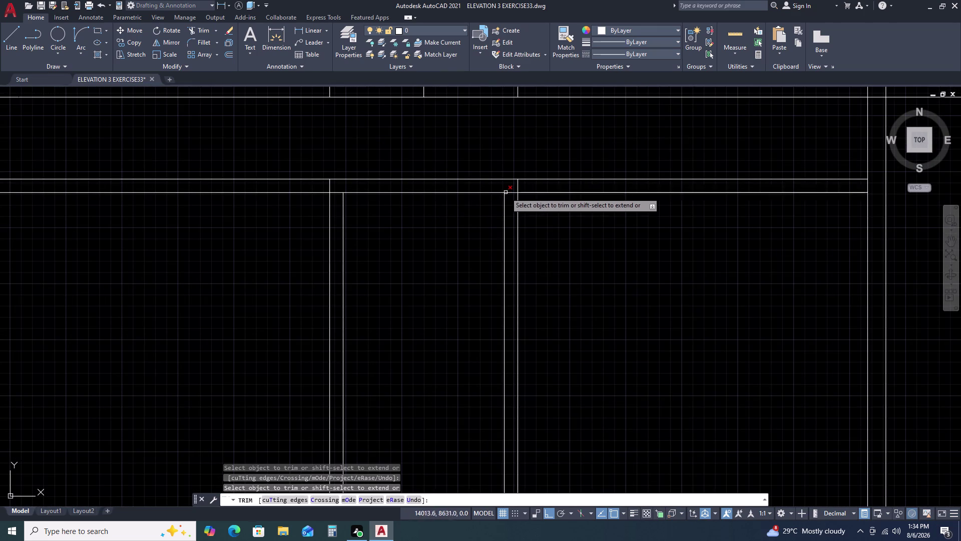
click(508, 191)
click(512, 210)
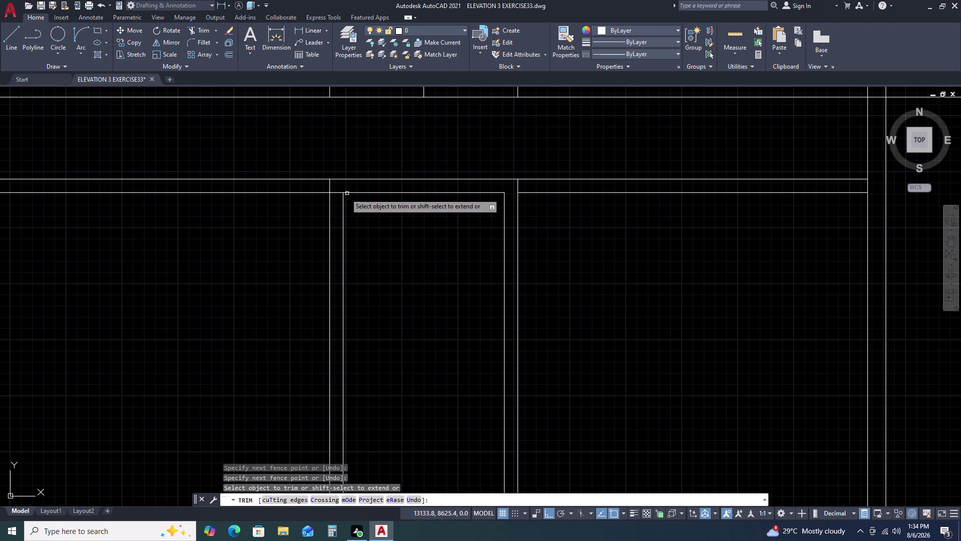
click(340, 189)
click(334, 203)
key(Escape)
scroll(down, 3)
scroll(up, 3)
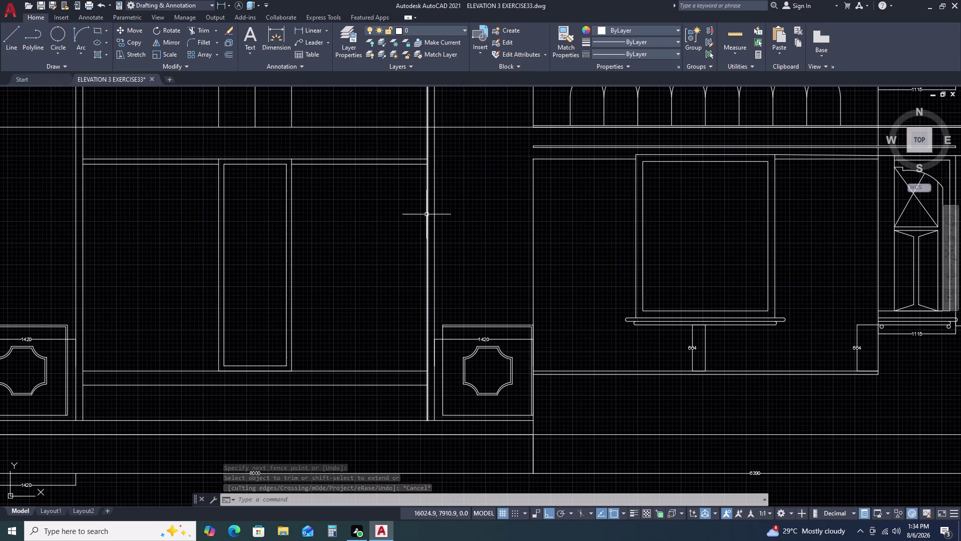
Draw a vertical line along the central bay's right edge.
text(L)
key(space)
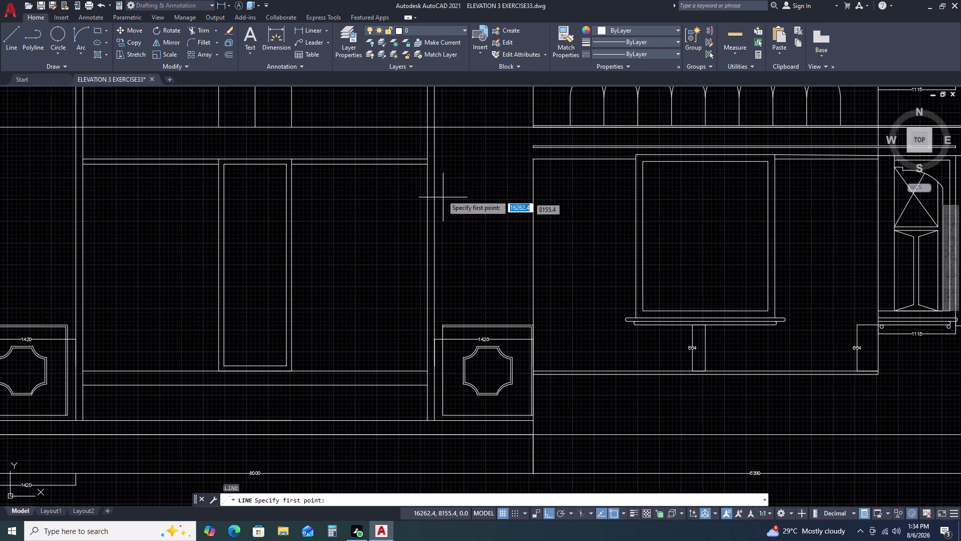
click(424, 166)
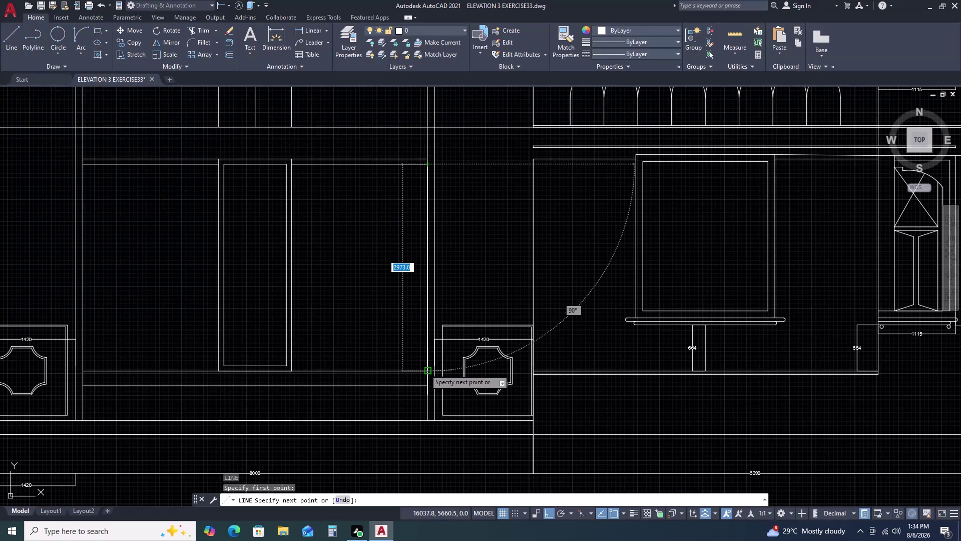
click(425, 371)
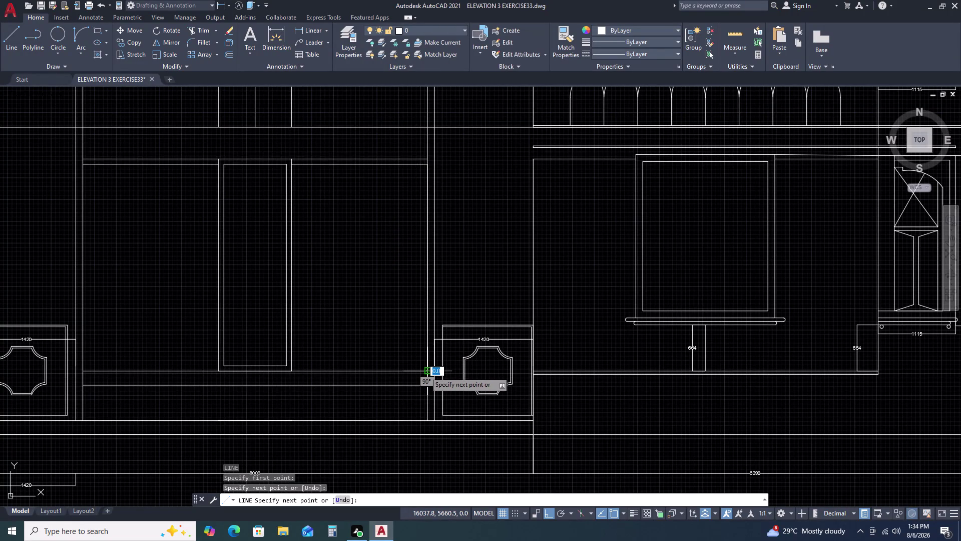
key(Escape)
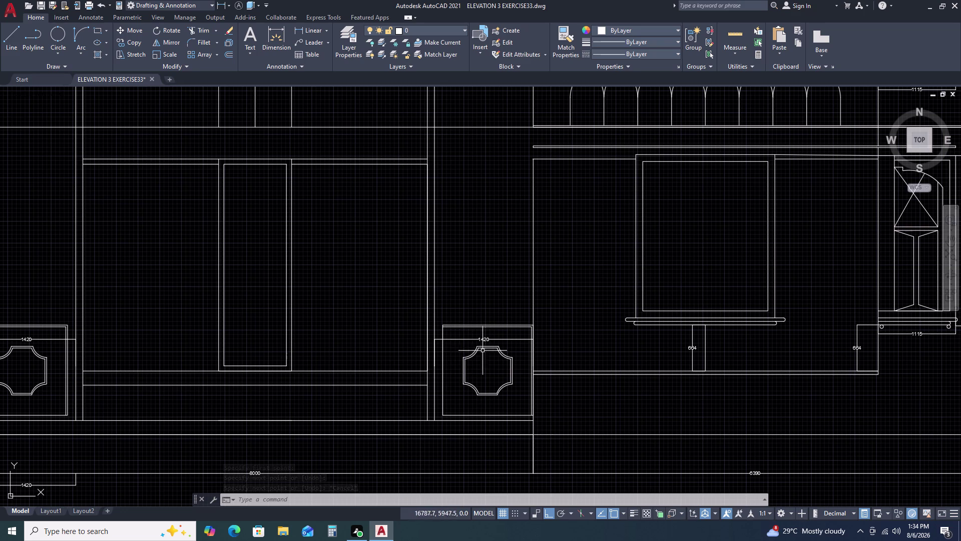
key(Escape)
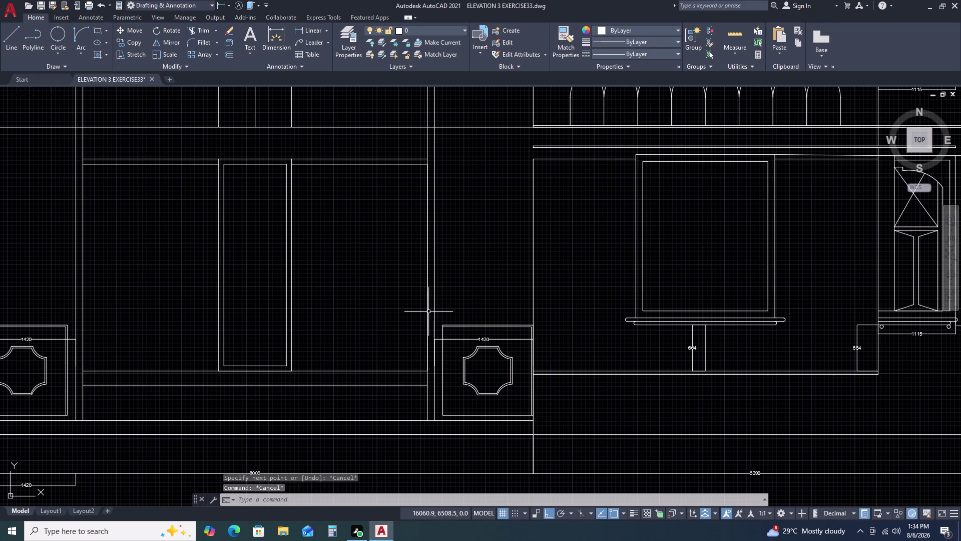
Offset the bay's right edge line 75 into the bay.
click(428, 311)
text(O)
key(space)
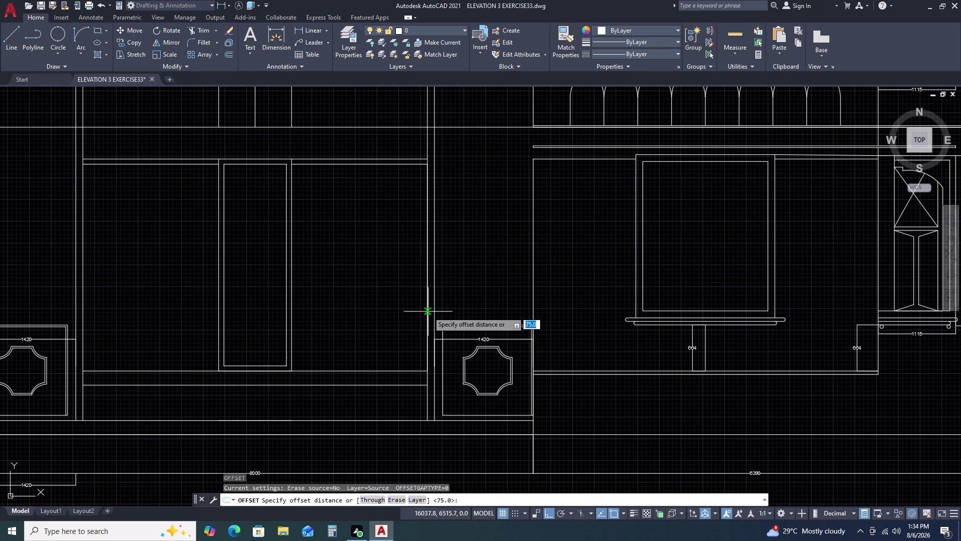
text(75)
key(space)
click(408, 317)
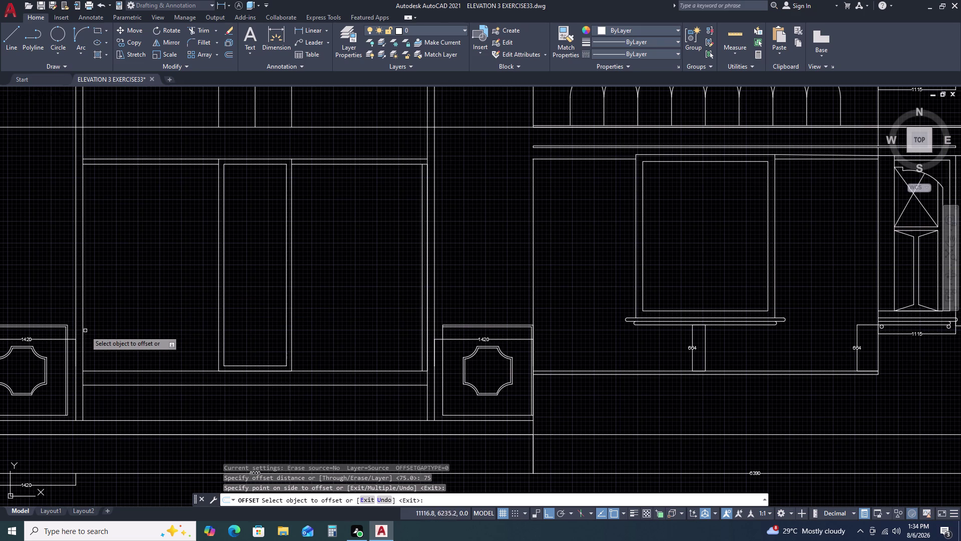
key(Escape)
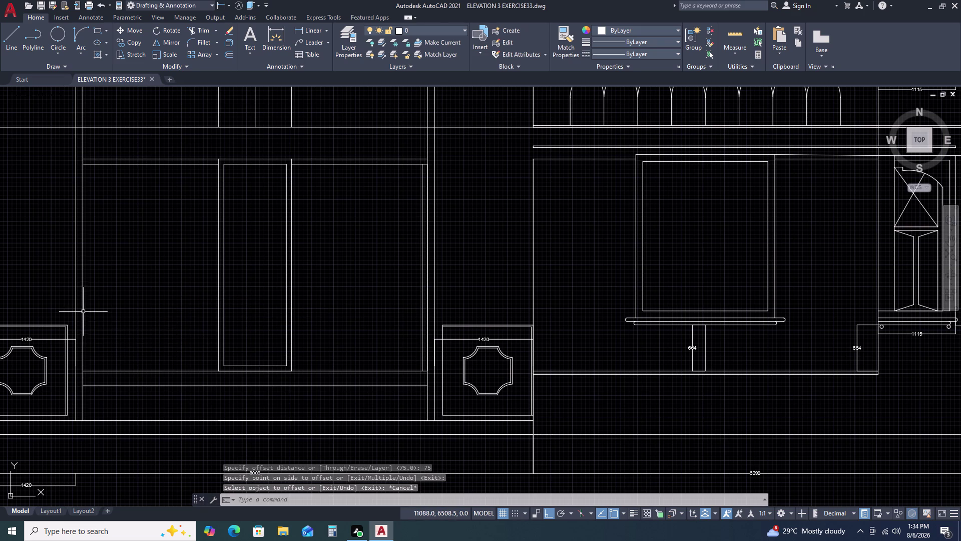
Draw a vertical line along the bay's left edge.
text(L)
key(space)
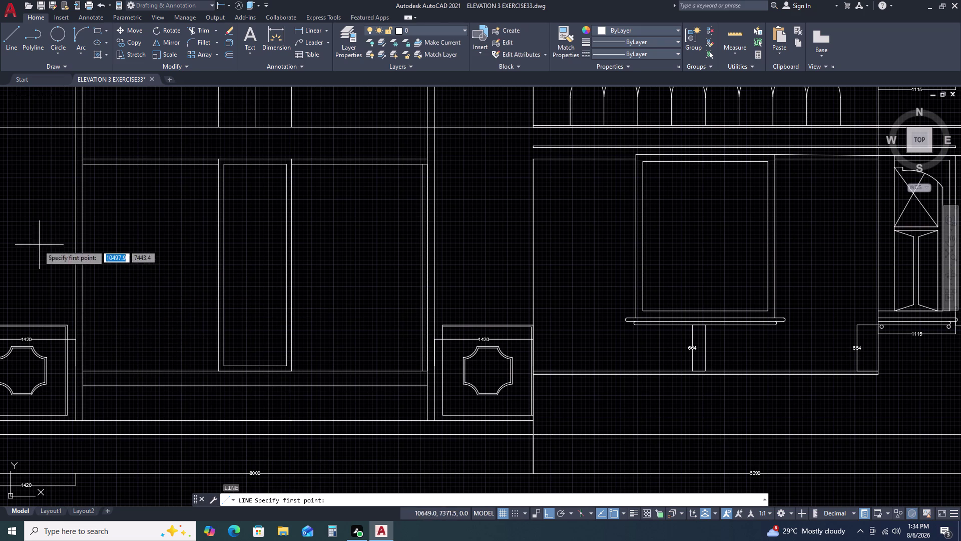
click(83, 164)
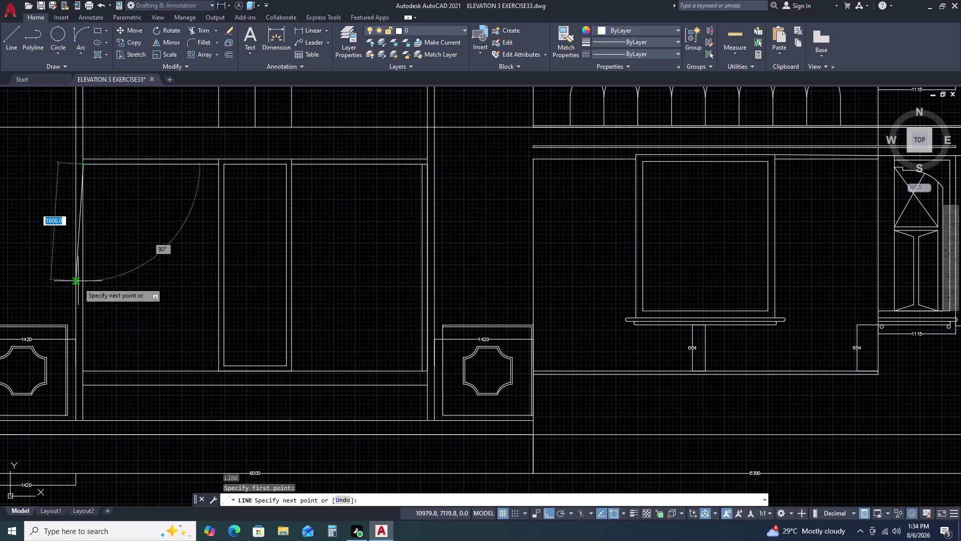
click(85, 371)
key(Escape)
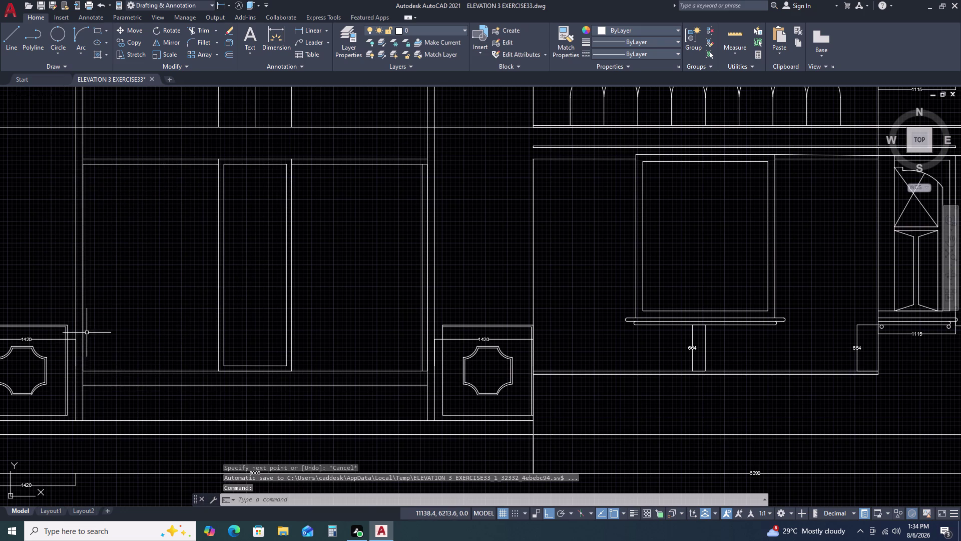
Undo a mistaken 7-unit offset of the left edge.
click(83, 328)
key(o)
key(space)
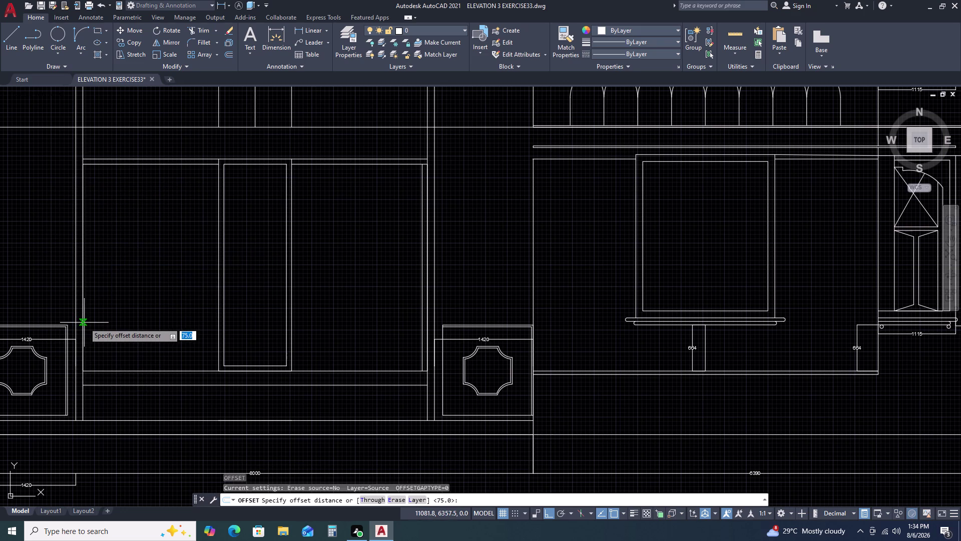
key(7)
key(space)
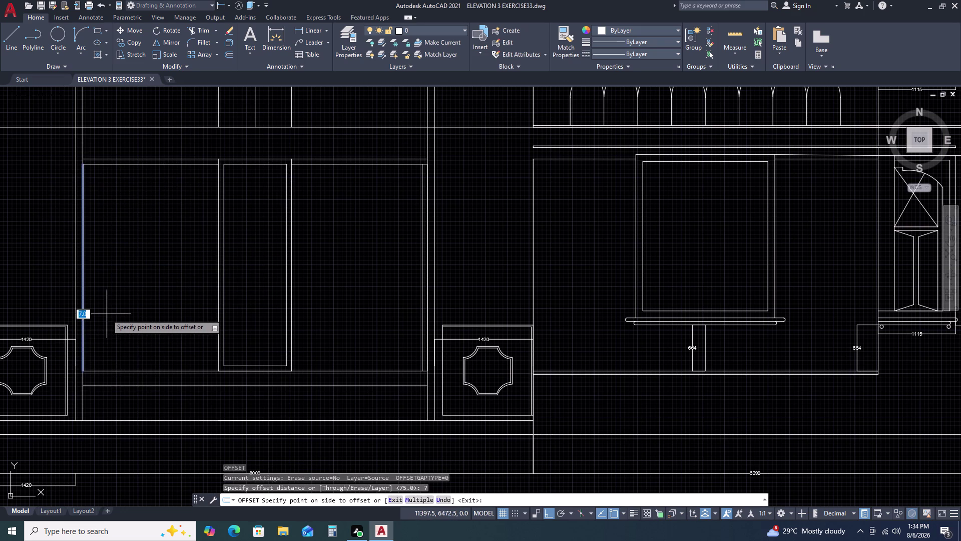
click(114, 312)
key(Escape)
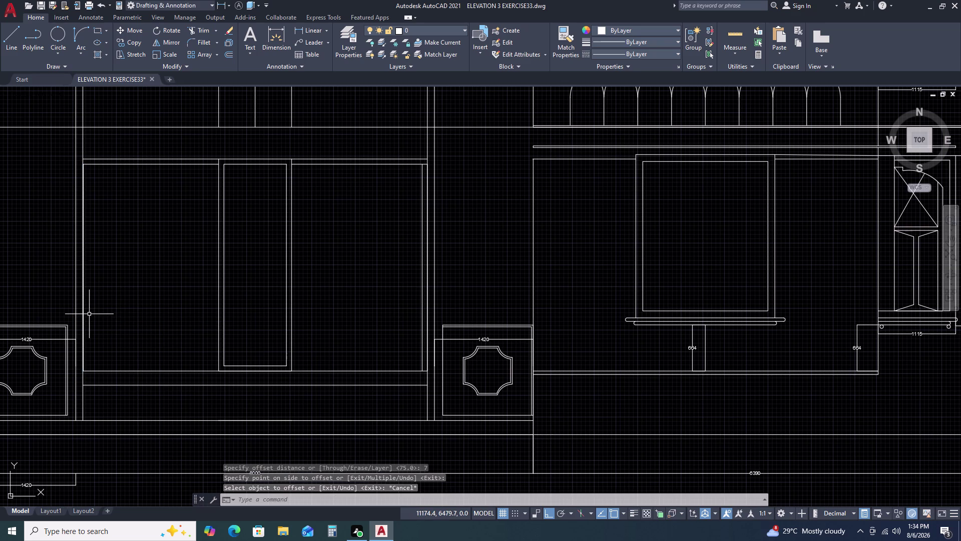
key(ctrl+z)
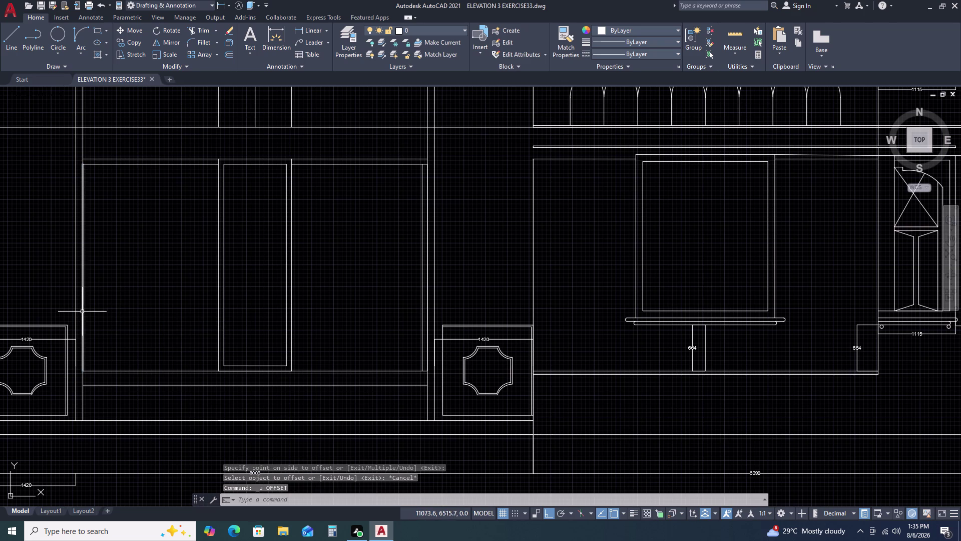
click(85, 309)
key(Escape)
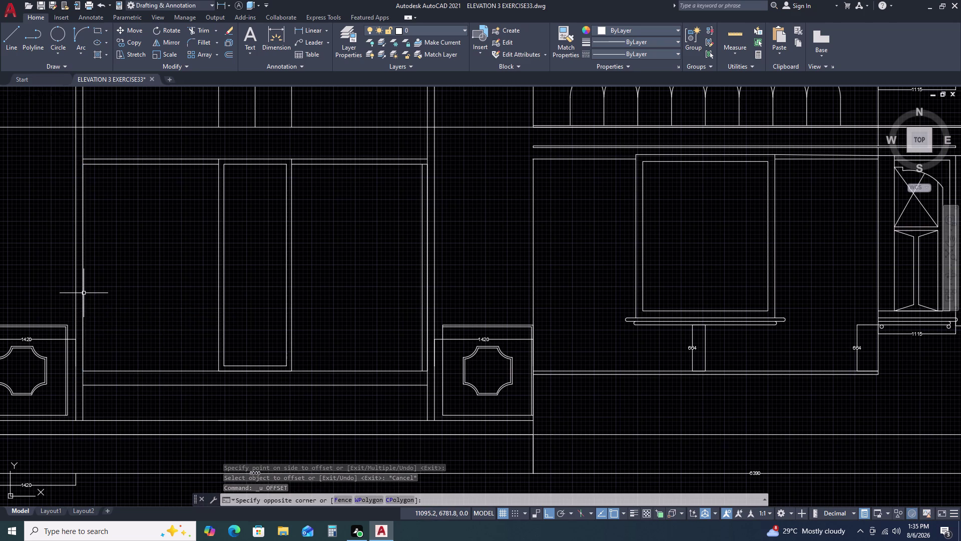
Offset the bay's left edge and bottom line 75 inward.
click(84, 293)
text(O)
key(space)
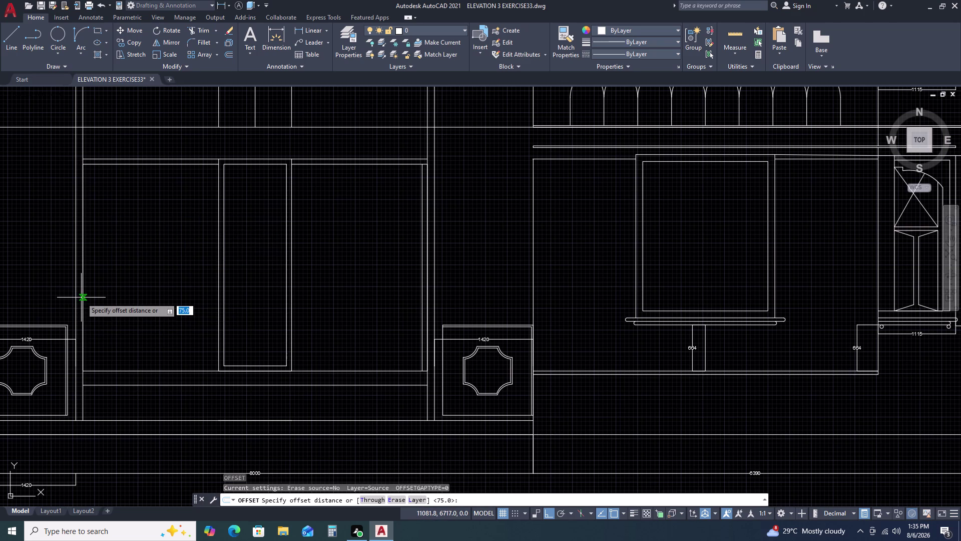
text(75)
key(space)
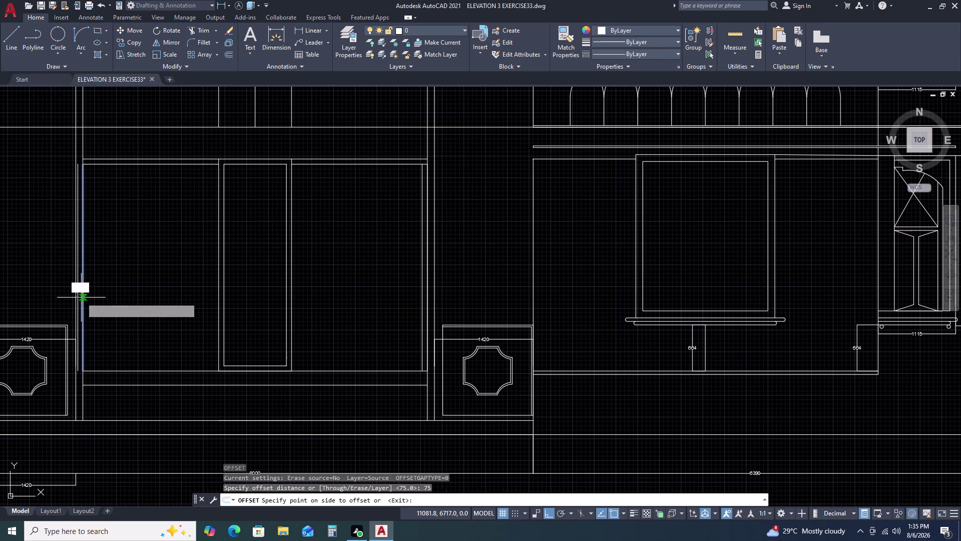
click(110, 294)
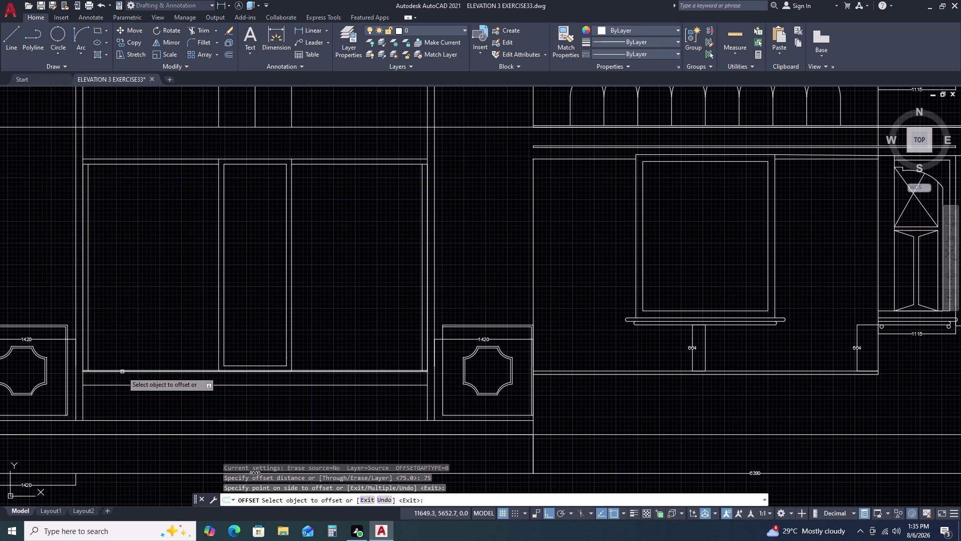
click(122, 372)
click(125, 344)
key(Escape)
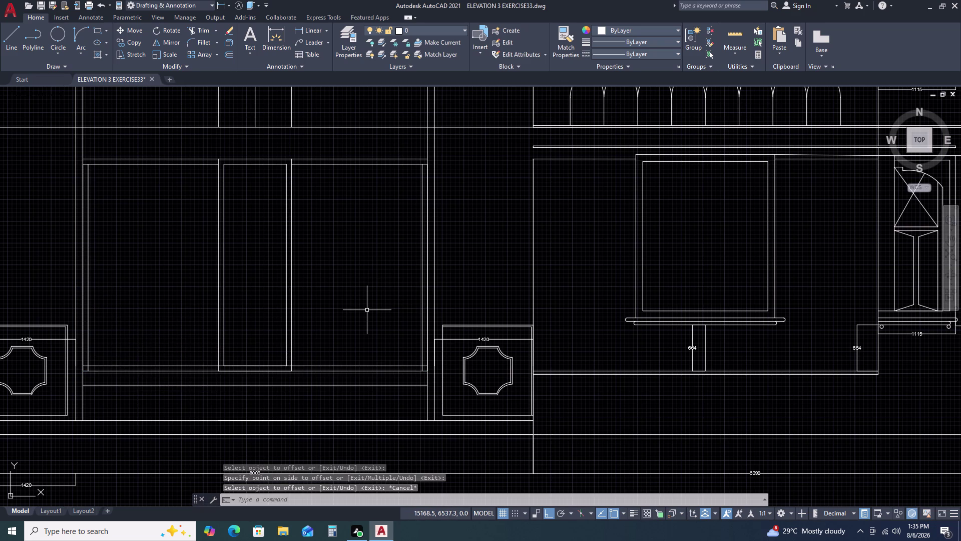
text(F)
key(space)
scroll(up, 3)
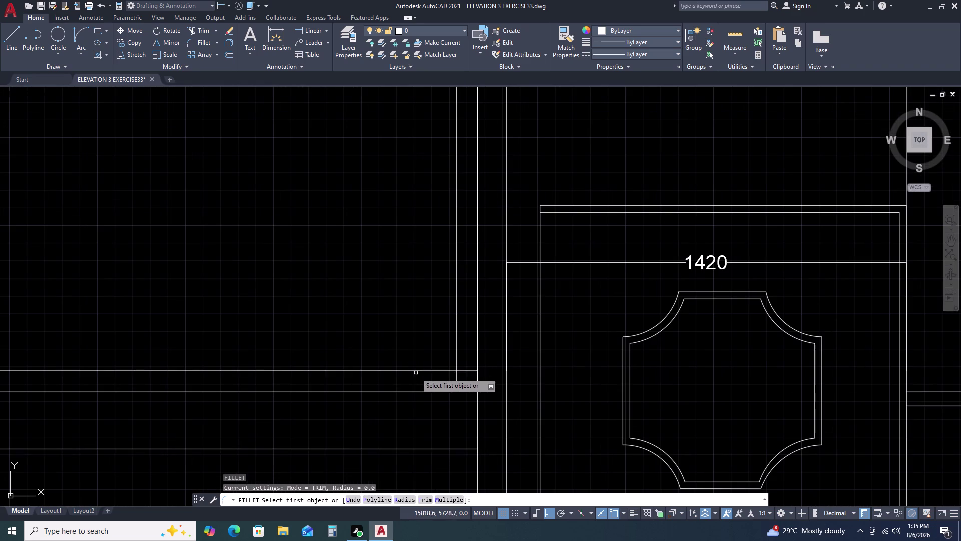
click(420, 369)
click(457, 349)
scroll(down, 3)
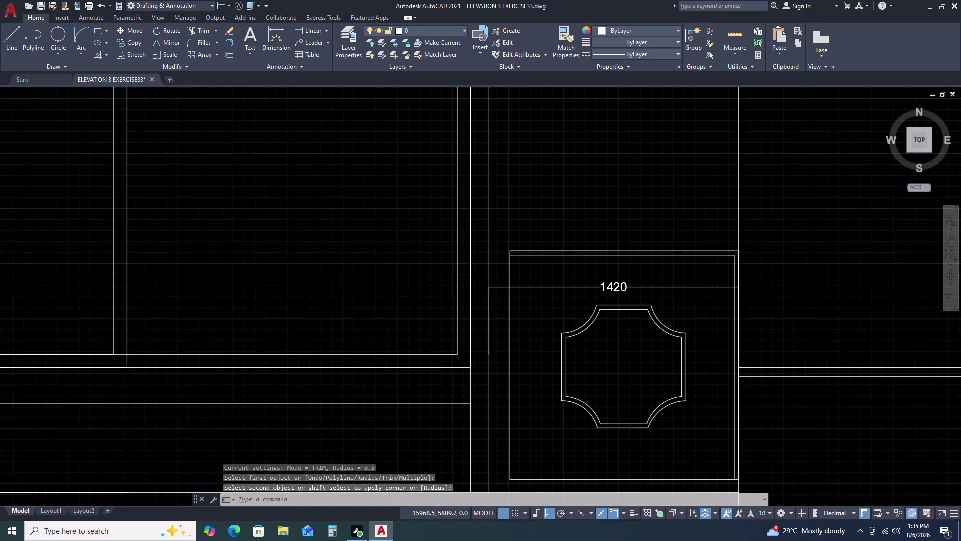
key(space)
middle_drag(464, 231, 493, 335)
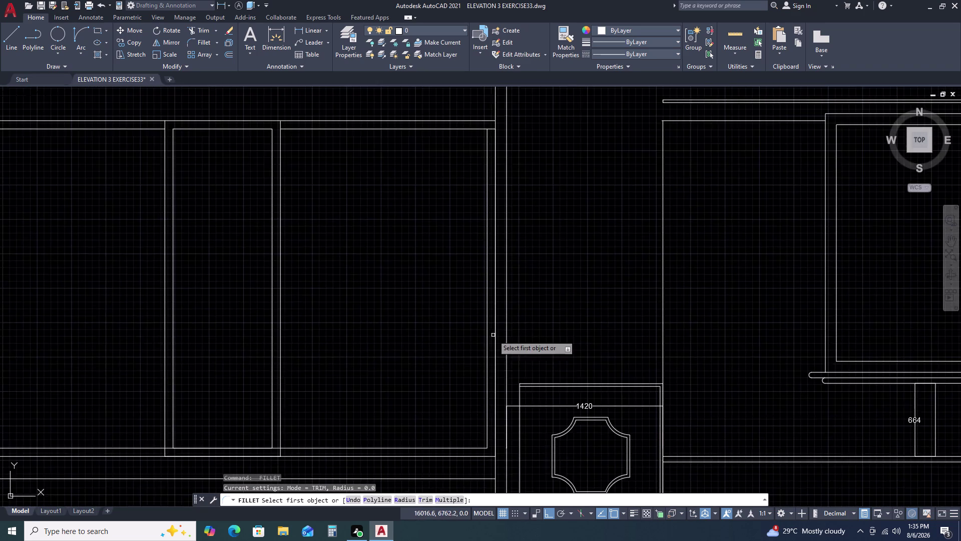
scroll(down, 3)
scroll(up, 3)
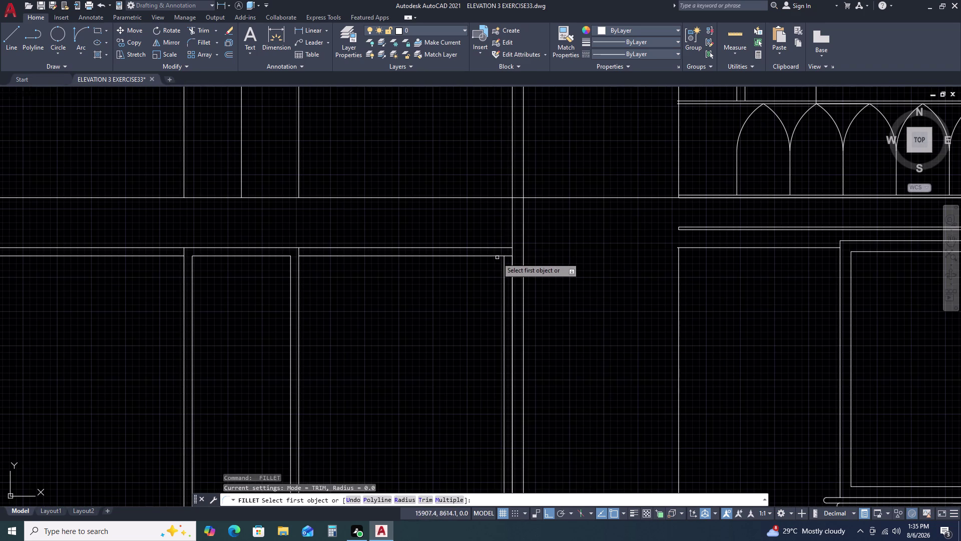
click(492, 255)
click(503, 263)
key(space)
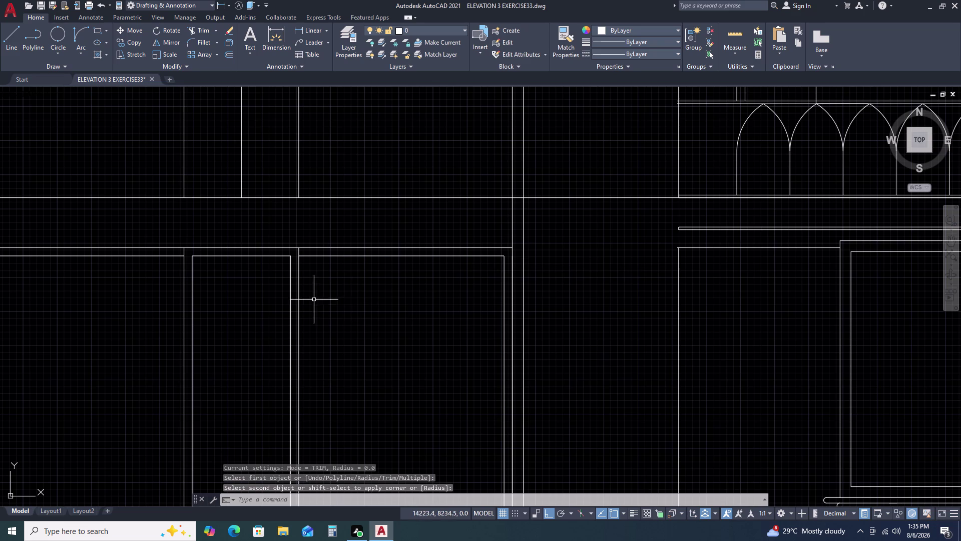
click(167, 256)
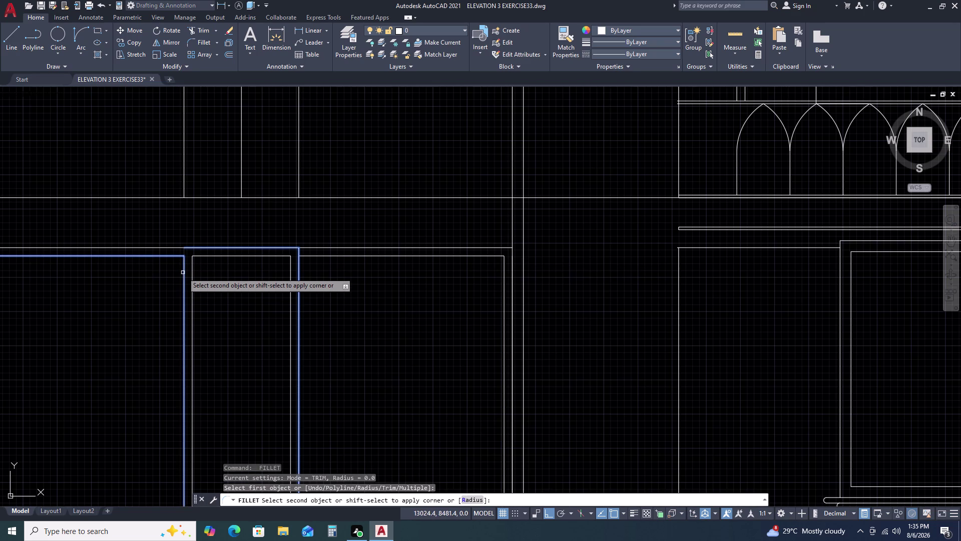
scroll(down, 3)
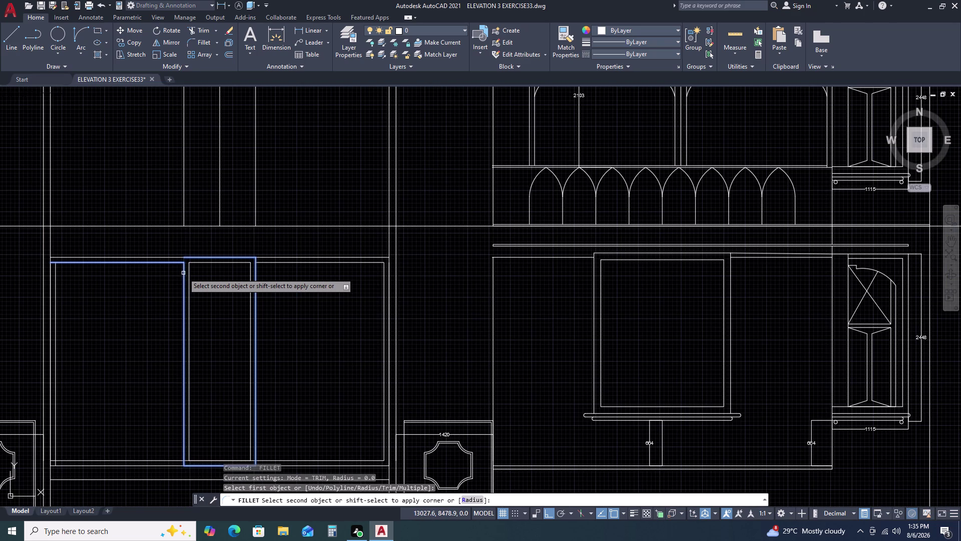
key(Escape)
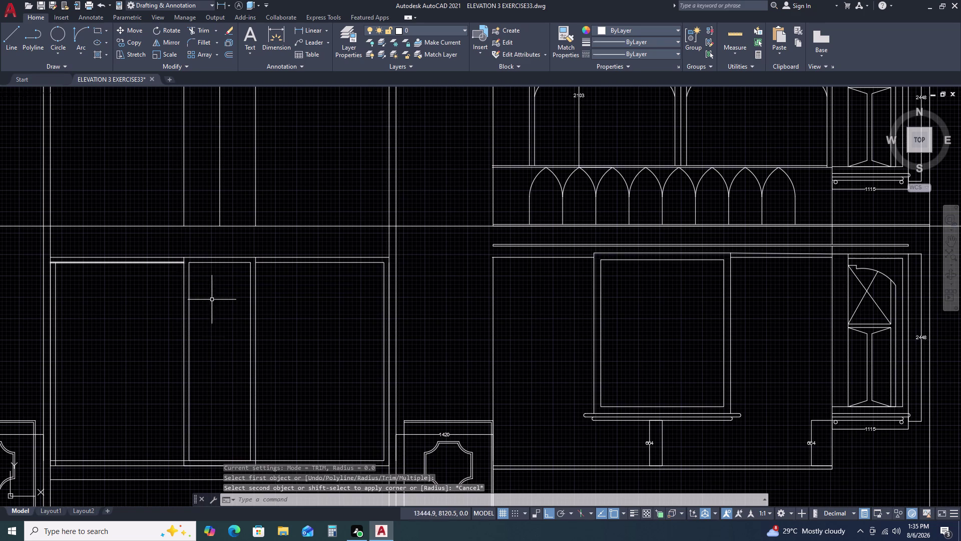
middle_drag(228, 342, 284, 260)
middle_drag(298, 230, 304, 220)
key(space)
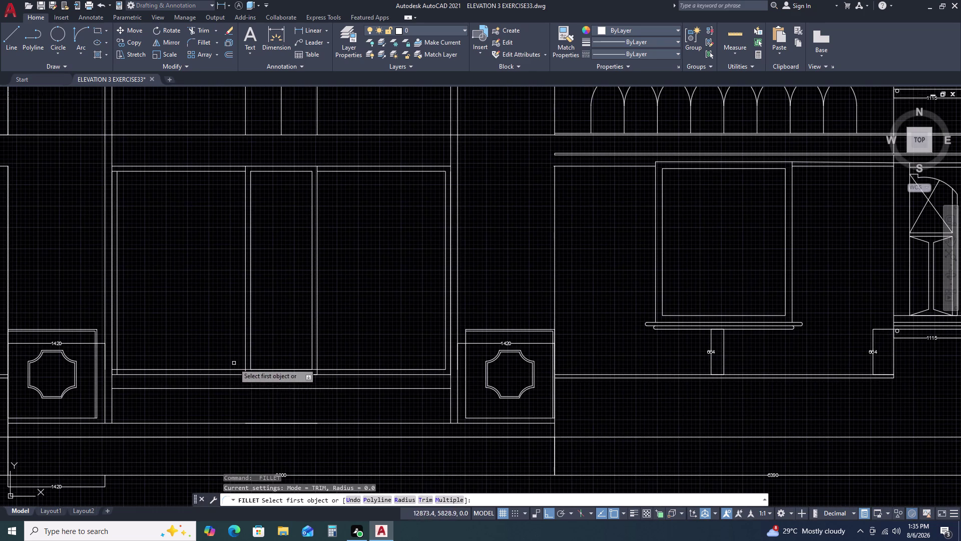
scroll(up, 3)
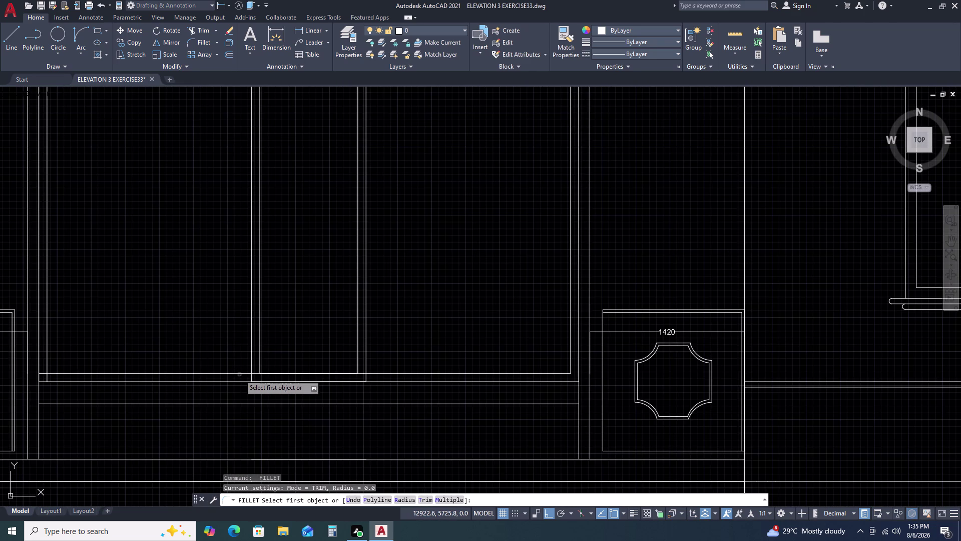
click(239, 374)
key(Escape)
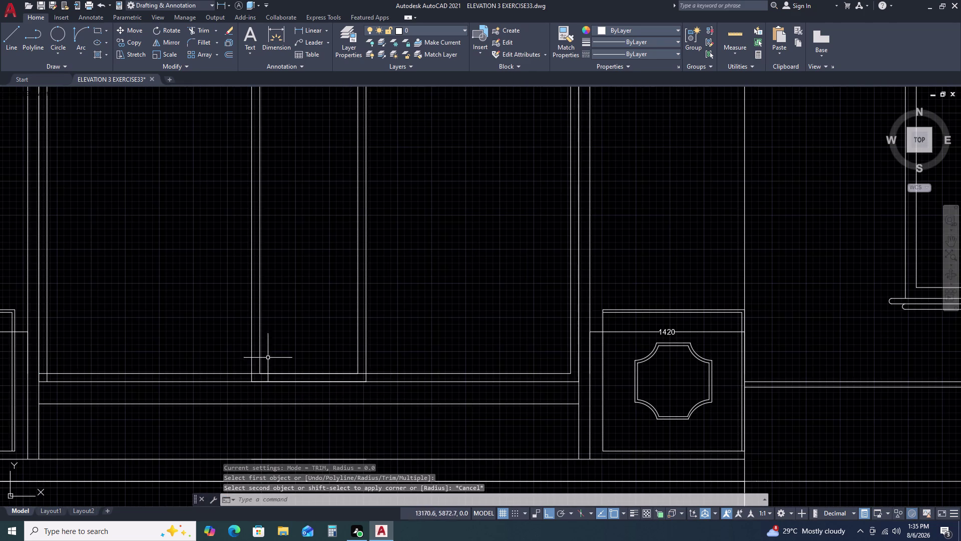
key(t)
text(R)
Fence-trim the overlapping line ends at the panel corners.
key(space)
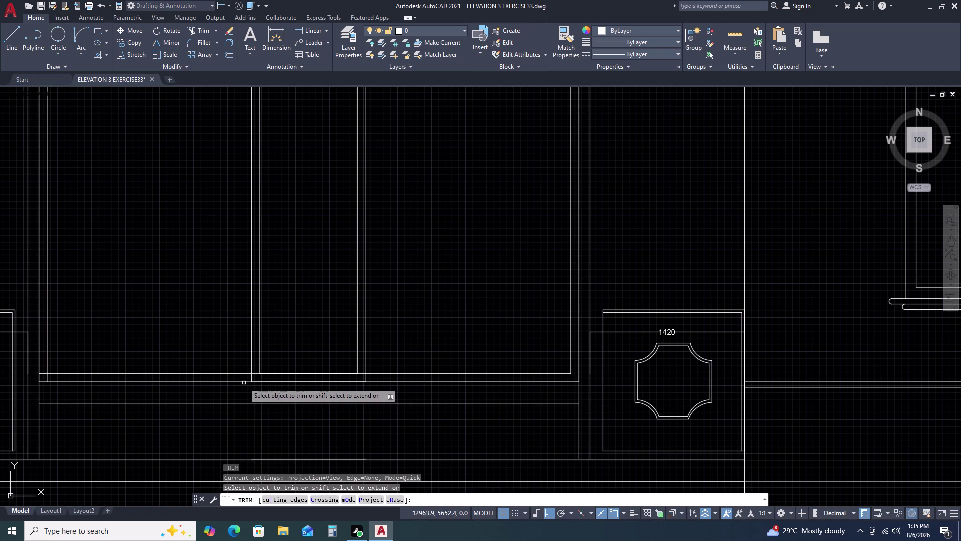
scroll(up, 3)
click(275, 351)
click(258, 372)
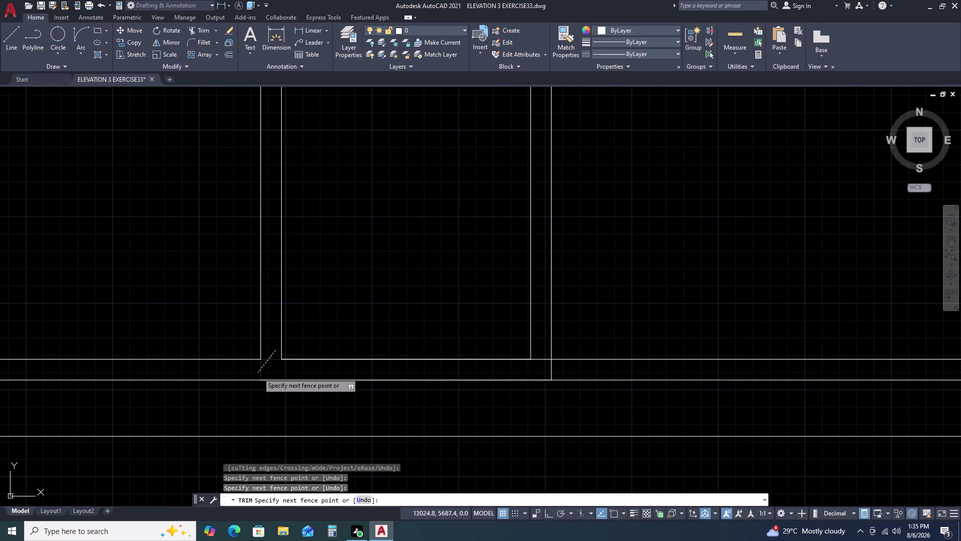
click(333, 359)
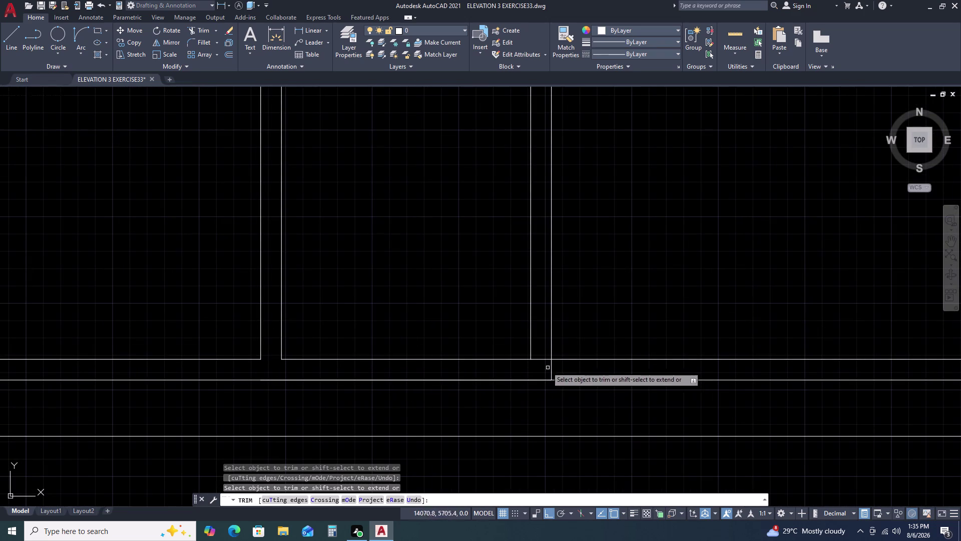
click(542, 355)
click(559, 374)
scroll(down, 3)
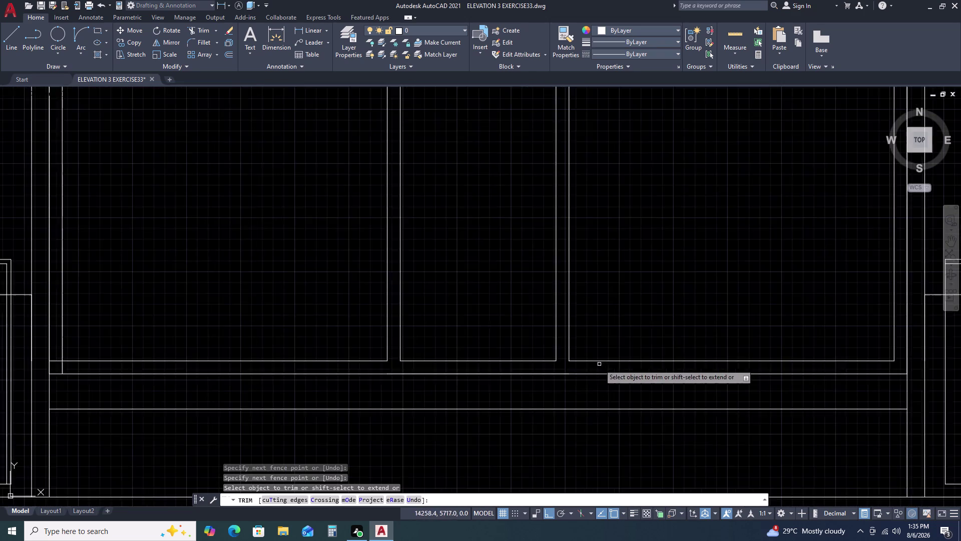
scroll(down, 3)
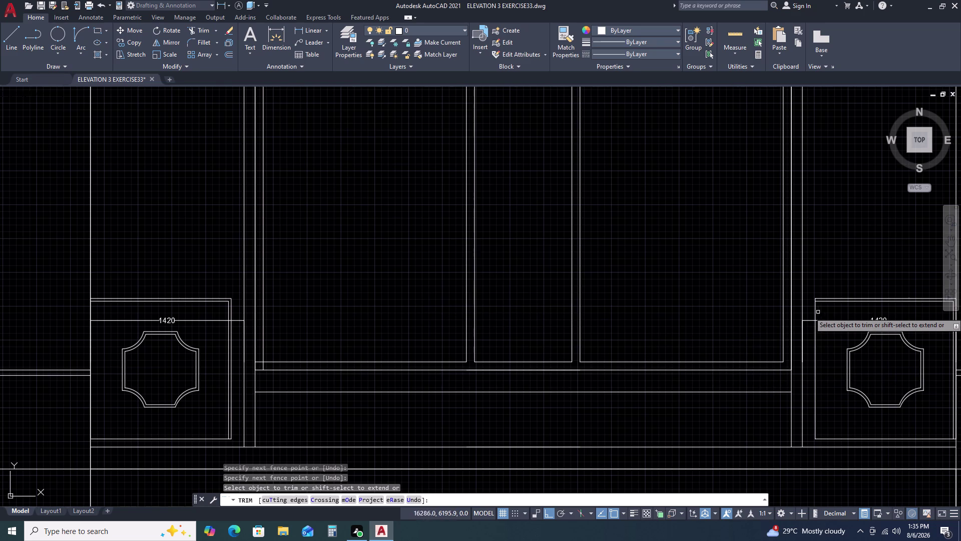
Trim line ends beside the right 1420 box, undoing the middle-panel trim.
click(791, 327)
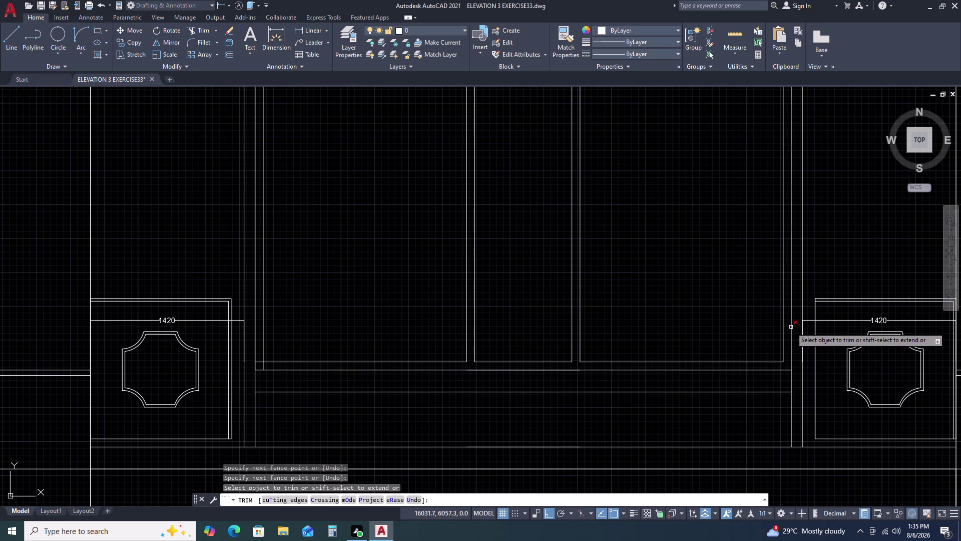
click(255, 296)
scroll(down, 3)
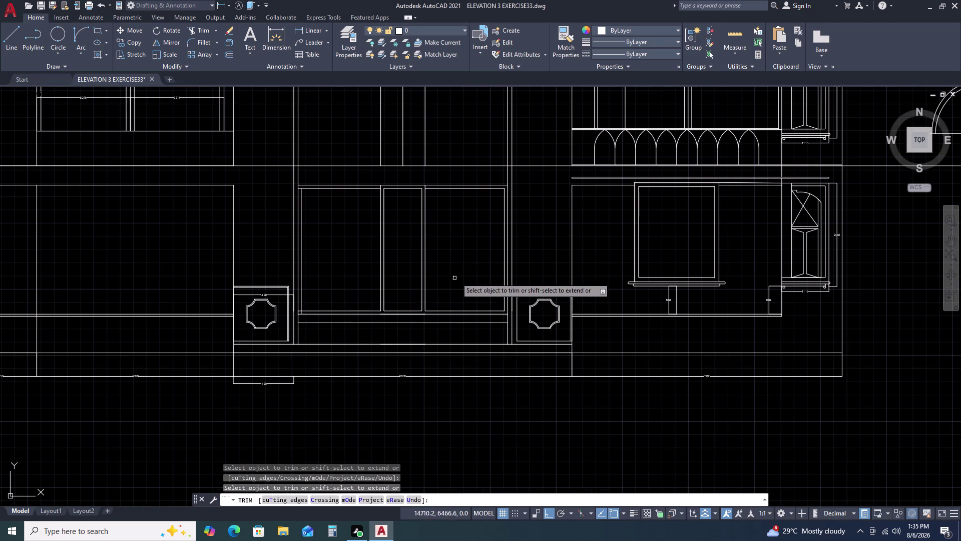
click(449, 183)
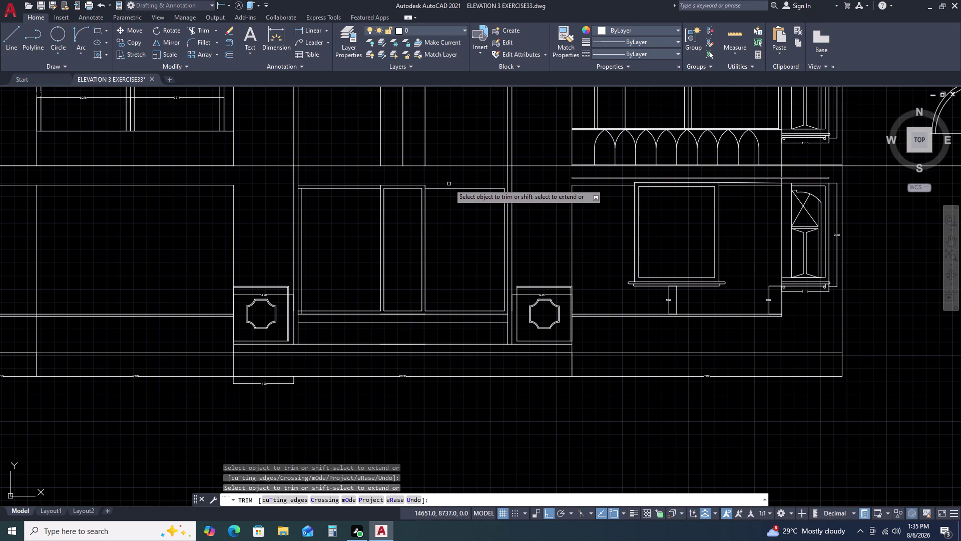
key(ctrl+z)
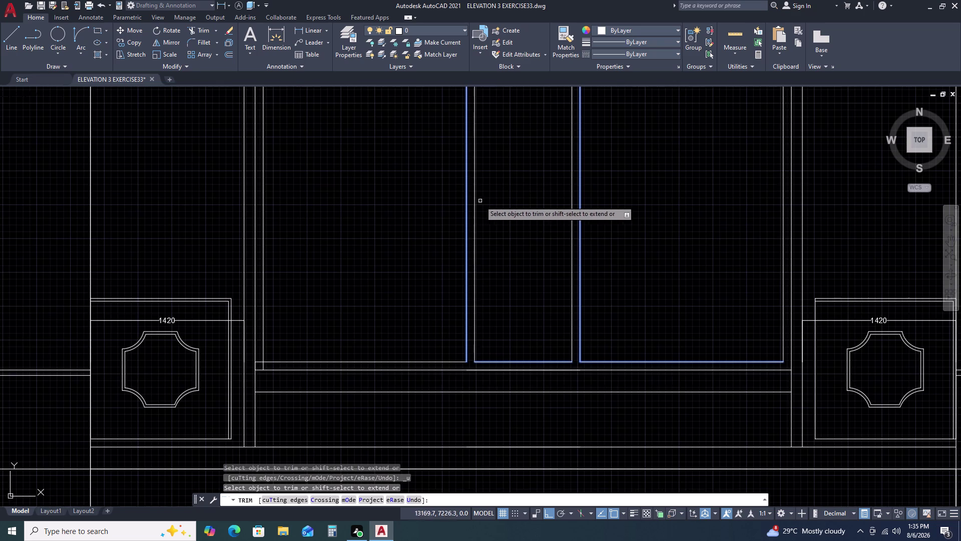
scroll(down, 3)
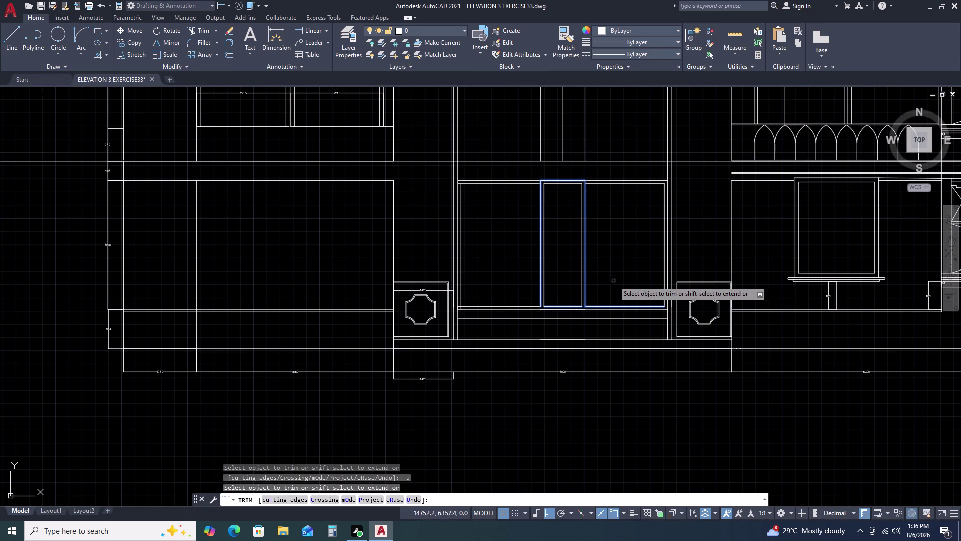
key(Escape)
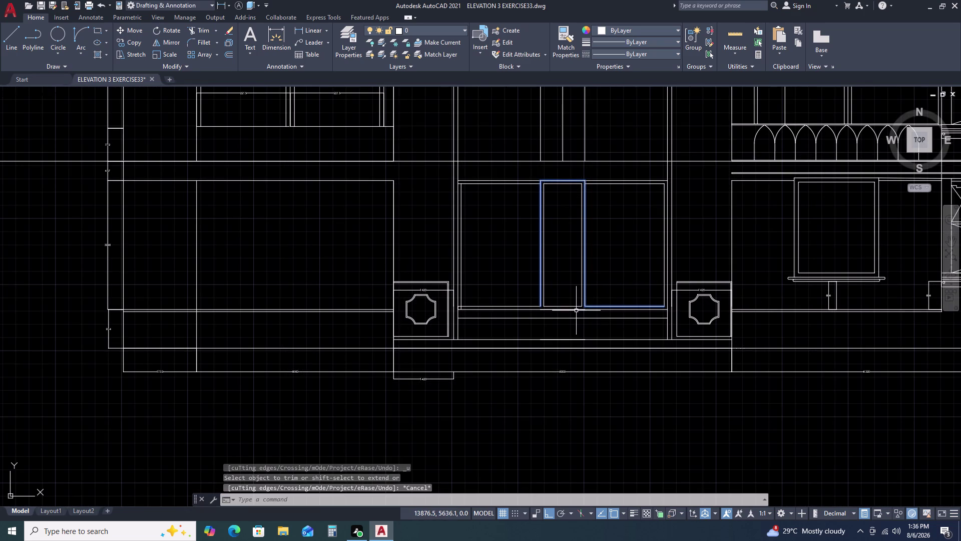
Delete the stray line along the base of the panels.
click(576, 310)
key(Delete)
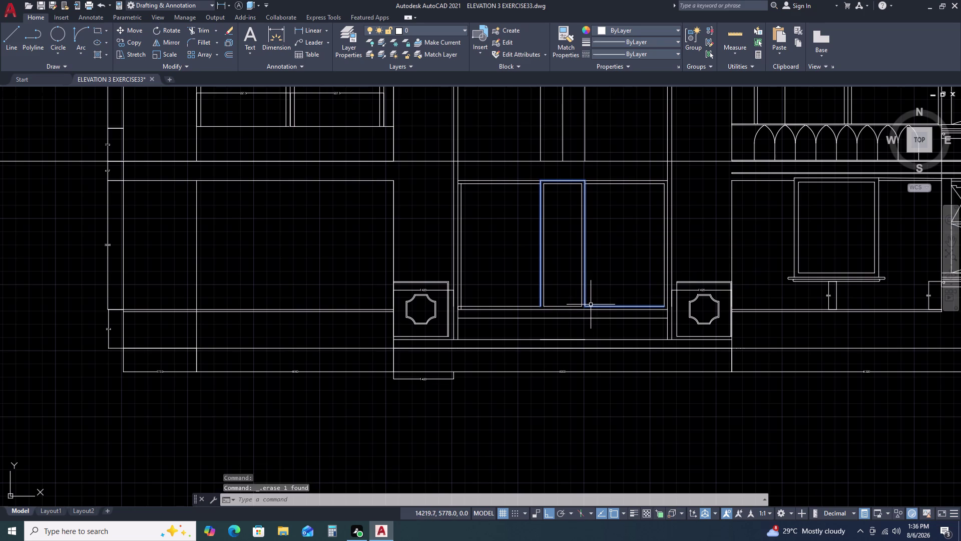
key(Escape)
click(584, 248)
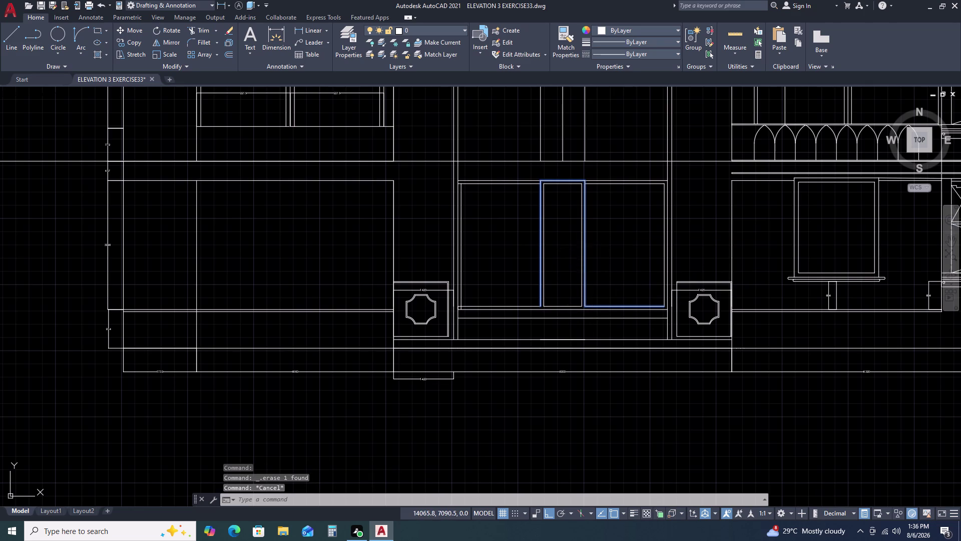
key(Escape)
click(599, 306)
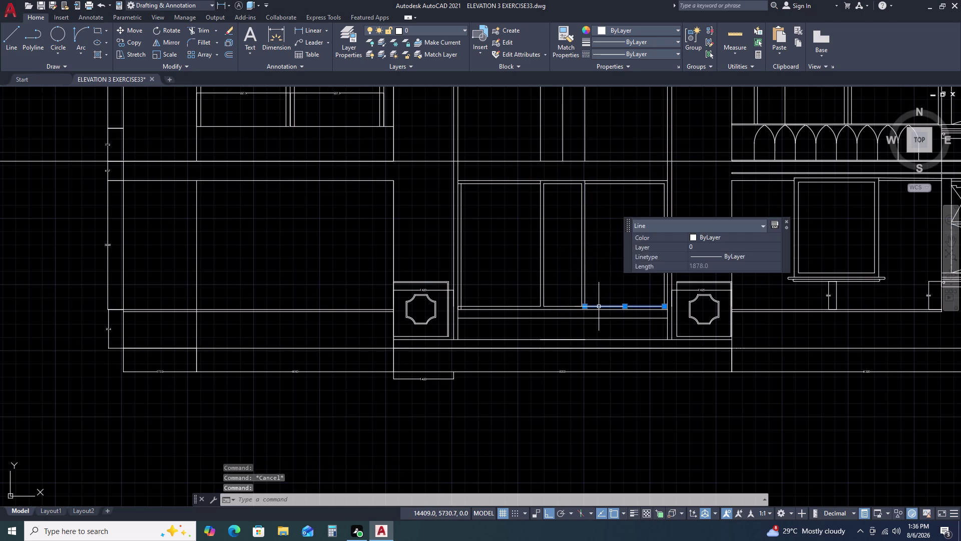
key(Escape)
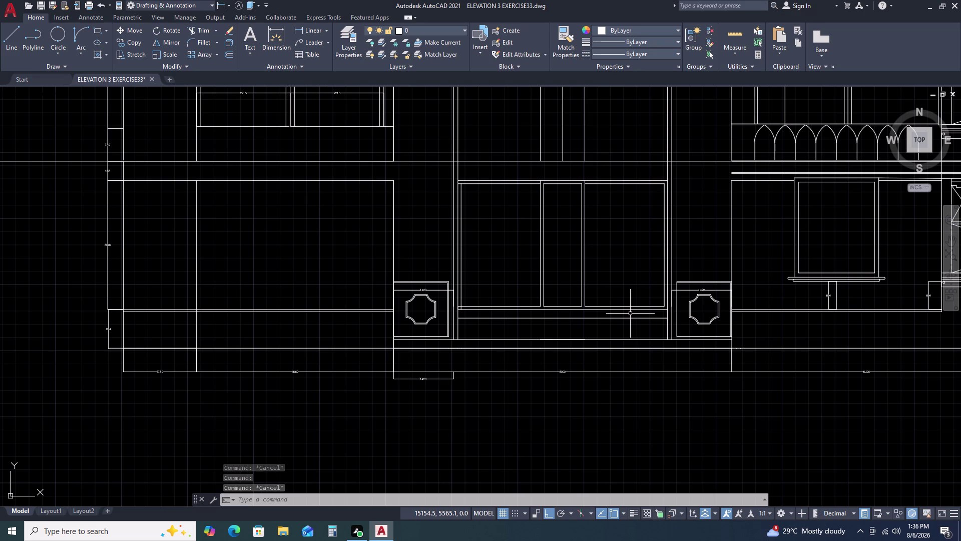
Fence-trim the top panel edges with TR.
text(TRV)
key(space)
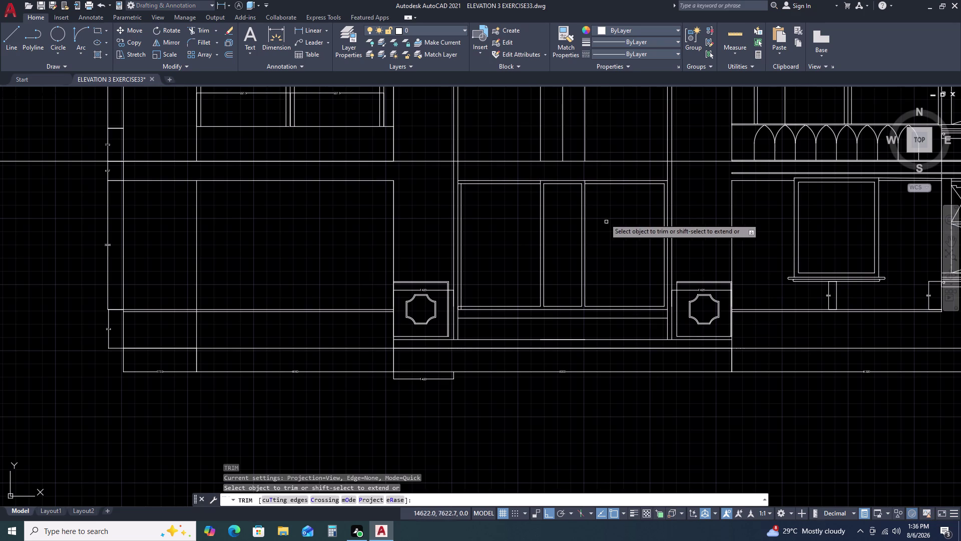
scroll(up, 3)
scroll(up, 3)
click(659, 205)
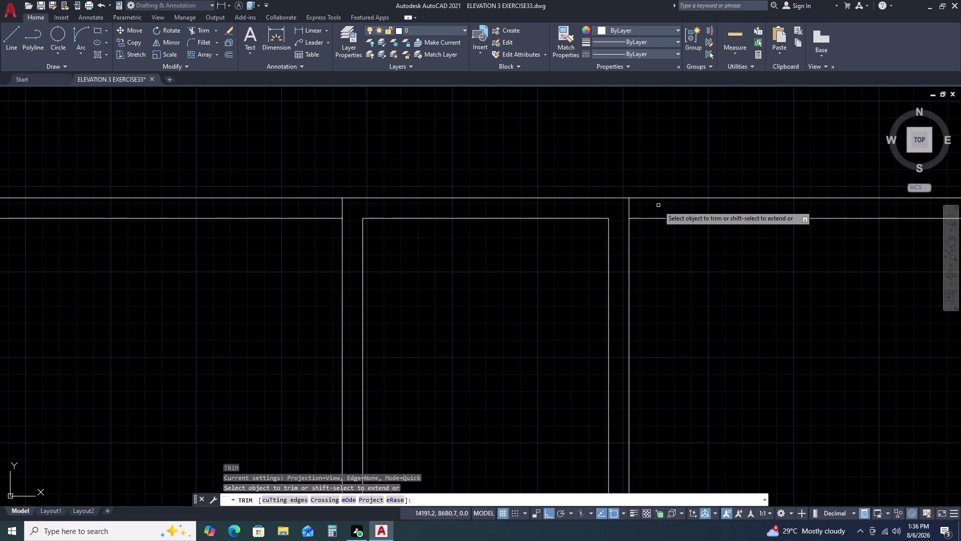
click(318, 204)
scroll(down, 3)
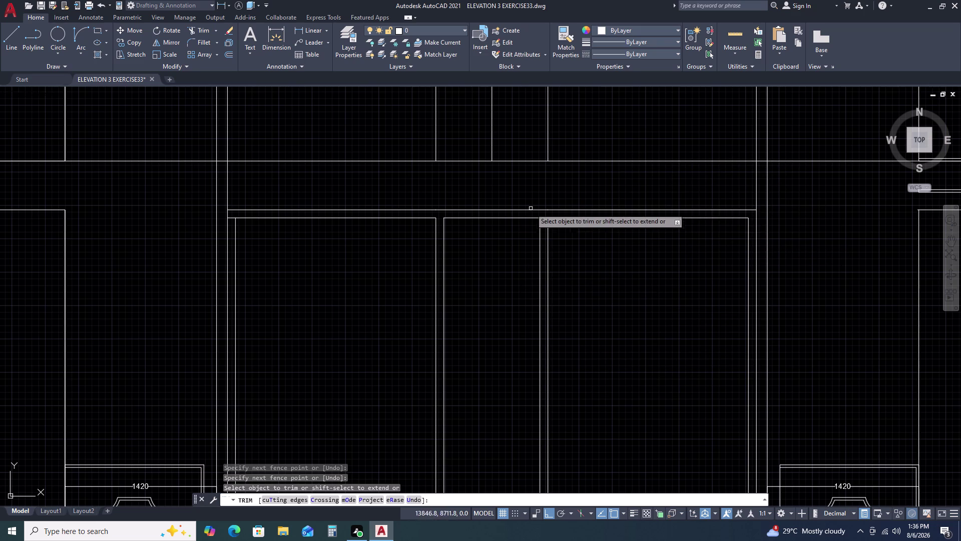
key(Escape)
Drag a selection window over part of the panels.
click(534, 199)
click(561, 226)
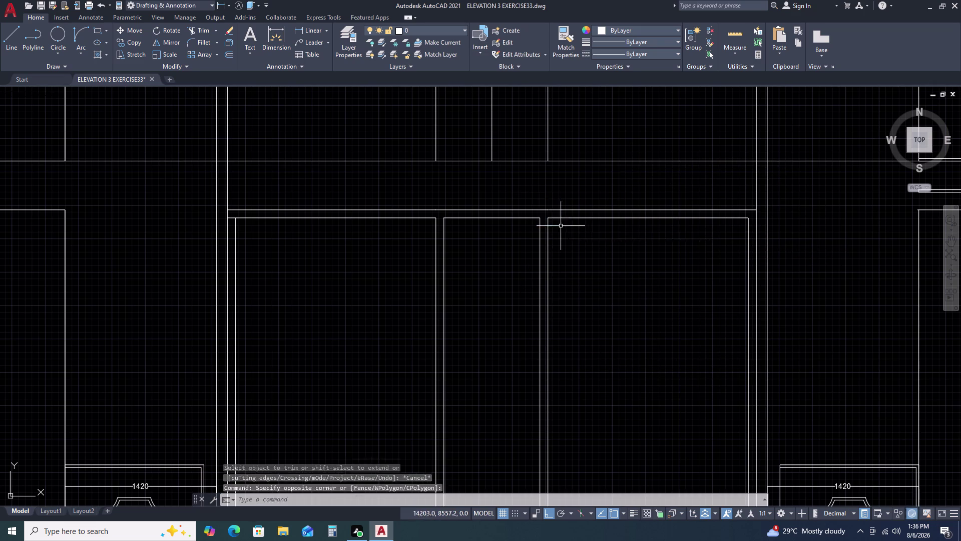
scroll(up, 3)
scroll(up, 3)
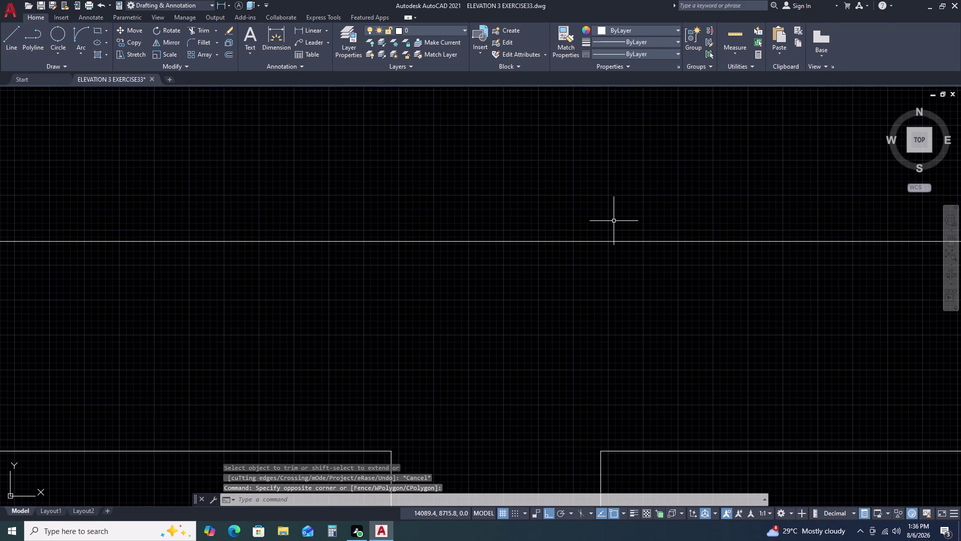
scroll(down, 3)
scroll(up, 3)
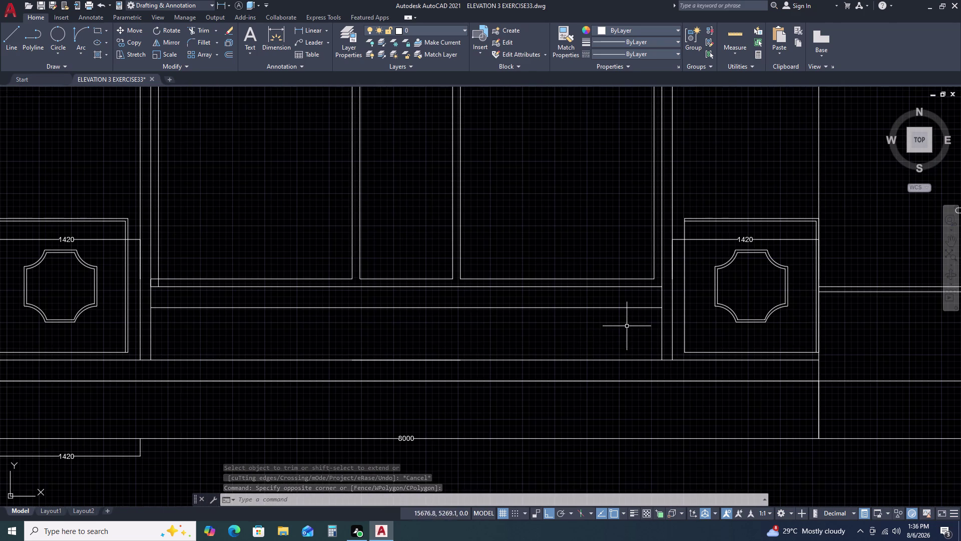
Trim an unwanted segment from the panel bottom lines.
key(t)
key(r)
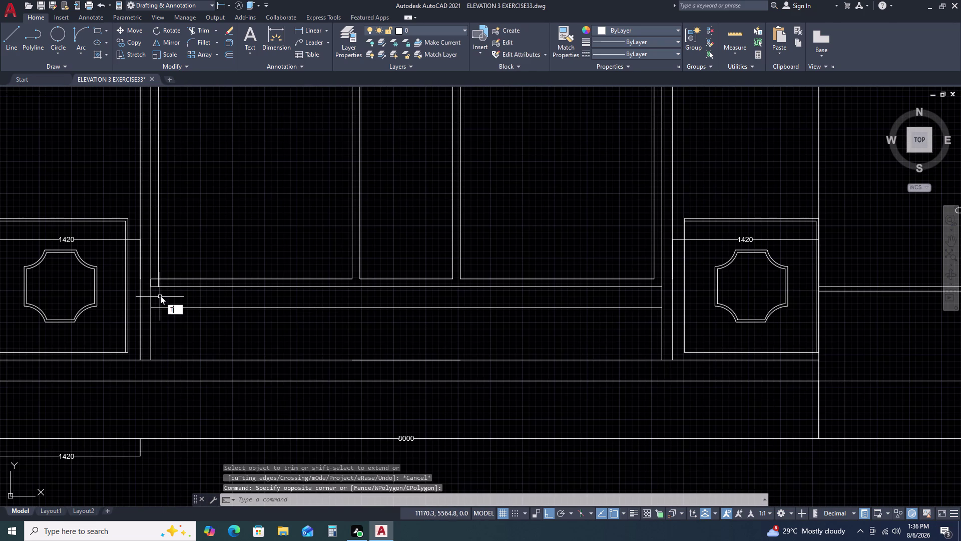
key(space)
scroll(up, 3)
click(157, 266)
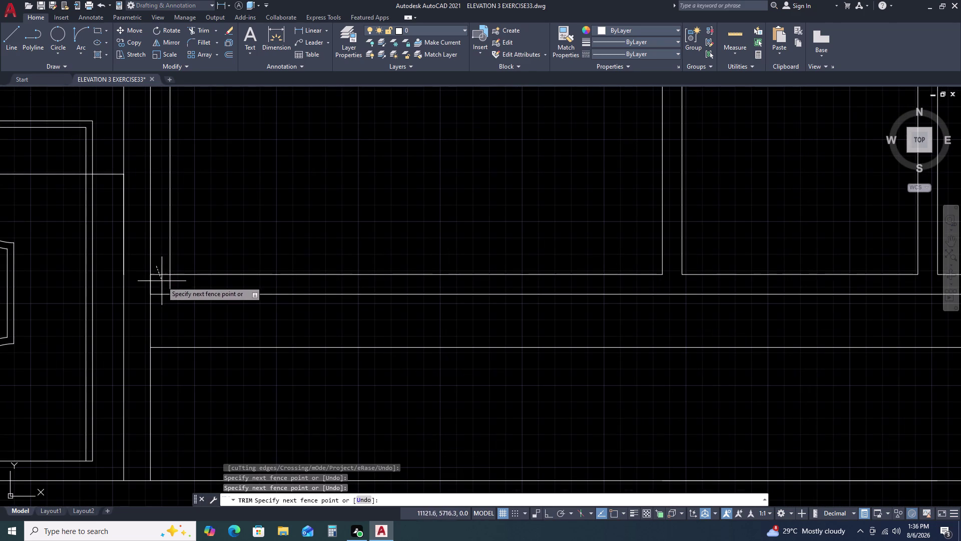
click(173, 285)
scroll(down, 3)
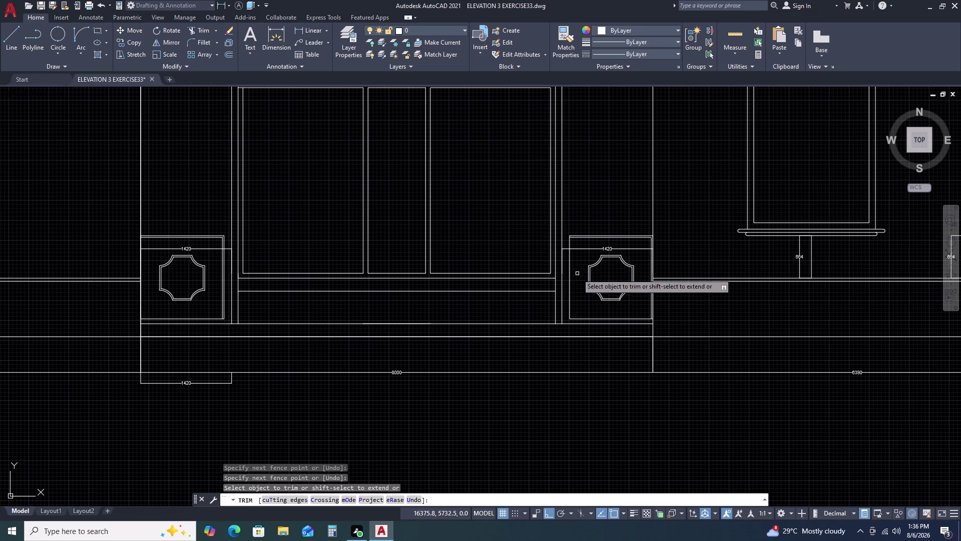
key(Escape)
Trim two more unwanted line segments, then zoom out to the whole elevation.
scroll(down, 3)
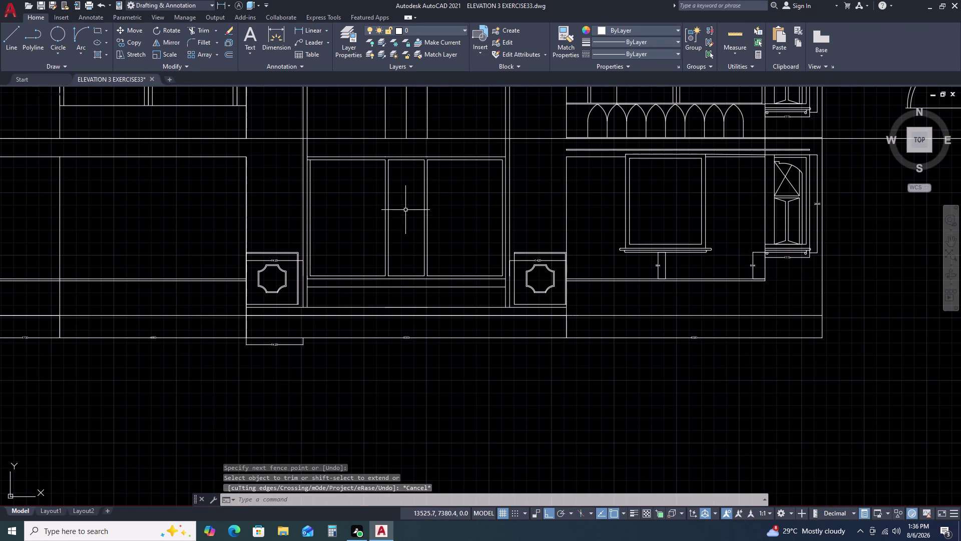
middle_click(428, 246)
middle_click(430, 248)
middle_drag(432, 251, 449, 263)
middle_click(449, 264)
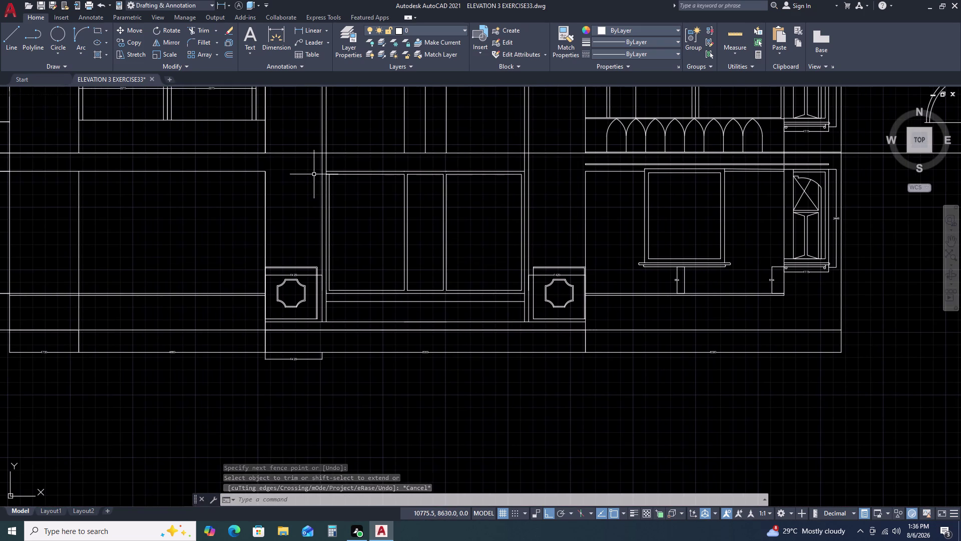
key(space)
scroll(up, 3)
scroll(up, 3)
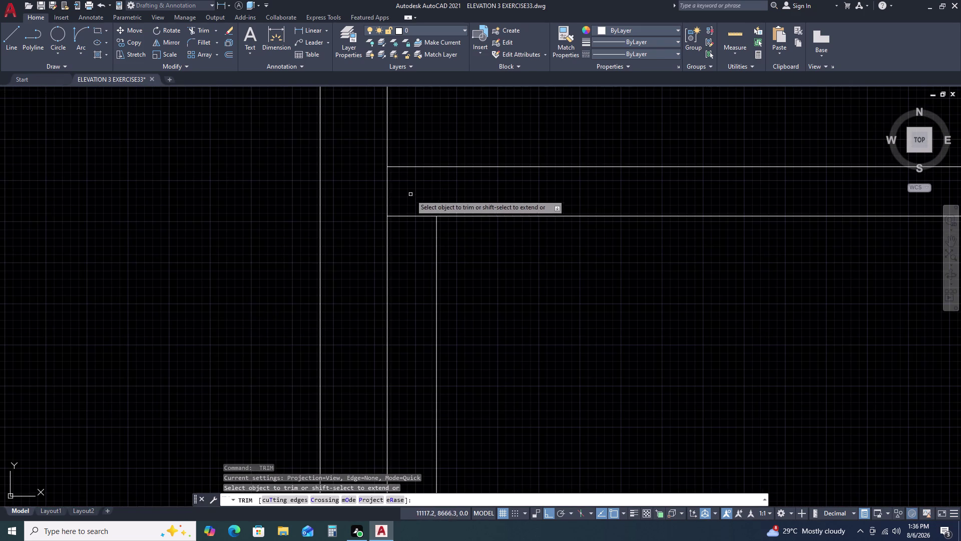
click(411, 194)
click(408, 256)
key(space)
scroll(down, 3)
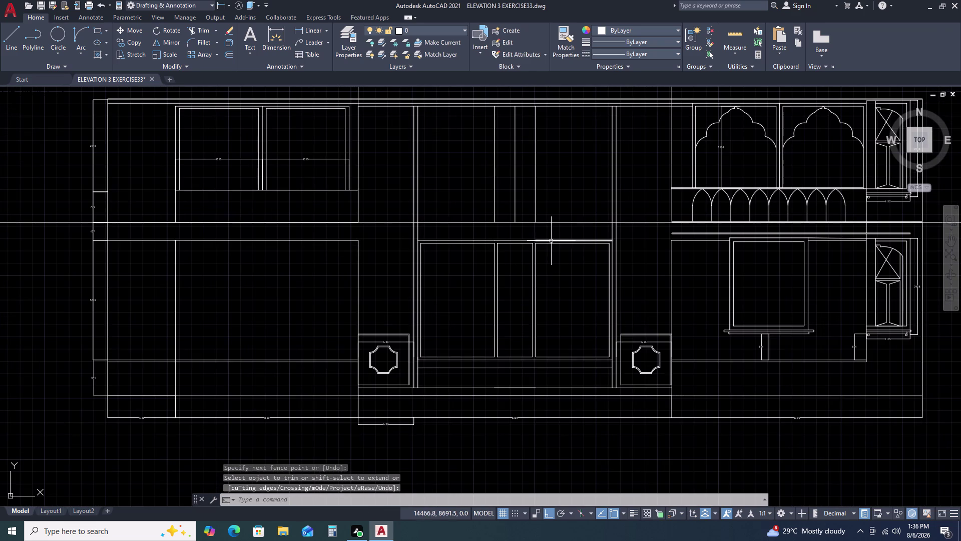
scroll(down, 3)
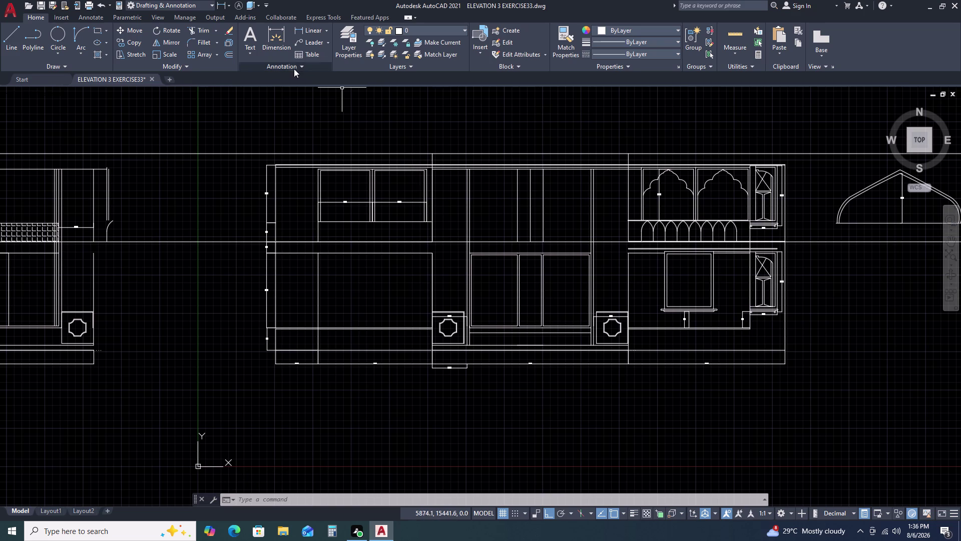
Add a 1953 linear dimension across the right lower panel.
click(305, 31)
scroll(up, 3)
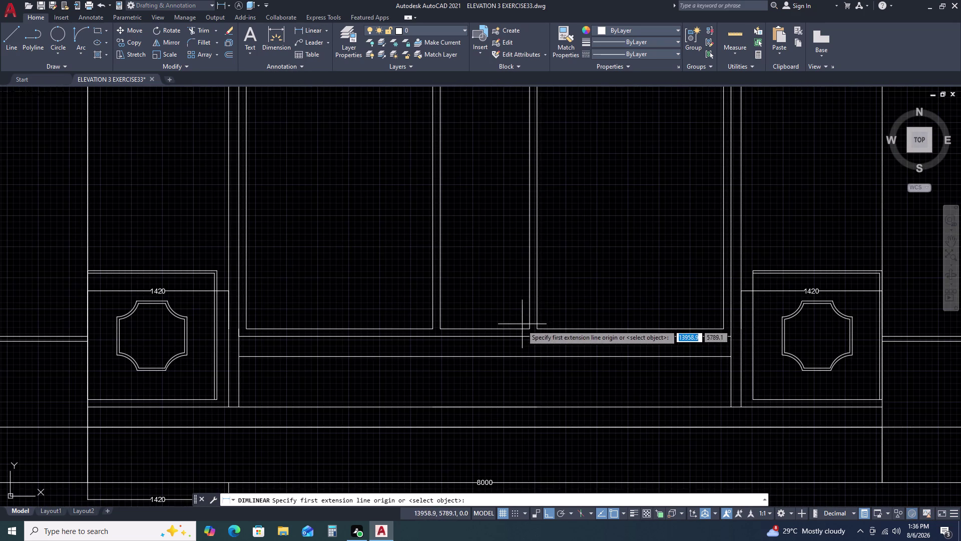
click(540, 327)
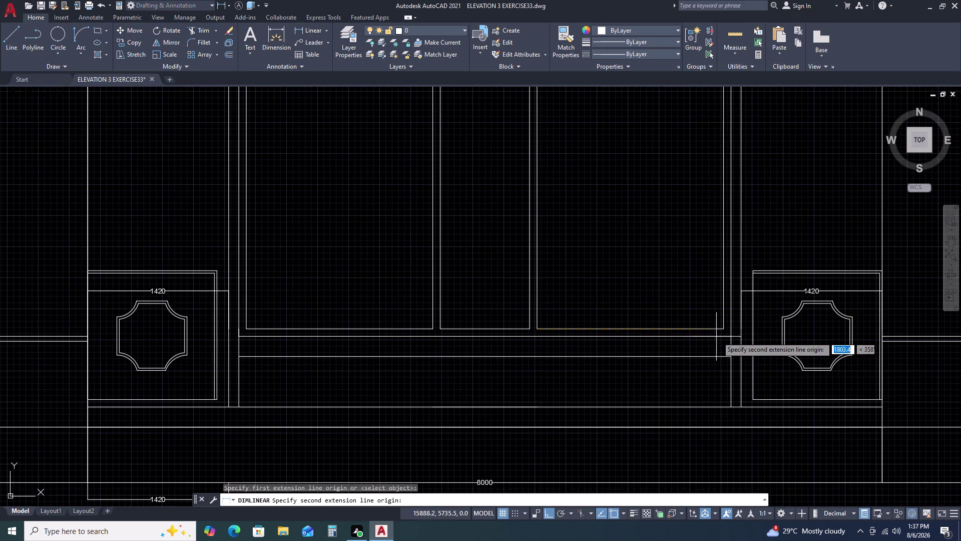
click(732, 328)
click(709, 294)
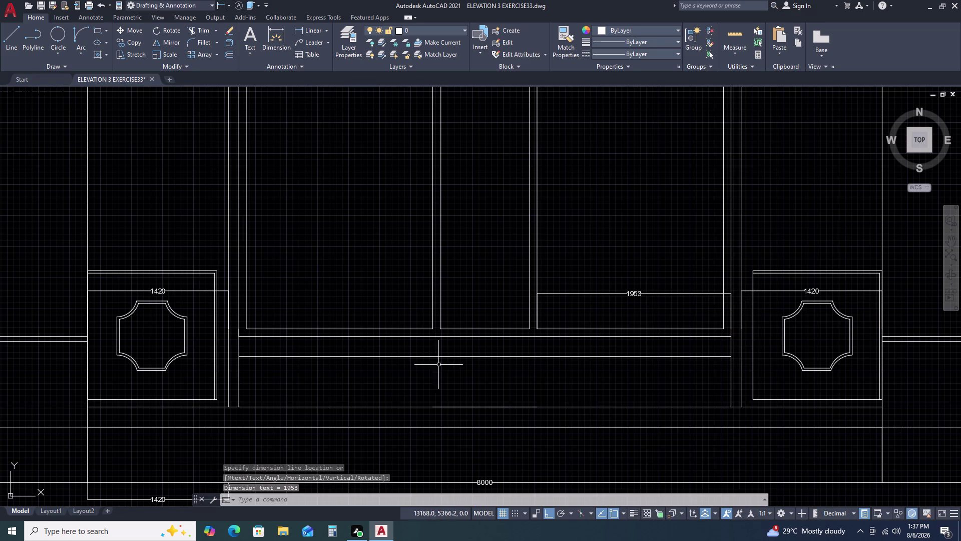
Add a 1953 linear dimension across the left lower panel.
key(space)
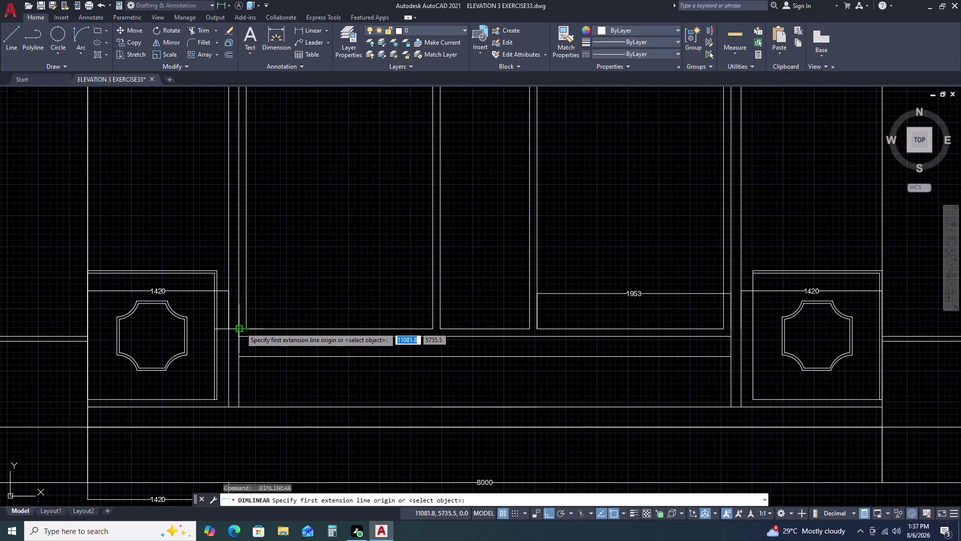
click(240, 327)
click(436, 330)
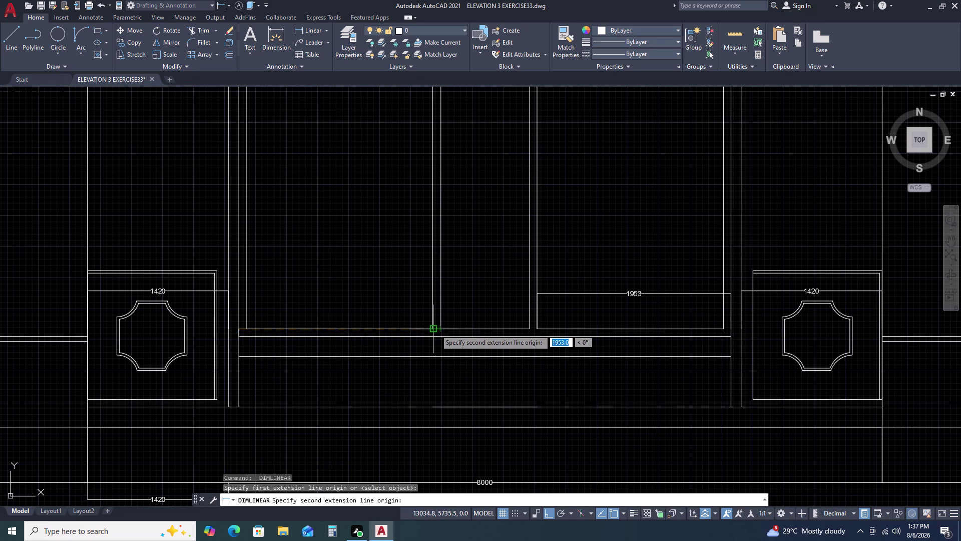
click(427, 290)
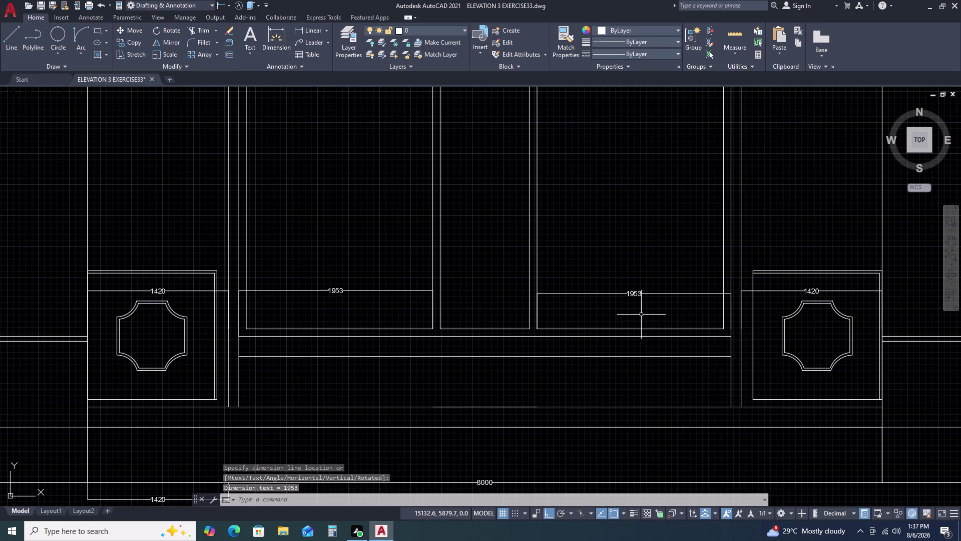
scroll(down, 3)
scroll(down, 3)
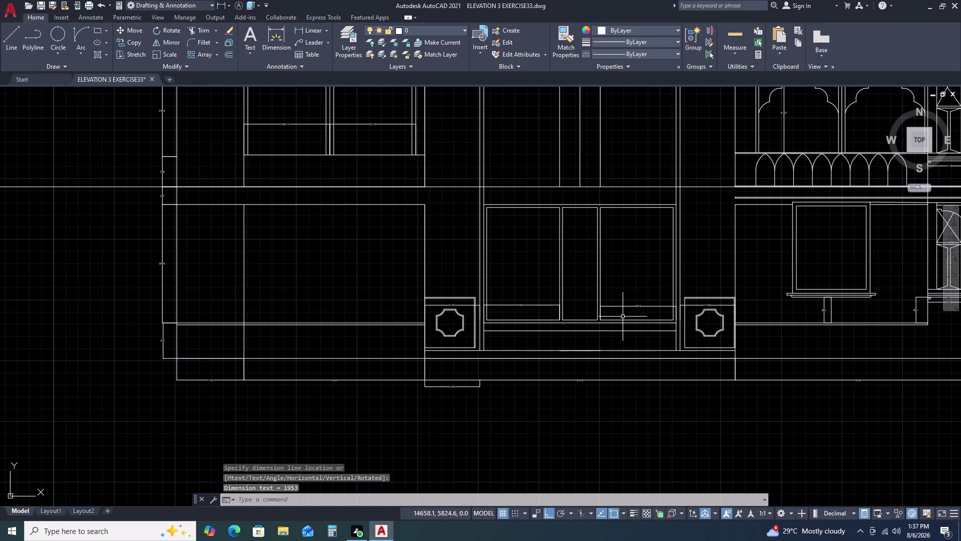
key(space)
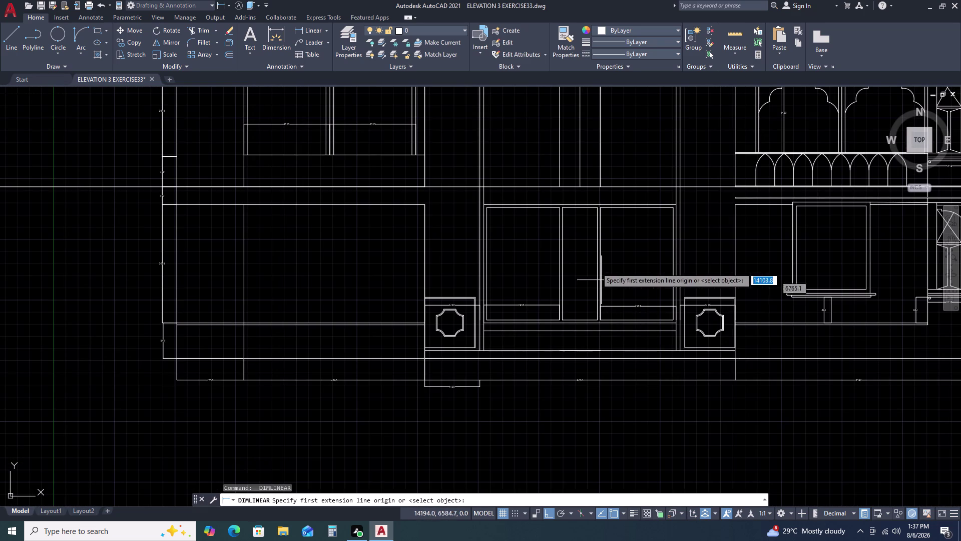
Attempt the right panel's height dimension, getting a wrong 2073 reading.
scroll(up, 3)
click(604, 202)
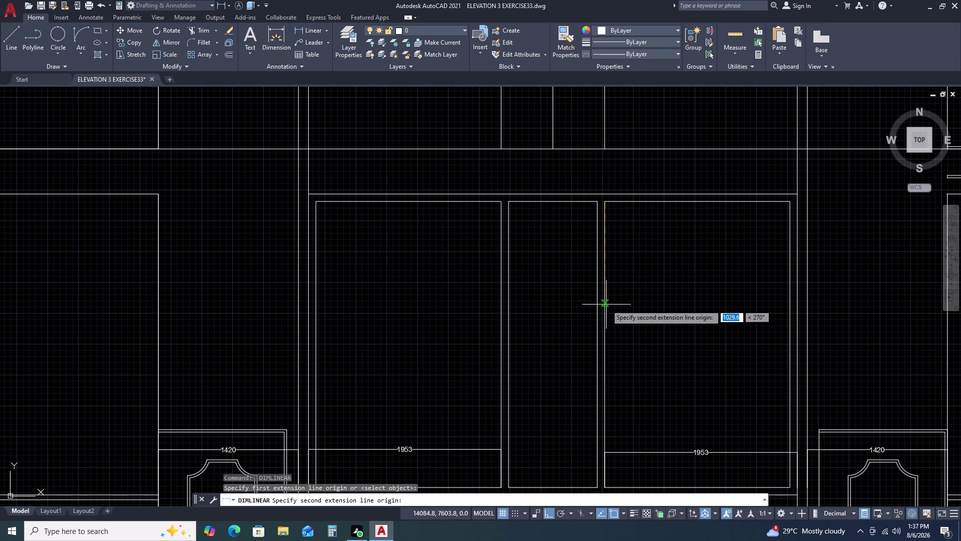
key(space)
key(space)
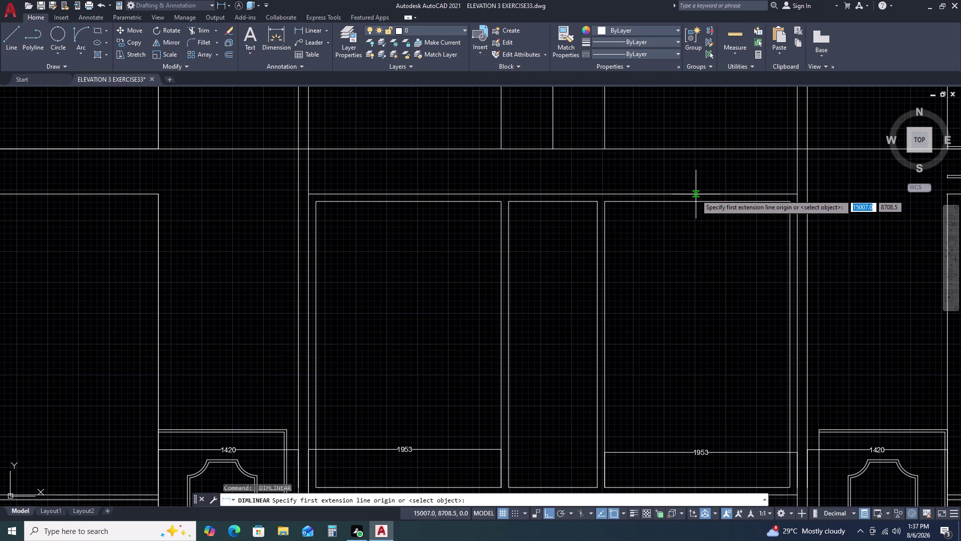
click(700, 195)
scroll(down, 3)
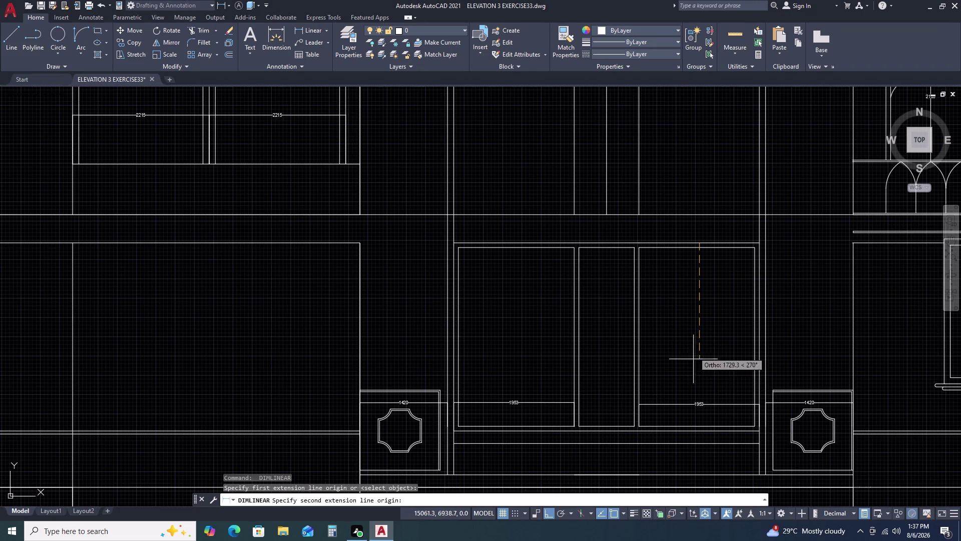
scroll(up, 3)
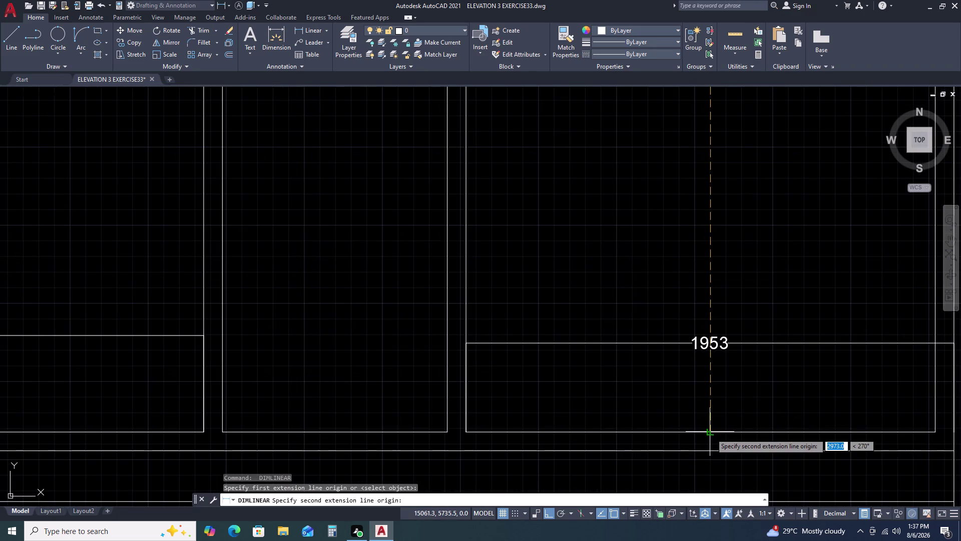
click(711, 433)
scroll(down, 3)
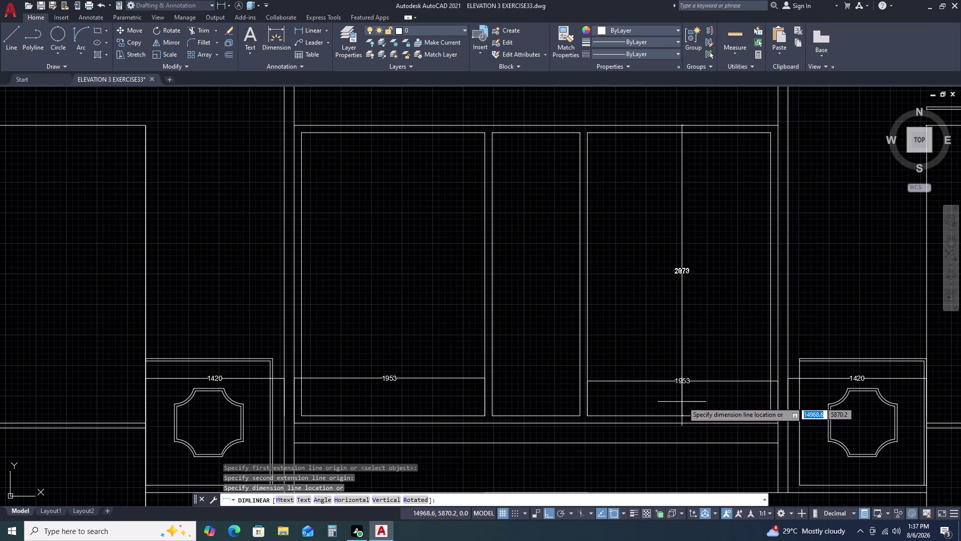
Discard the 2073 dimension and retry the panel's height points.
key(space)
key(space)
click(699, 423)
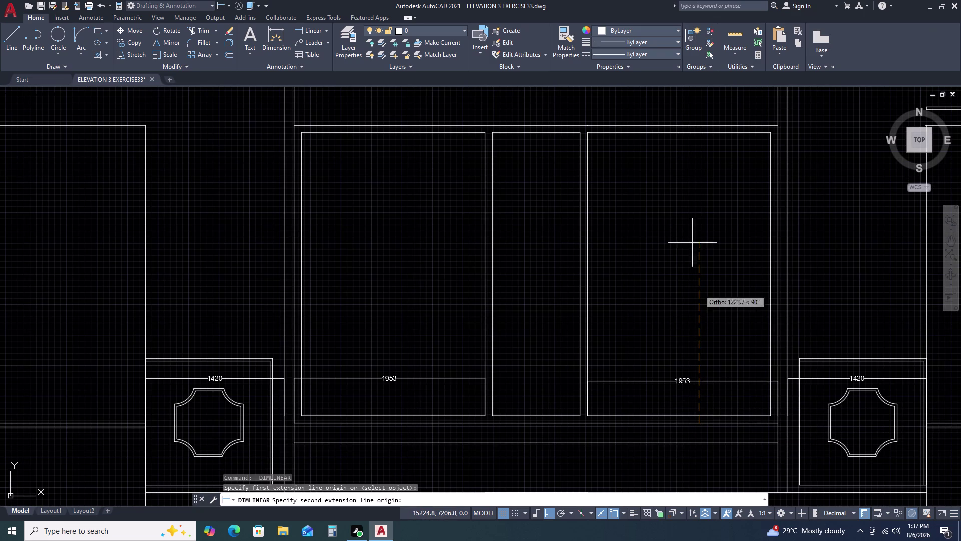
click(698, 124)
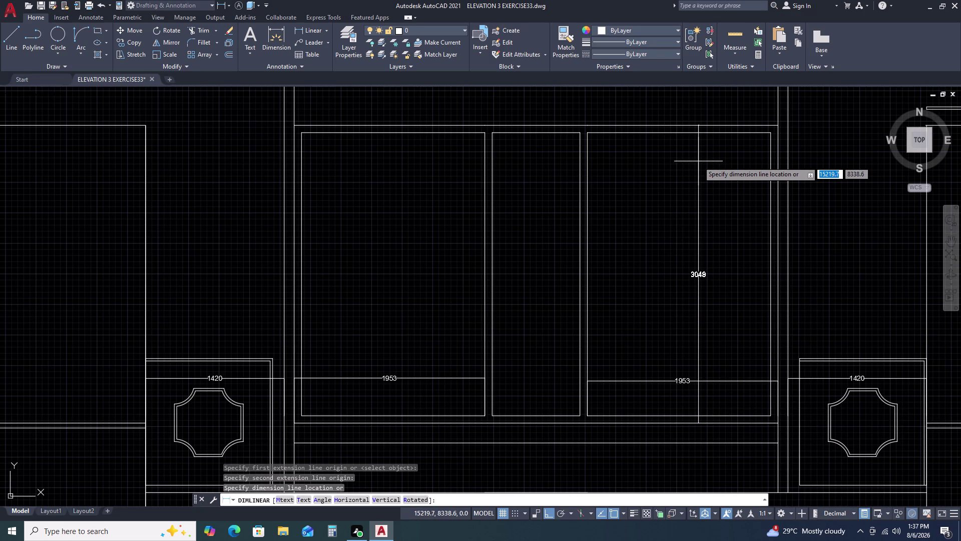
scroll(up, 3)
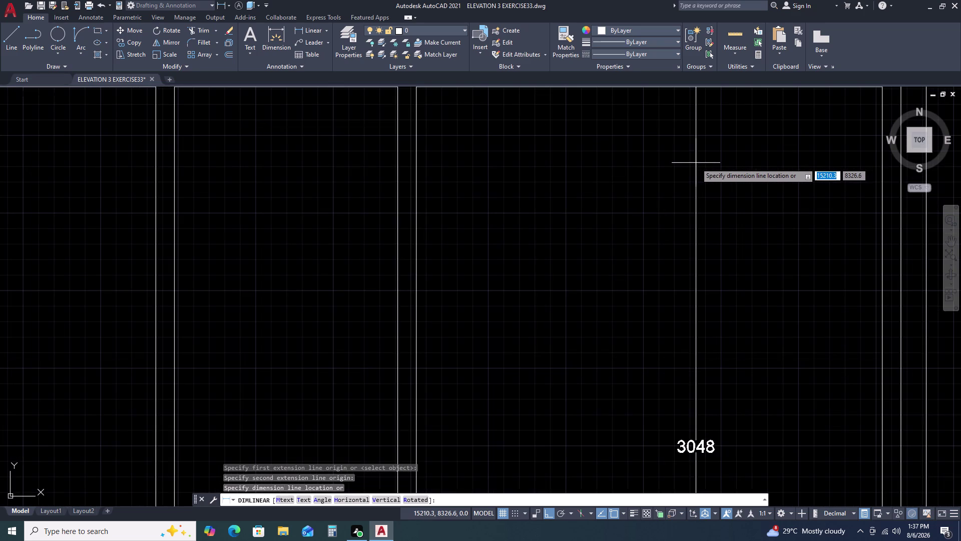
key(space)
Place the vertical 3048 height dimension inside the right panel.
key(space)
scroll(down, 3)
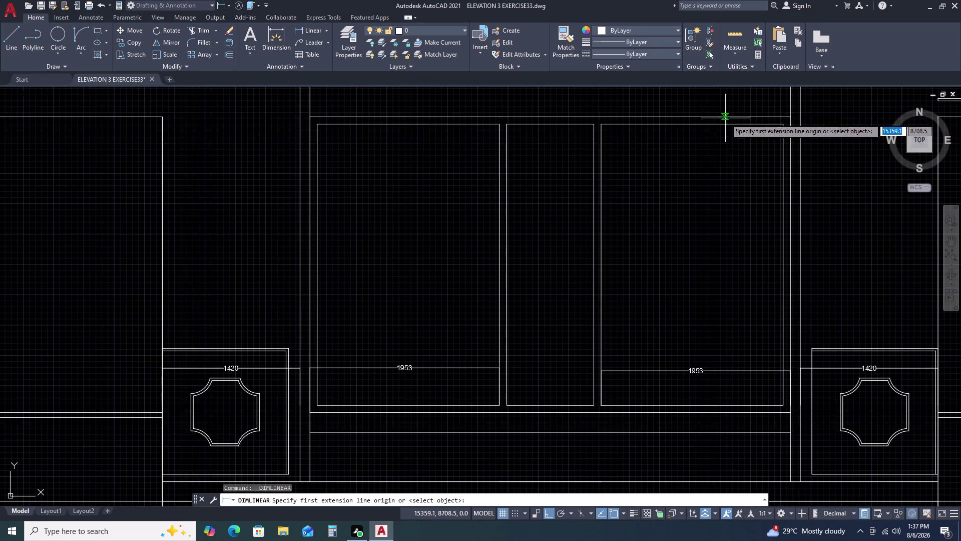
click(697, 116)
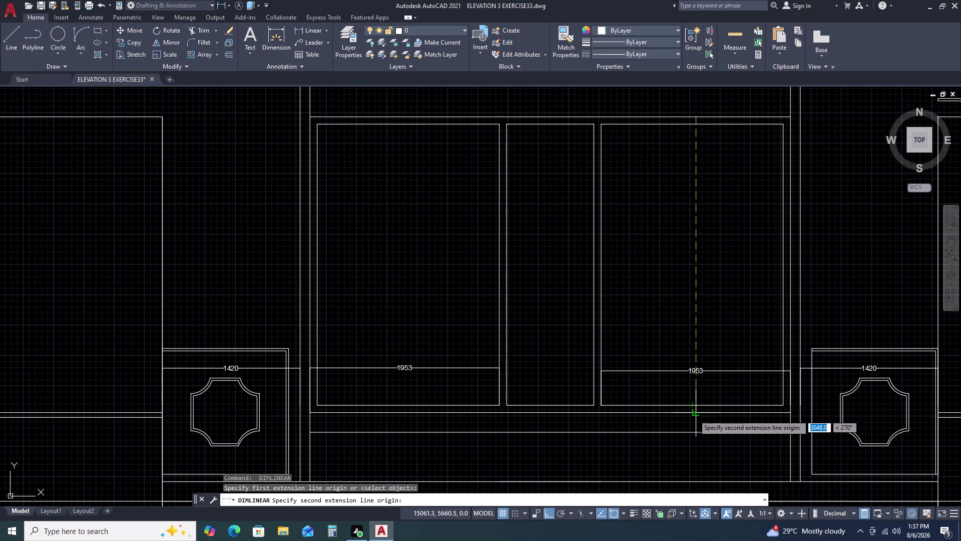
click(694, 415)
click(684, 403)
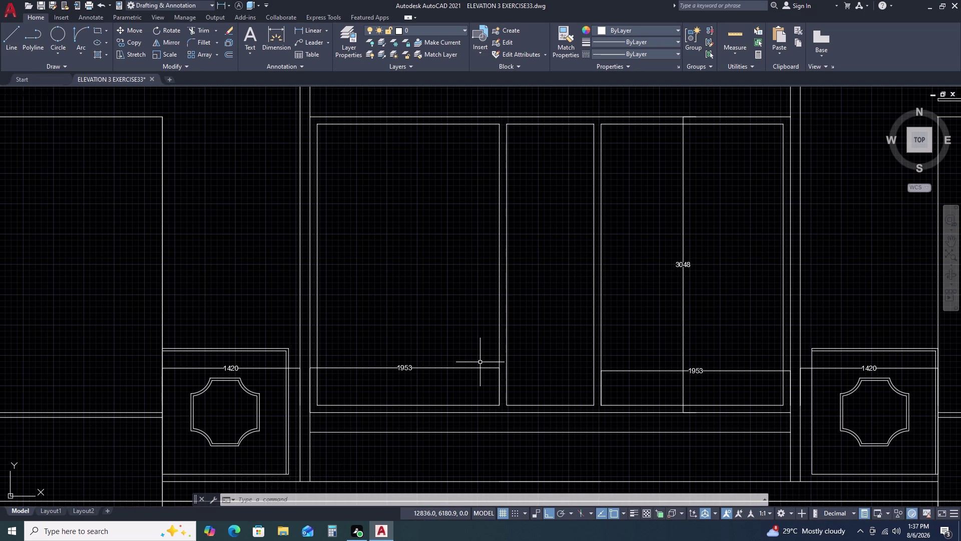
scroll(down, 3)
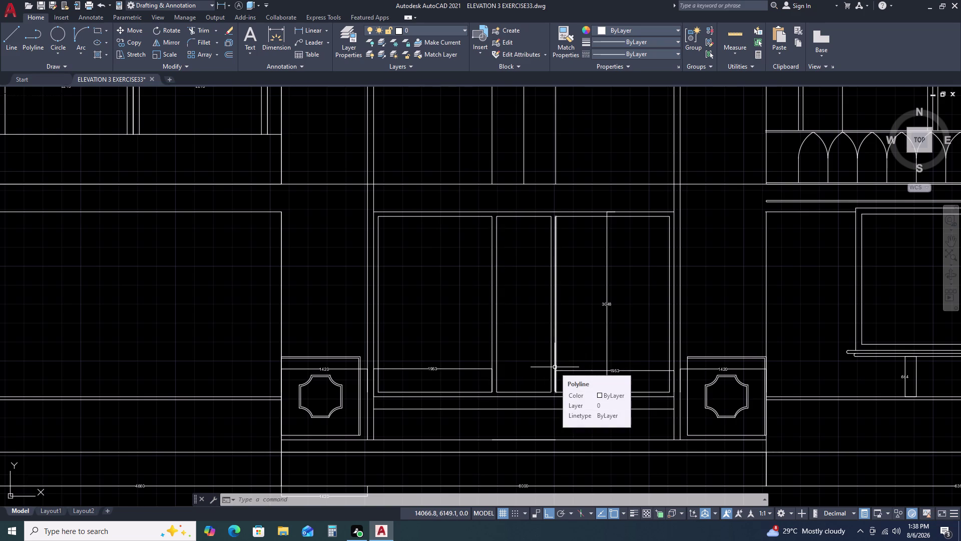
scroll(down, 3)
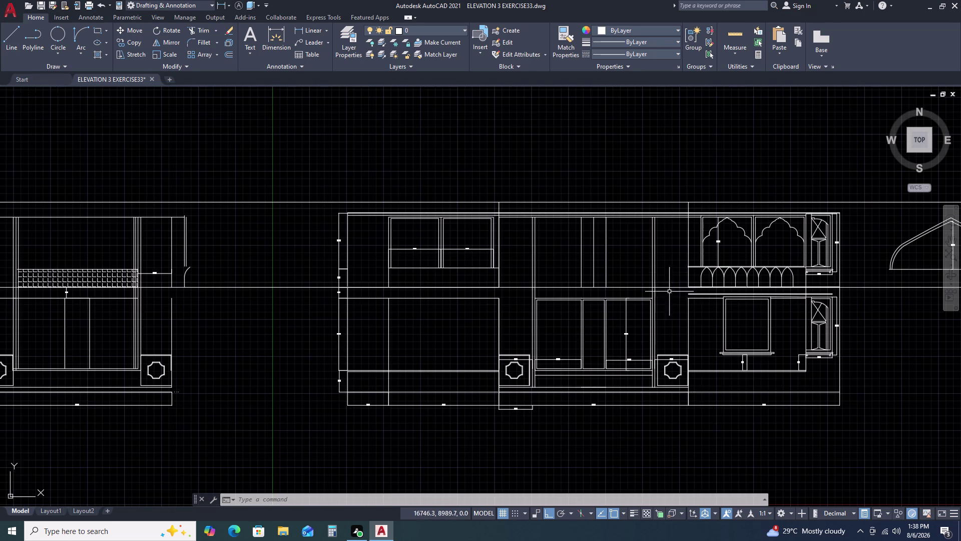
key(d)
text(L)
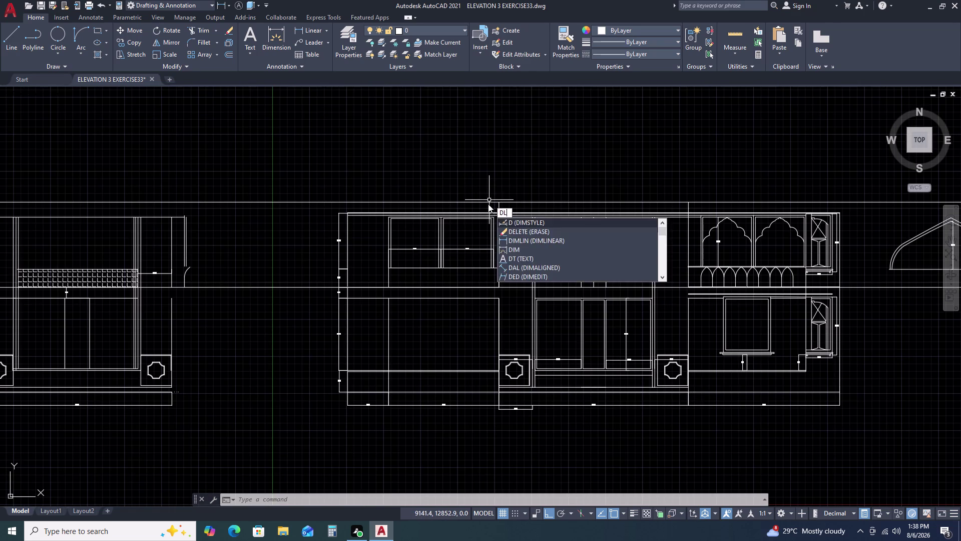
text(I)
key(space)
click(498, 204)
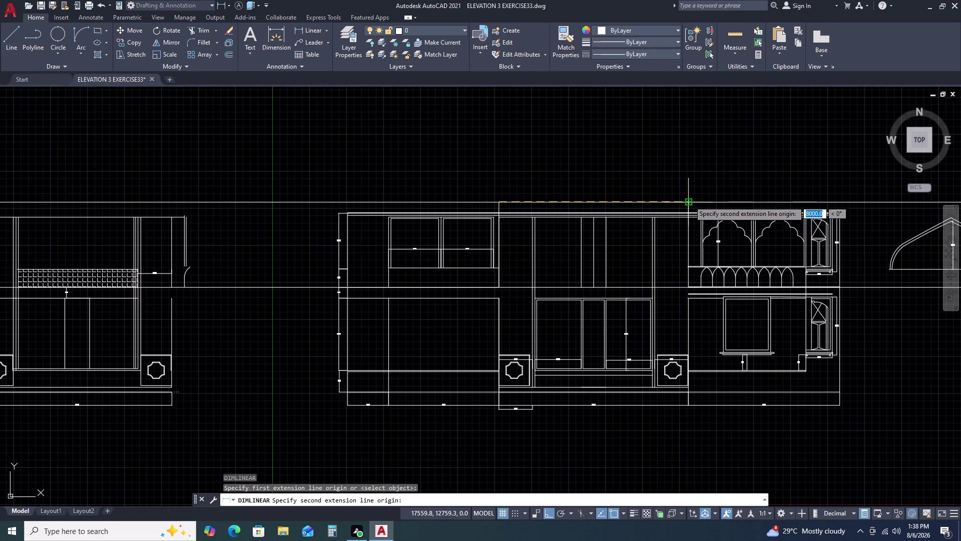
click(689, 205)
scroll(up, 3)
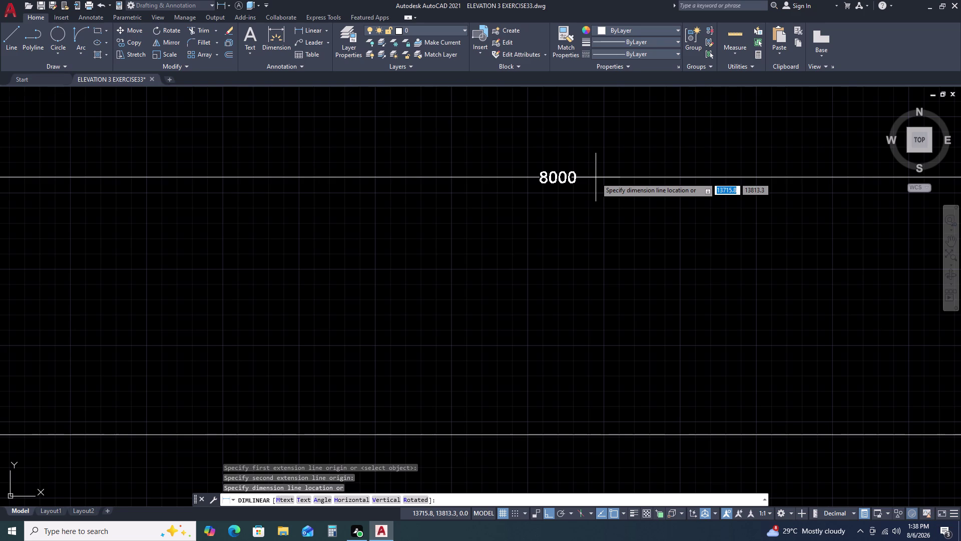
key(Escape)
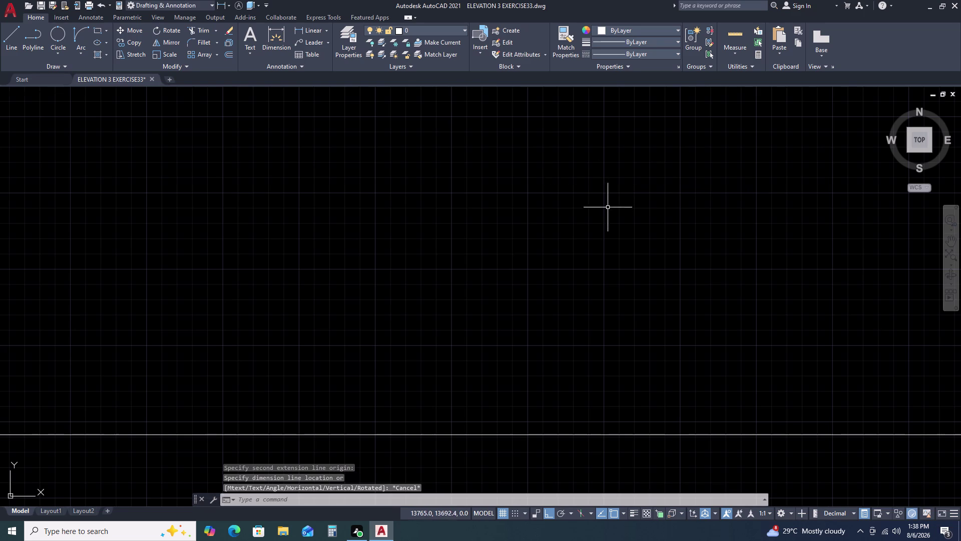
scroll(down, 3)
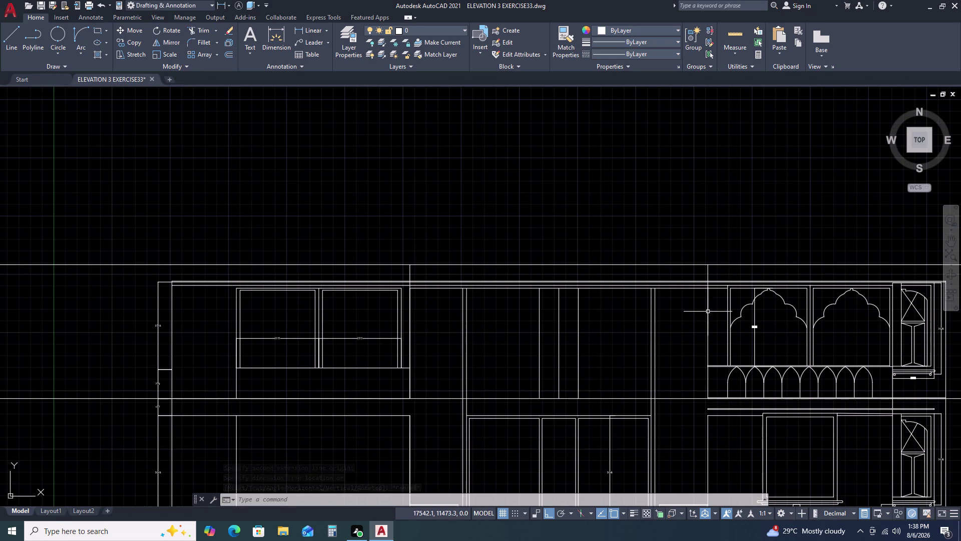
Offset the vertical wall line 230 units to create a parallel copy beside it.
click(709, 311)
text(O)
key(space)
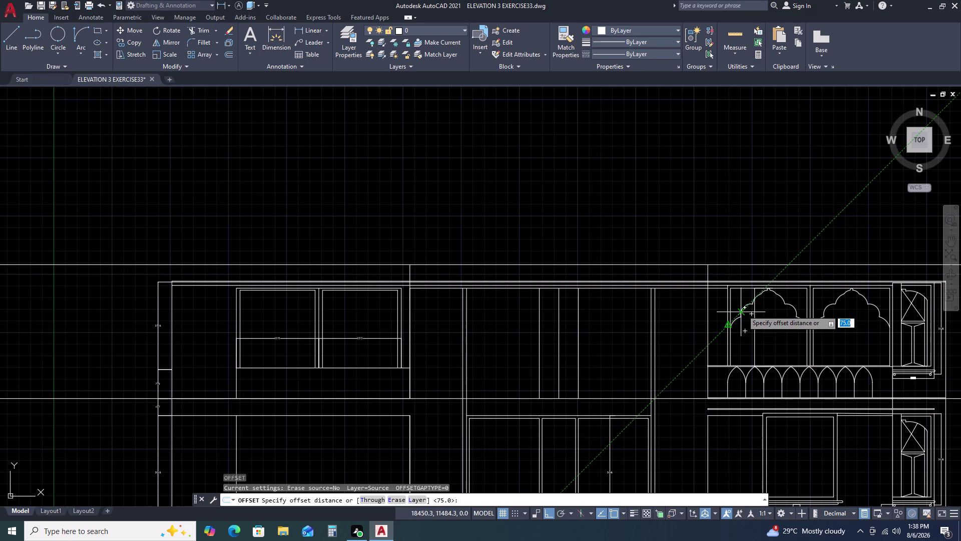
text(2)
text(3)
key(0)
key(space)
click(751, 262)
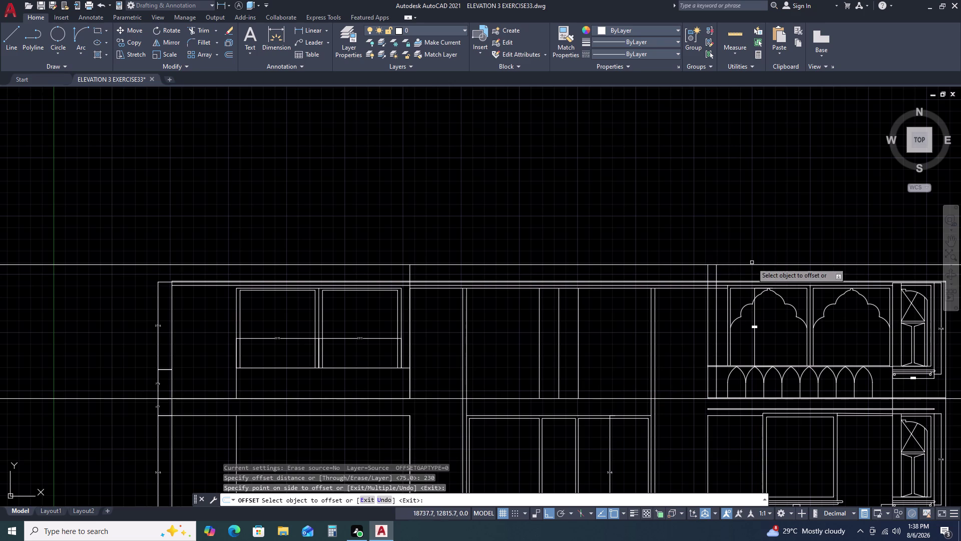
click(411, 271)
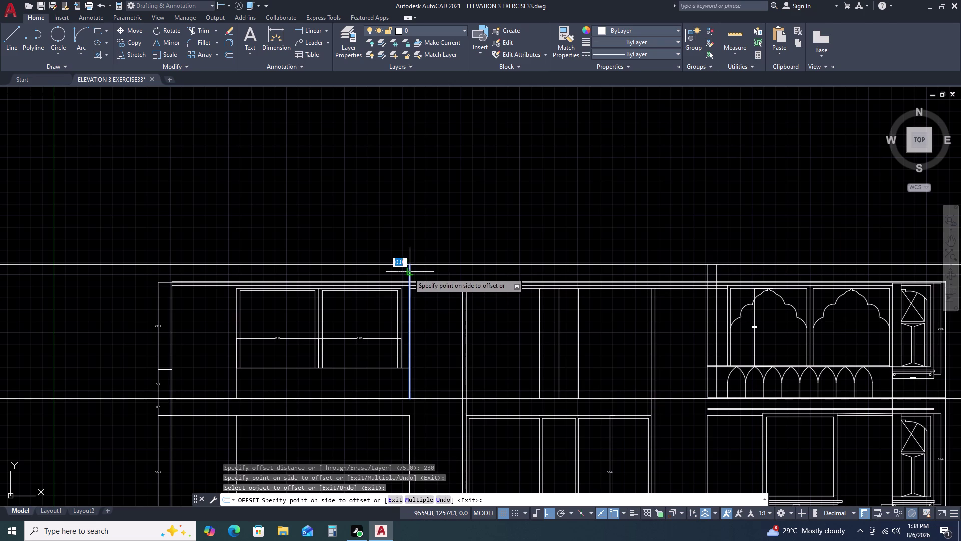
click(392, 274)
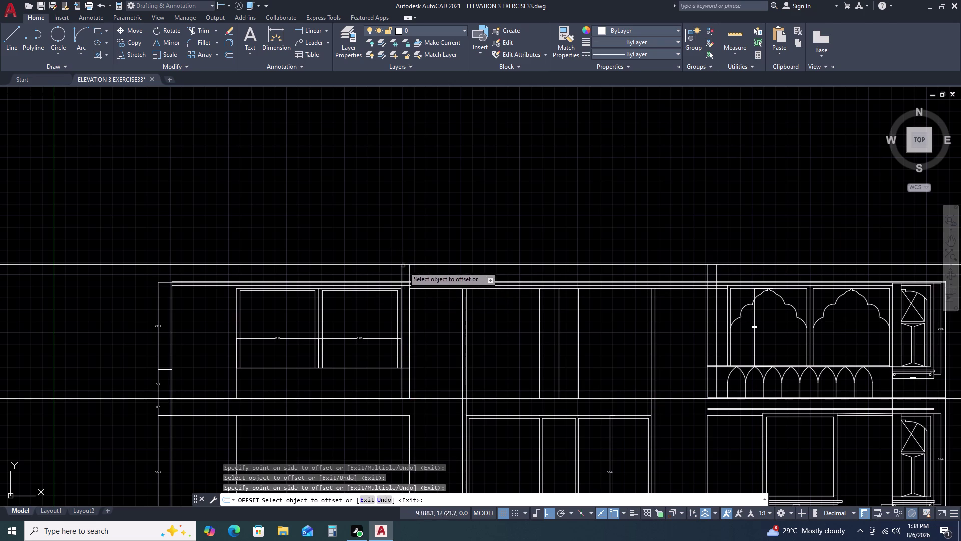
key(Escape)
scroll(up, 3)
scroll(down, 3)
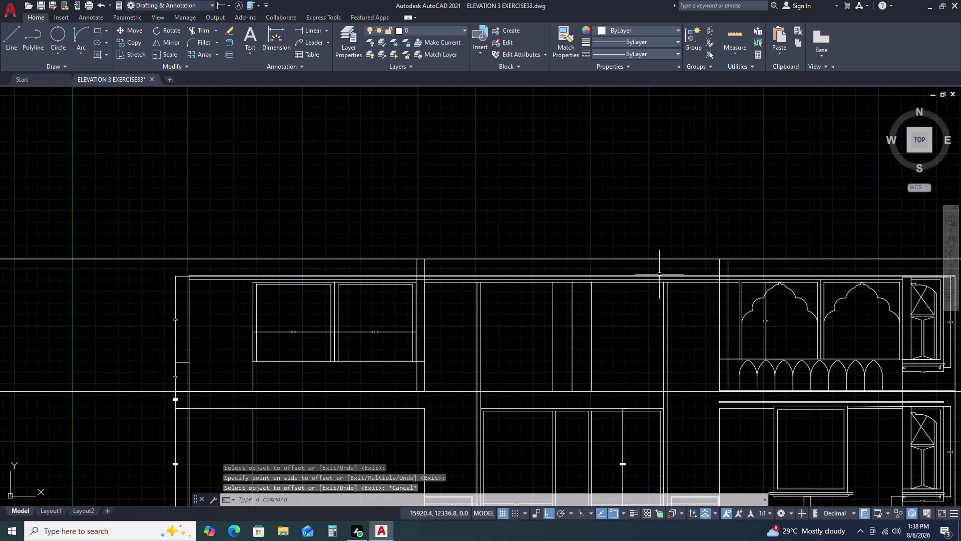
scroll(up, 3)
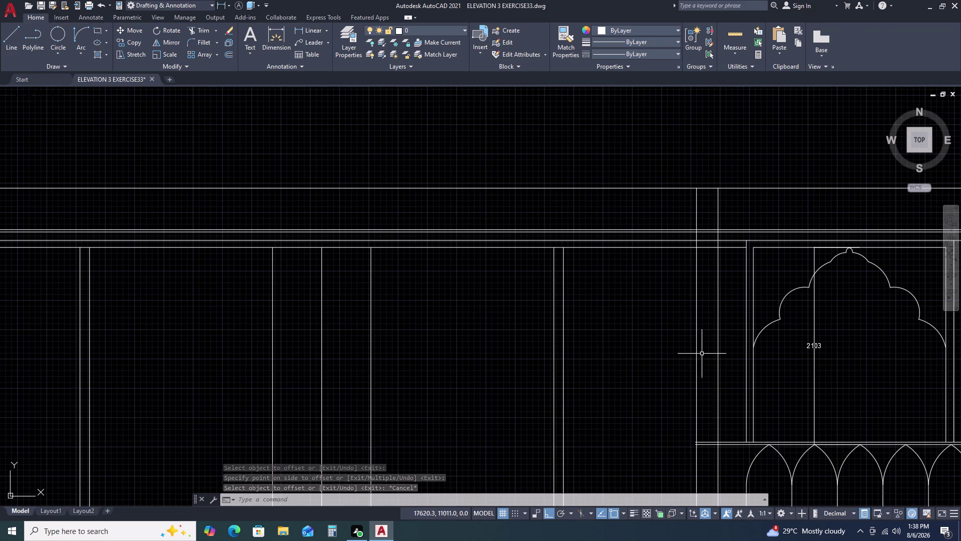
Stretch the left ends of both ledge lines above the small arches to the vertical line.
scroll(down, 3)
scroll(up, 3)
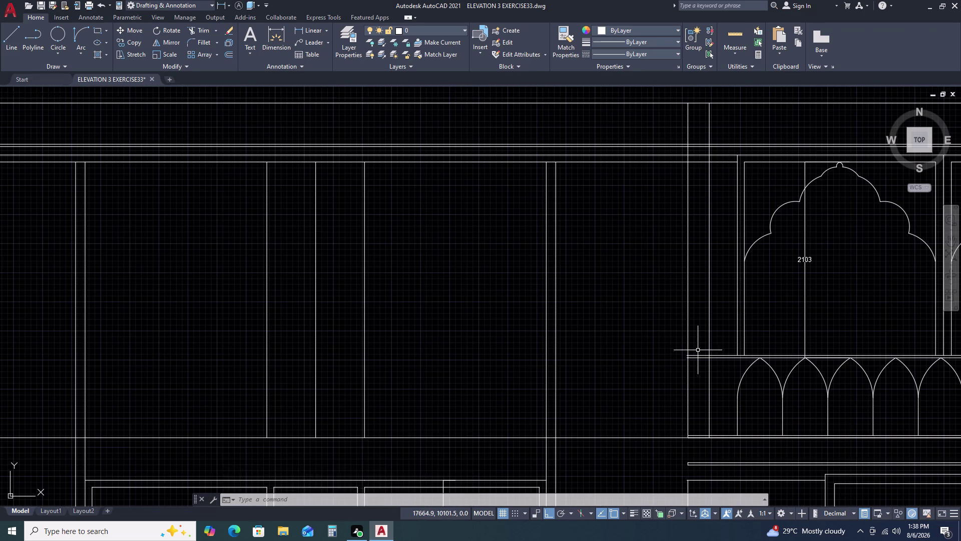
click(699, 347)
click(698, 375)
scroll(down, 3)
middle_drag(702, 375, 612, 369)
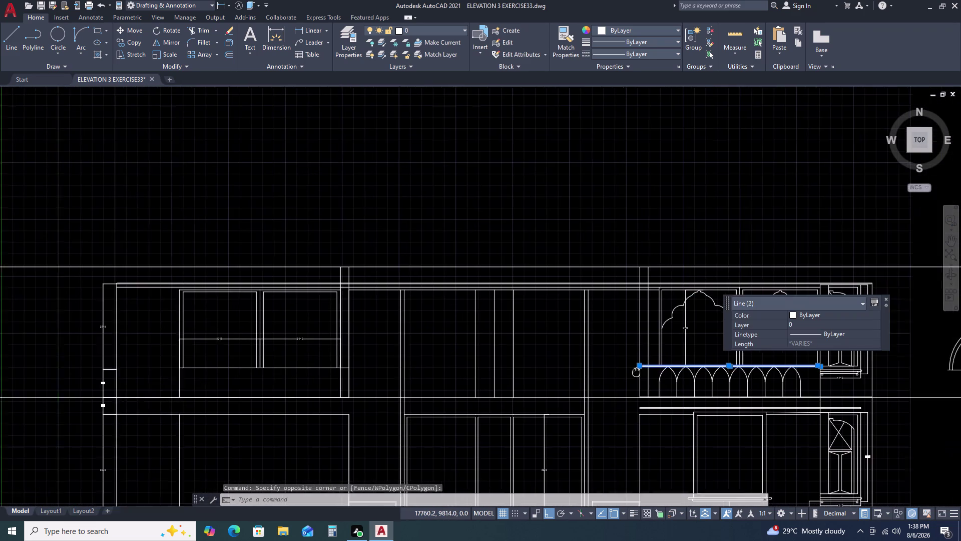
middle_drag(612, 368, 603, 368)
scroll(up, 3)
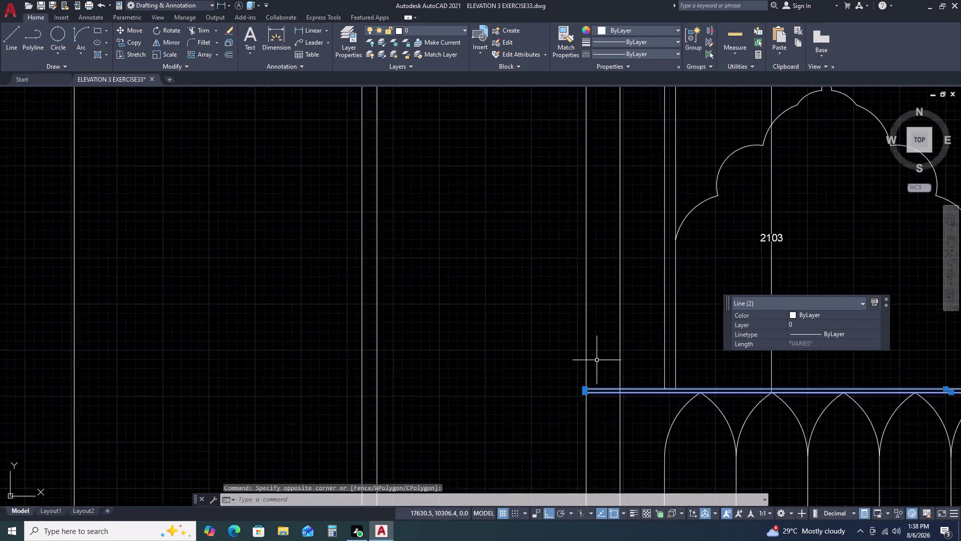
scroll(up, 3)
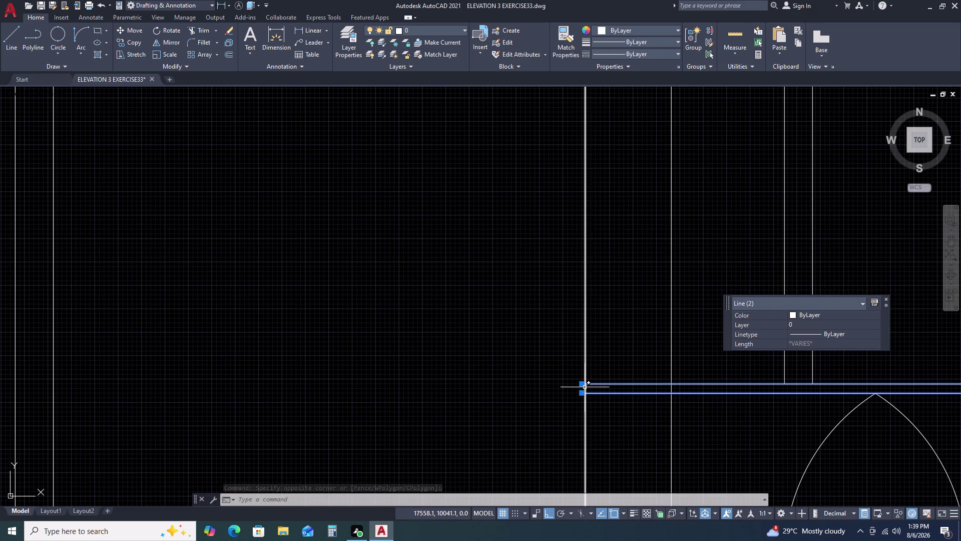
click(582, 383)
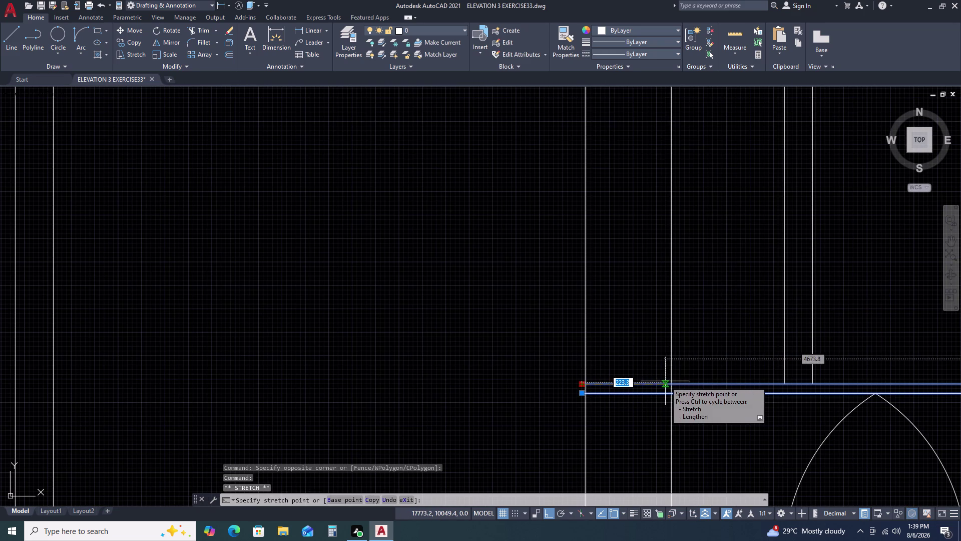
click(669, 381)
click(582, 392)
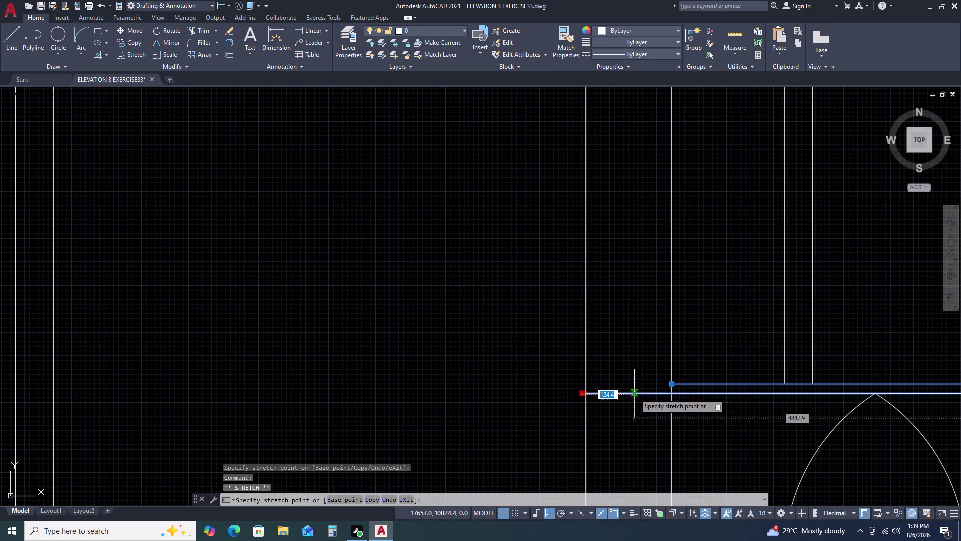
click(672, 393)
key(Escape)
Erase the stray line and bring the whole elevation back into view.
scroll(down, 3)
scroll(down, 3)
scroll(down, 3)
scroll(up, 3)
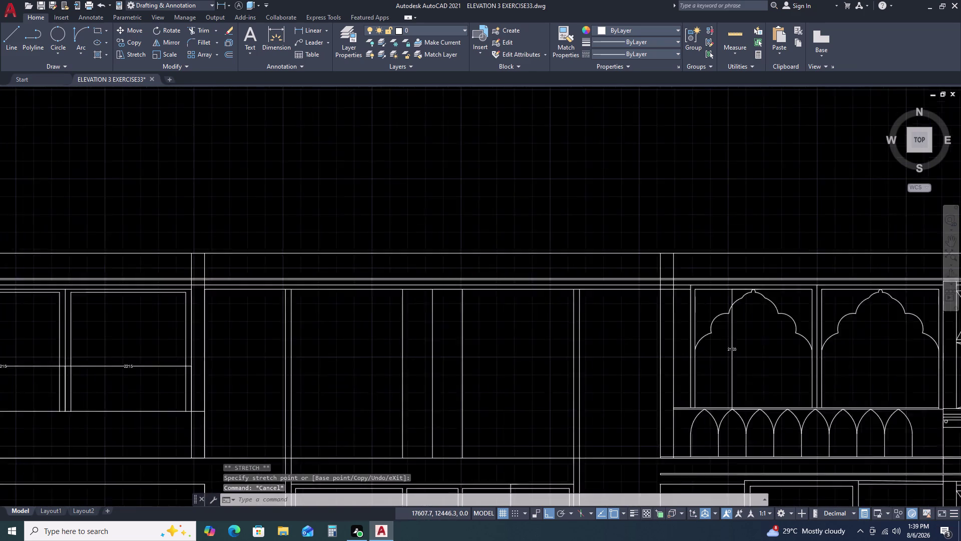
scroll(up, 3)
click(666, 267)
click(637, 256)
key(Delete)
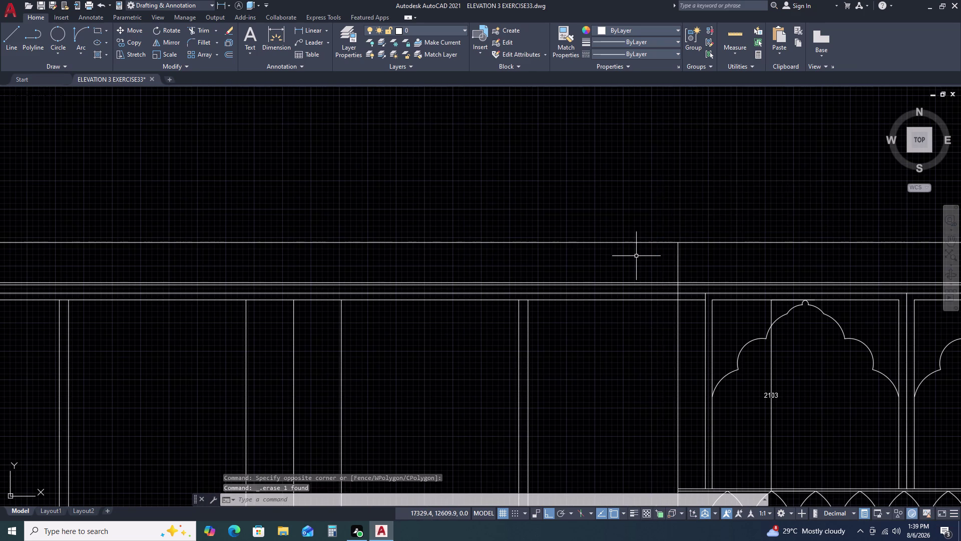
scroll(down, 3)
middle_drag(649, 404, 646, 327)
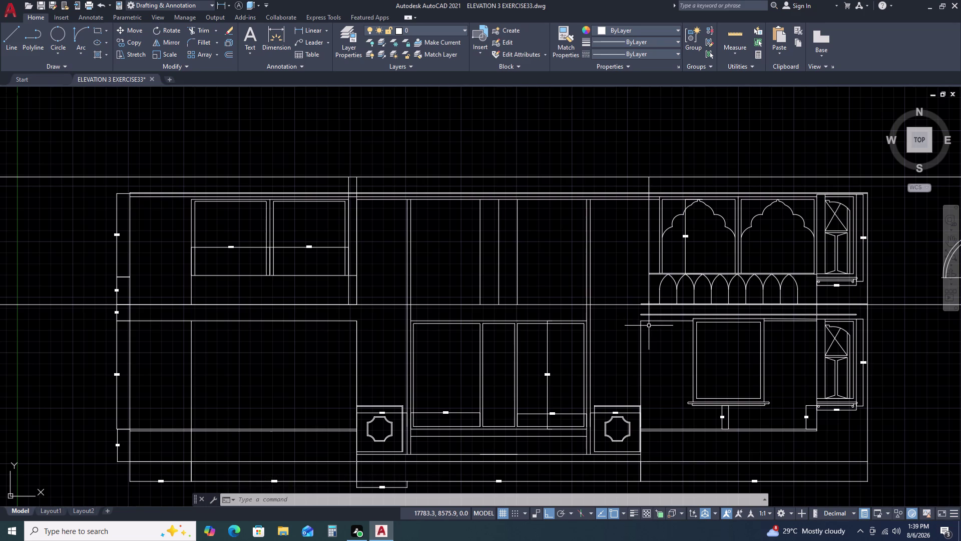
scroll(up, 3)
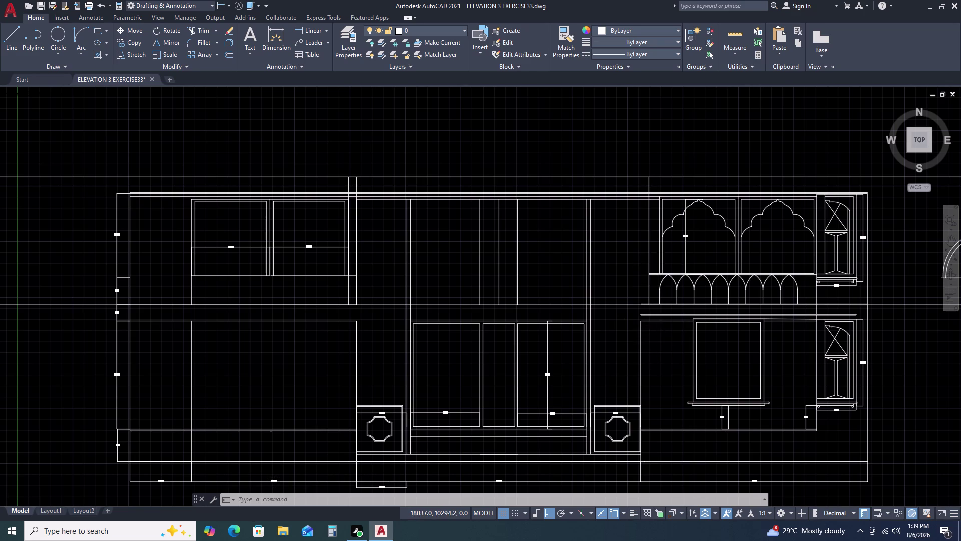
scroll(up, 3)
middle_drag(718, 265, 634, 284)
middle_click(630, 286)
scroll(down, 3)
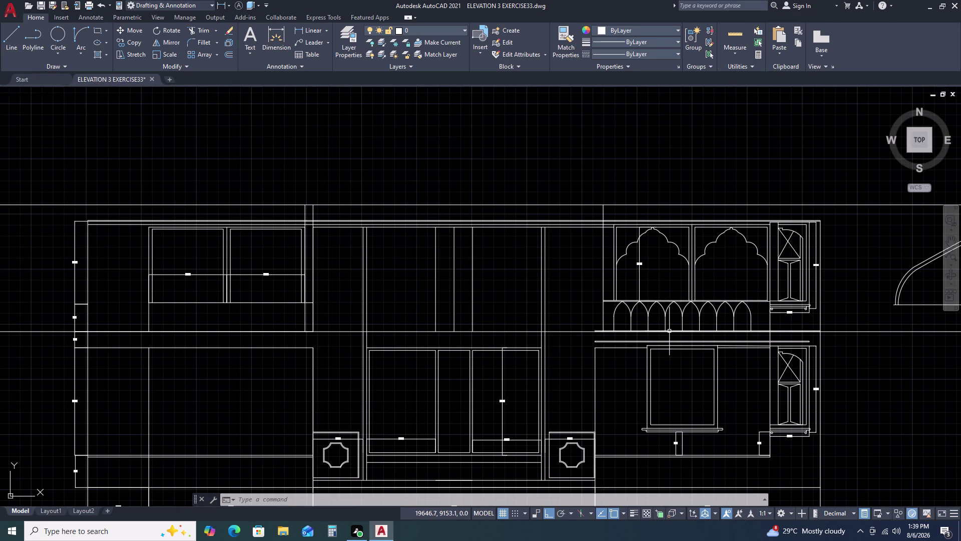
scroll(up, 3)
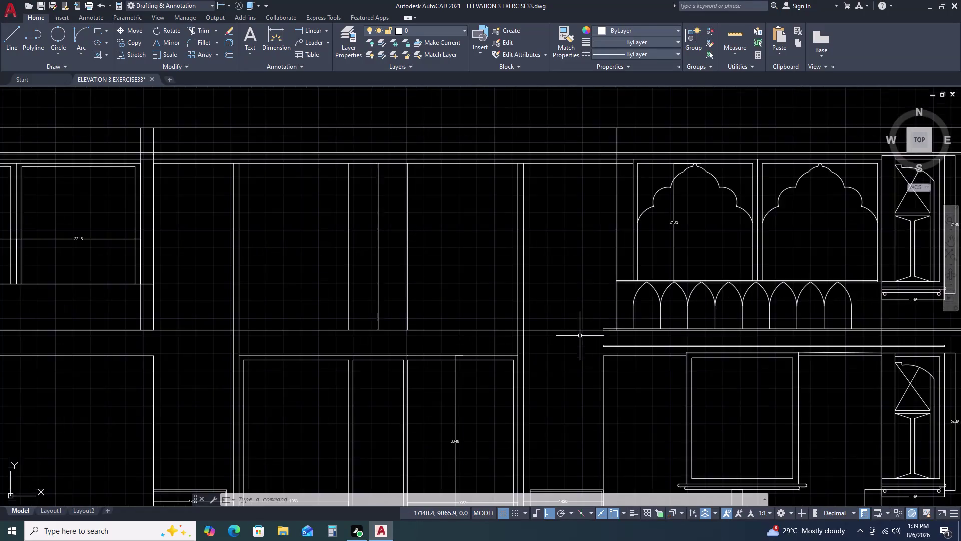
scroll(up, 3)
scroll(down, 3)
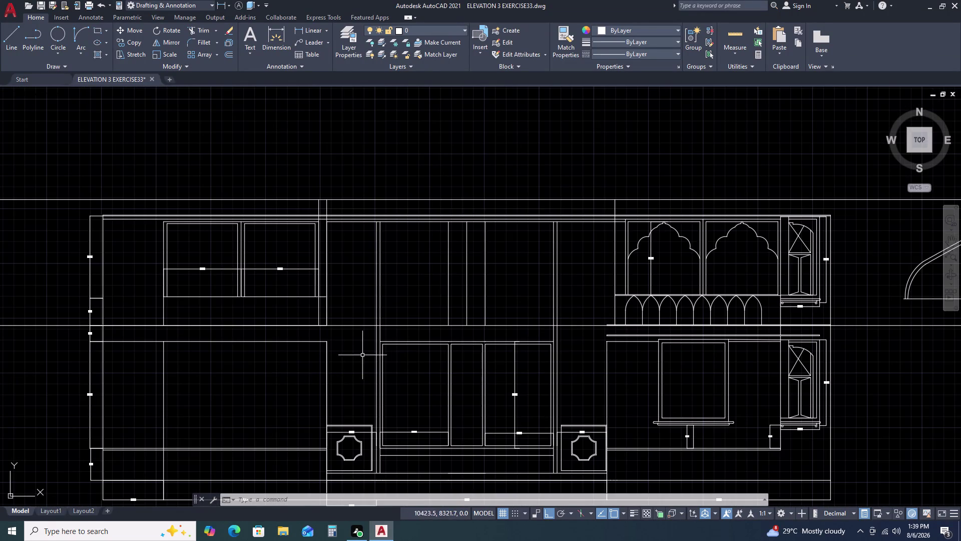
middle_drag(475, 367, 479, 352)
scroll(up, 3)
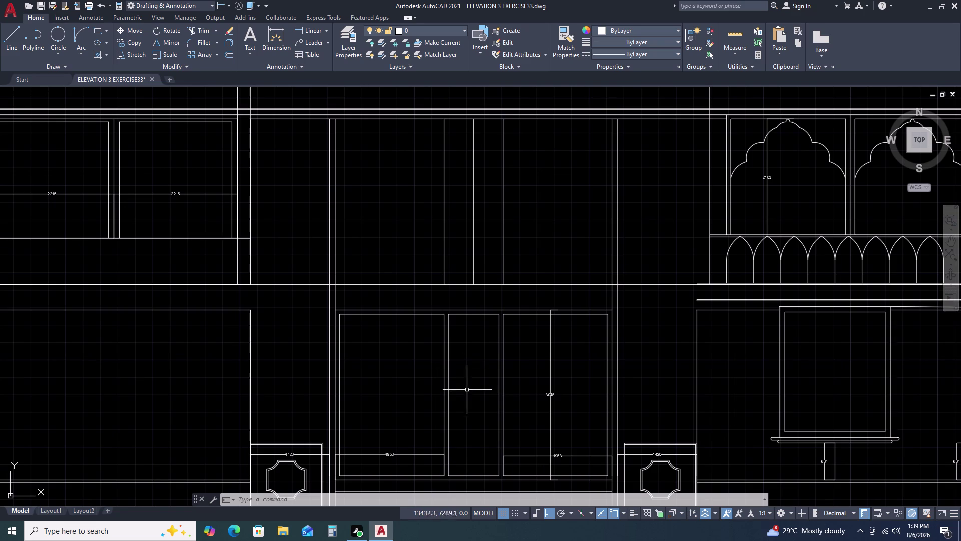
Draw a 1925-unit vertical line up from the middle door panel's bottom.
text(L)
key(space)
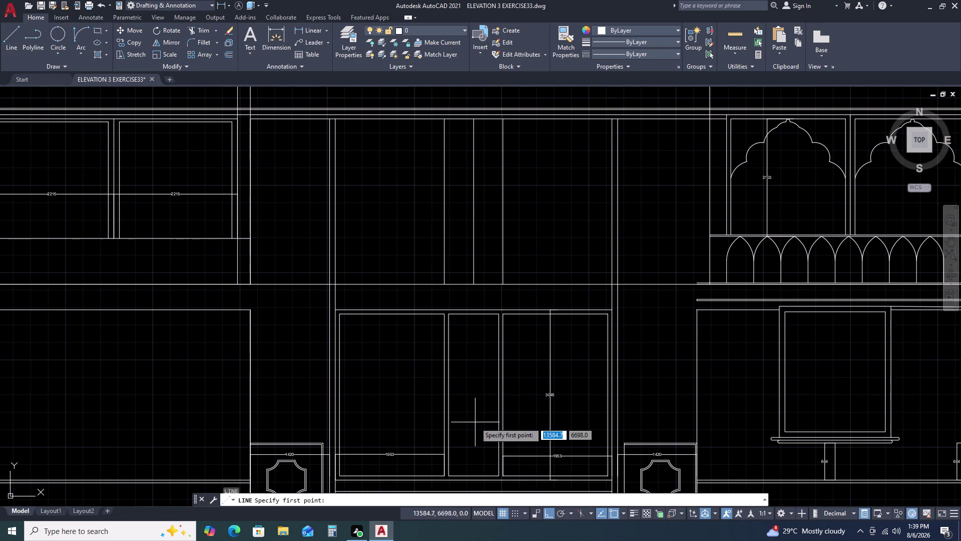
middle_drag(479, 431, 478, 331)
scroll(up, 3)
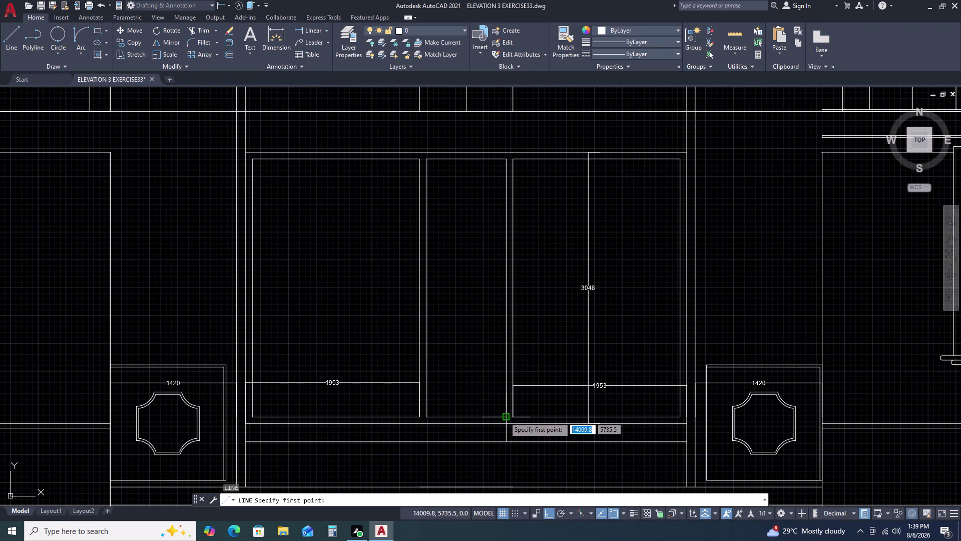
drag(504, 416, 505, 406)
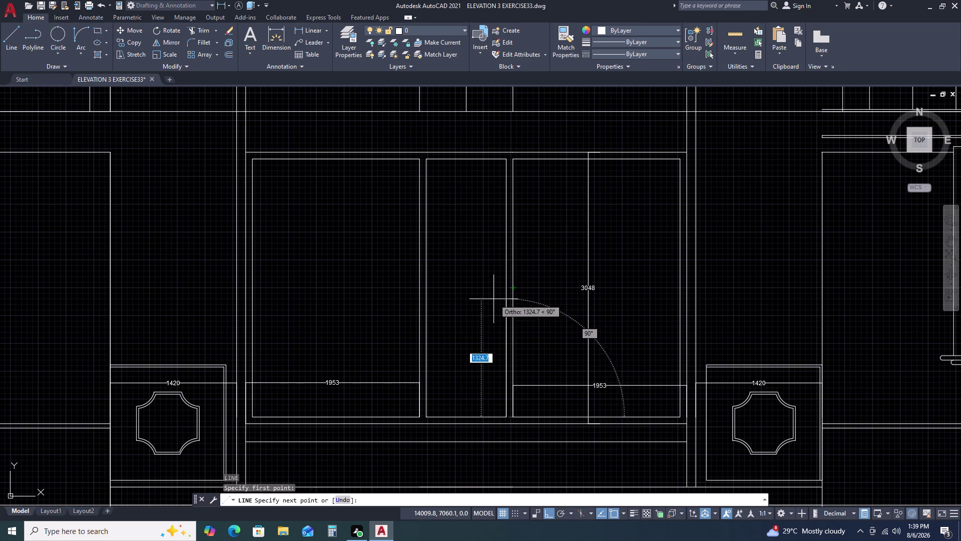
key(Escape)
key(space)
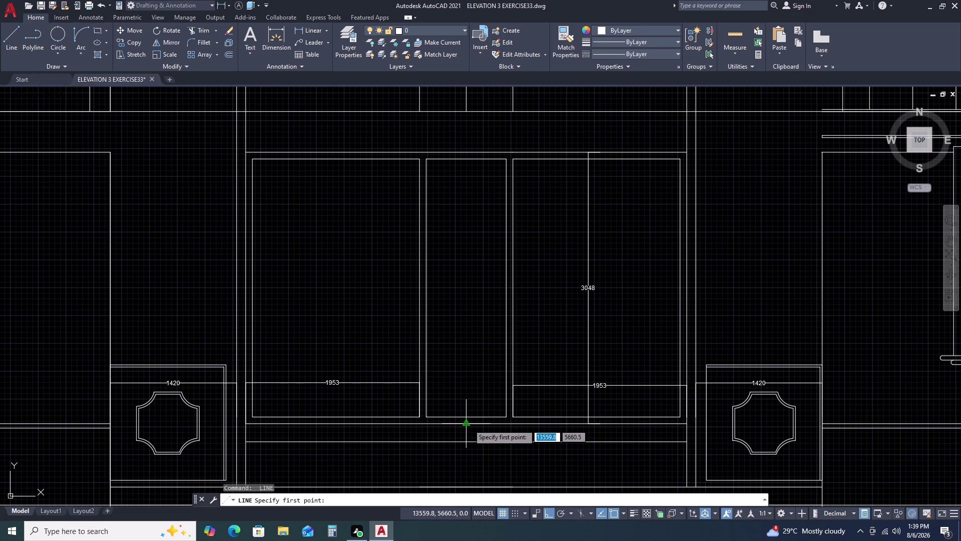
drag(468, 423, 469, 417)
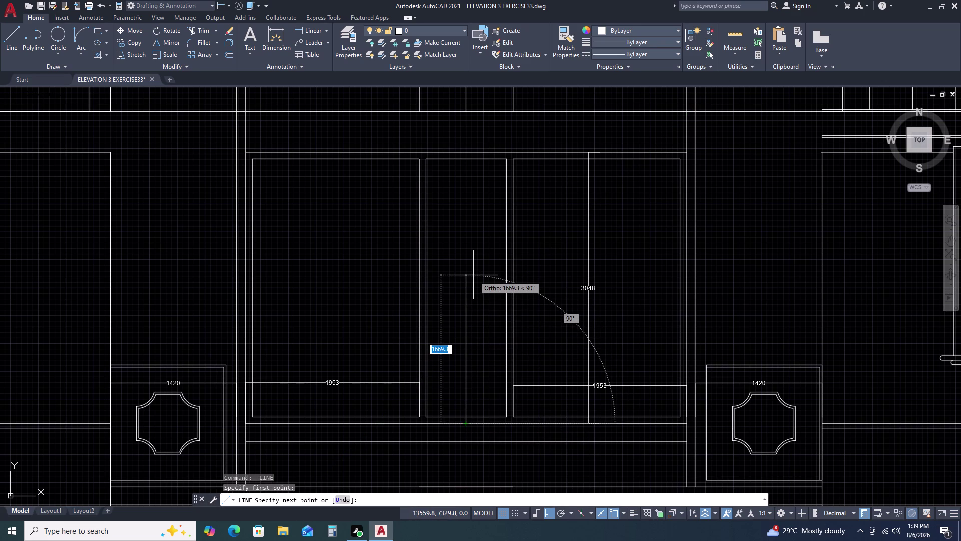
key(1)
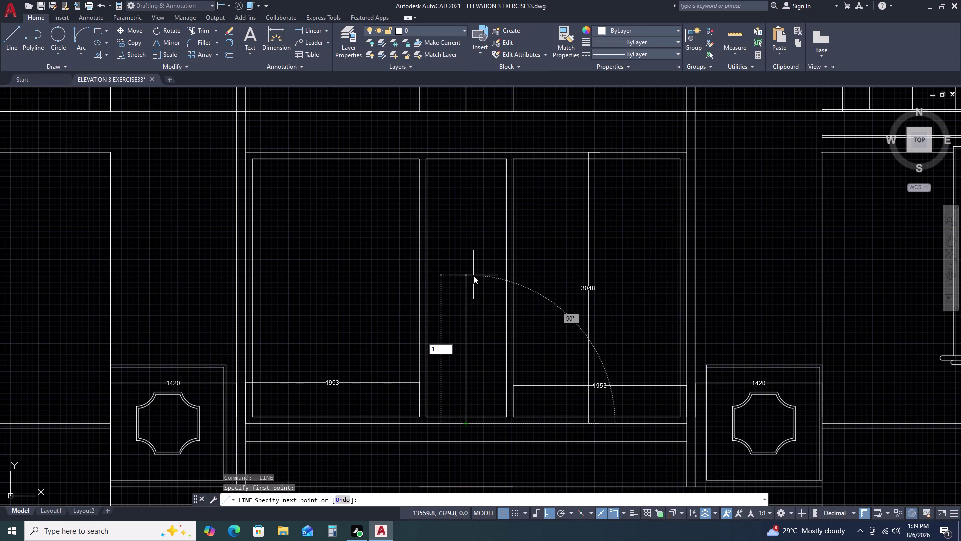
key(9)
key(3)
key(BackSpace)
text(25)
key(space)
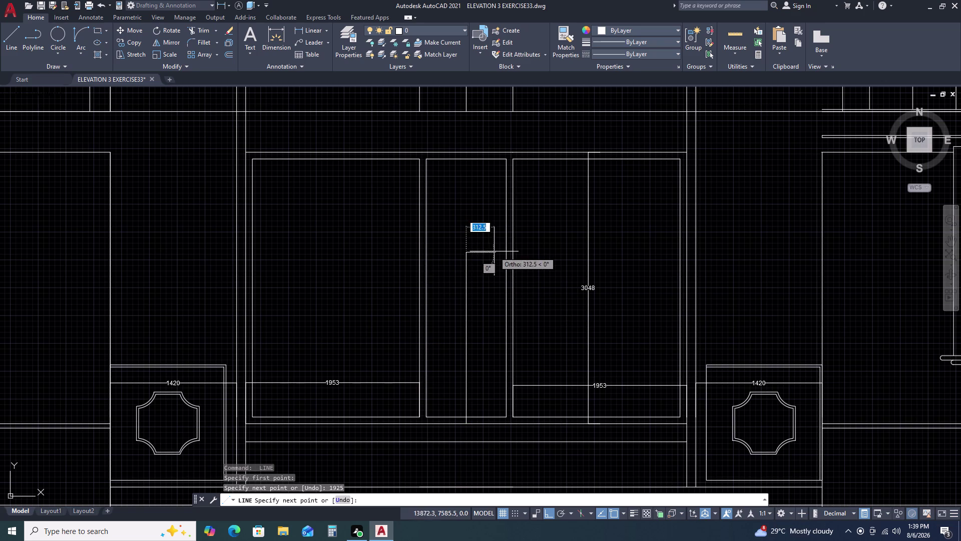
Add the 900-unit horizontal crossbar across the panel at the line's top.
click(510, 251)
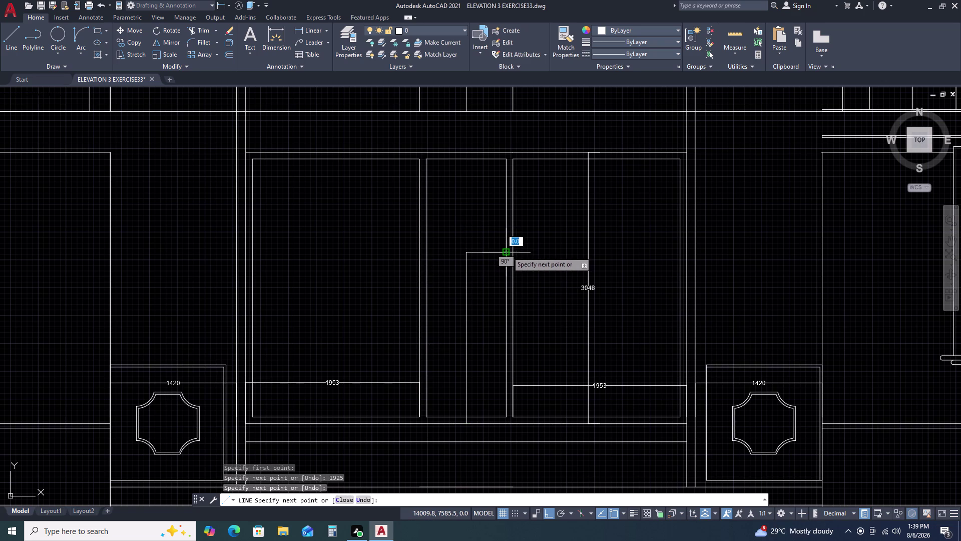
click(425, 254)
key(Escape)
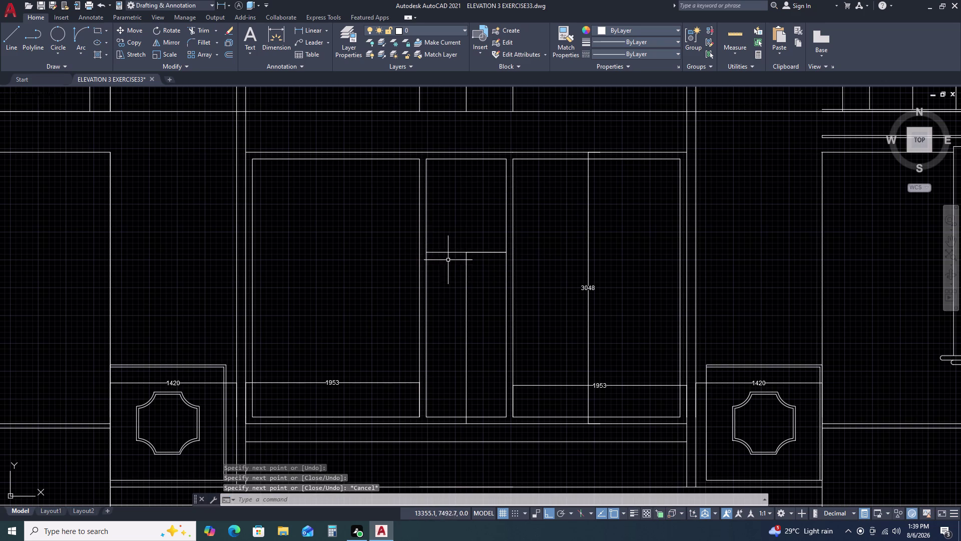
click(448, 251)
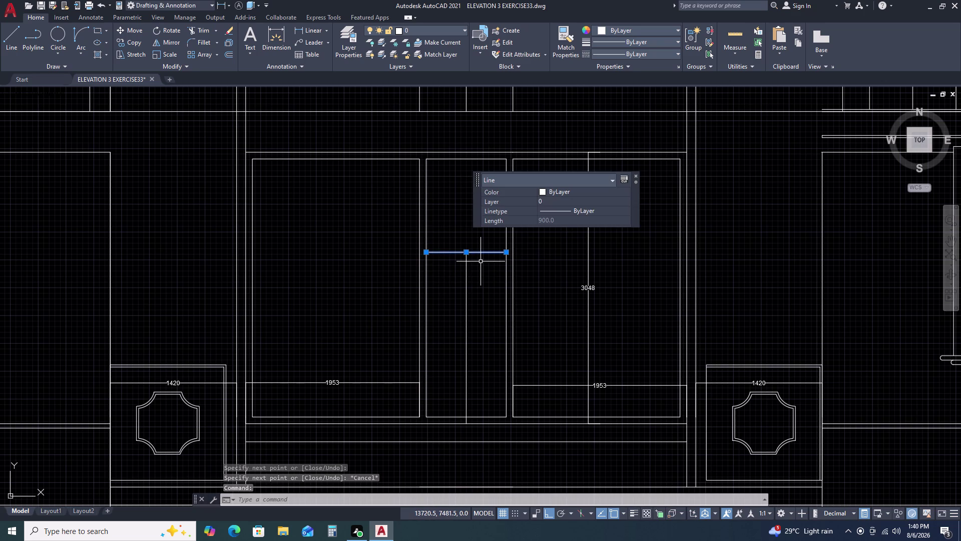
text(O)
key(space)
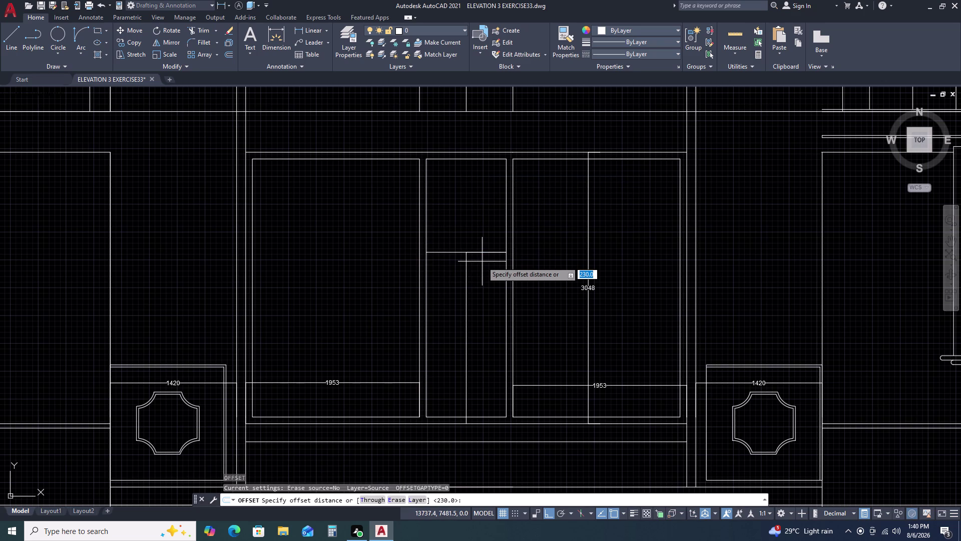
Offset the crossbar 75 units to form a double horizontal band.
text(75)
key(space)
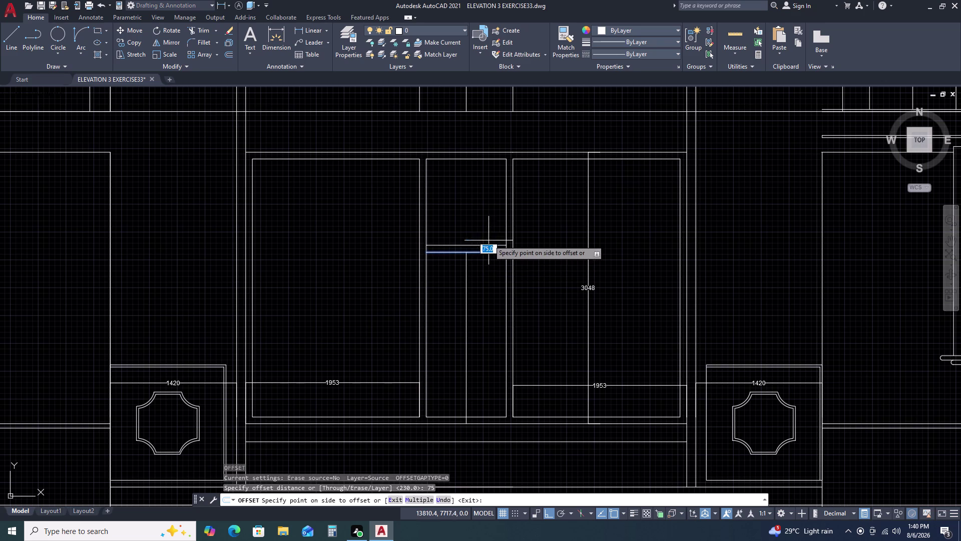
click(489, 234)
key(Escape)
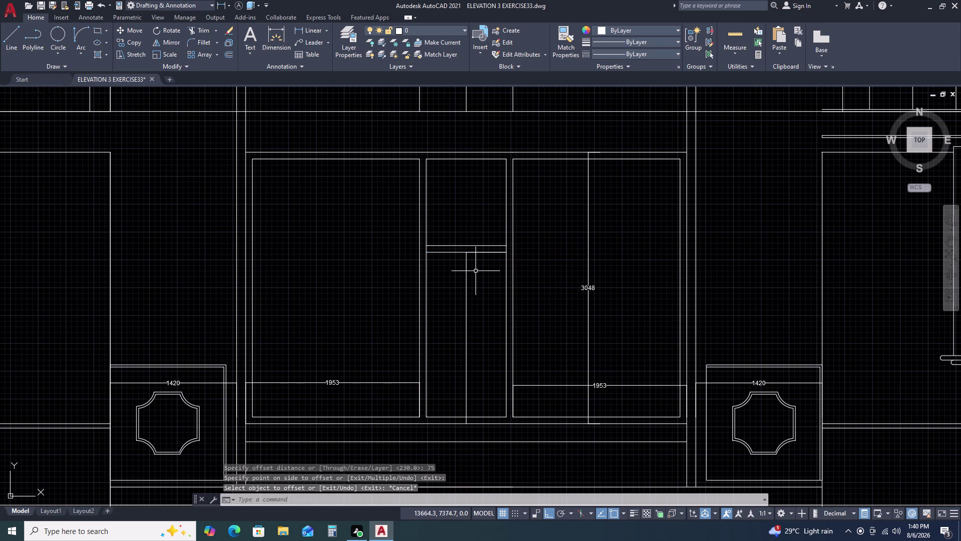
Erase the two stray line segments in the middle panel.
click(477, 271)
click(451, 300)
key(Delete)
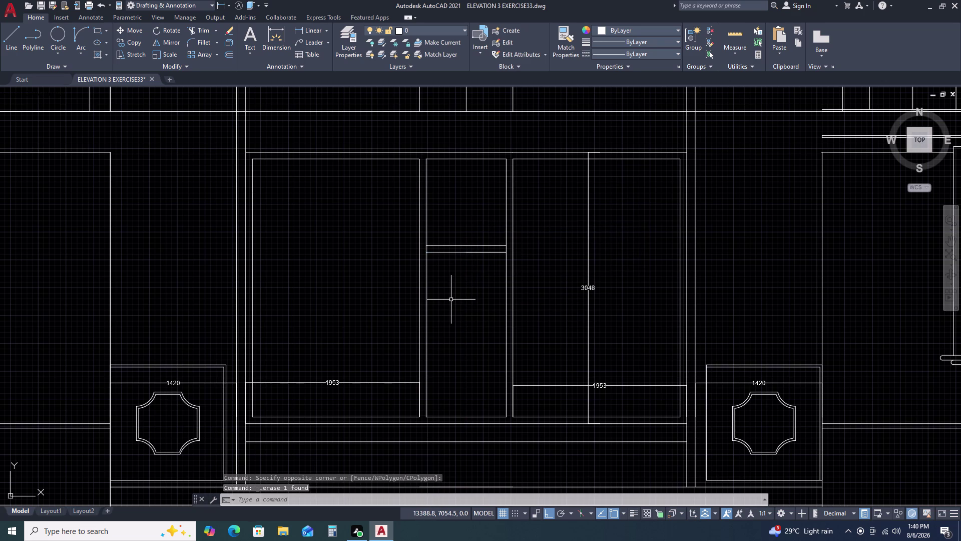
scroll(up, 3)
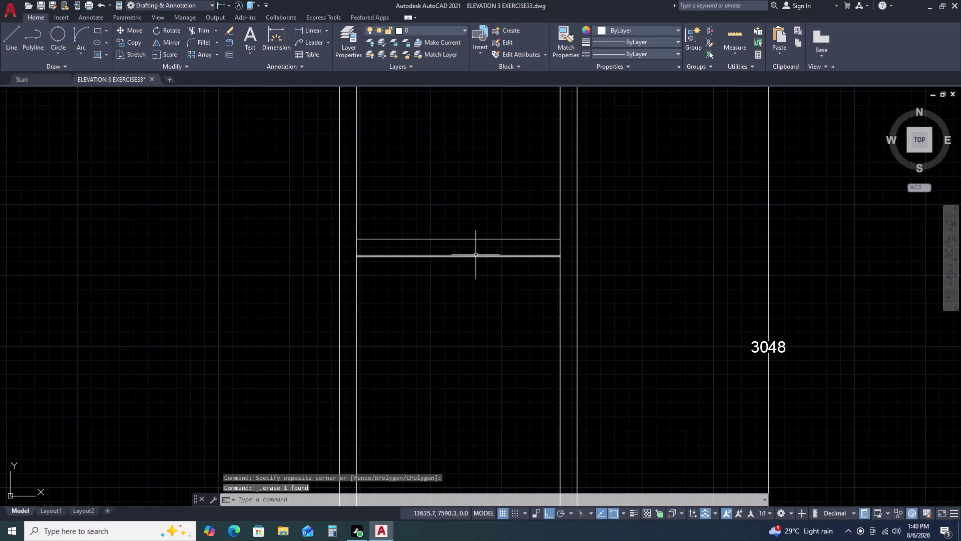
click(475, 254)
key(Escape)
click(449, 244)
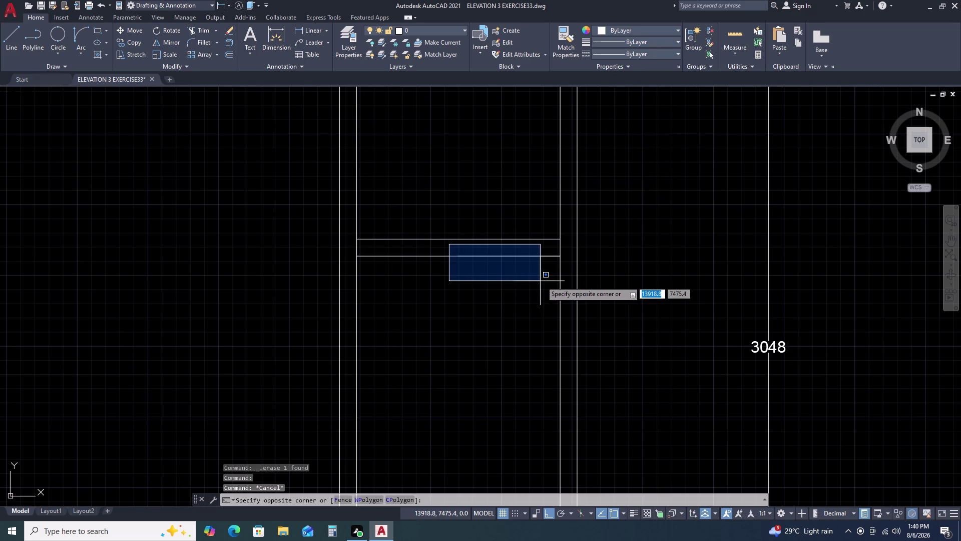
click(562, 279)
key(Delete)
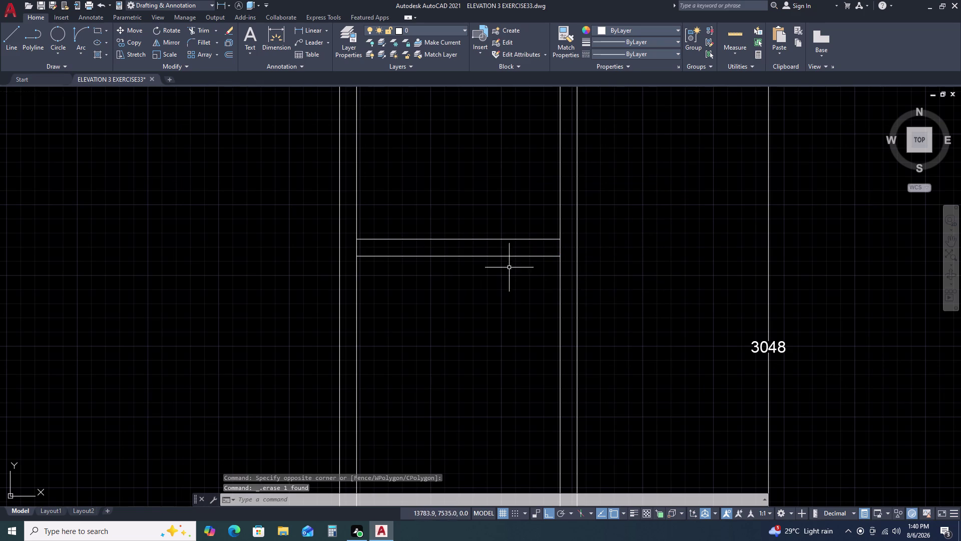
scroll(down, 3)
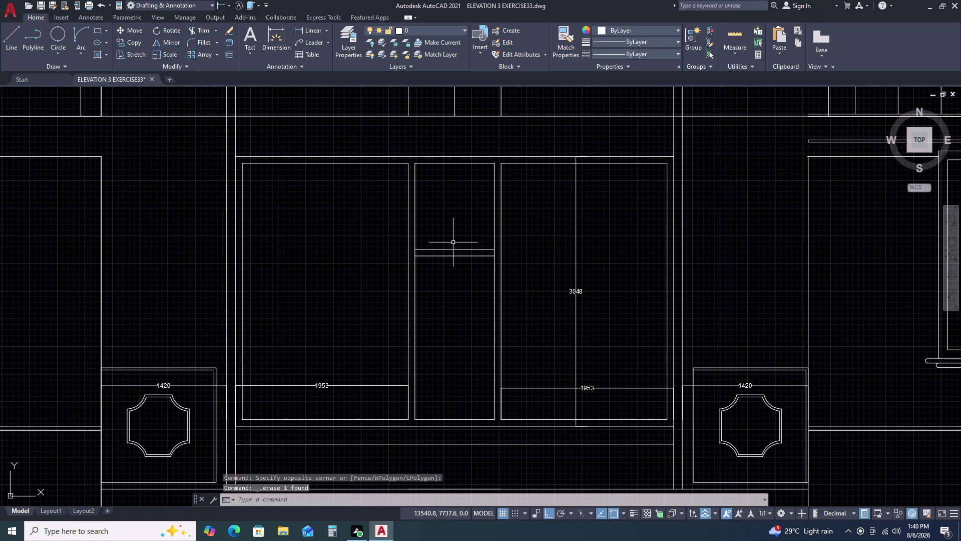
Trim the leftover line pieces across the panel using a fence.
text(TR)
key(space)
scroll(up, 3)
drag(422, 226, 413, 222)
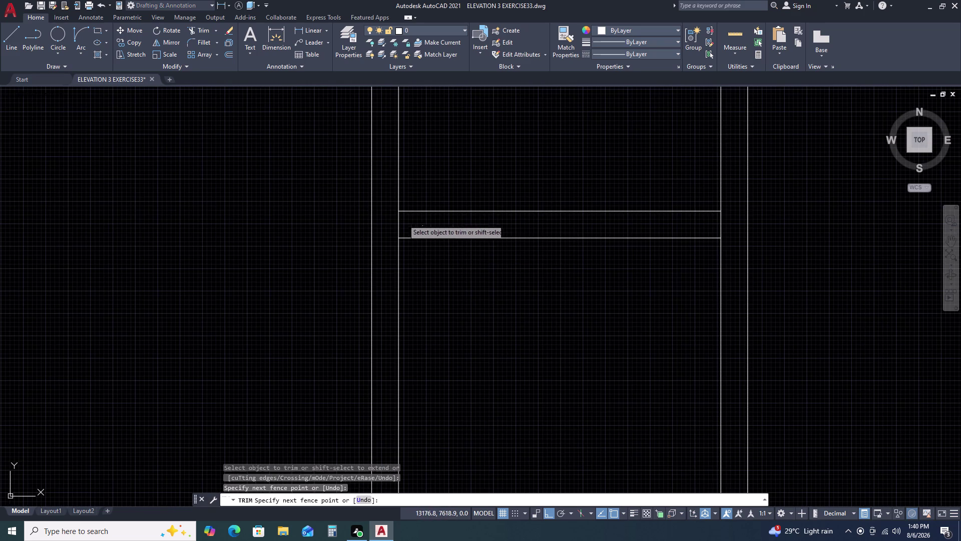
click(390, 219)
double_click(726, 216)
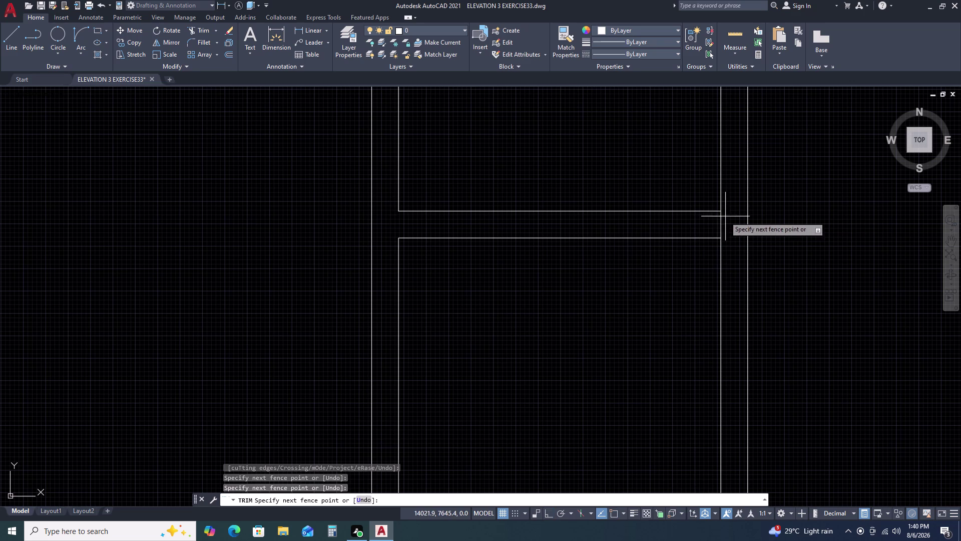
click(698, 229)
key(Escape)
scroll(down, 3)
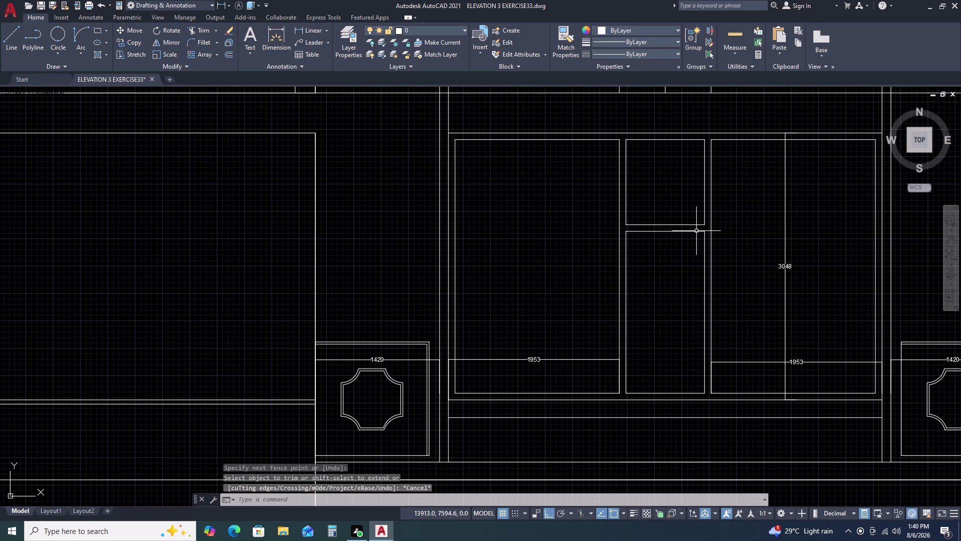
key(h)
key(space)
Hatch the middle panel's small upper compartment with a grid pattern.
double_click(674, 183)
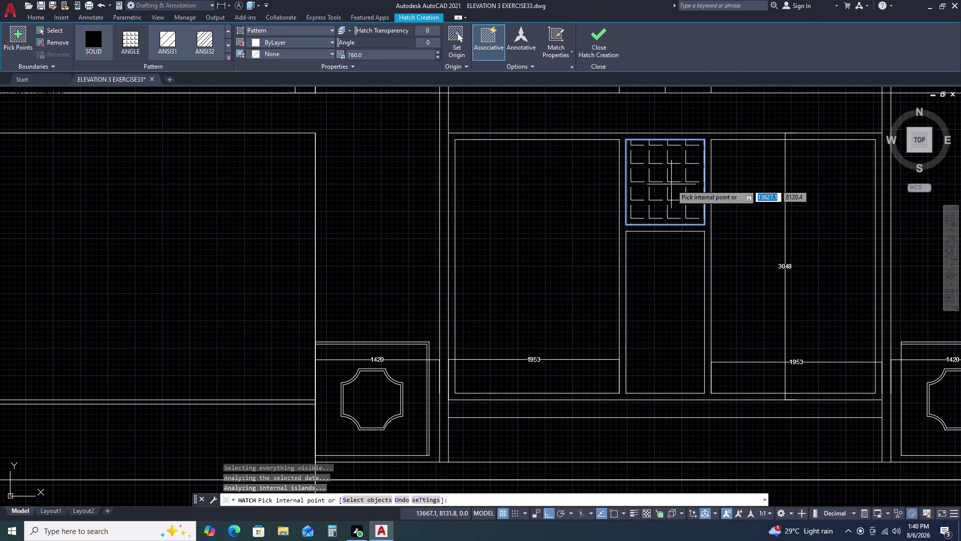
key(Escape)
scroll(down, 3)
scroll(up, 3)
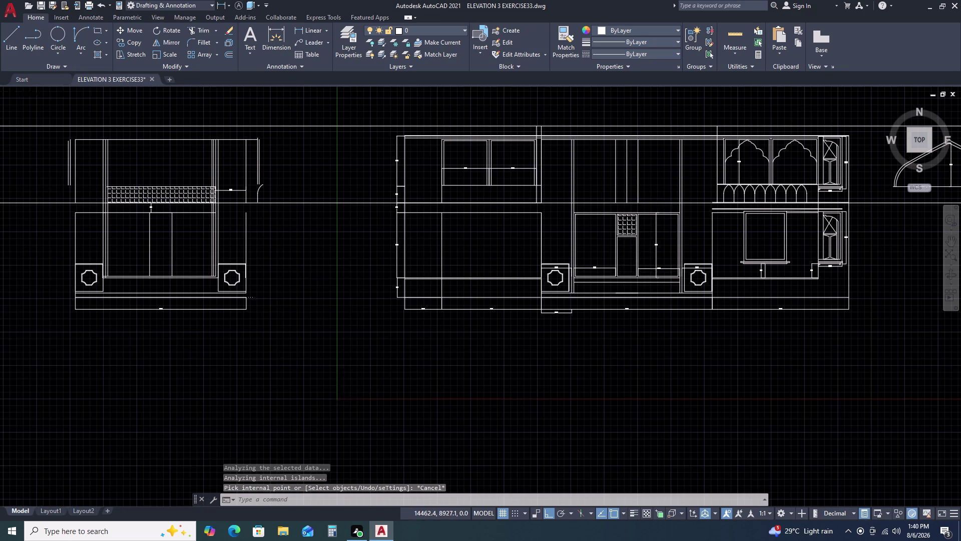
scroll(up, 3)
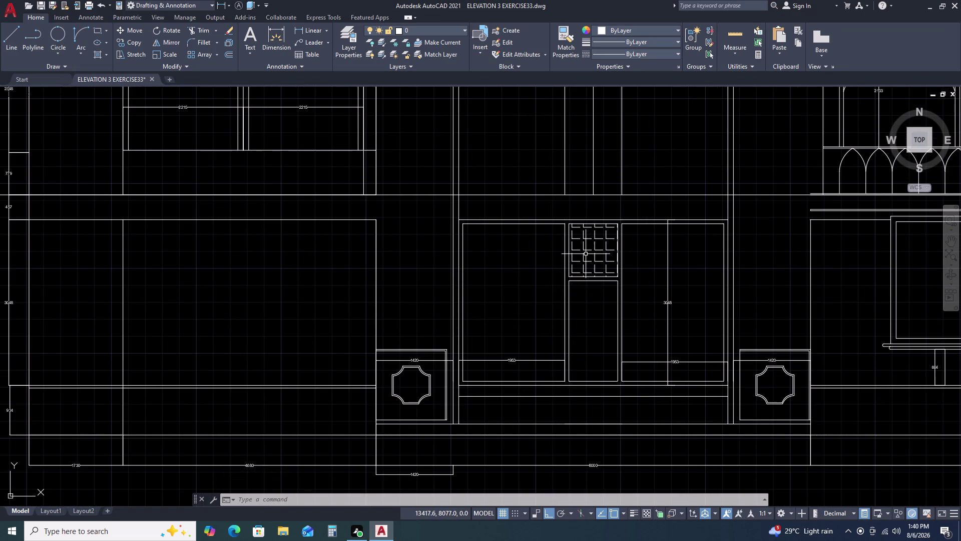
key(space)
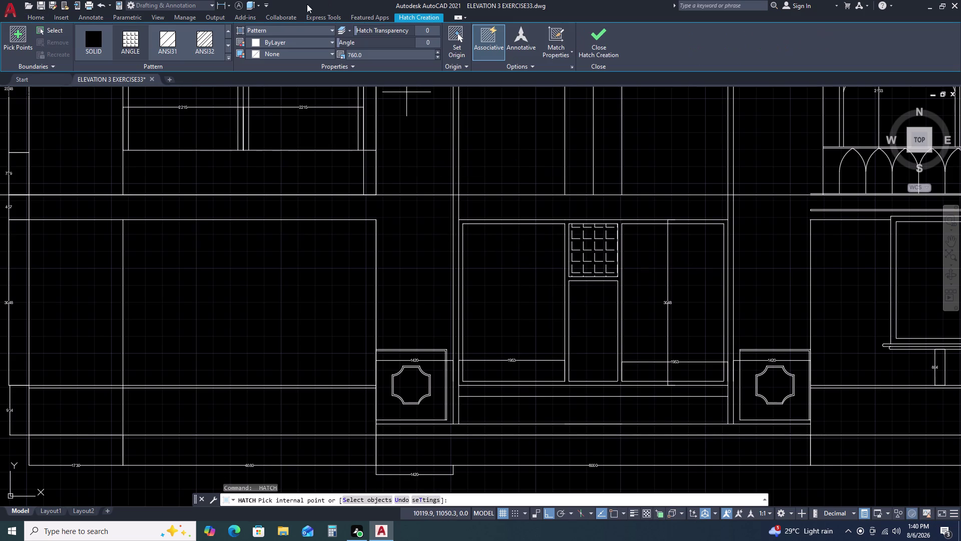
Hatch the left cabinet panel with the ANSI36 diagonal pattern.
click(231, 52)
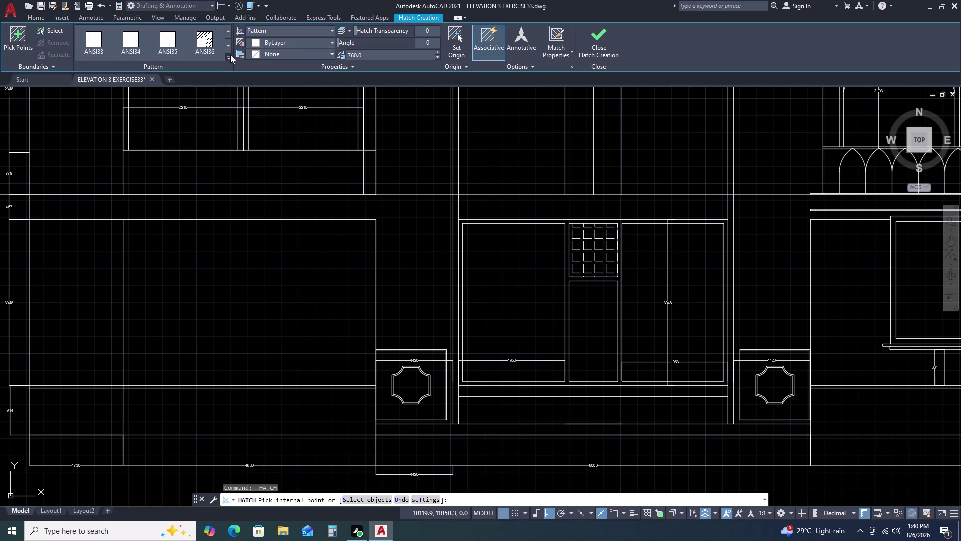
click(205, 41)
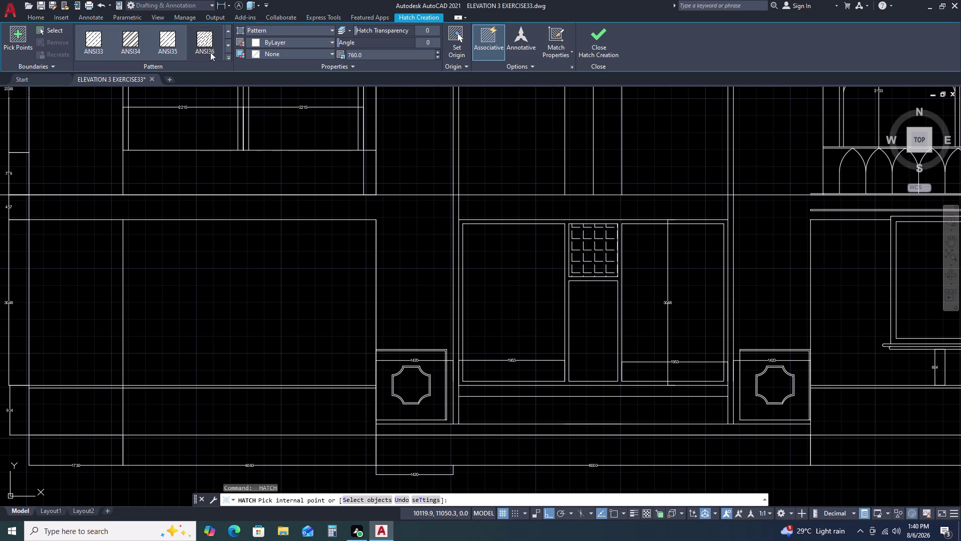
double_click(519, 266)
scroll(up, 3)
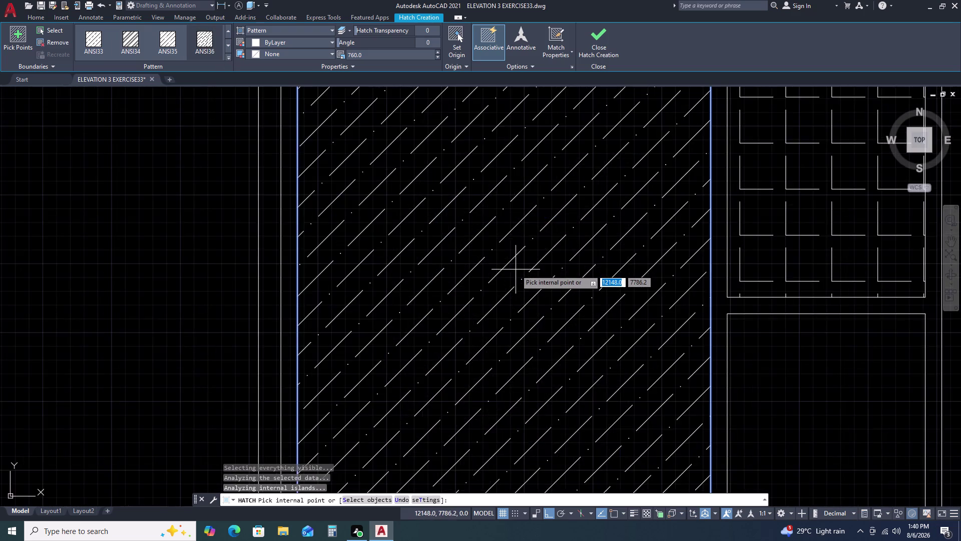
scroll(down, 3)
scroll(down, 3)
scroll(up, 3)
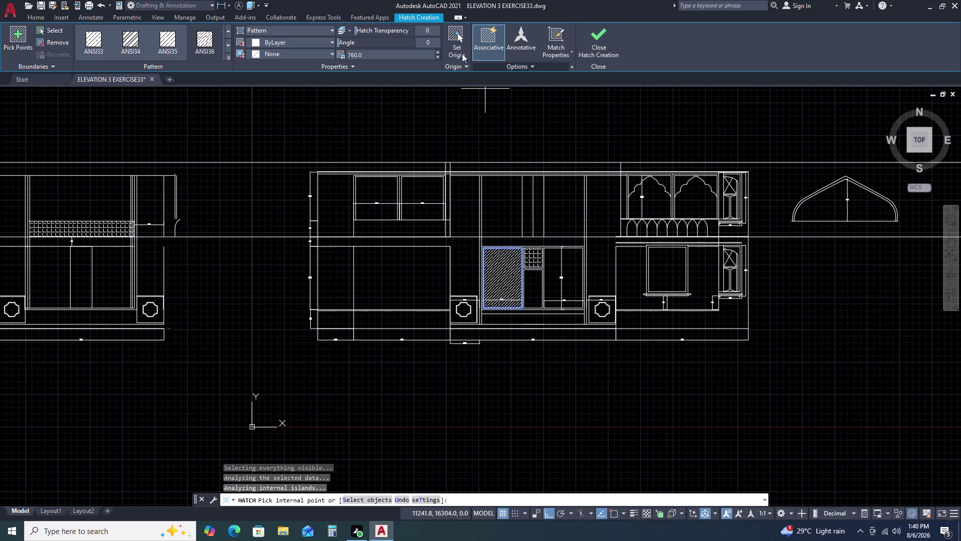
scroll(down, 3)
scroll(down, 3)
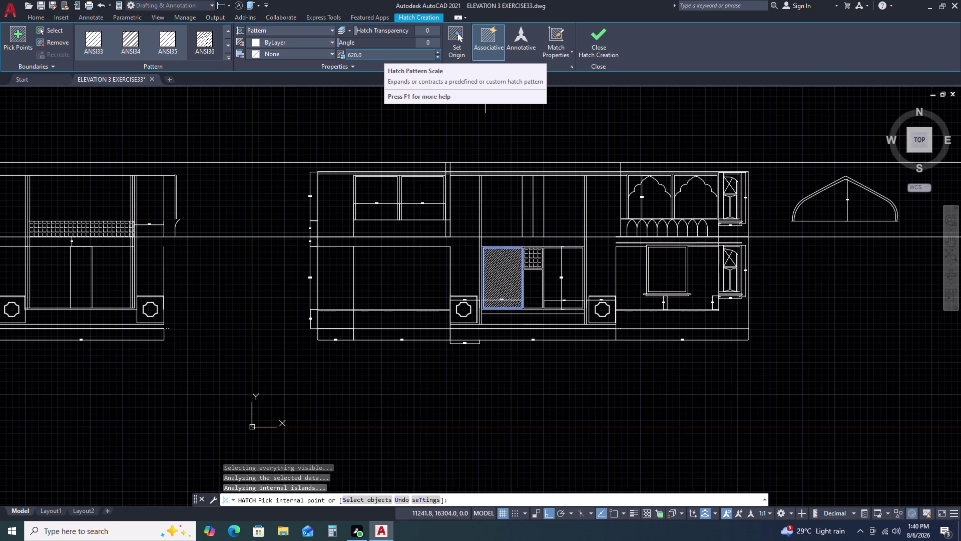
scroll(up, 3)
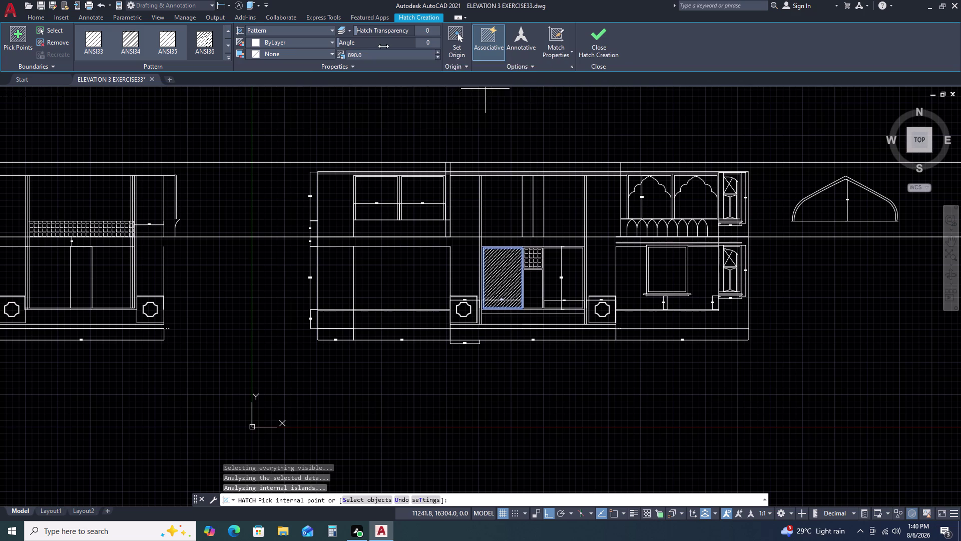
scroll(up, 3)
scroll(up, 3)
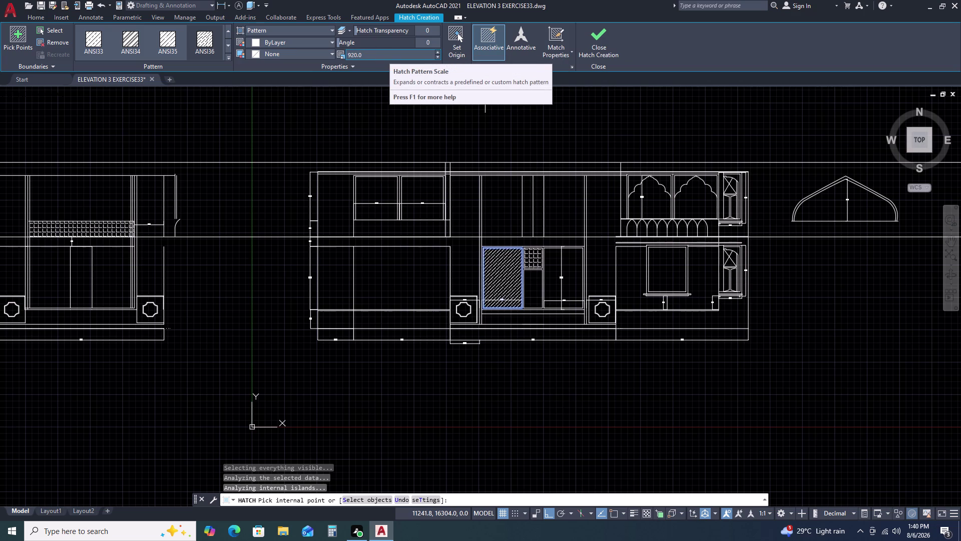
scroll(up, 3)
scroll(up, 3)
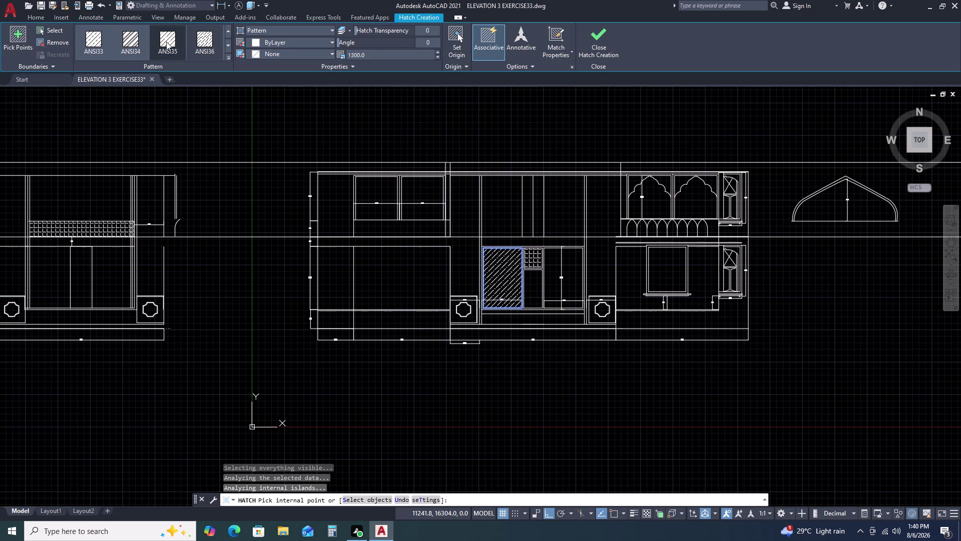
Try another diagonal pattern and extend the widely spaced hatch to the right cabinet panel.
click(166, 41)
click(504, 272)
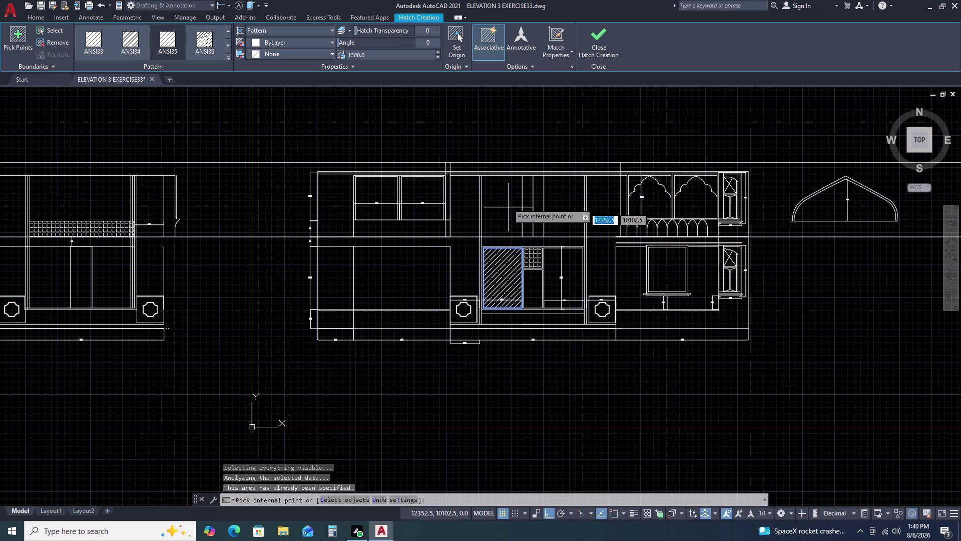
scroll(up, 3)
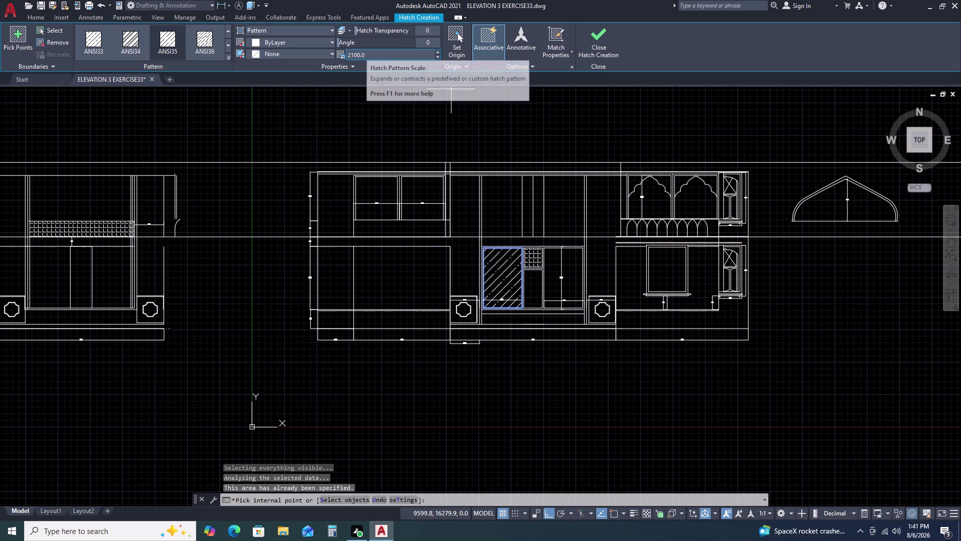
scroll(up, 3)
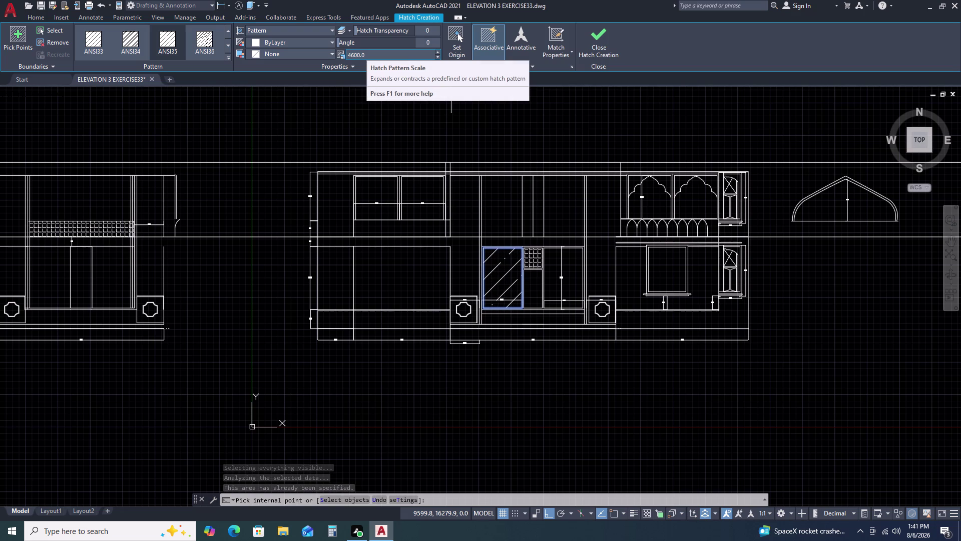
scroll(up, 3)
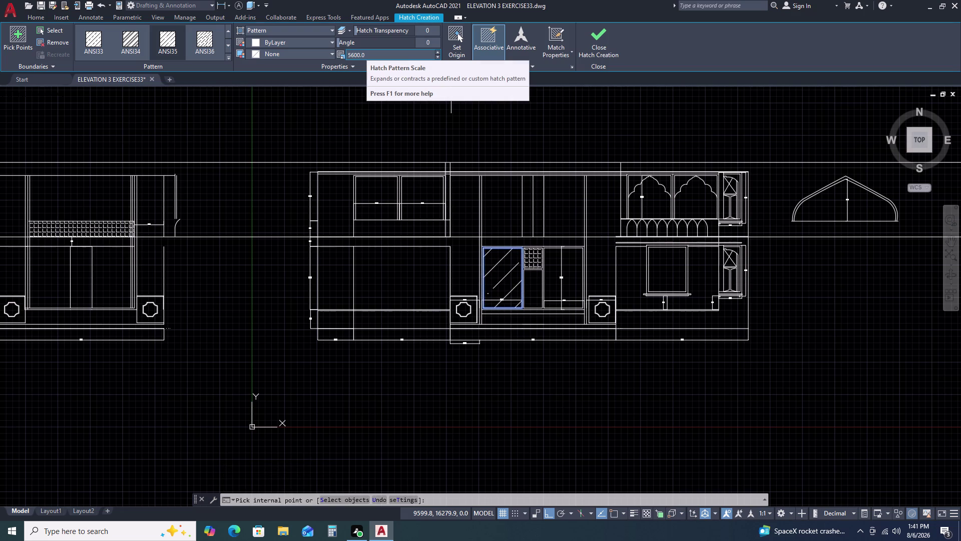
scroll(up, 3)
scroll(up, 3)
scroll(up, 3)
scroll(down, 3)
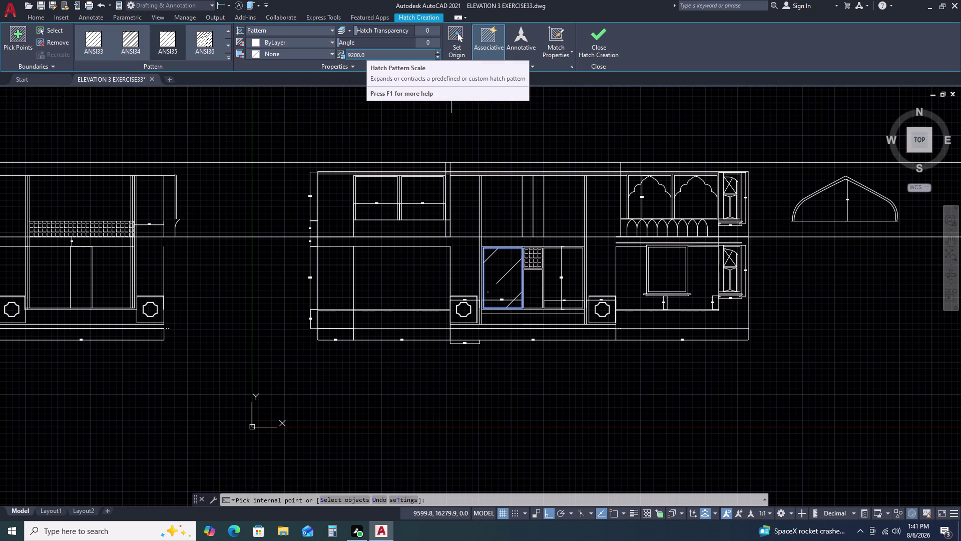
scroll(down, 3)
scroll(down, 3)
click(571, 268)
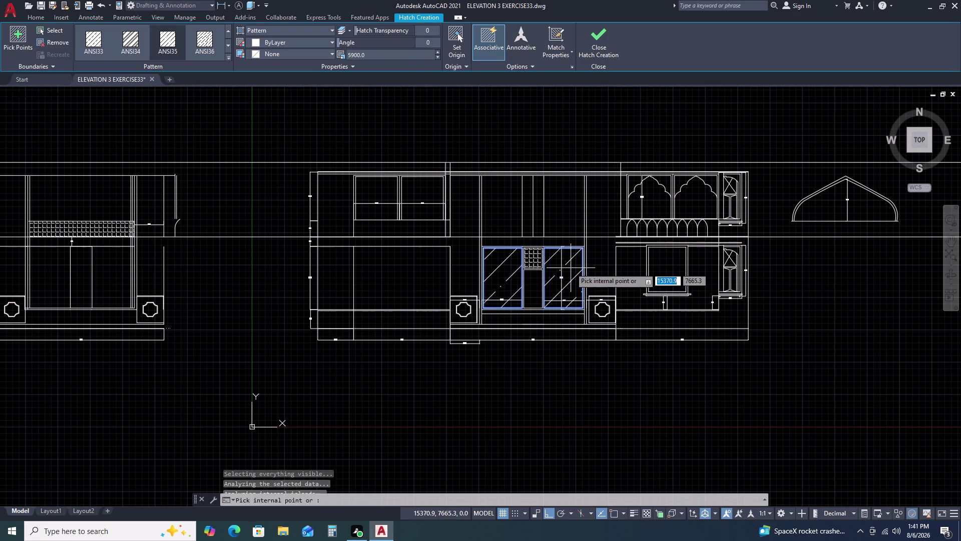
key(Escape)
scroll(up, 3)
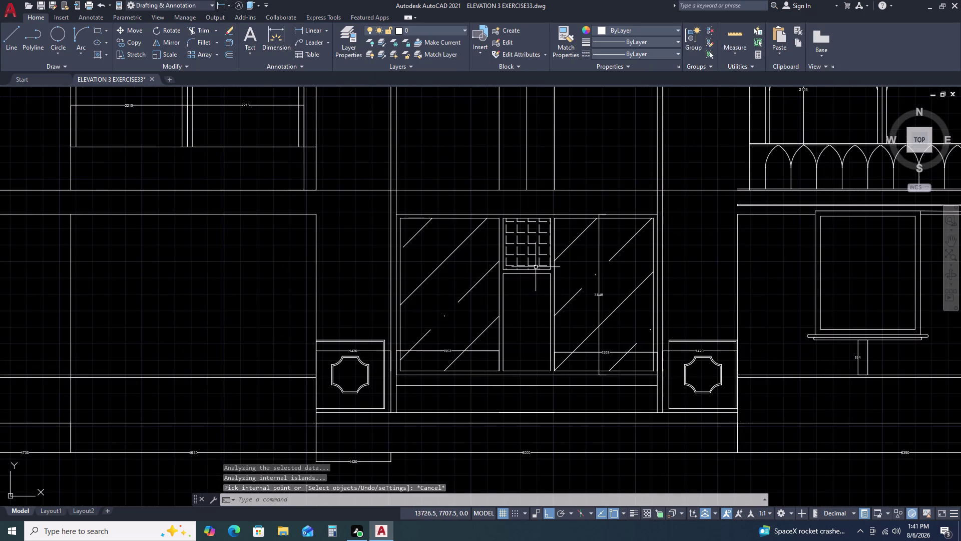
scroll(down, 3)
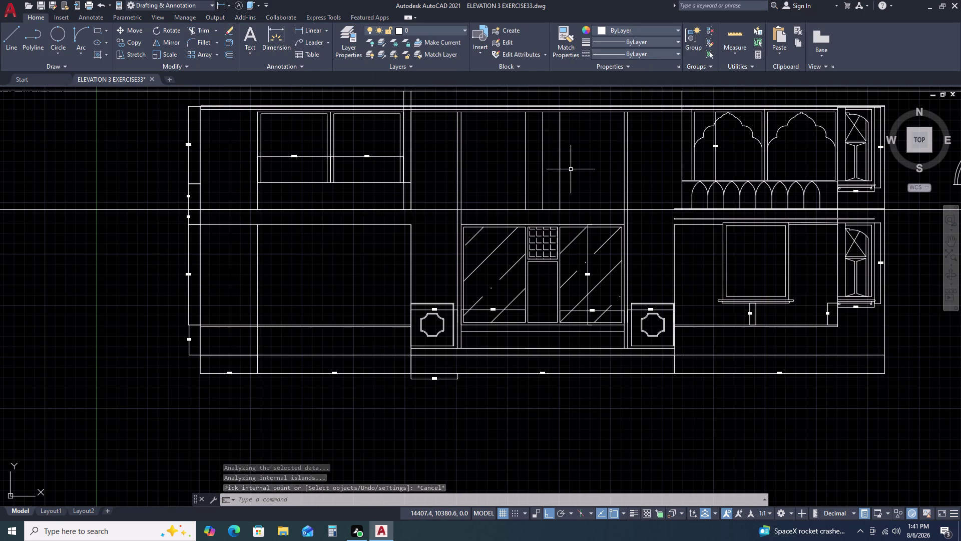
middle_drag(571, 169, 554, 235)
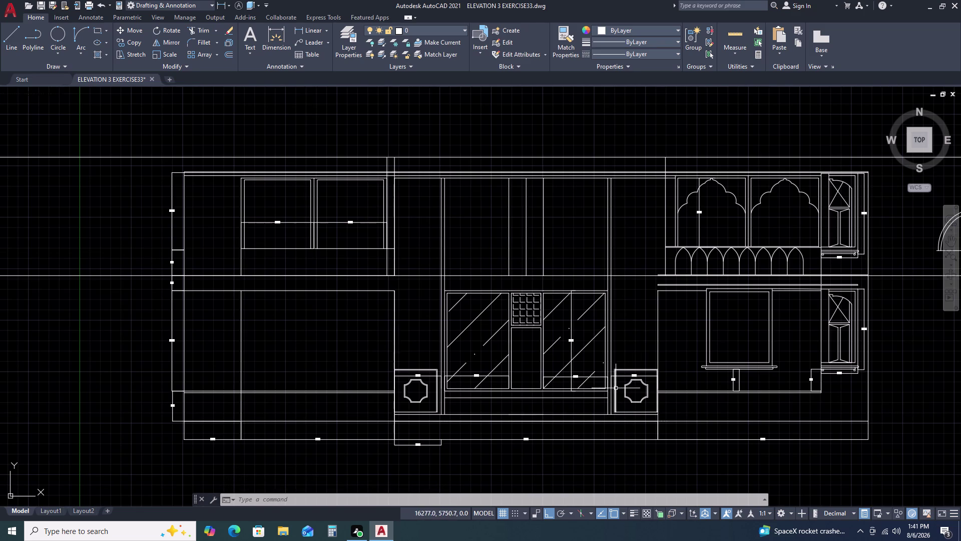
scroll(up, 3)
Grip-stretch the top end of the vertical line beside the right ornament box.
click(614, 389)
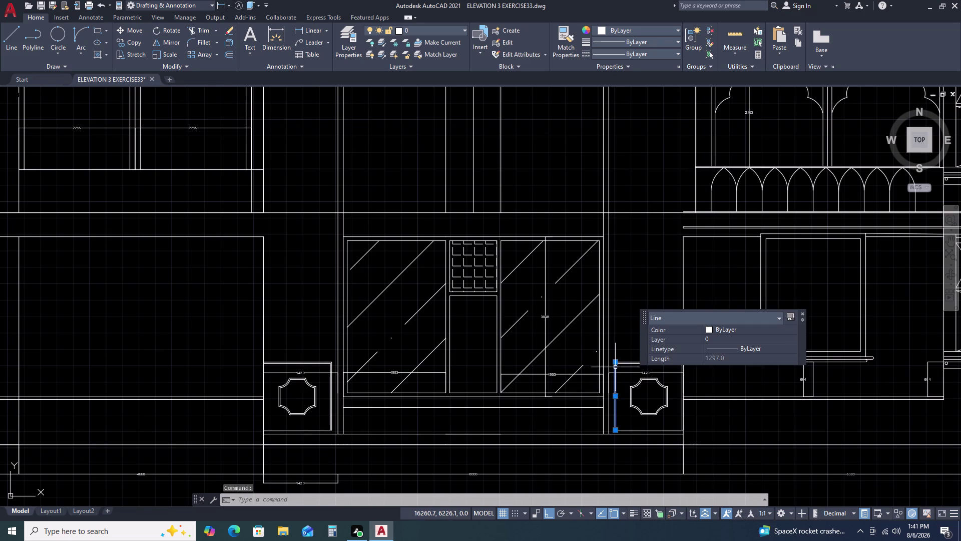
click(615, 361)
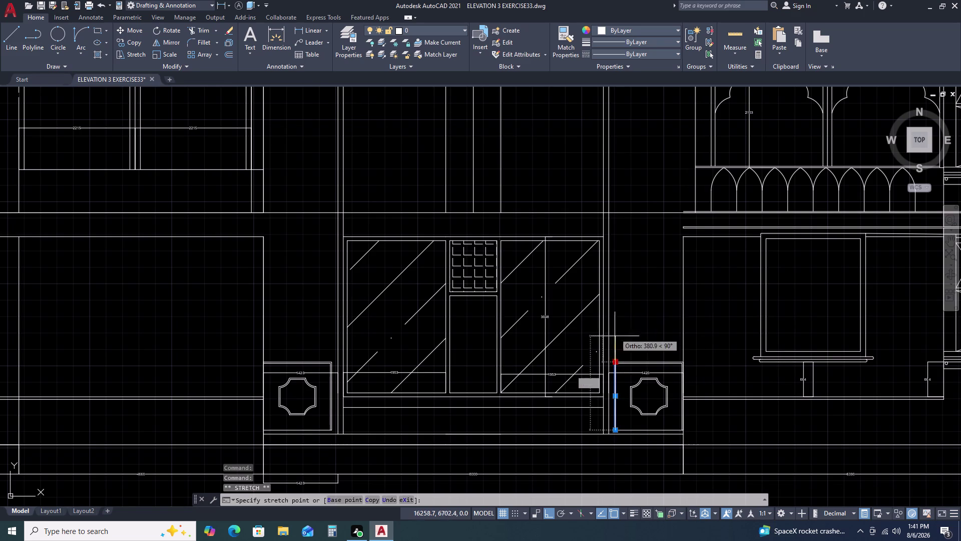
middle_drag(630, 139, 616, 248)
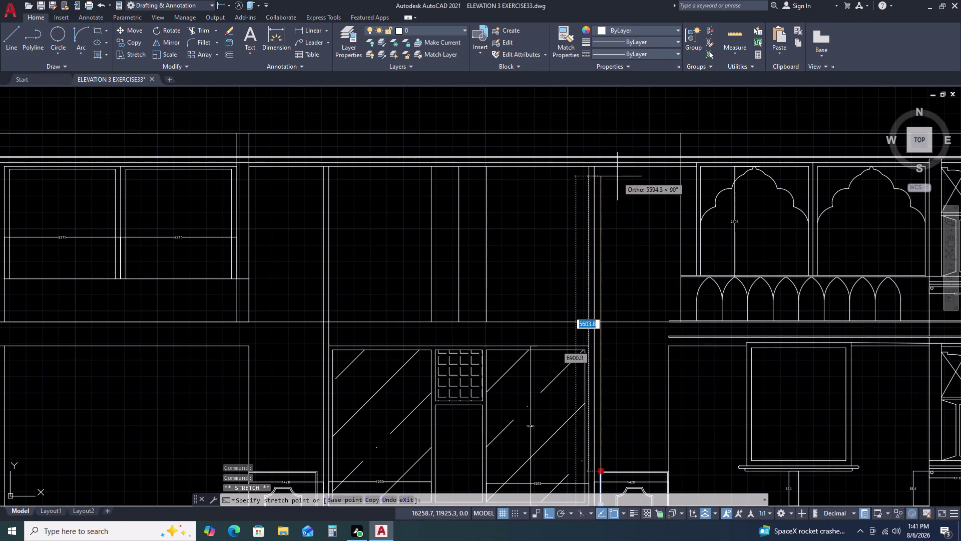
click(602, 168)
key(Escape)
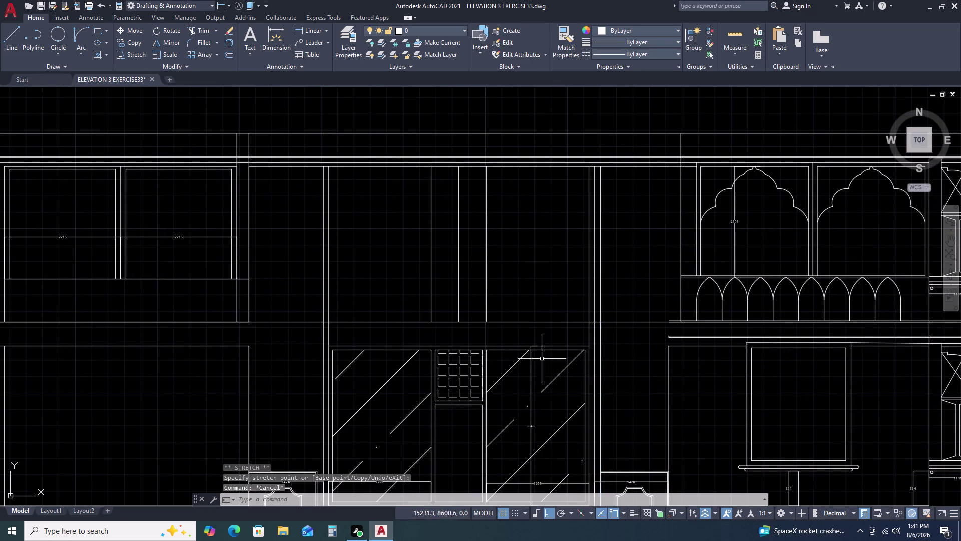
Stretch the vertical line left of the glazed door bay up to the top band.
middle_drag(542, 359, 635, 276)
scroll(up, 3)
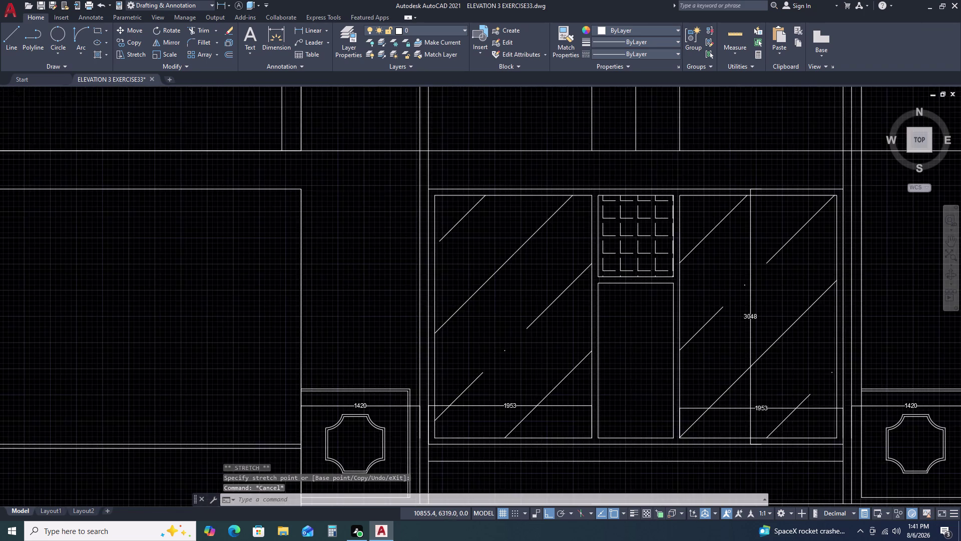
click(410, 389)
click(409, 389)
scroll(down, 3)
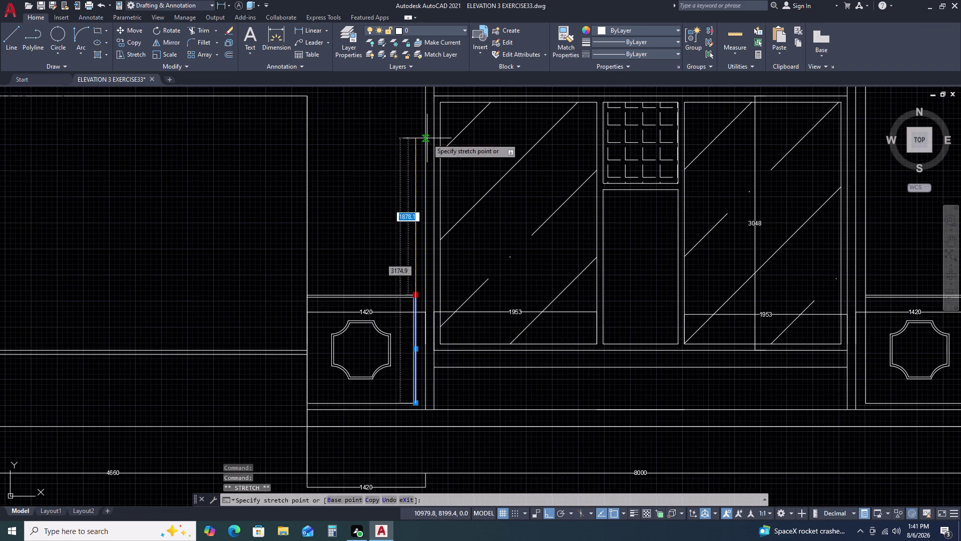
middle_drag(426, 137, 401, 289)
middle_drag(392, 165, 374, 316)
scroll(down, 3)
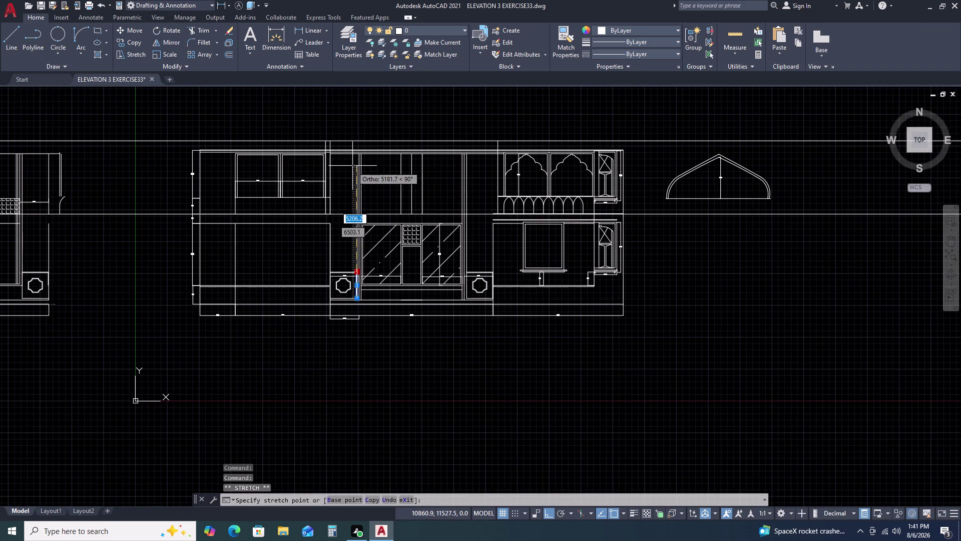
scroll(up, 3)
scroll(up, 3)
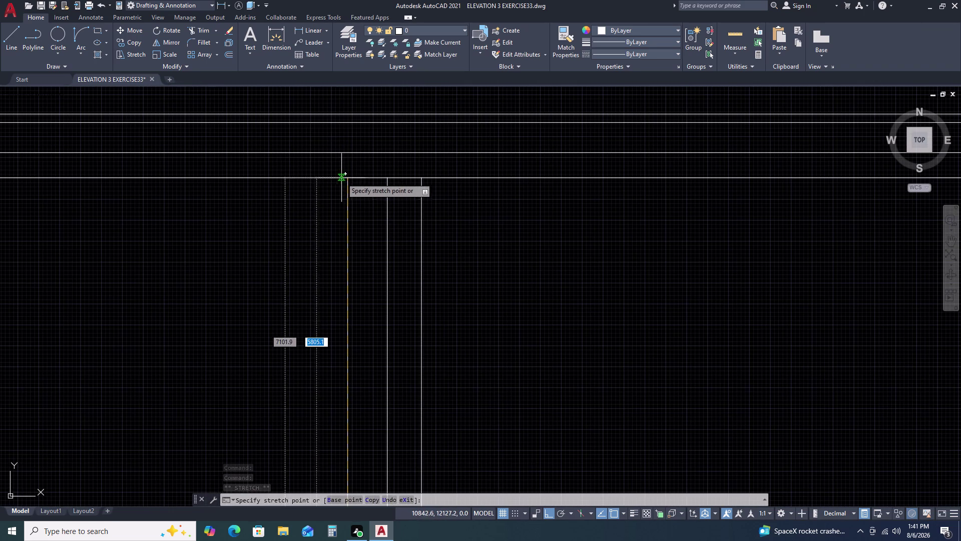
click(346, 179)
key(Escape)
scroll(down, 3)
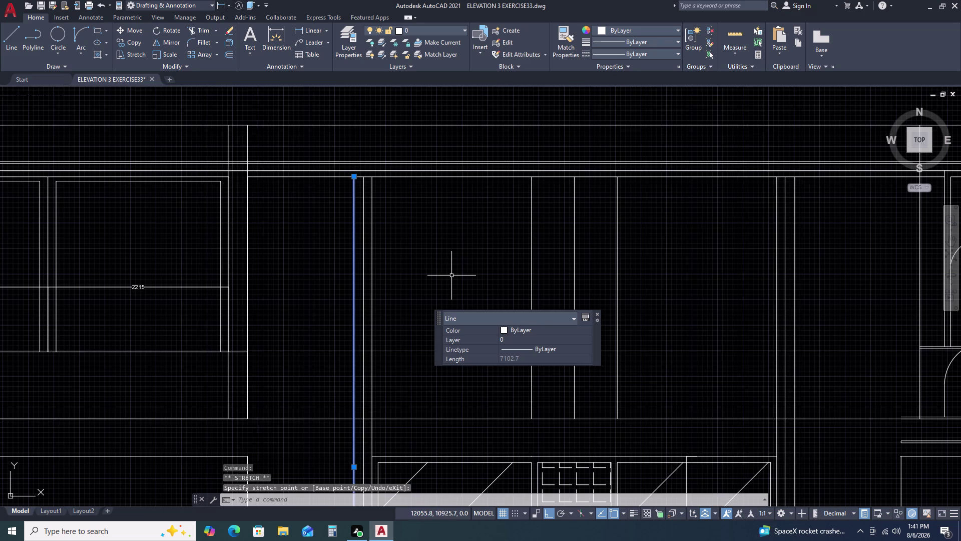
scroll(down, 3)
scroll(up, 3)
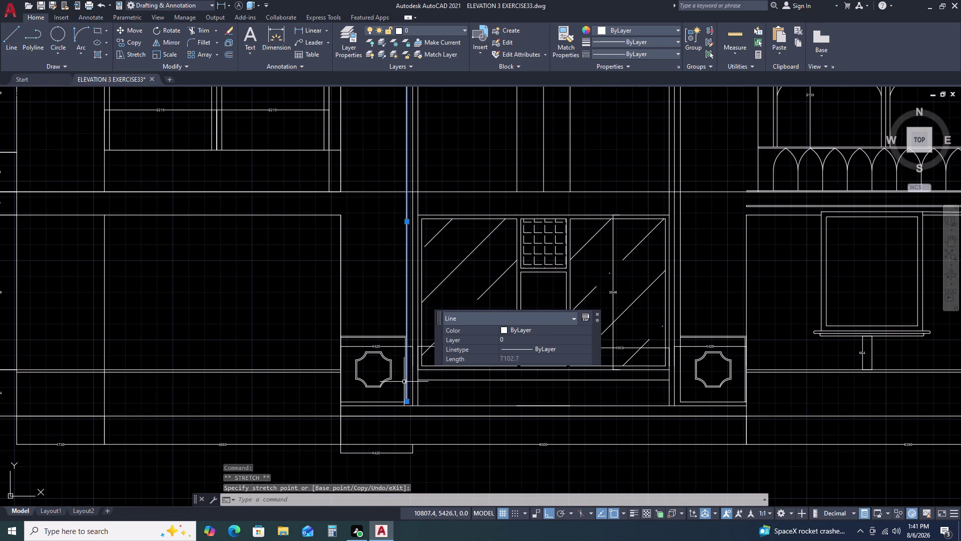
scroll(up, 3)
key(Escape)
scroll(down, 3)
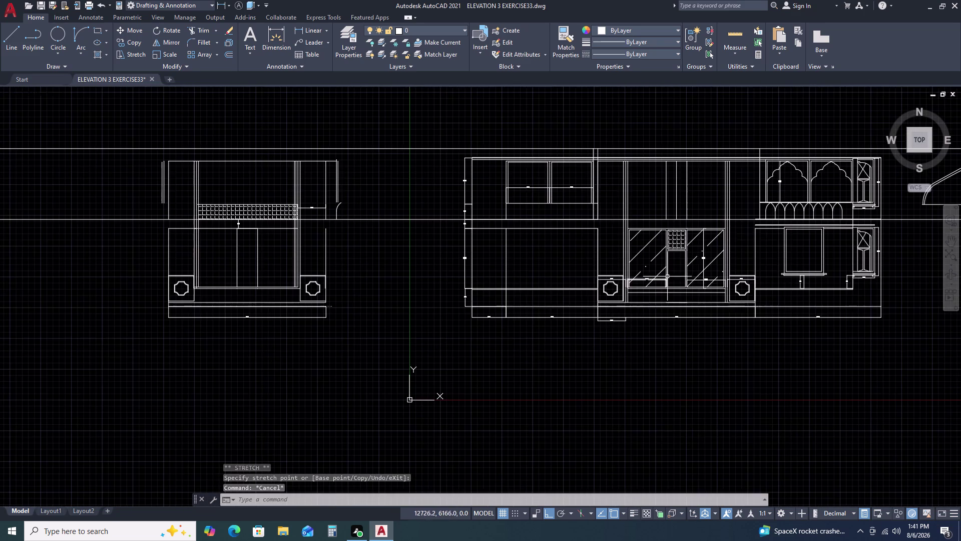
middle_drag(739, 236, 673, 267)
scroll(up, 3)
scroll(down, 3)
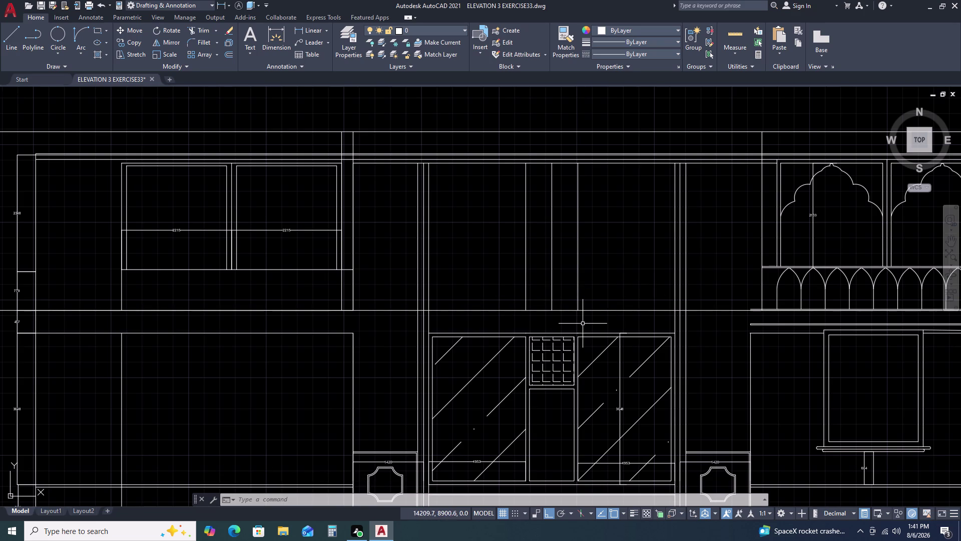
Draw a line 760 down from the bay's top edge, then across to its right side.
key(r)
key(e)
text(C)
key(space)
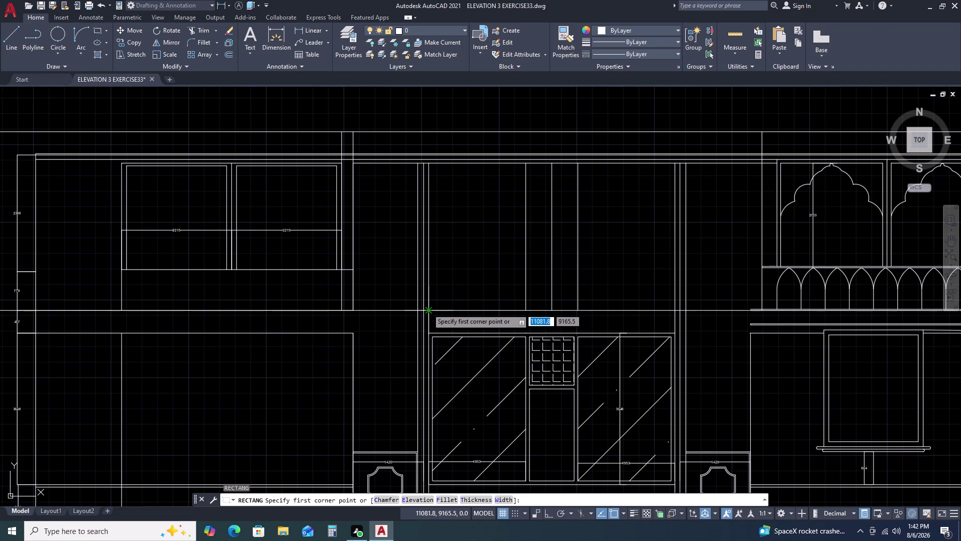
key(Escape)
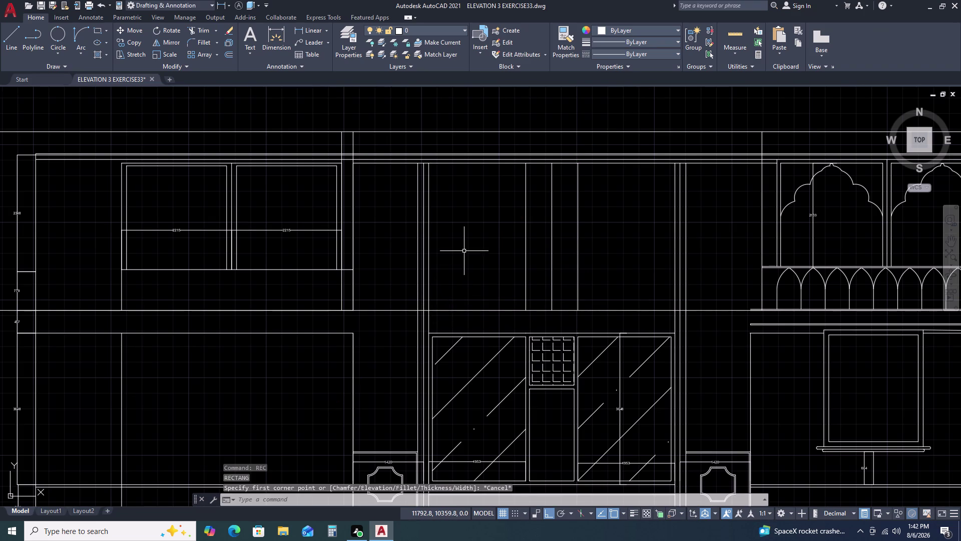
text(L)
key(space)
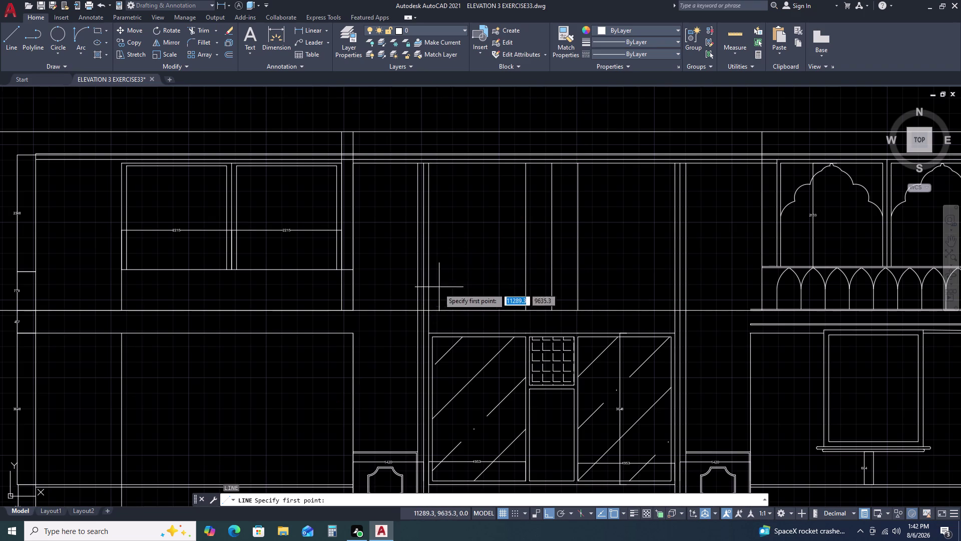
click(430, 311)
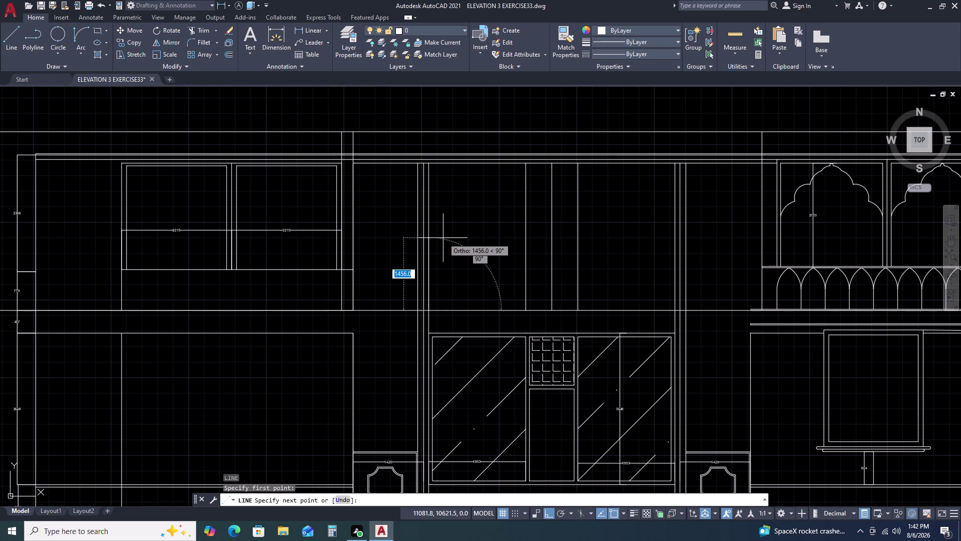
key(7)
text(6)
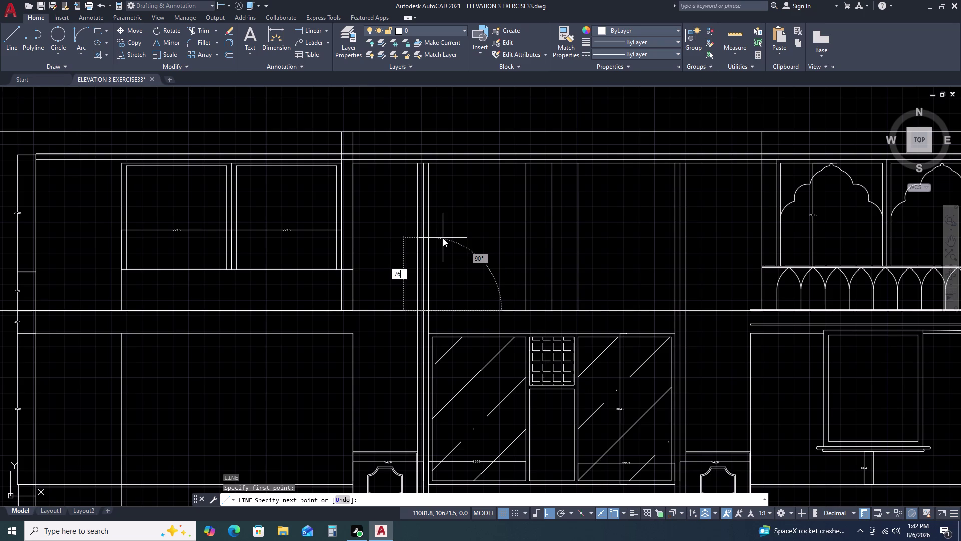
text(0)
key(space)
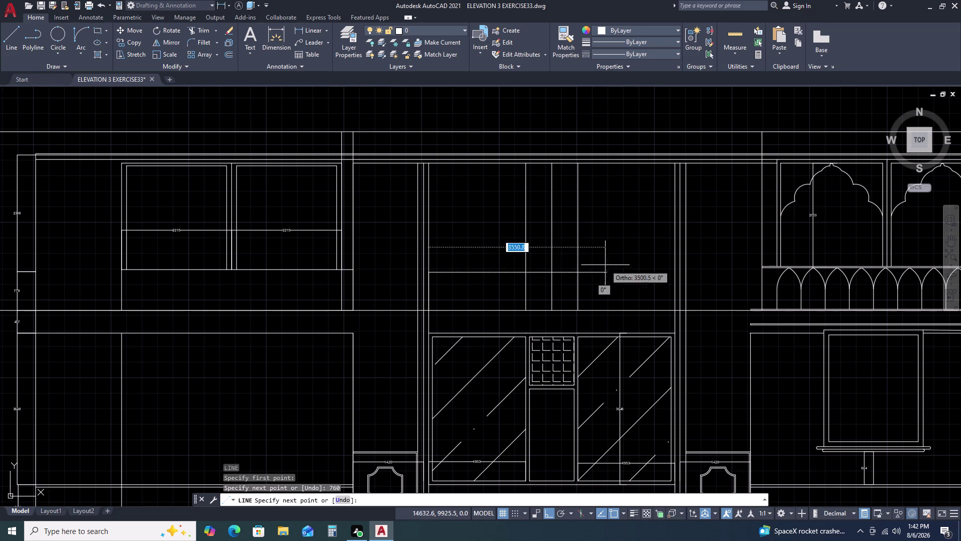
click(677, 275)
key(Escape)
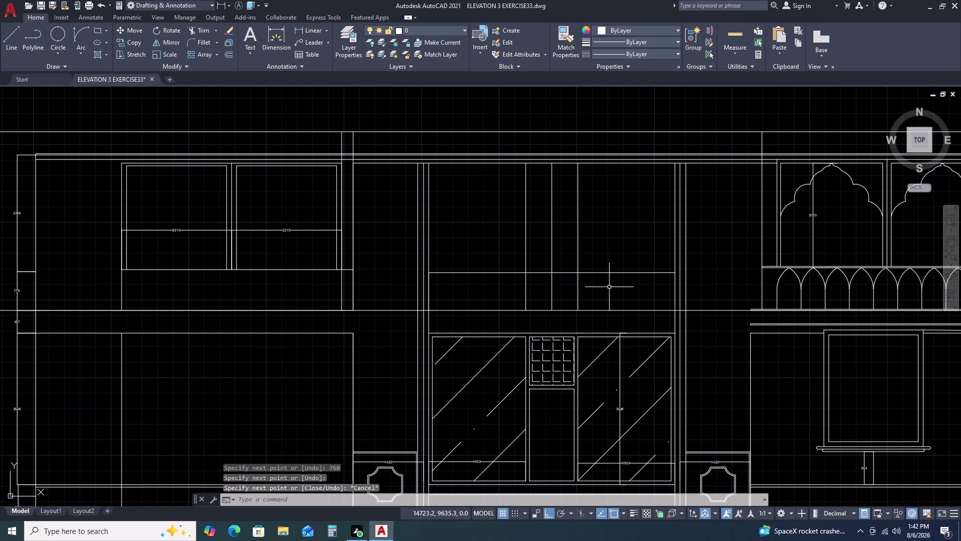
Trim the four post segments below the new line, then start HATCH.
text(TR)
key(space)
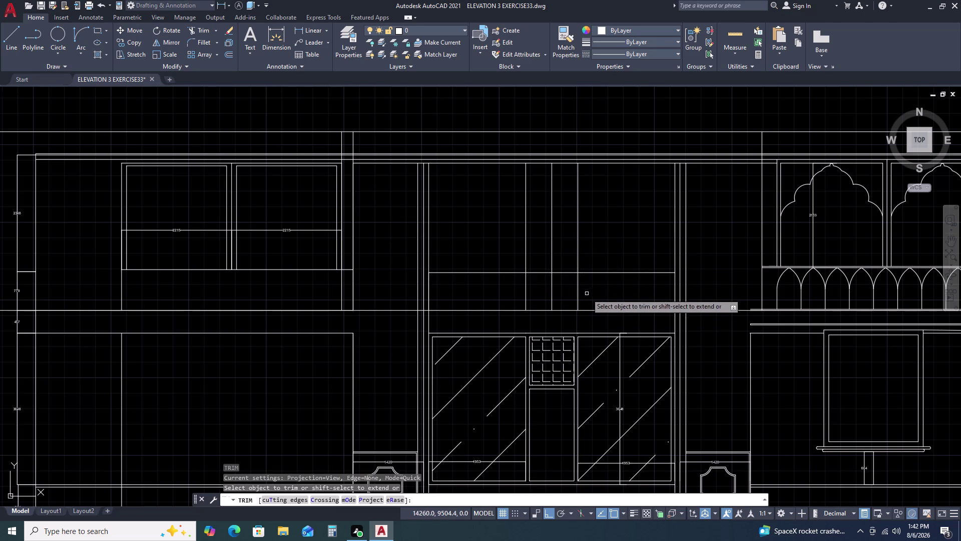
click(591, 291)
click(506, 291)
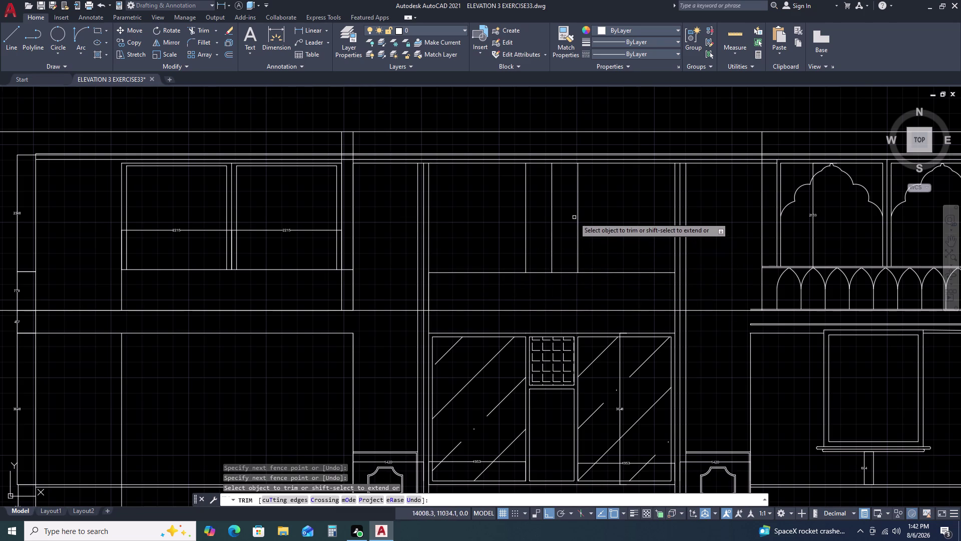
click(577, 214)
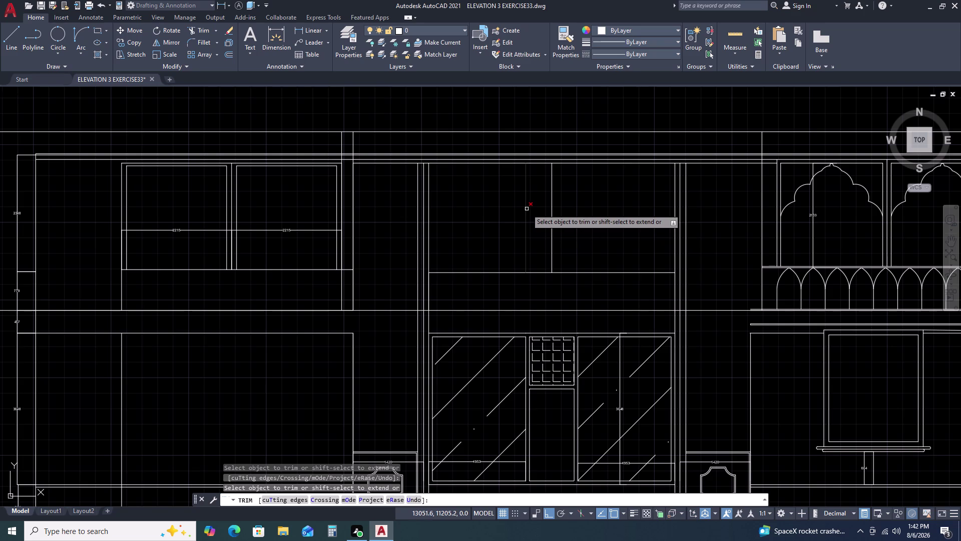
click(527, 208)
key(Escape)
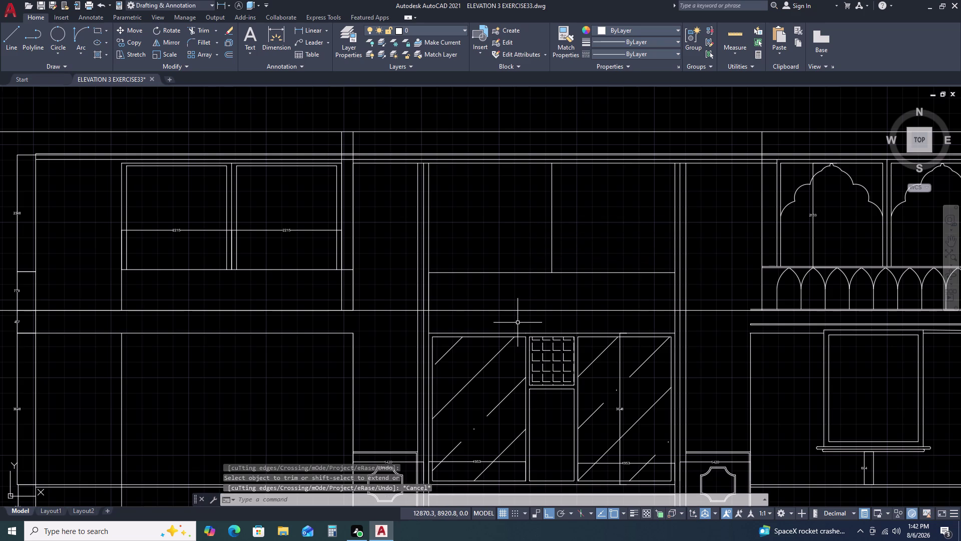
text(H)
key(space)
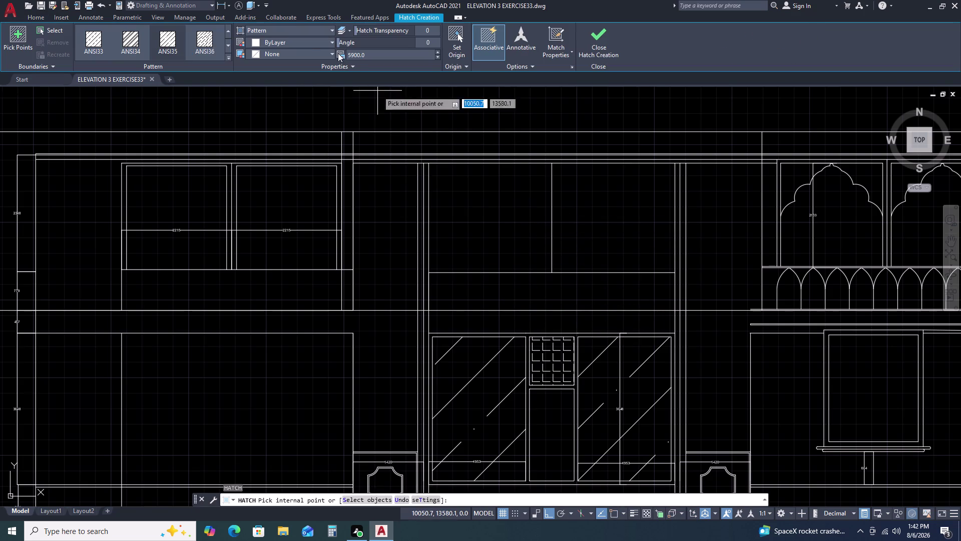
Hatch the panel above the doors, then MATCHPROP the small grille's grid pattern onto it.
click(485, 290)
key(Escape)
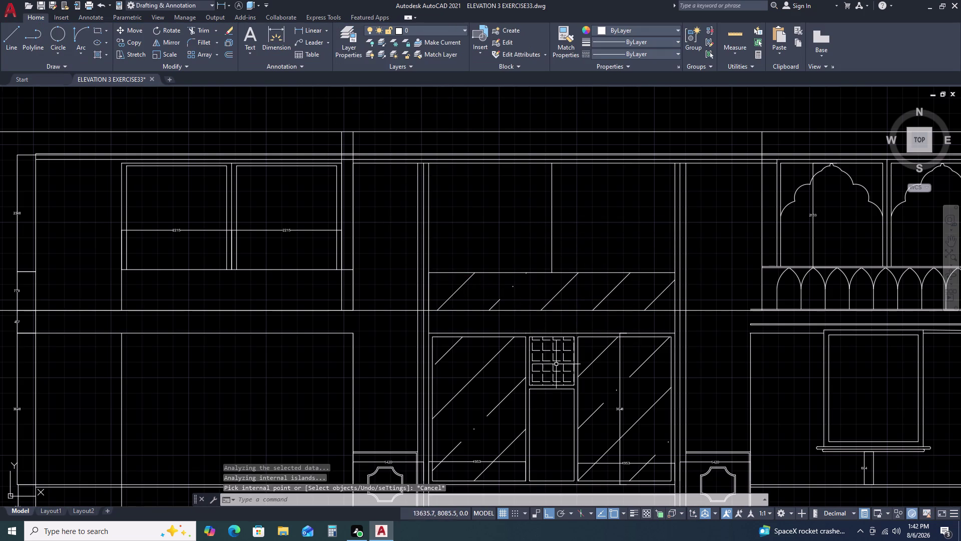
click(556, 364)
double_click(548, 364)
click(545, 360)
key(m)
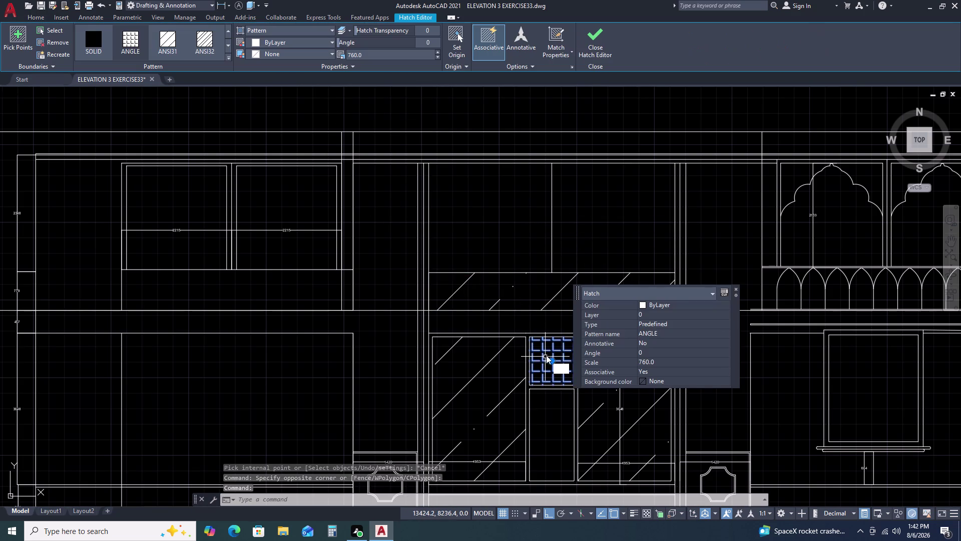
text(A)
key(space)
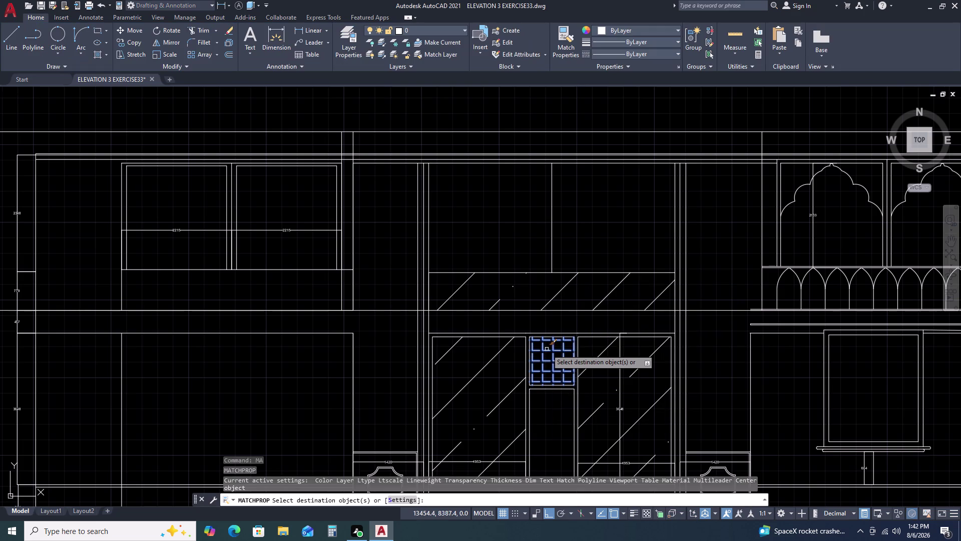
click(553, 297)
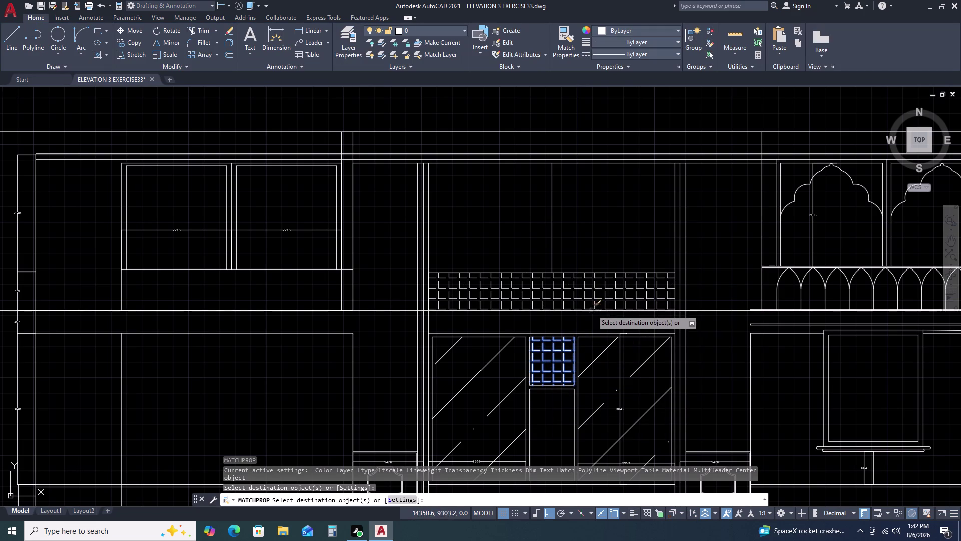
key(Escape)
scroll(down, 3)
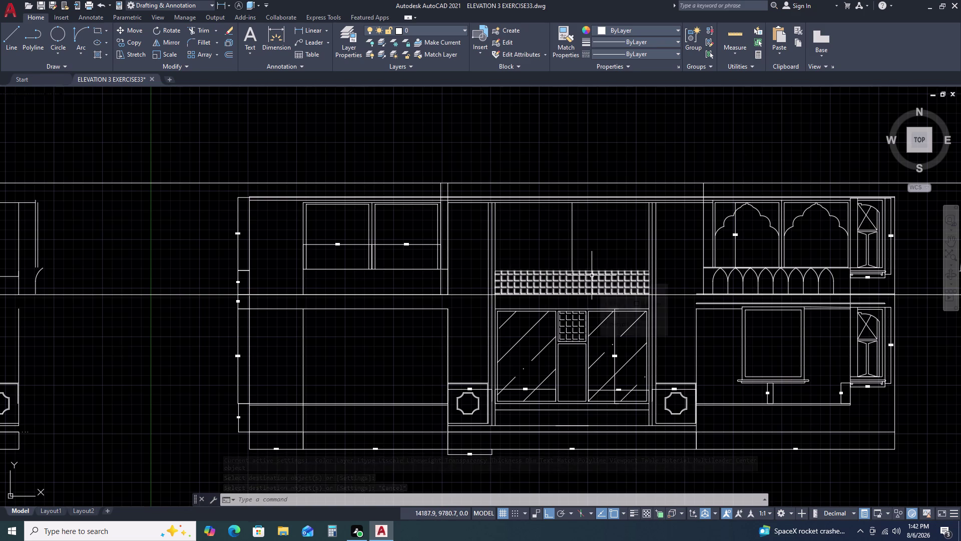
middle_drag(575, 246, 580, 291)
scroll(up, 3)
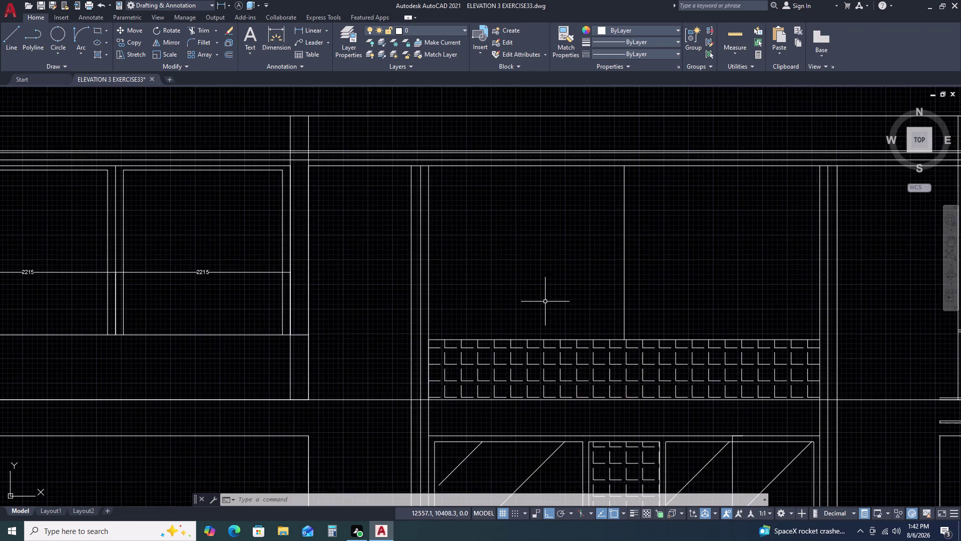
scroll(down, 3)
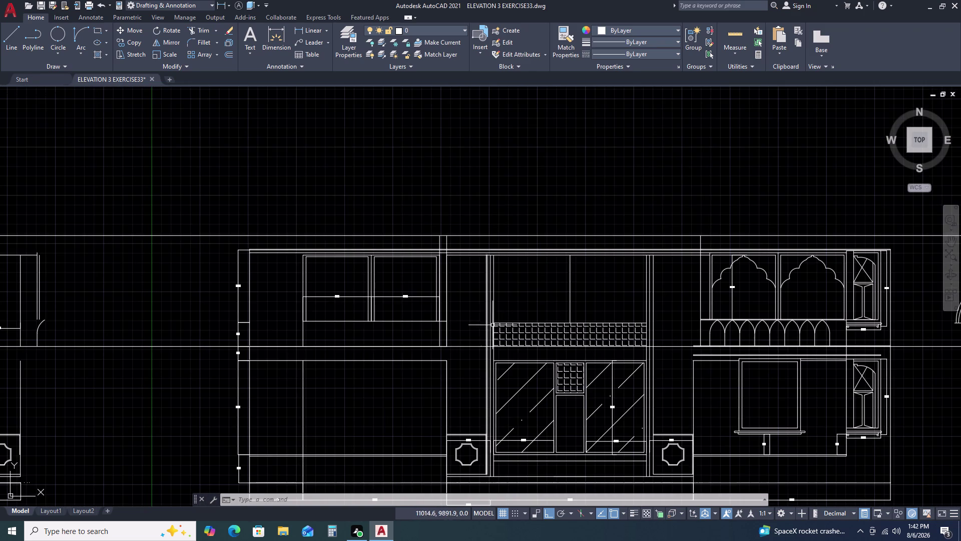
Draw a freehand revision cloud with a 2000 path distance near the grille.
text(RE)
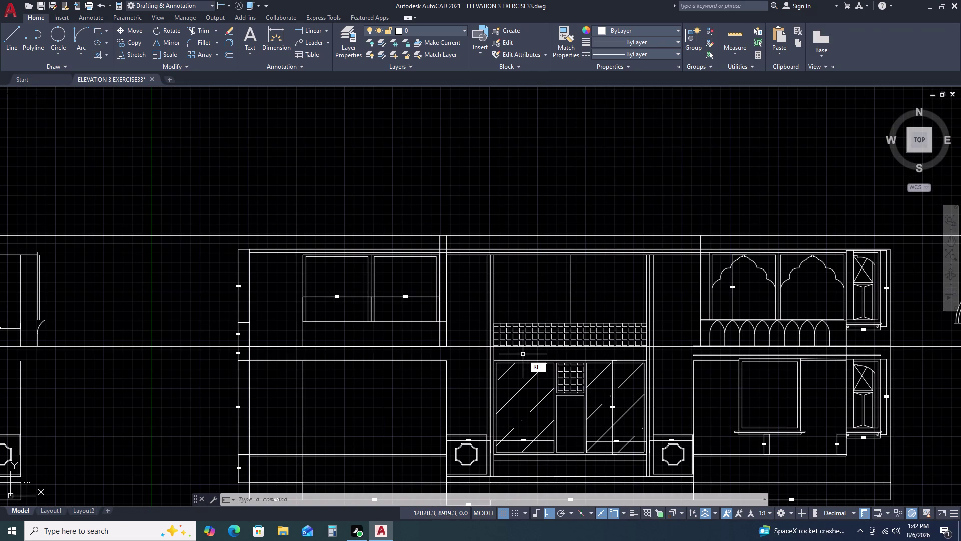
text(C)
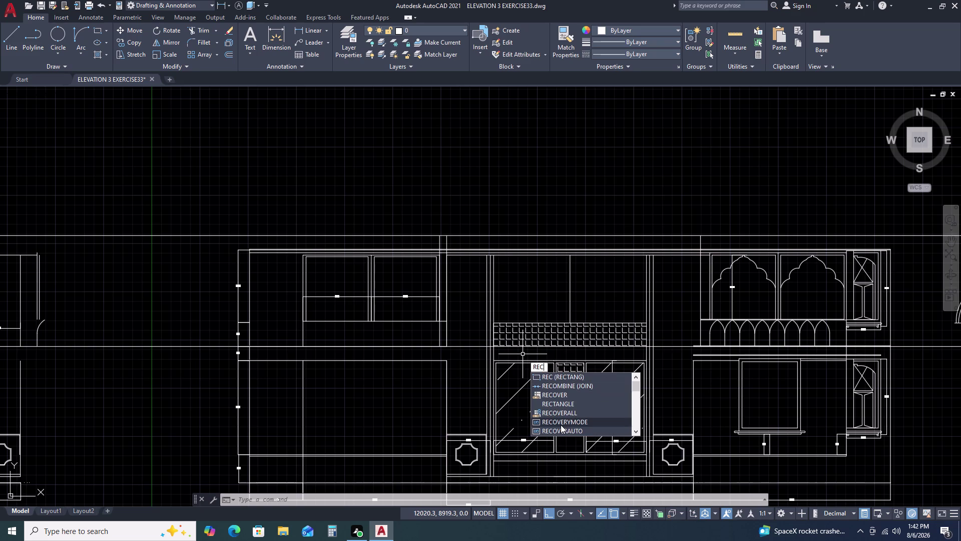
key(BackSpace)
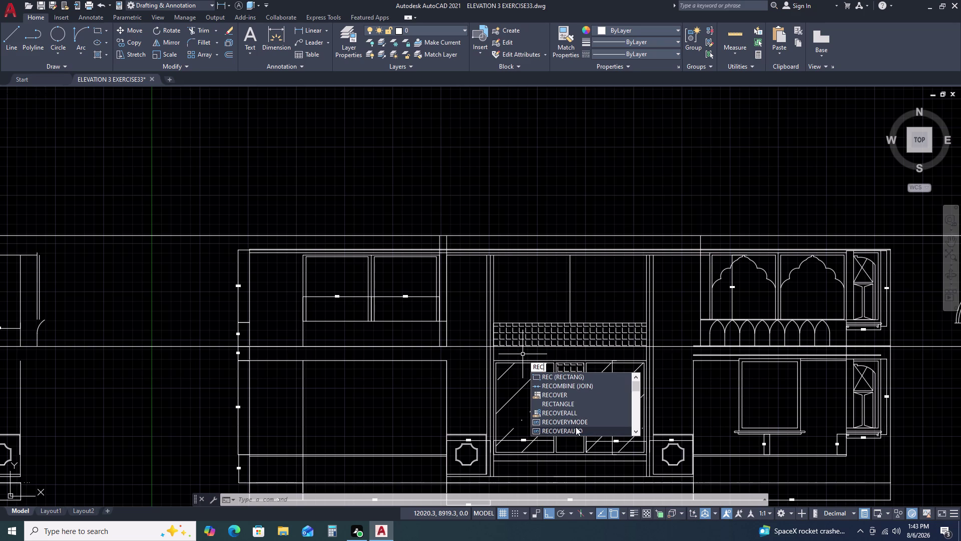
click(575, 423)
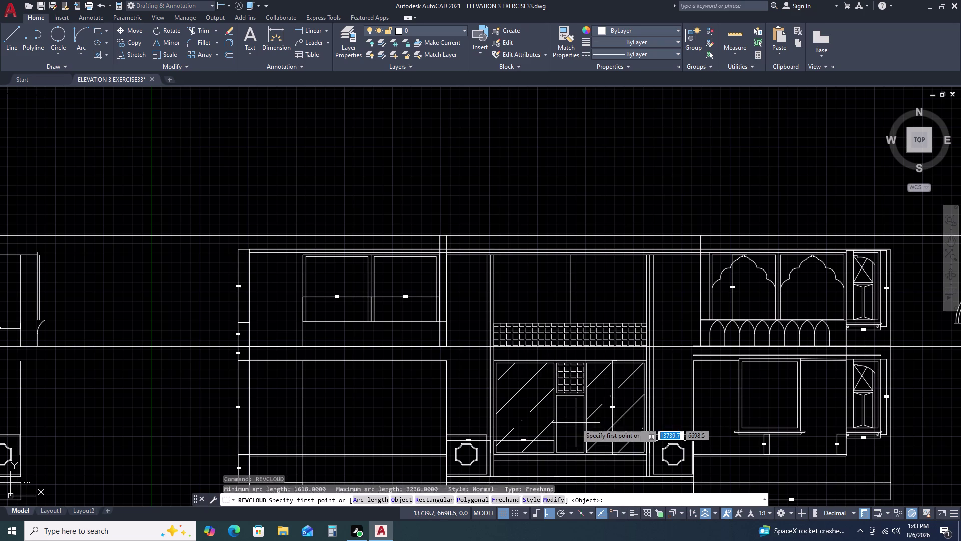
click(493, 324)
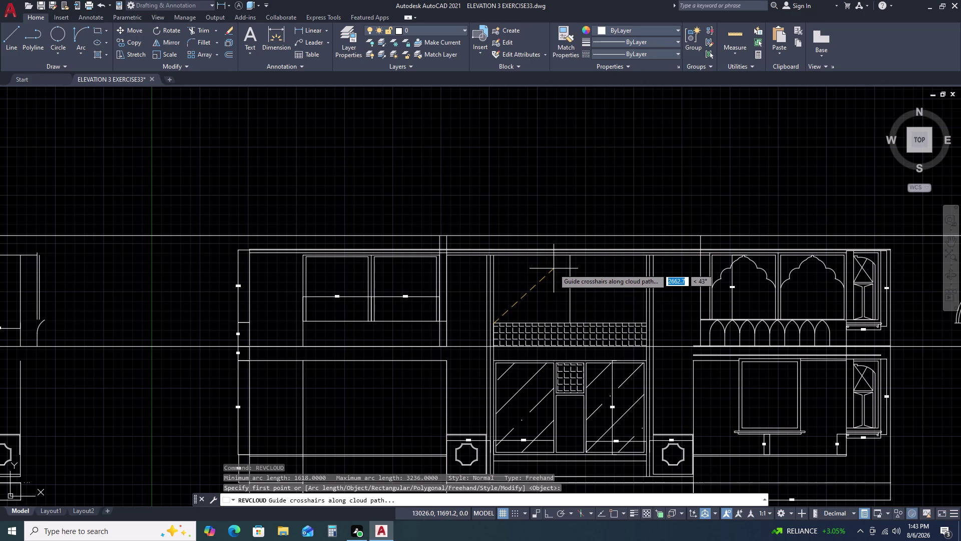
text(20)
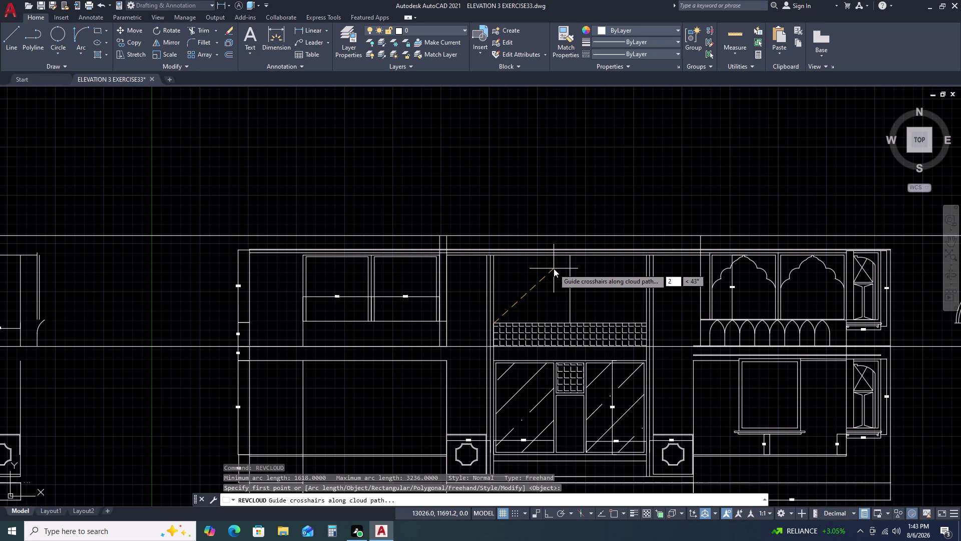
text(0)
text(0)
key(space)
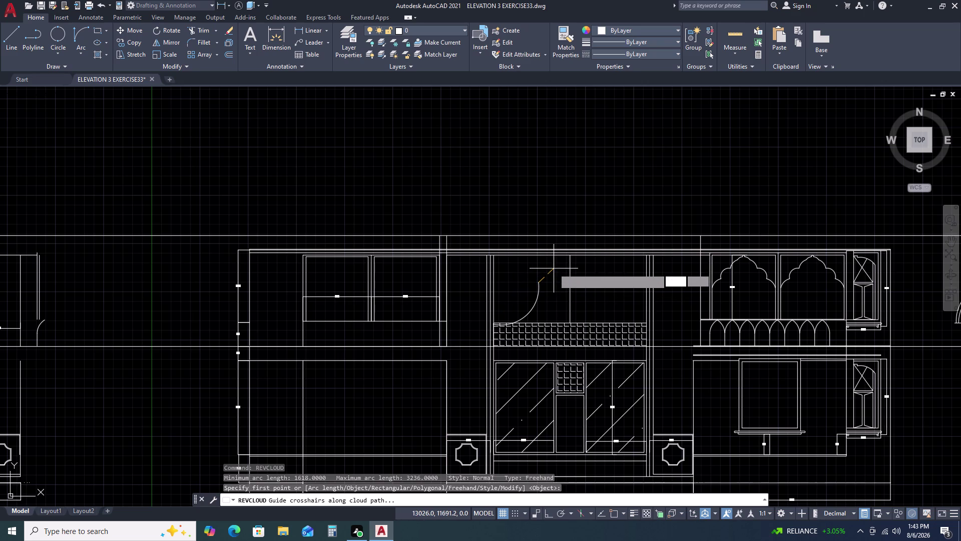
click(549, 302)
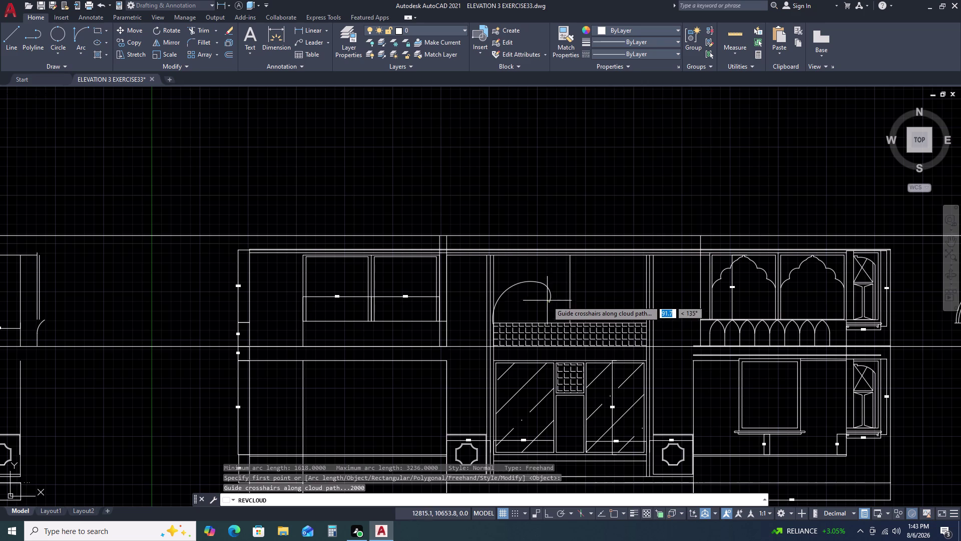
key(Return)
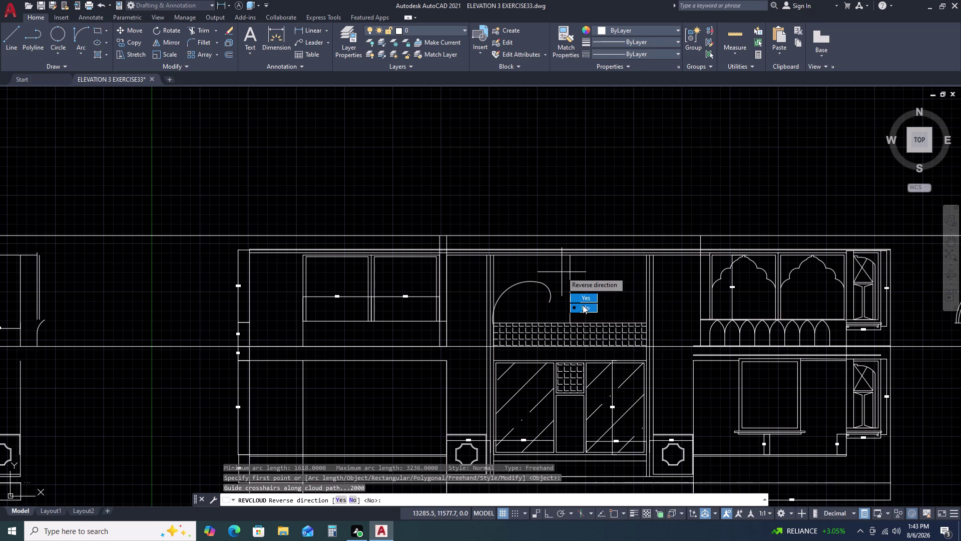
click(583, 307)
Select the new cloud curve and grab its end grip, then cancel.
double_click(547, 278)
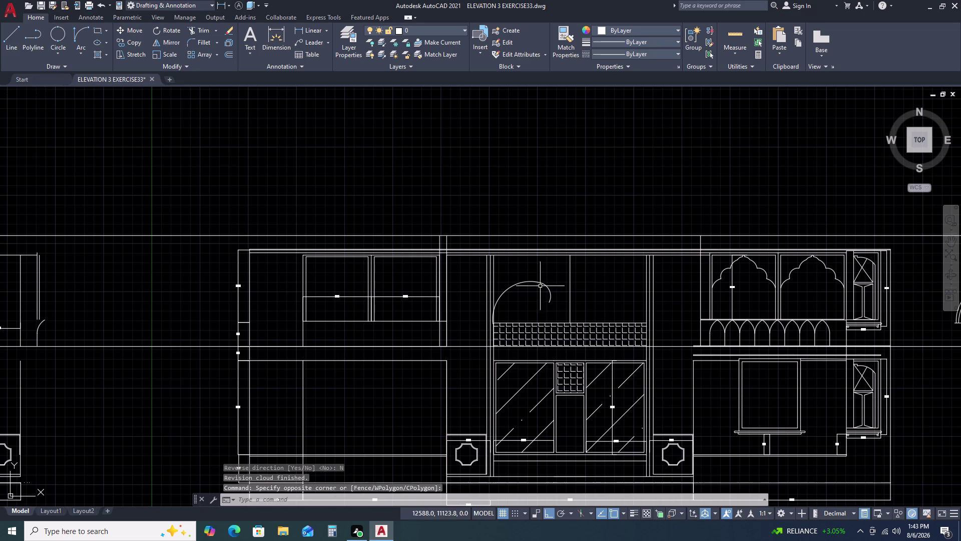
double_click(538, 291)
click(543, 276)
key(grave)
click(533, 281)
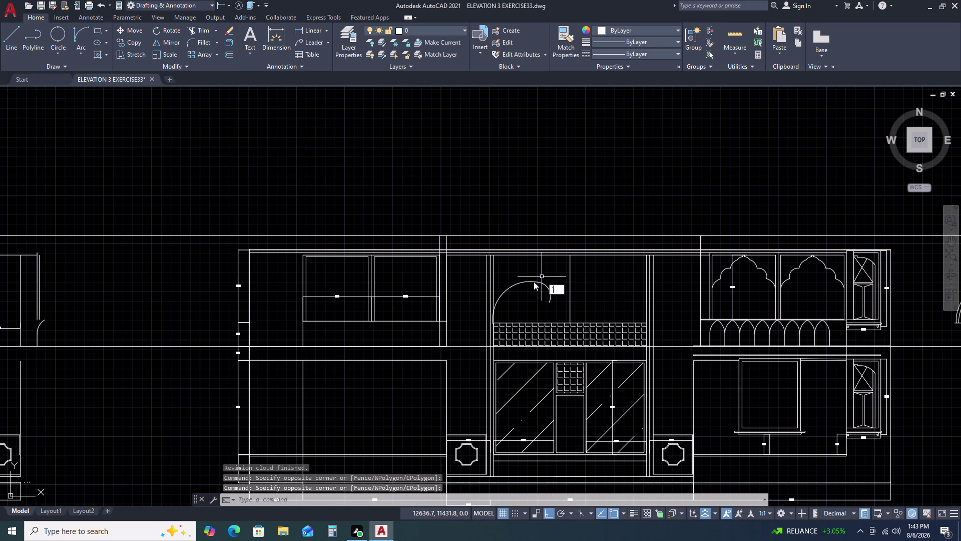
key(grave)
key(grave)
key(grave)
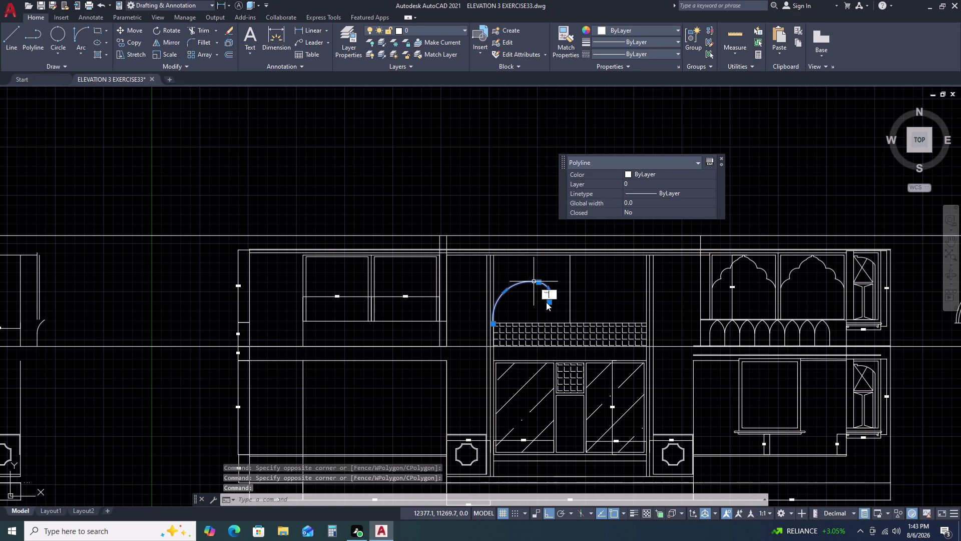
key(Escape)
key(Escape)
key(Escape)
click(548, 299)
click(548, 301)
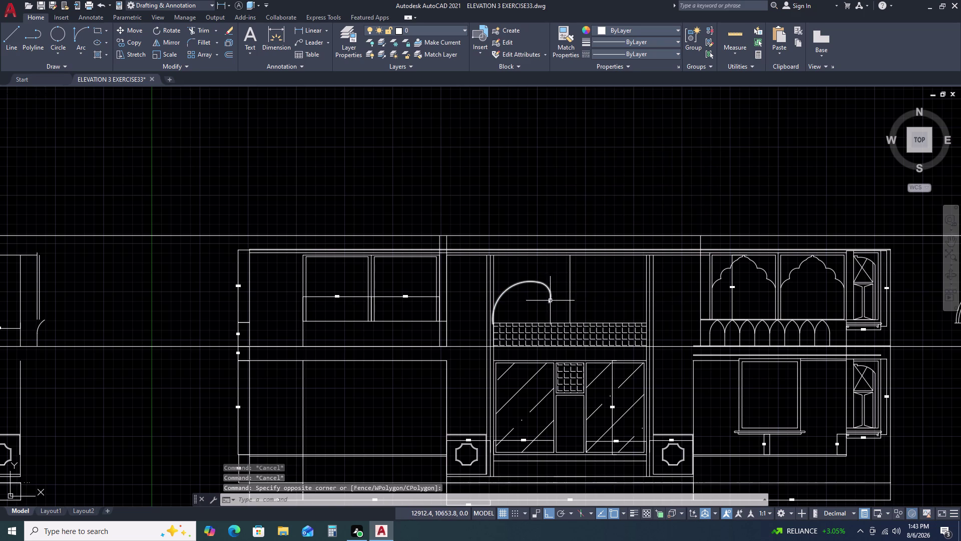
click(550, 300)
click(551, 300)
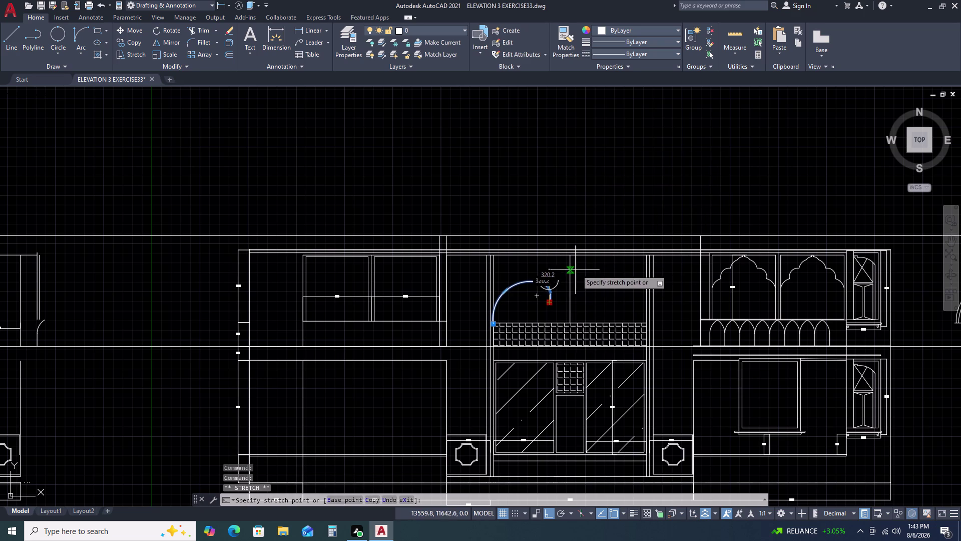
key(Escape)
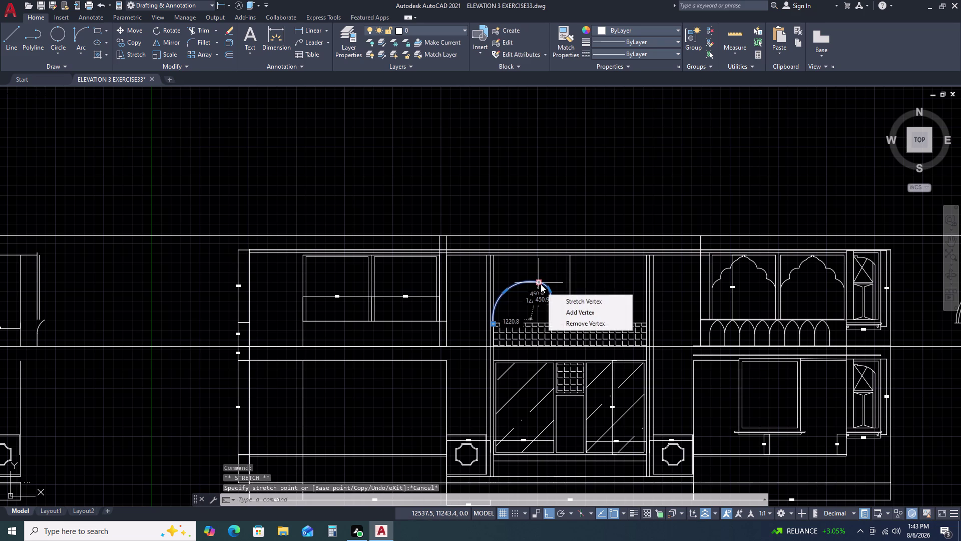
Explode the cloud, delete the leftover piece, and stretch the remaining arc's upper end.
text(X)
key(space)
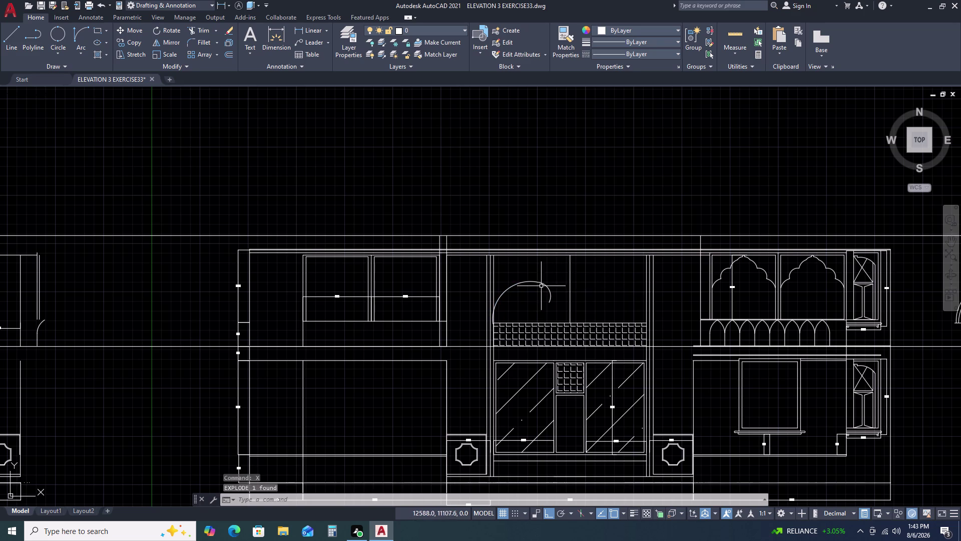
click(543, 285)
key(Delete)
click(539, 275)
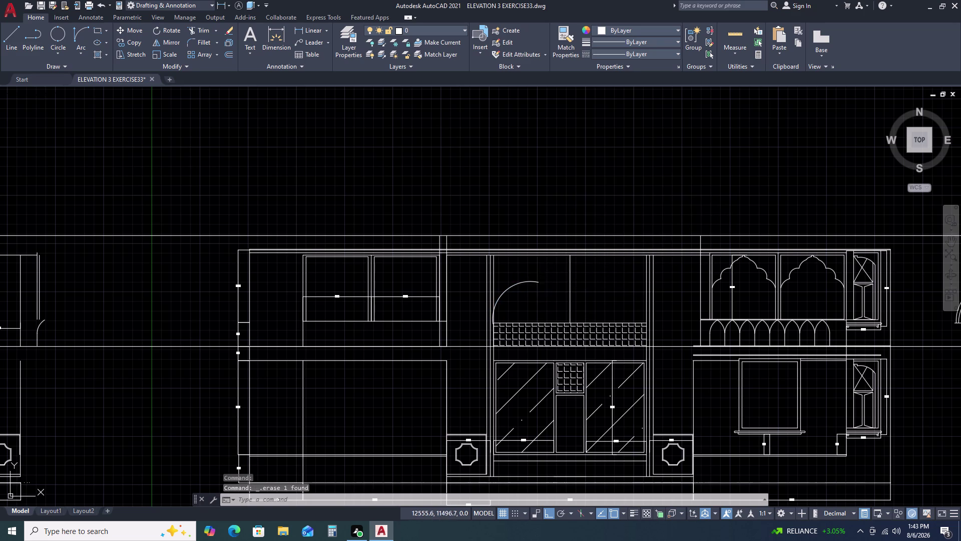
click(527, 292)
scroll(up, 3)
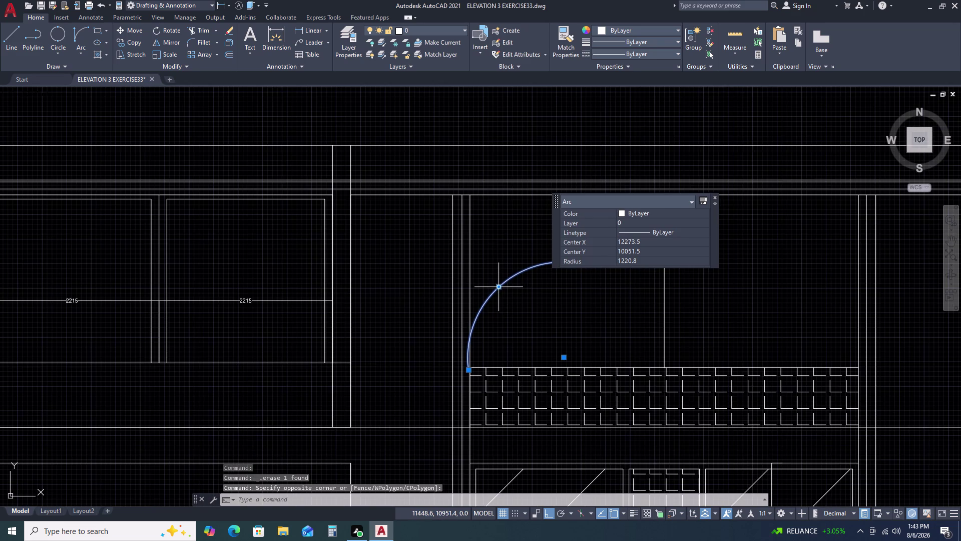
click(497, 288)
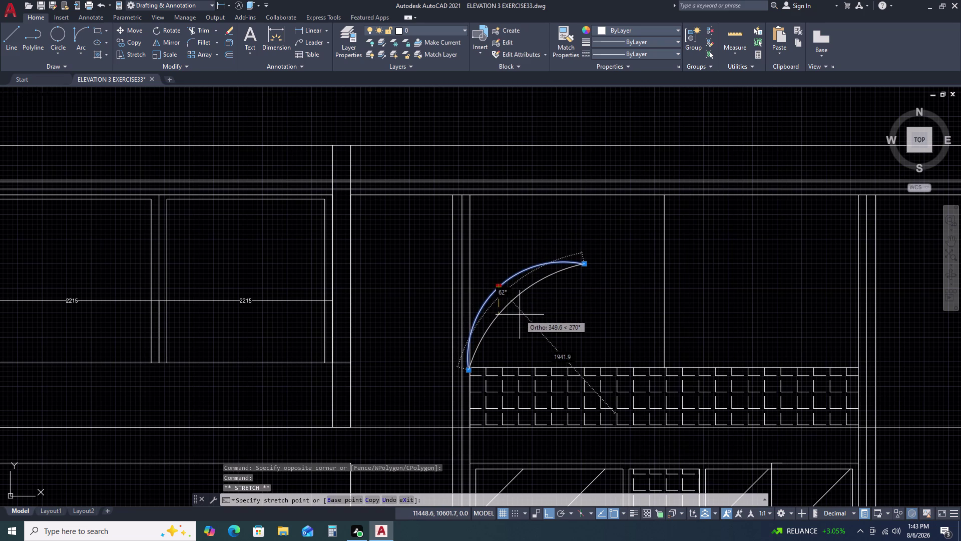
double_click(524, 323)
key(Escape)
Select the enlarged arc after panning to bring its lower end into view.
middle_drag(566, 292, 564, 295)
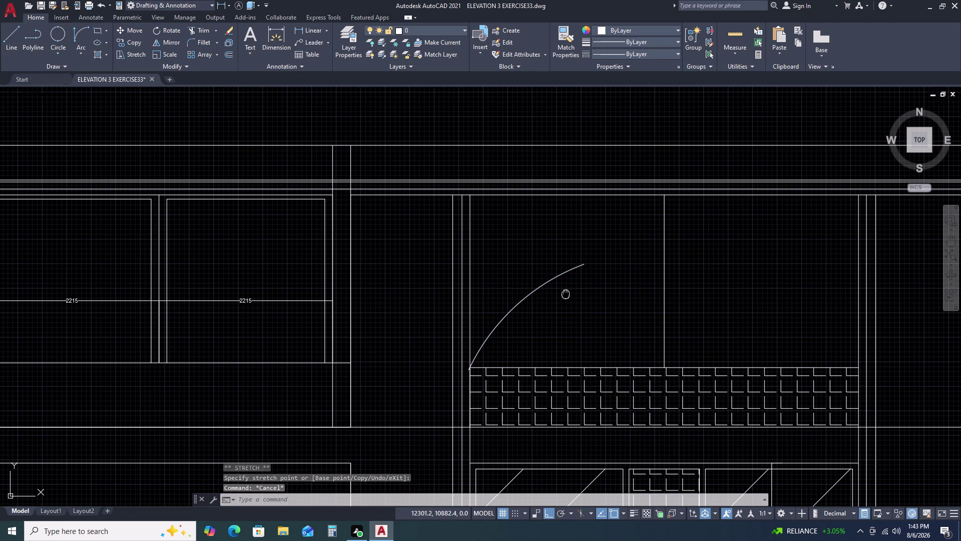
middle_drag(564, 295, 479, 331)
middle_click(474, 332)
scroll(up, 3)
click(405, 357)
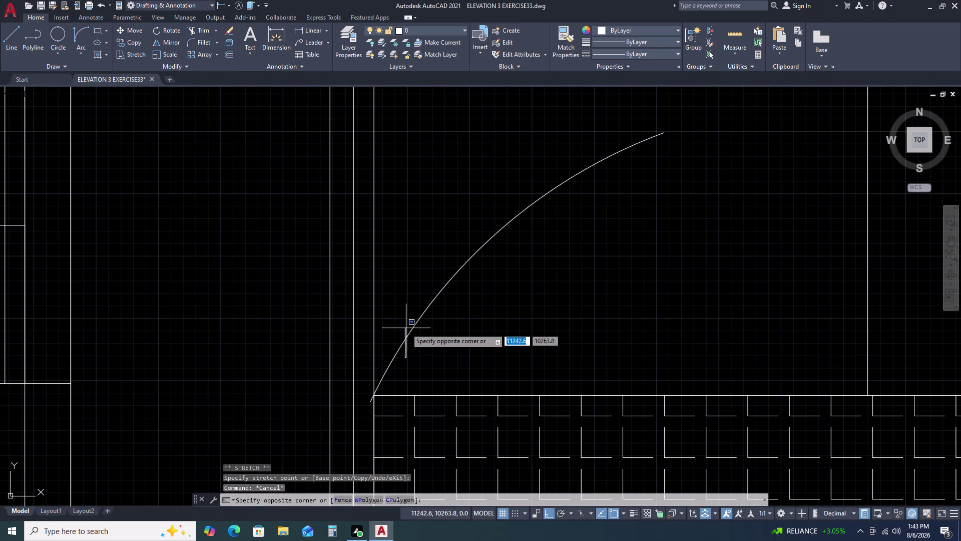
drag(406, 313, 407, 309)
click(442, 359)
click(407, 310)
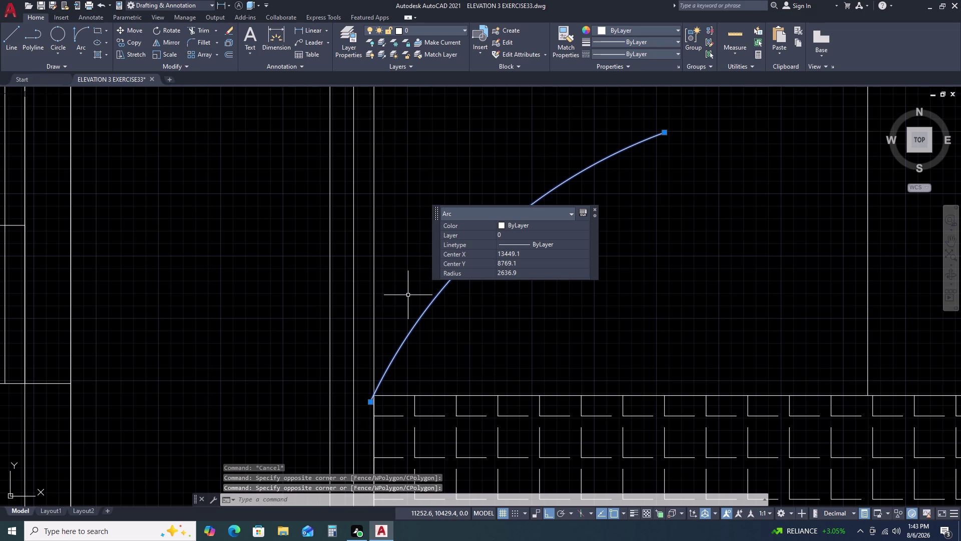
scroll(up, 3)
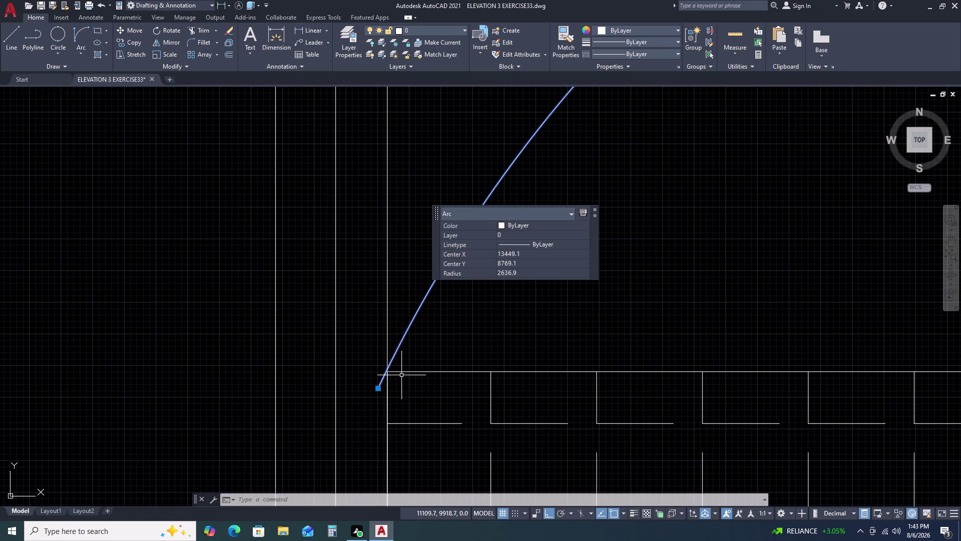
Move the arc so its lower end sits on the grille corner.
text(M)
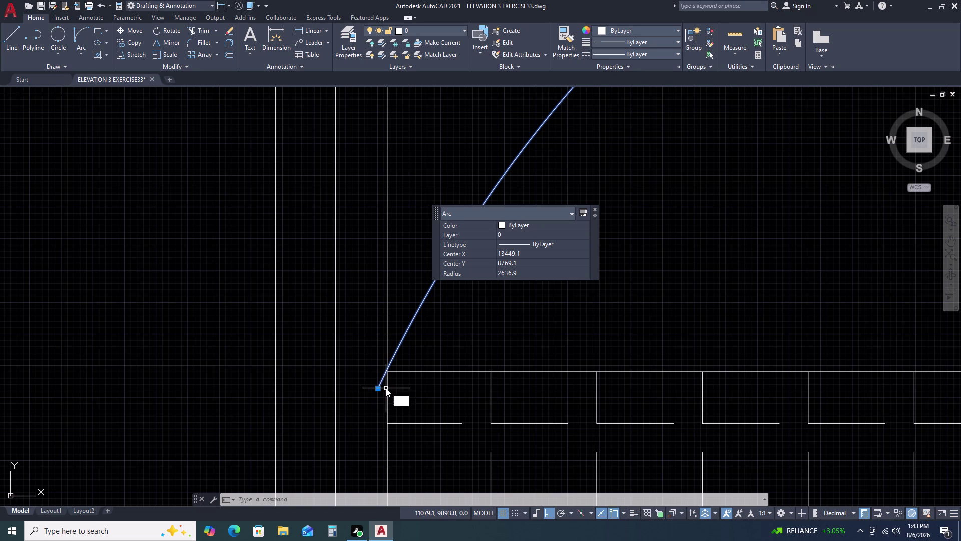
key(space)
click(380, 388)
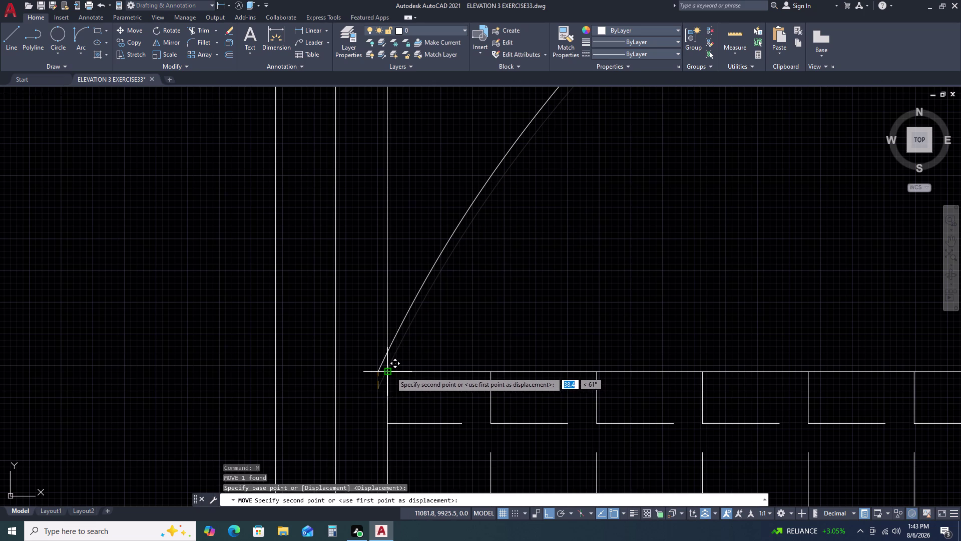
click(391, 372)
key(Escape)
scroll(down, 3)
middle_drag(571, 307, 421, 333)
scroll(down, 3)
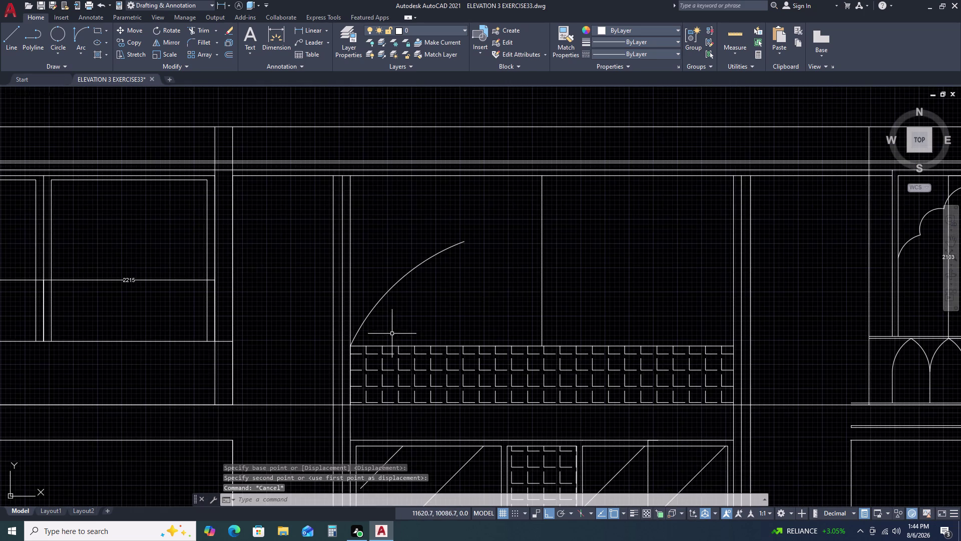
middle_drag(518, 296, 440, 338)
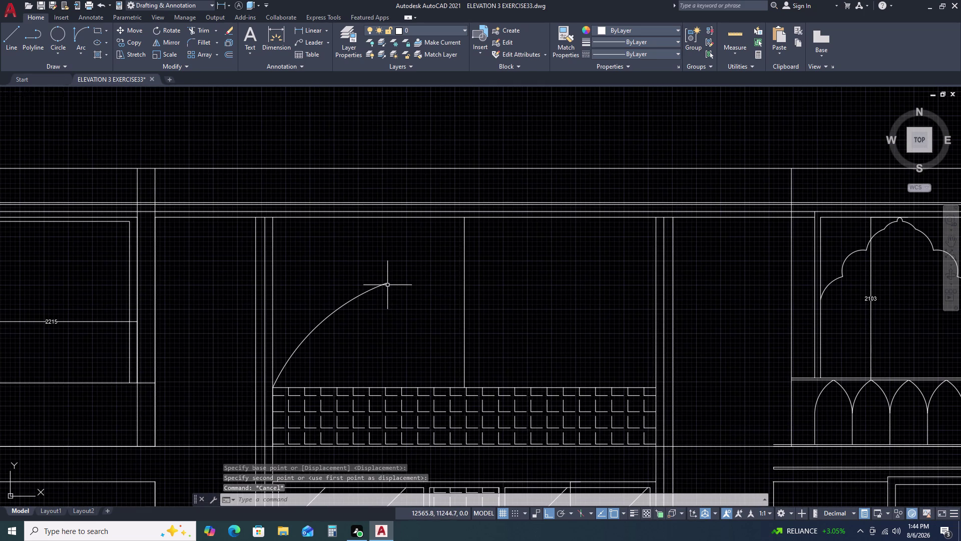
text(ARC)
key(space)
click(389, 285)
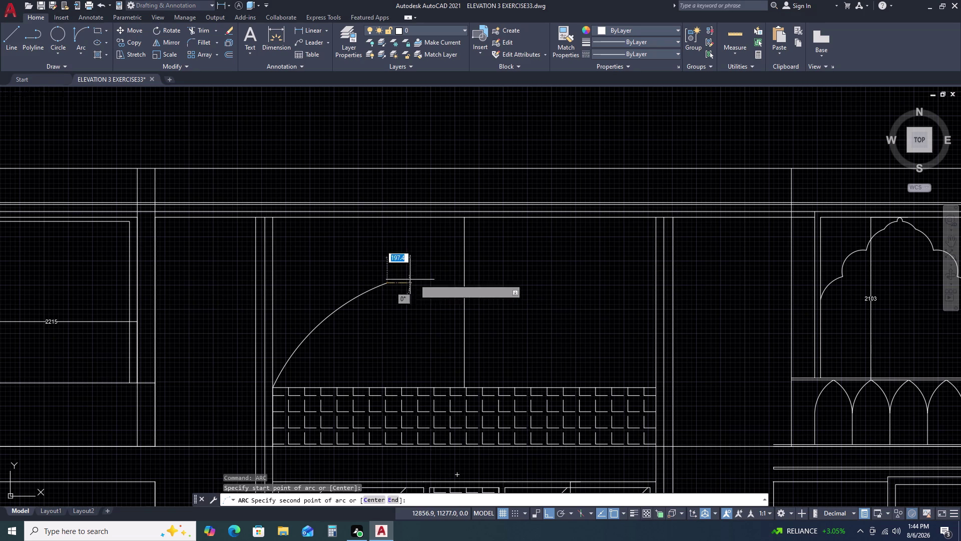
click(461, 220)
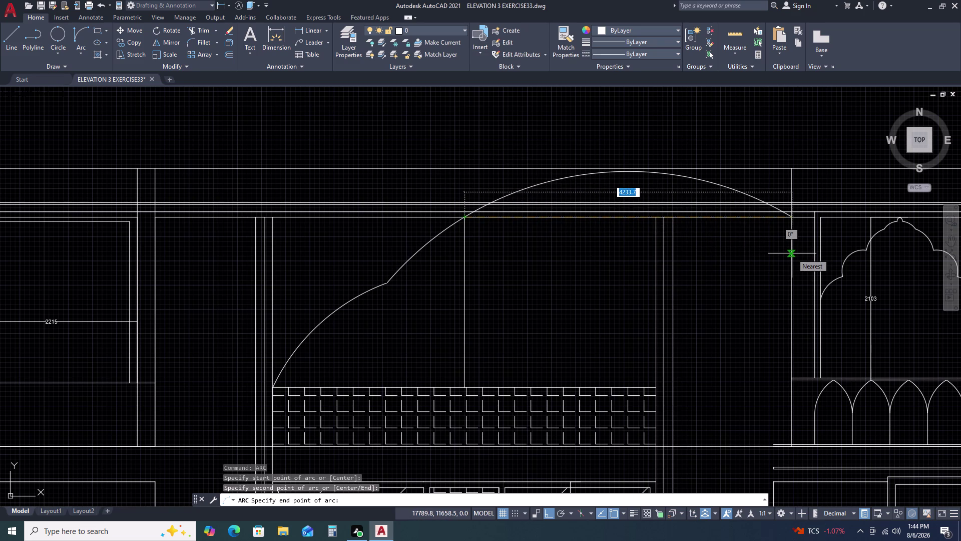
key(Escape)
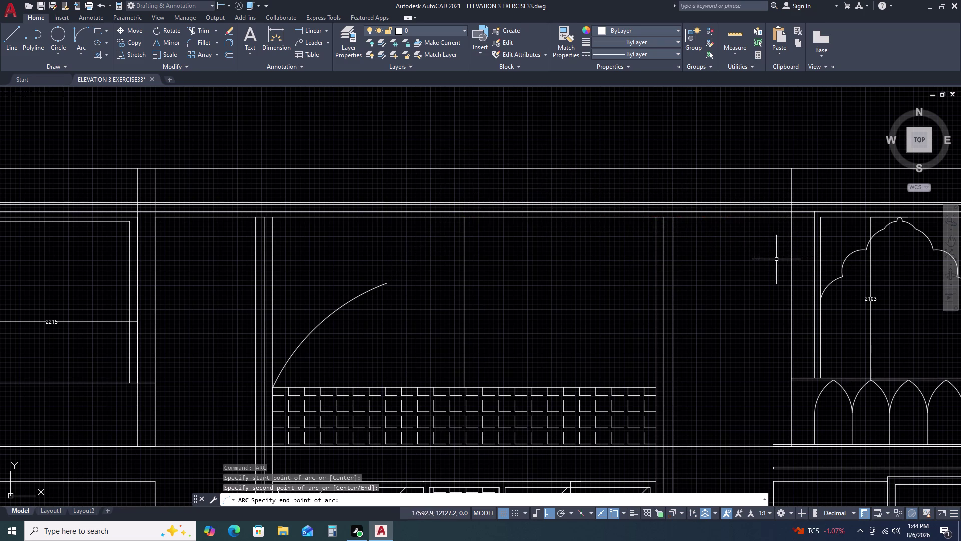
text(R)
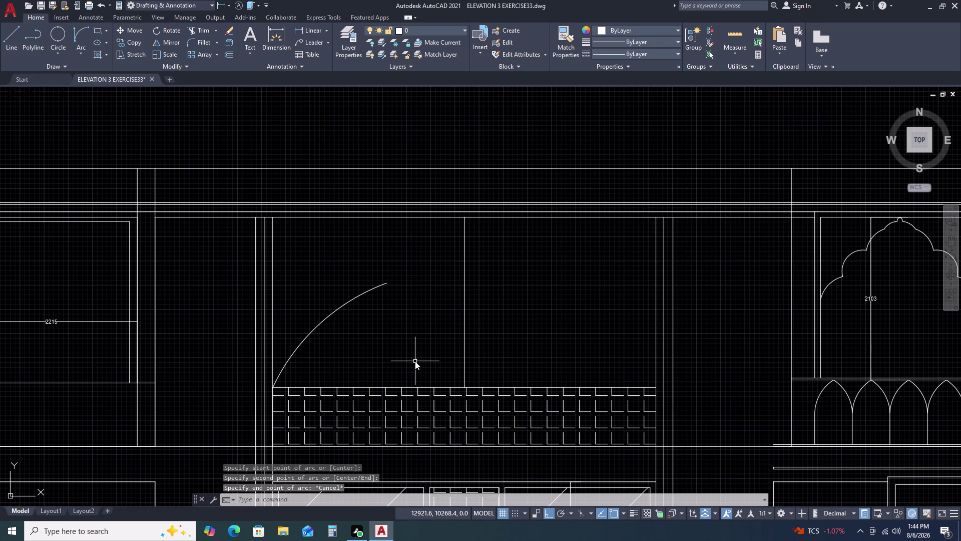
text(EC)
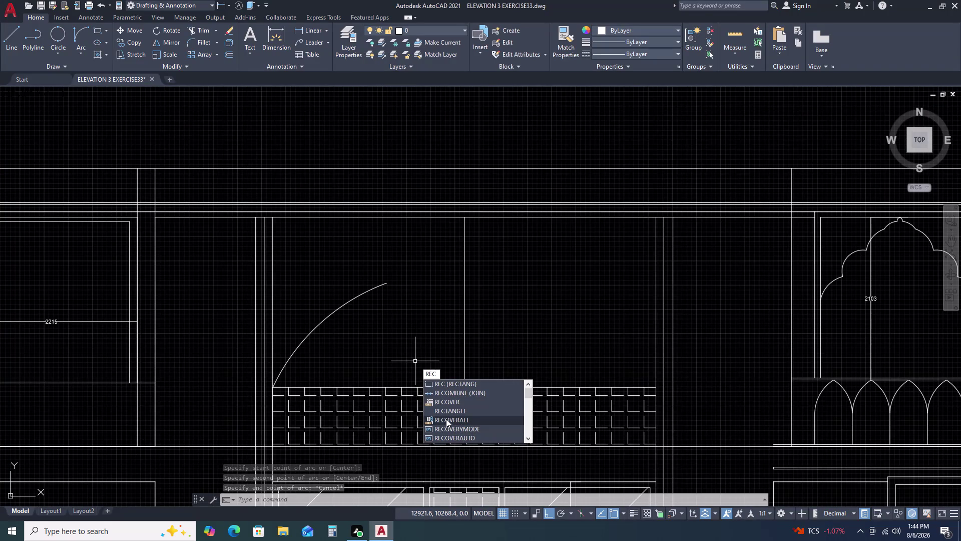
Trace a closed freehand leaf-shaped revision cloud beside the half-arch in the middle bay.
key(v)
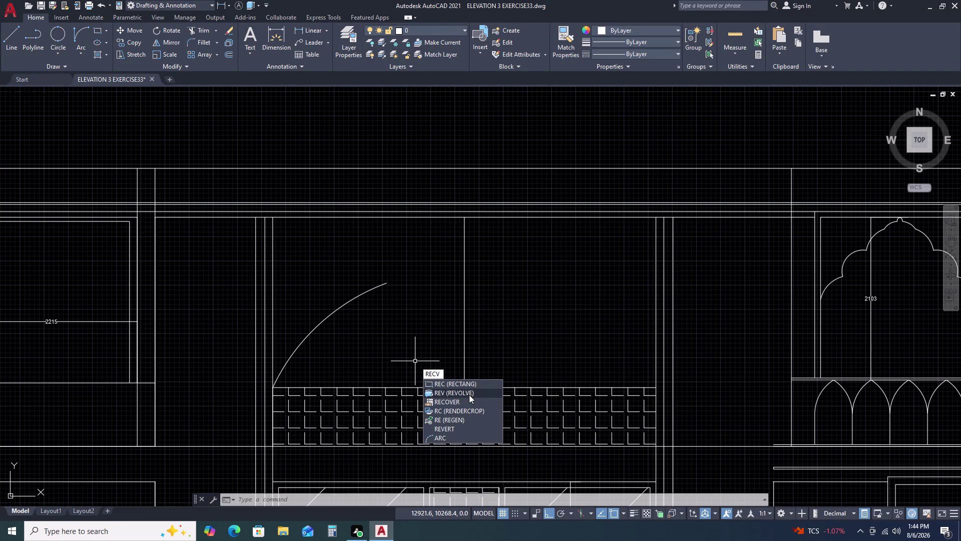
key(c)
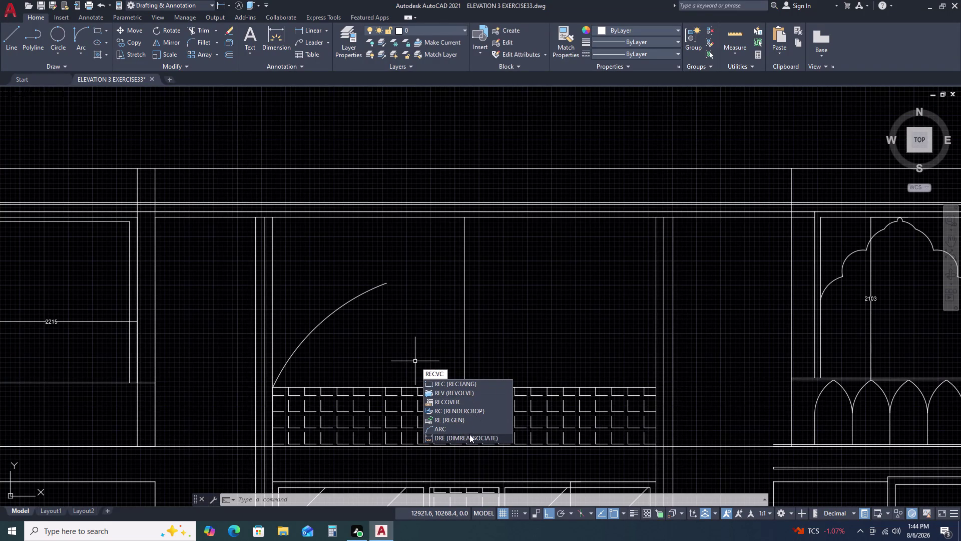
key(BackSpace)
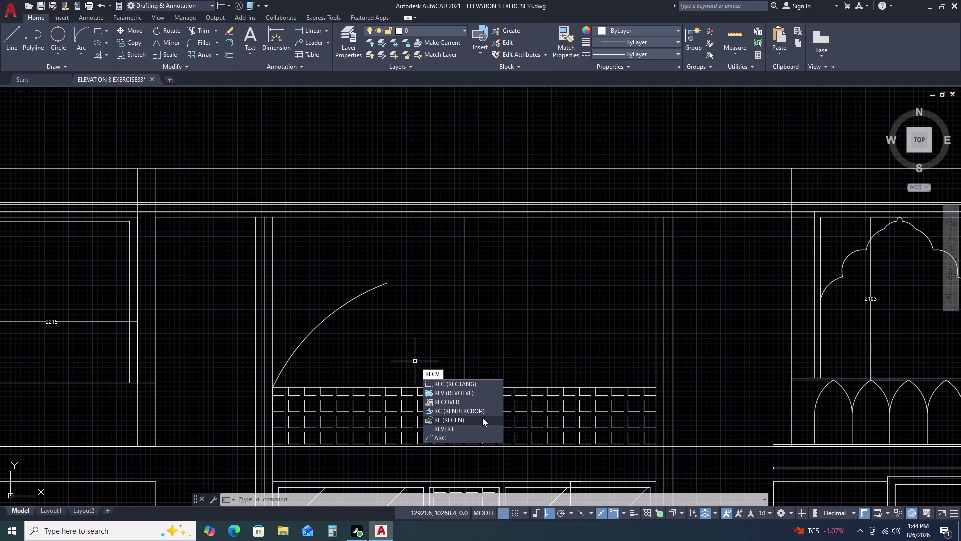
key(BackSpace)
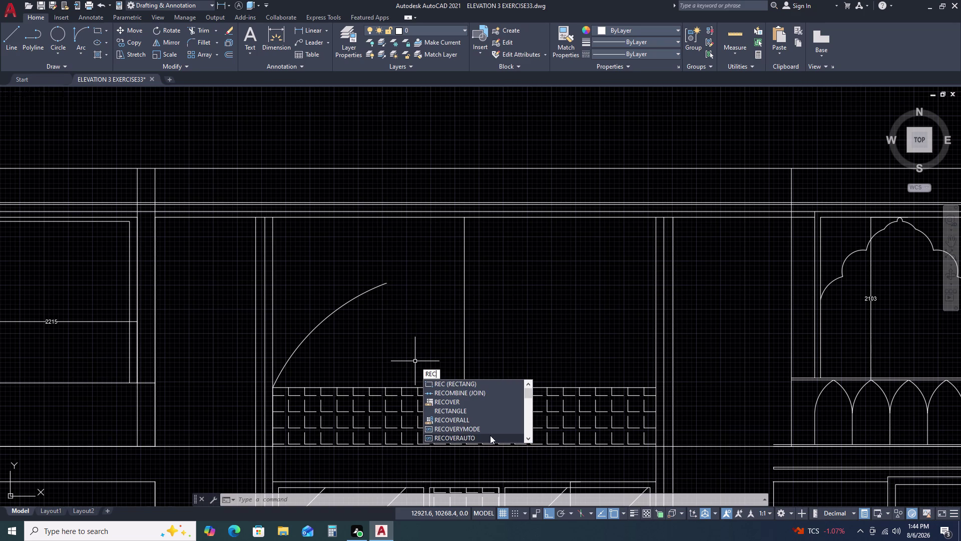
text(LO)
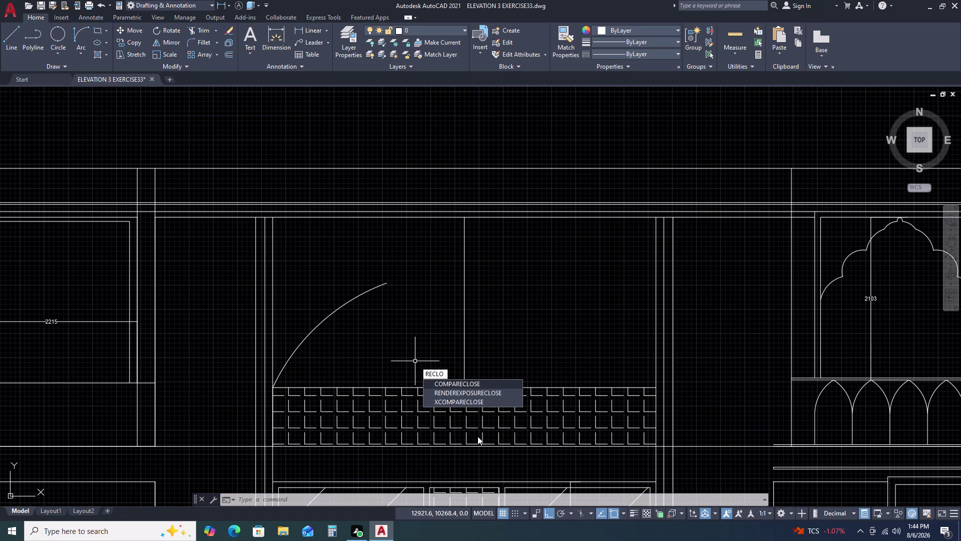
key(u)
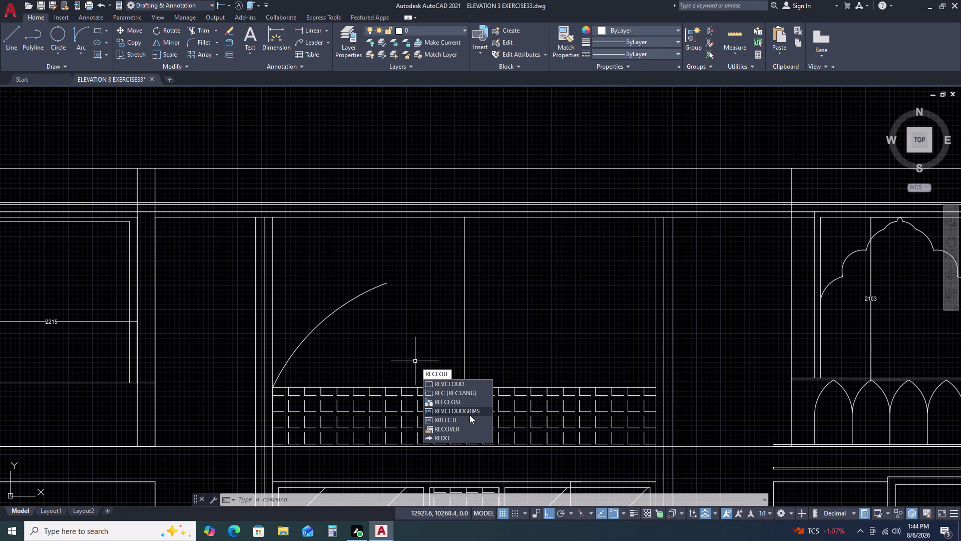
click(464, 387)
click(496, 362)
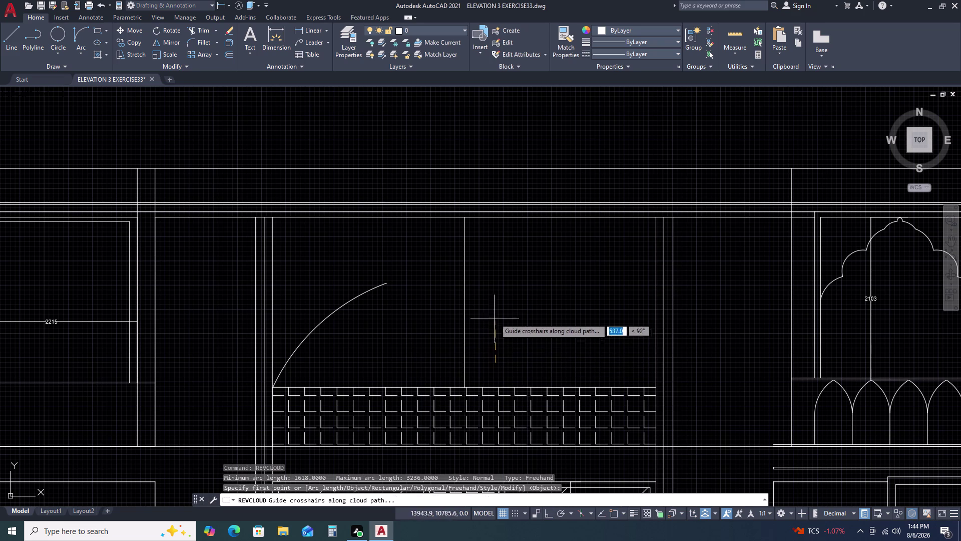
click(541, 295)
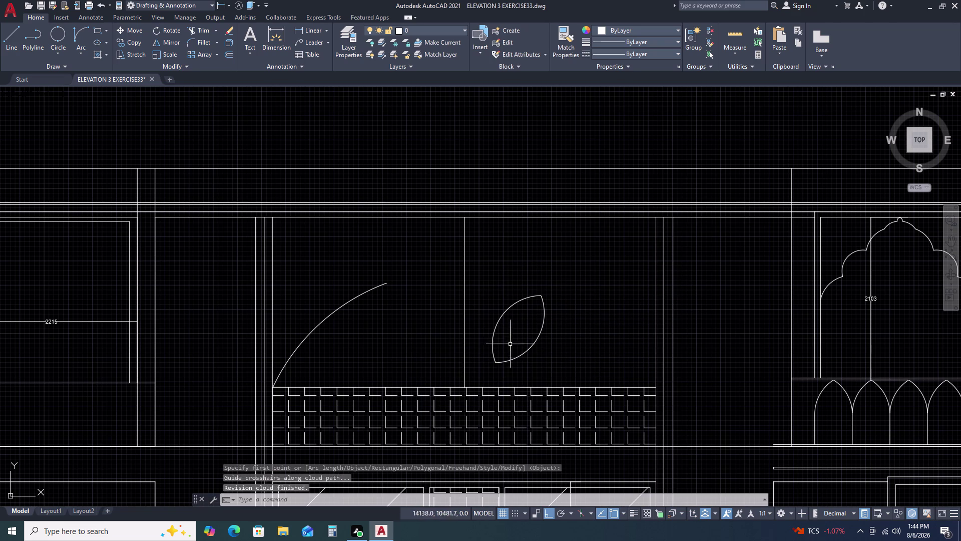
key(Escape)
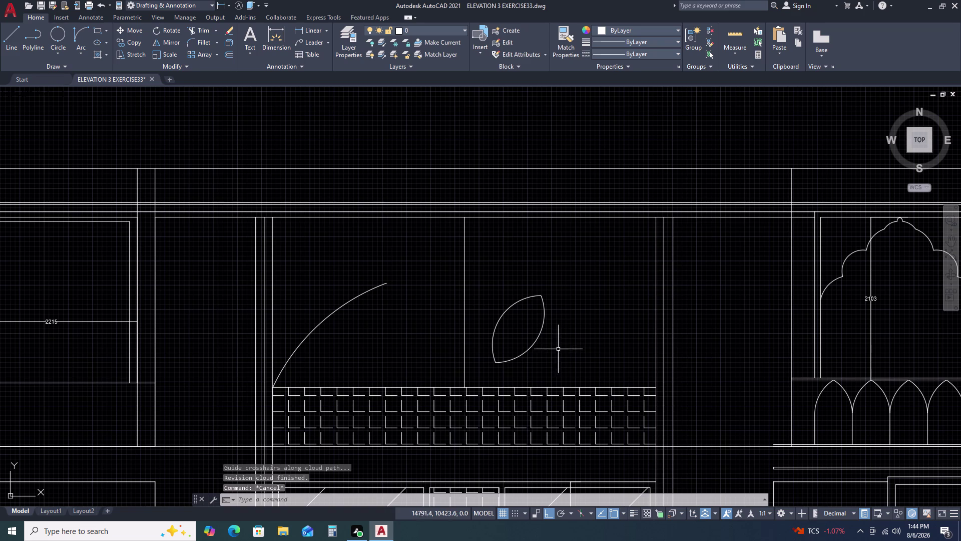
Rotate the leaf-shaped cloud about its lower tip, with Ortho turned off.
click(549, 344)
click(509, 290)
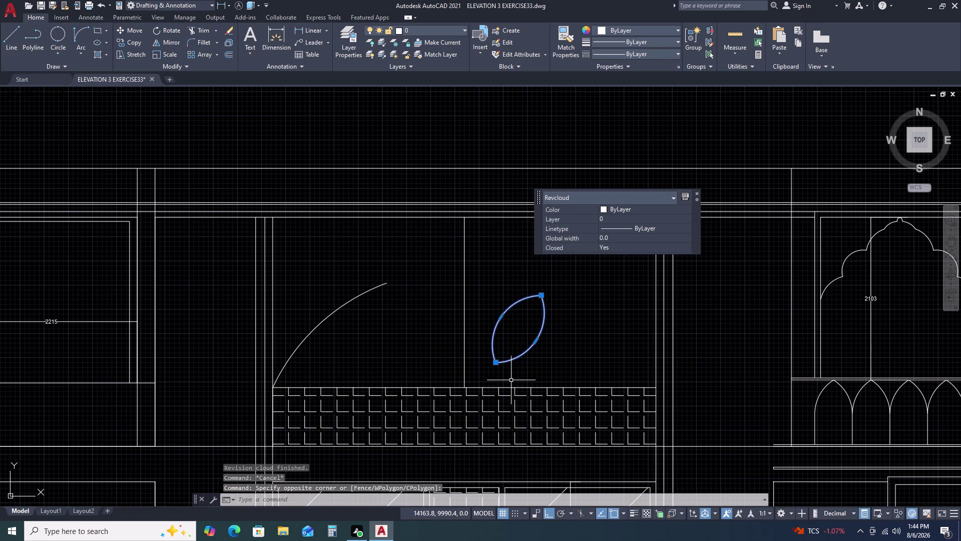
text(RO)
key(space)
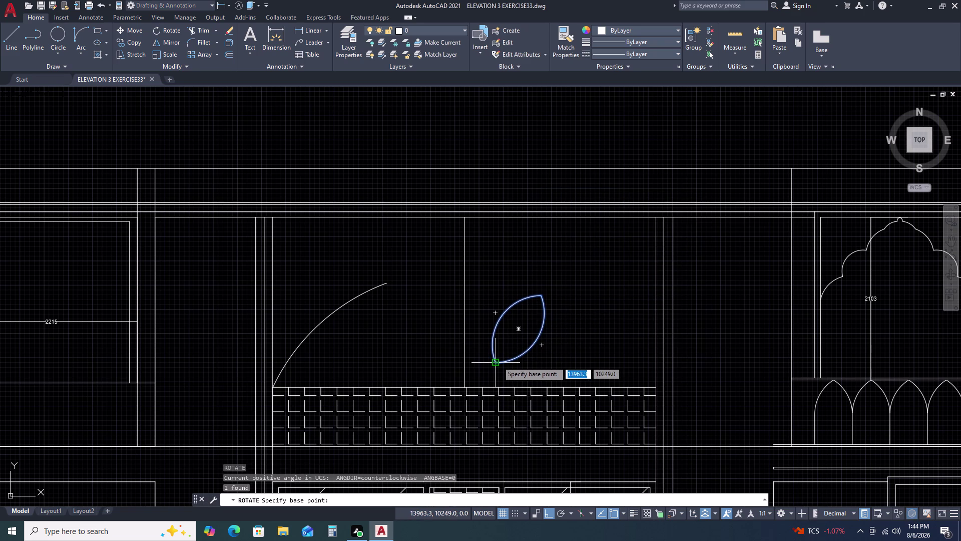
click(498, 361)
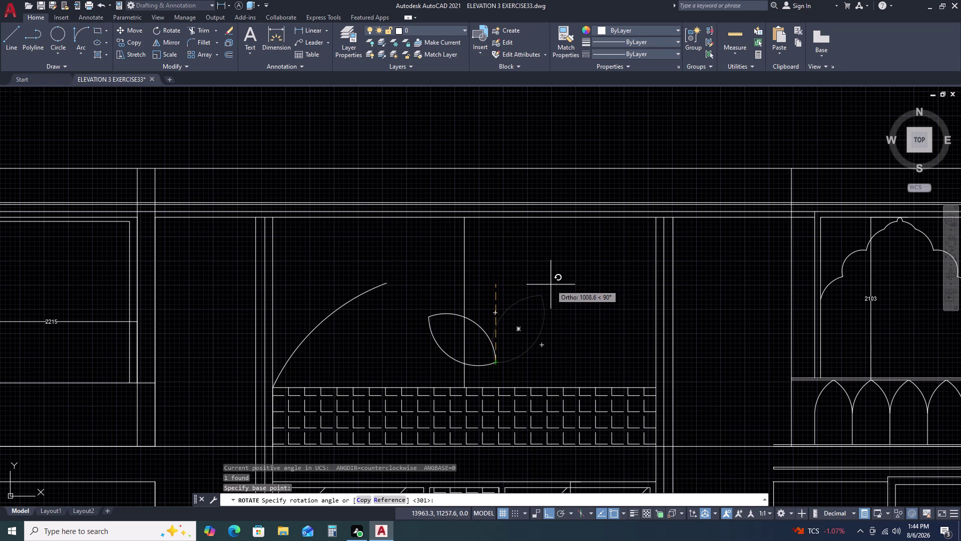
key(F8)
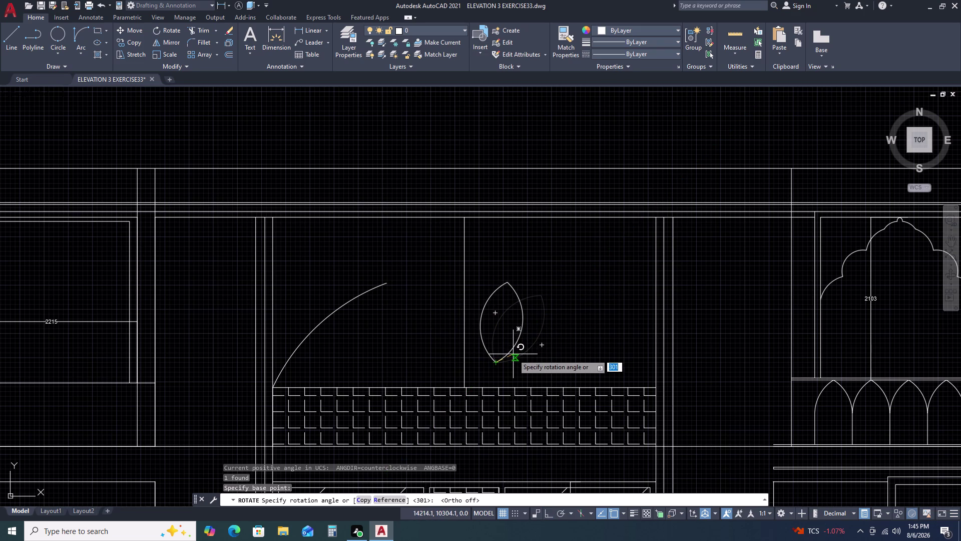
click(514, 354)
Rotate the leaf again about its upper tip so it stands vertical.
click(530, 337)
click(522, 290)
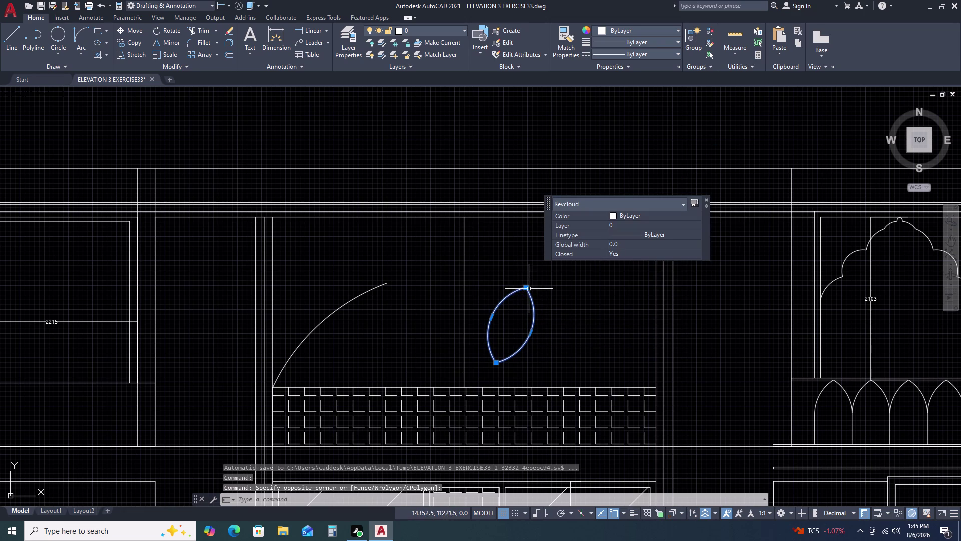
text(RO)
key(space)
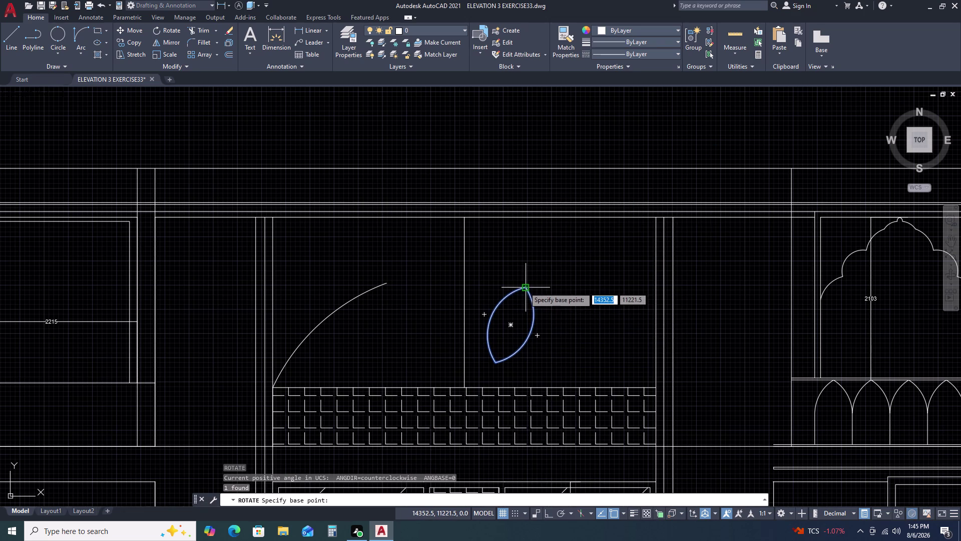
click(524, 286)
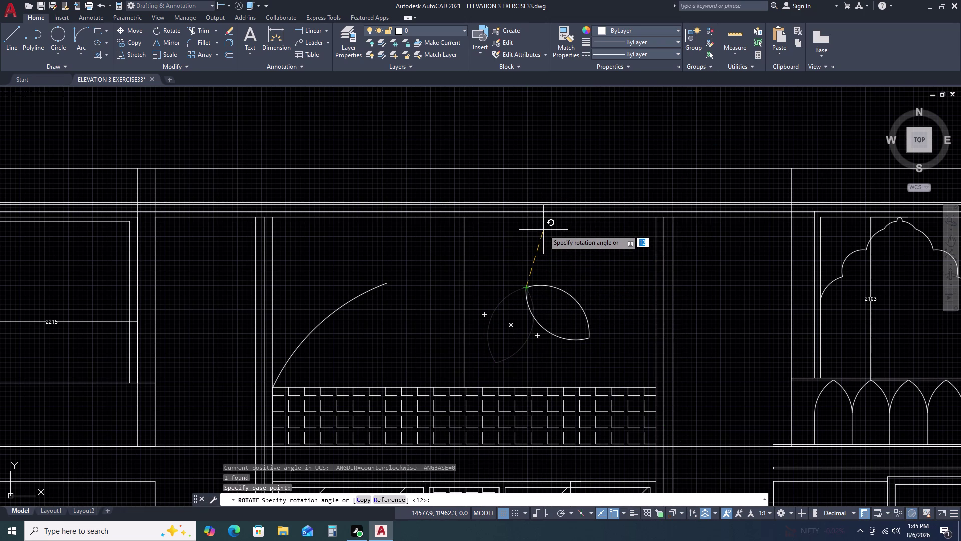
click(582, 266)
click(564, 316)
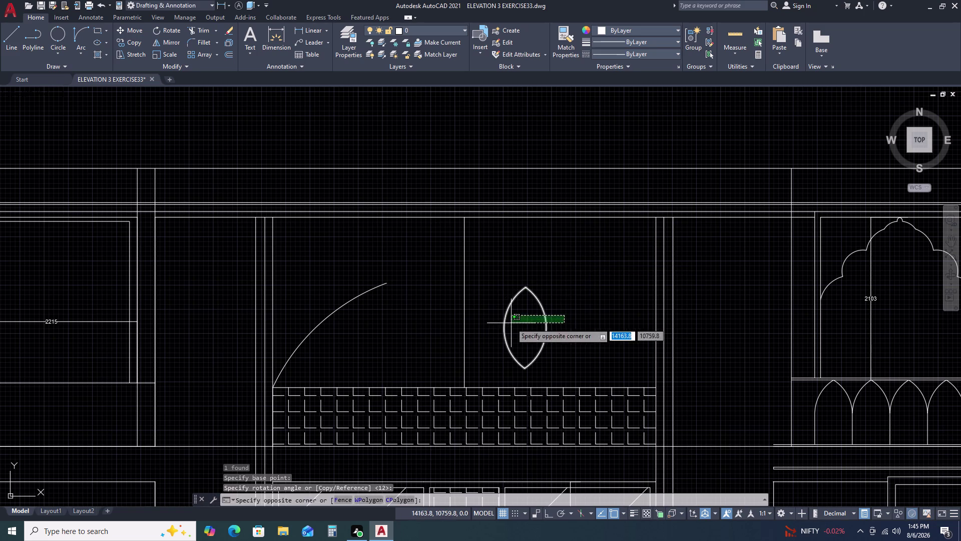
click(511, 323)
text(M)
key(space)
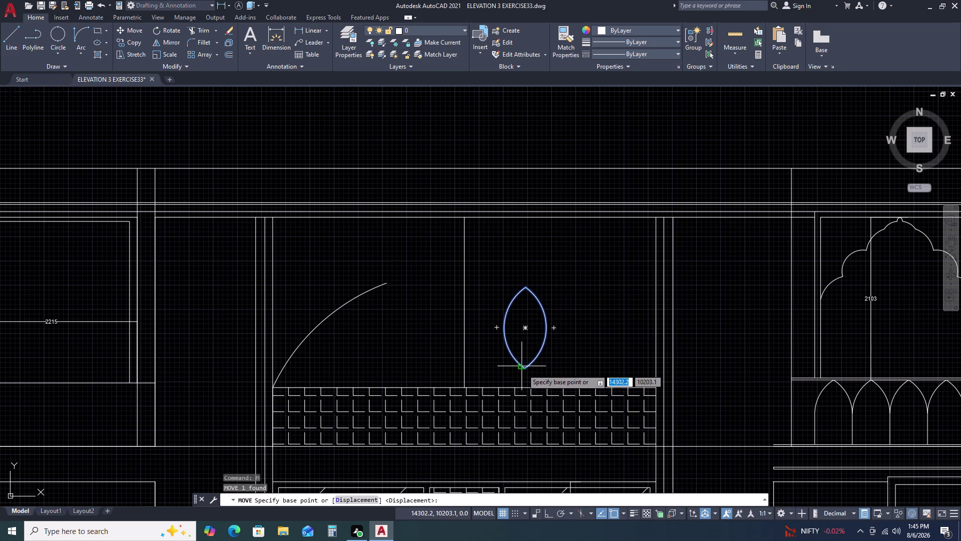
click(526, 371)
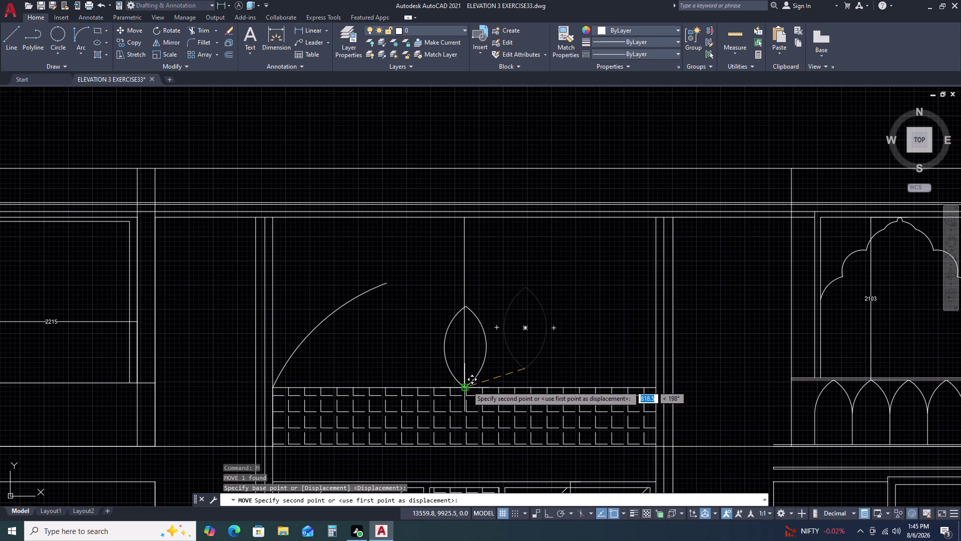
click(467, 386)
scroll(up, 3)
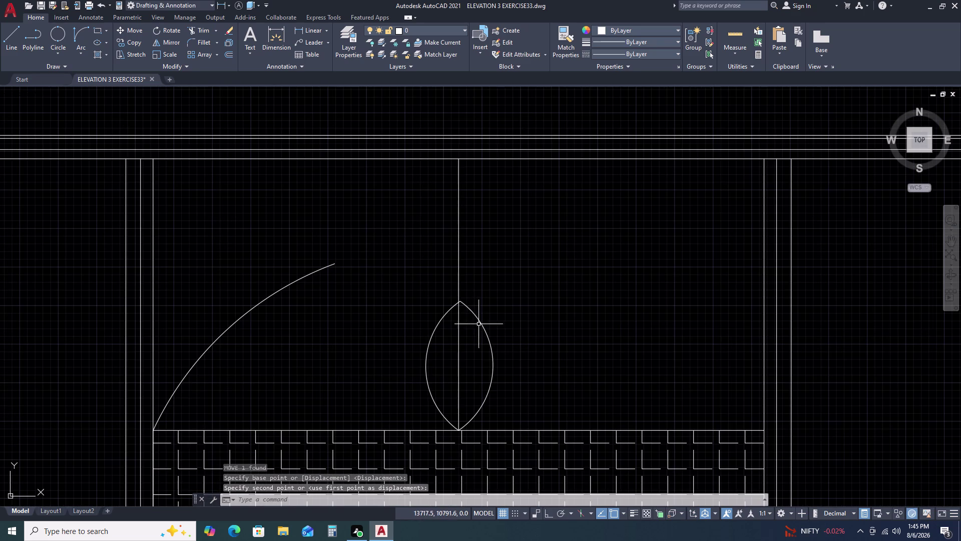
click(488, 325)
click(472, 315)
text(R)
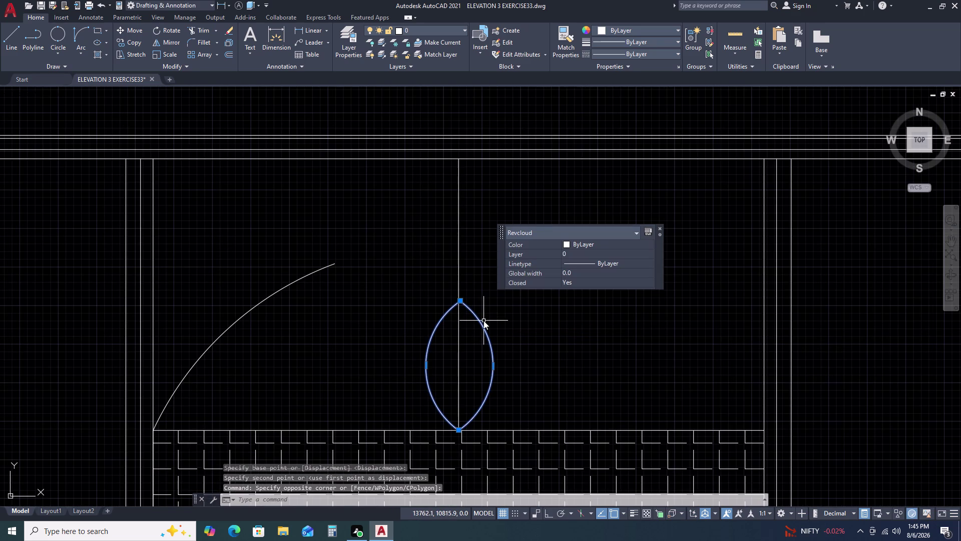
text(O)
key(space)
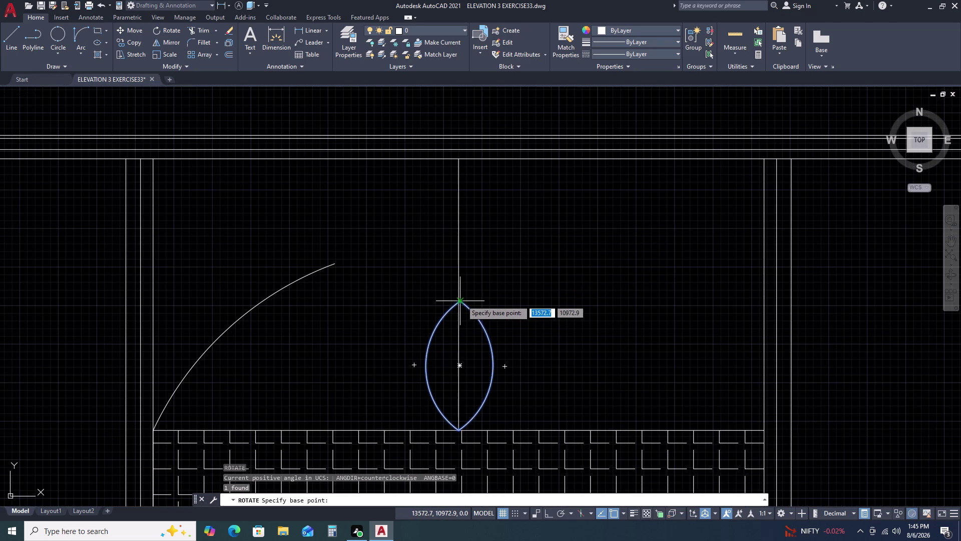
key(Escape)
click(496, 396)
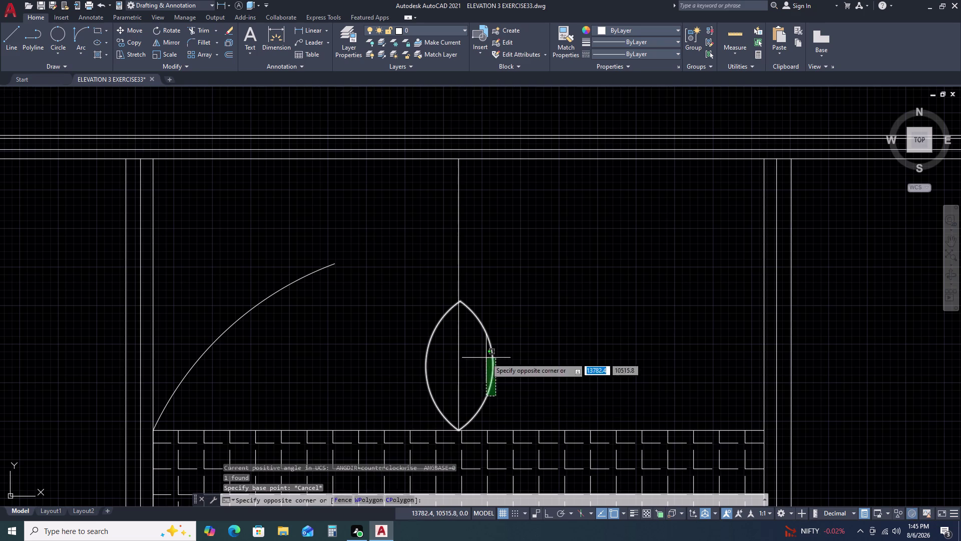
click(486, 358)
key(m)
key(space)
scroll(up, 3)
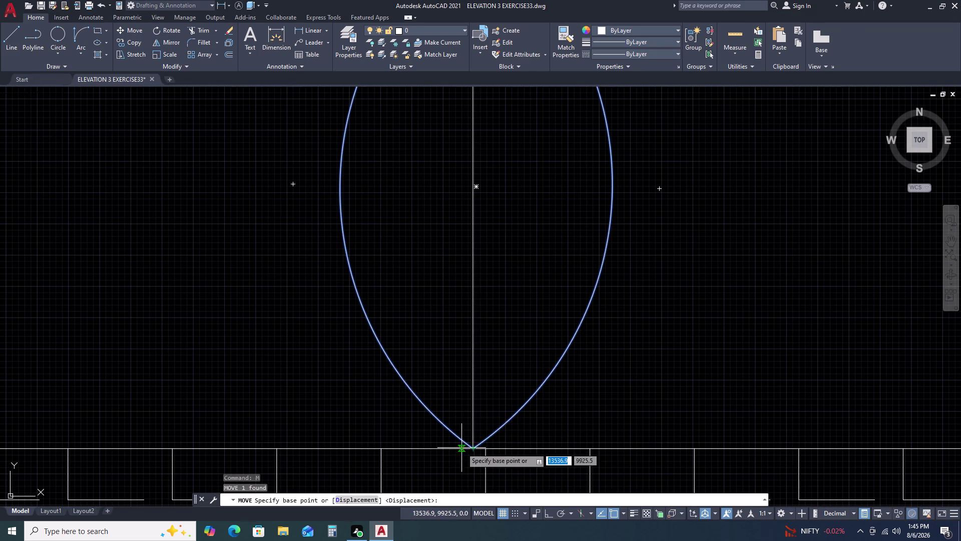
scroll(up, 3)
scroll(down, 3)
scroll(down, 3)
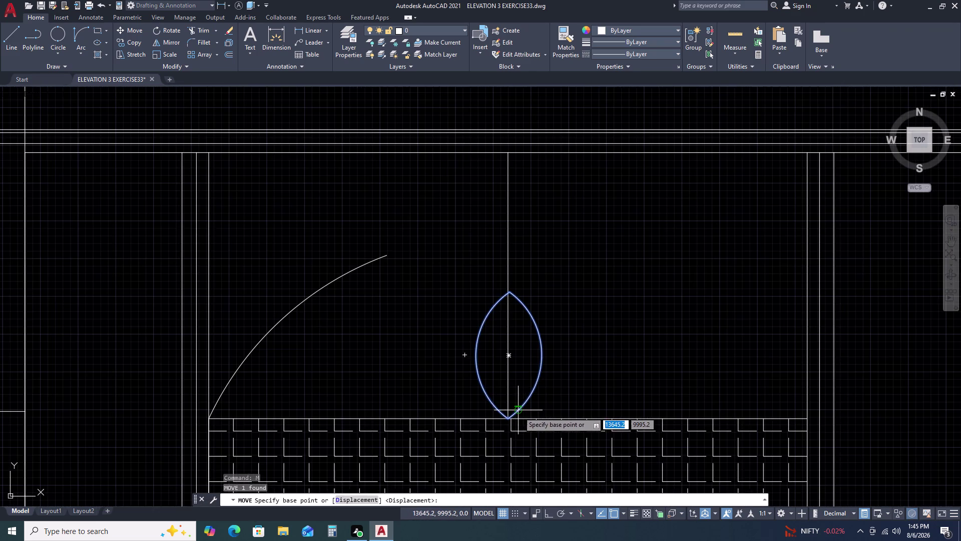
key(Escape)
click(545, 320)
click(532, 340)
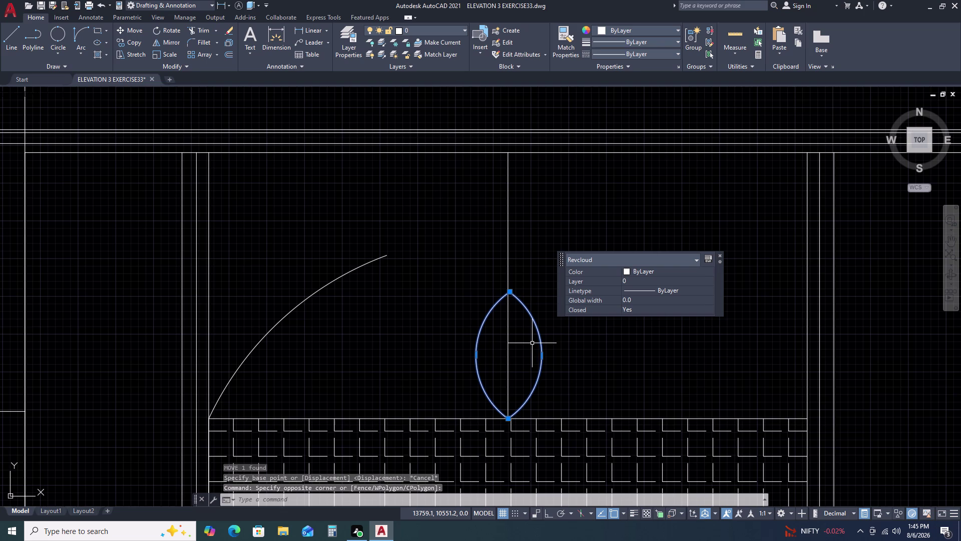
key(r)
text(O)
key(space)
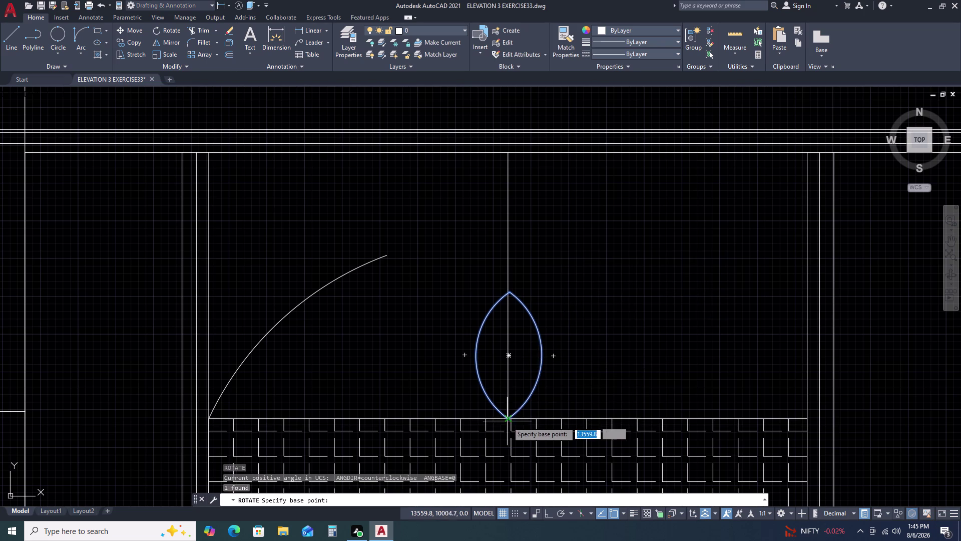
click(508, 421)
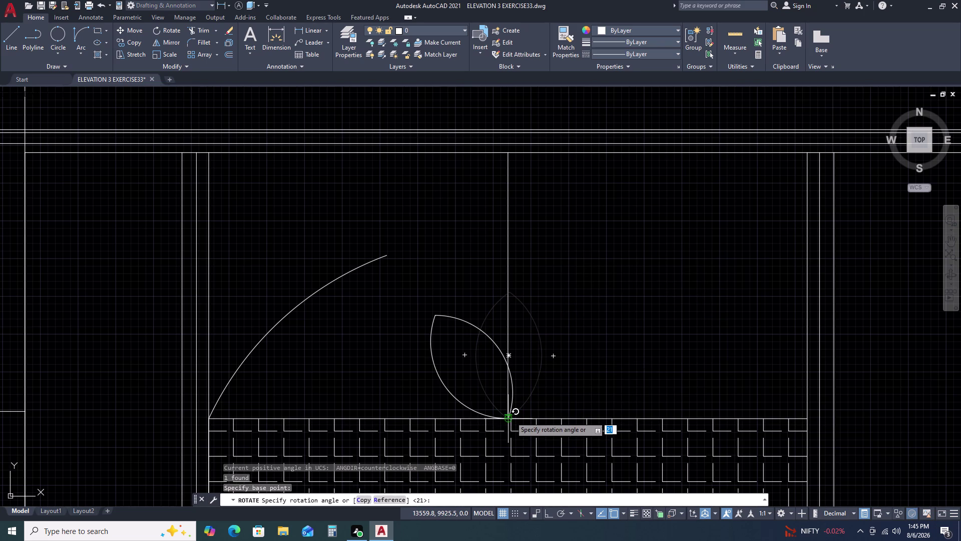
scroll(up, 3)
scroll(up, 3)
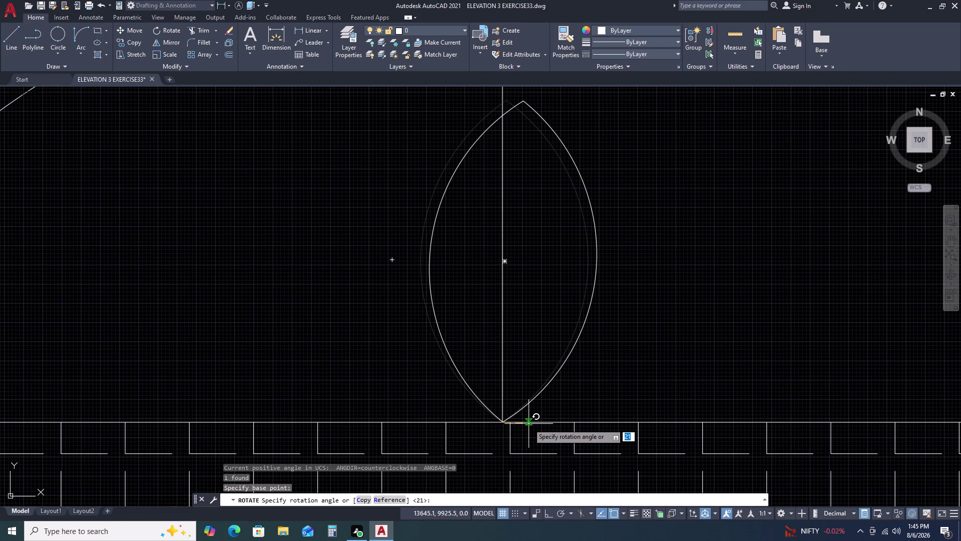
text(R)
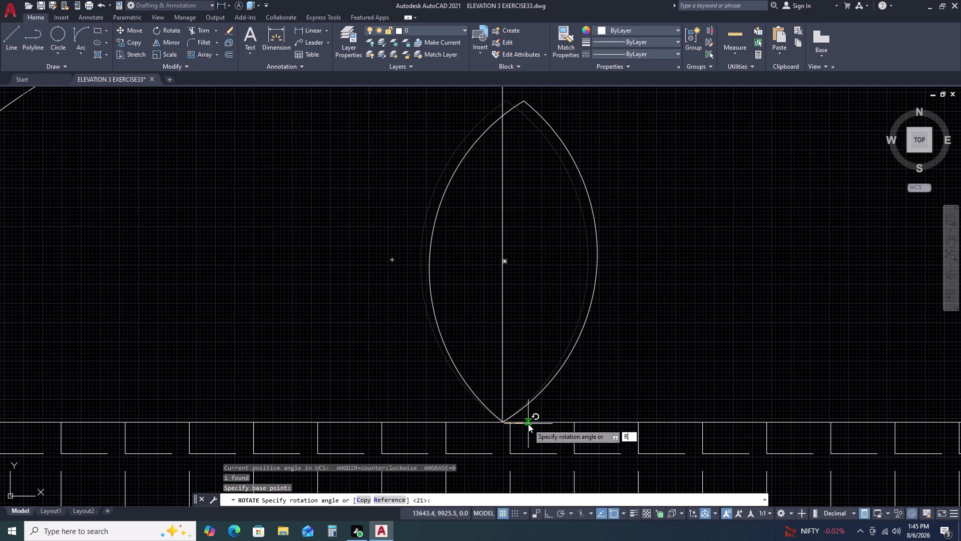
key(space)
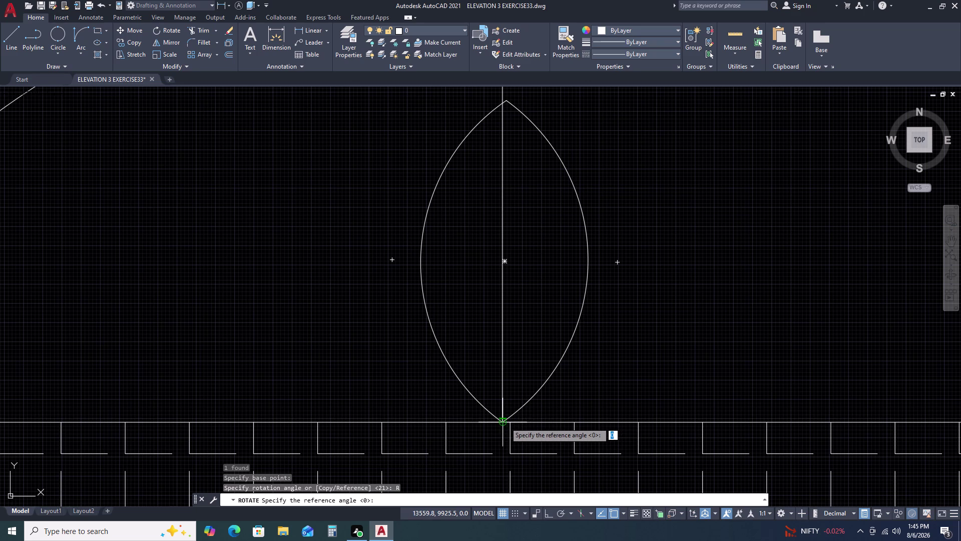
click(505, 422)
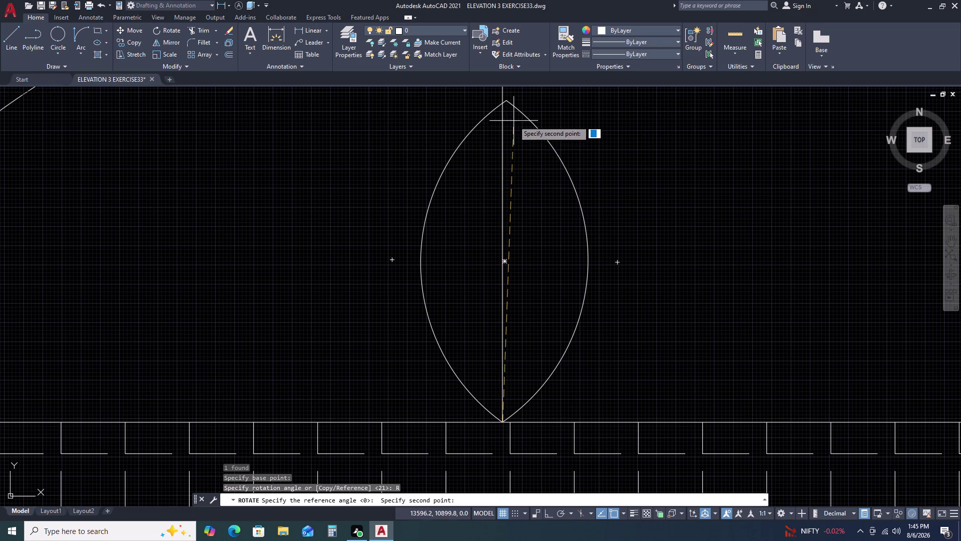
click(506, 102)
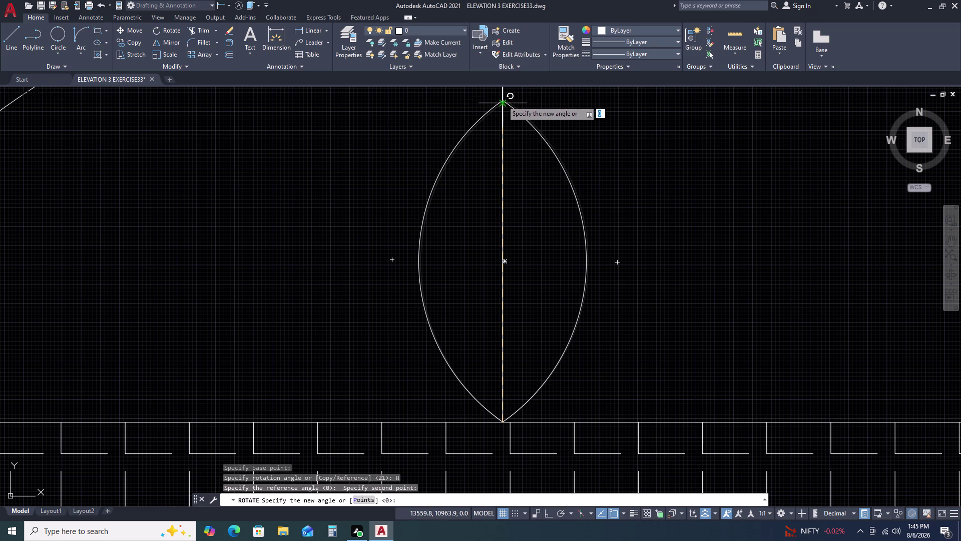
scroll(up, 3)
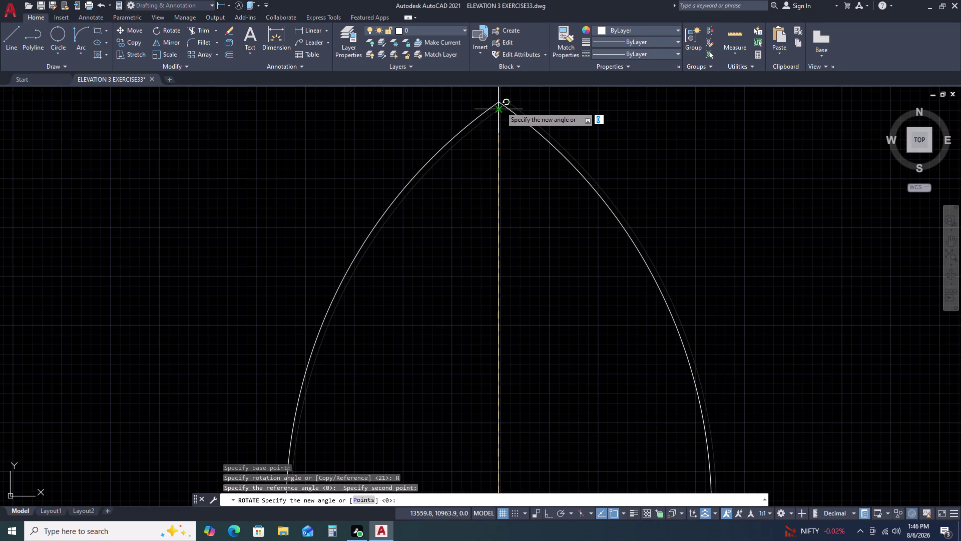
key(space)
scroll(down, 3)
scroll(down, 3)
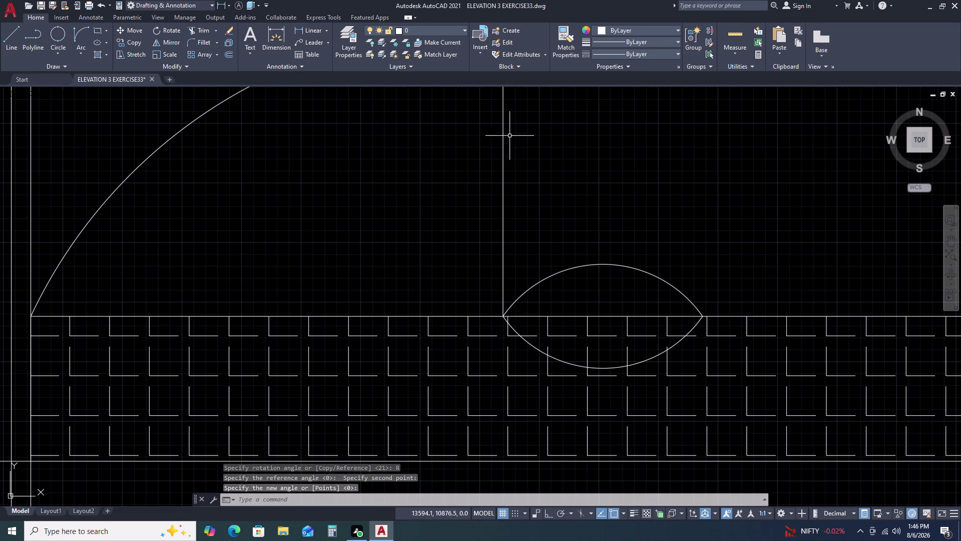
key(ctrl+z)
scroll(down, 3)
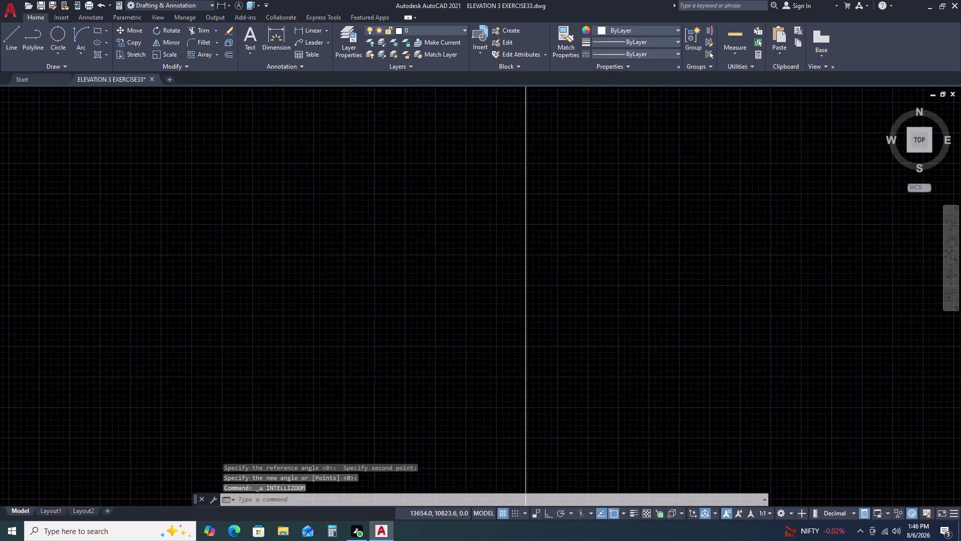
key(ctrl+z)
key(ctrl+z)
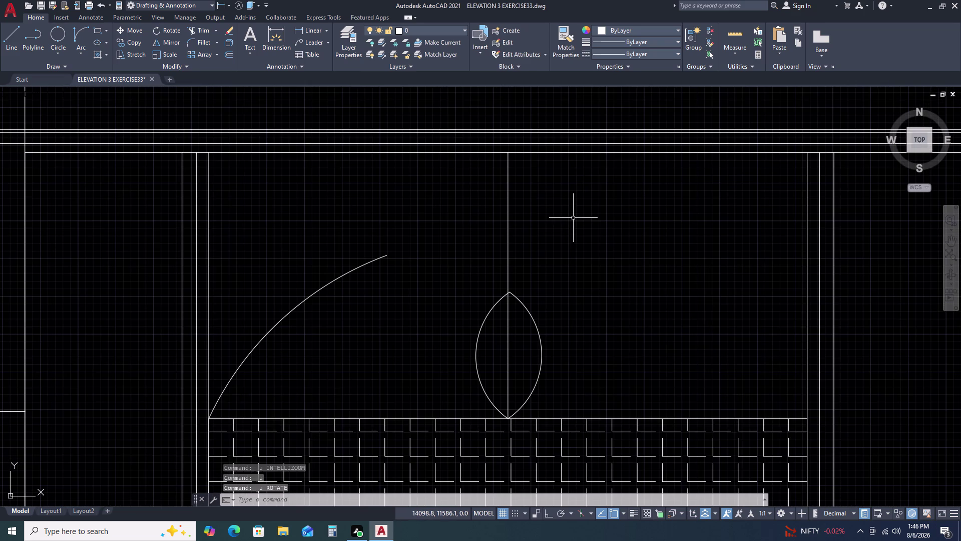
click(540, 309)
click(523, 337)
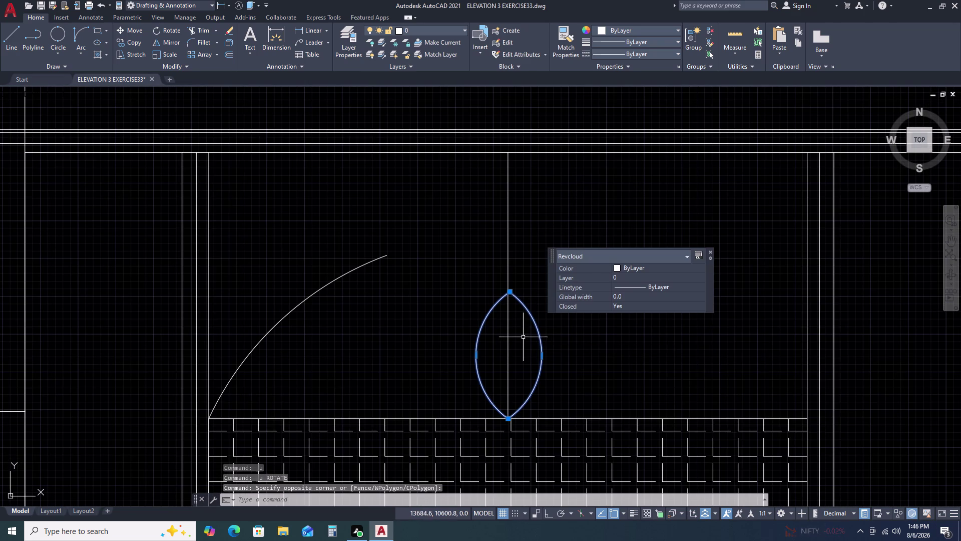
text(RO)
key(space)
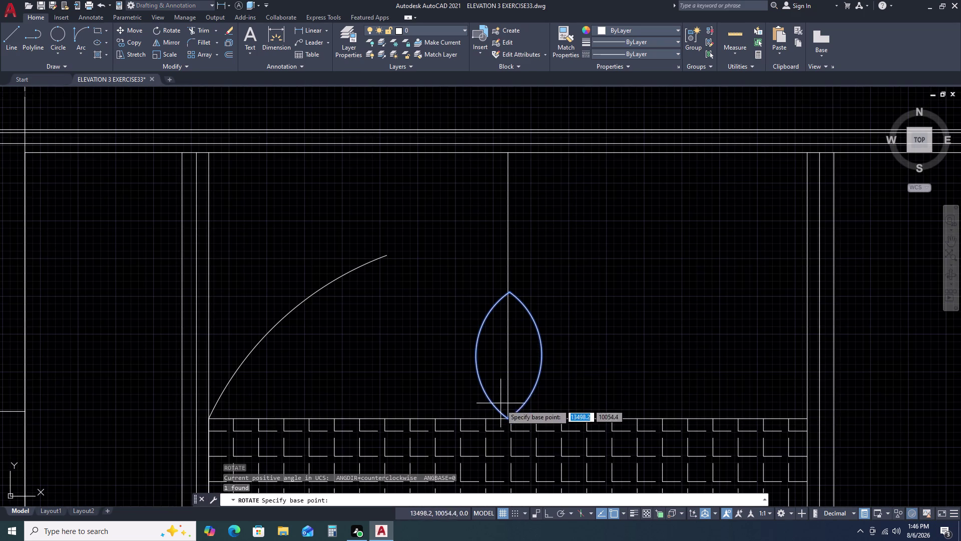
scroll(up, 3)
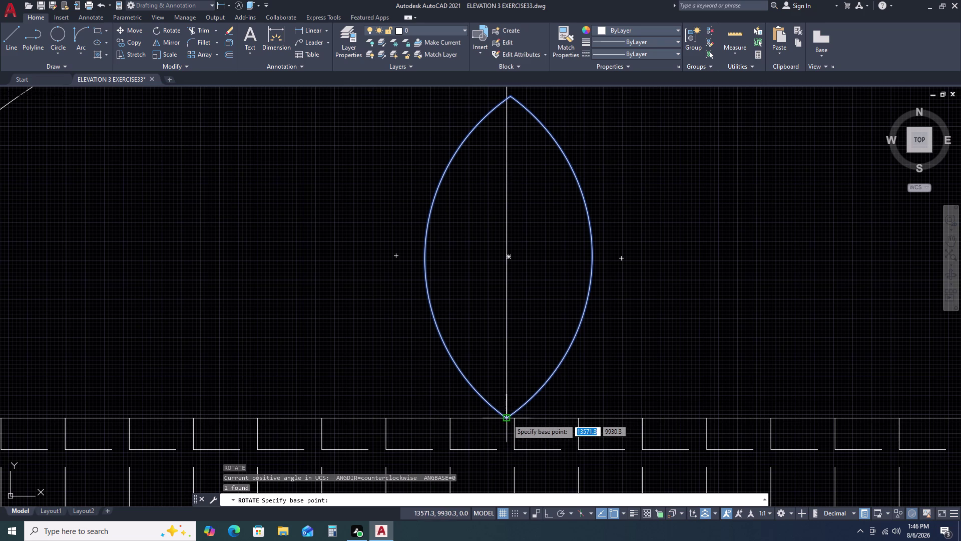
click(507, 418)
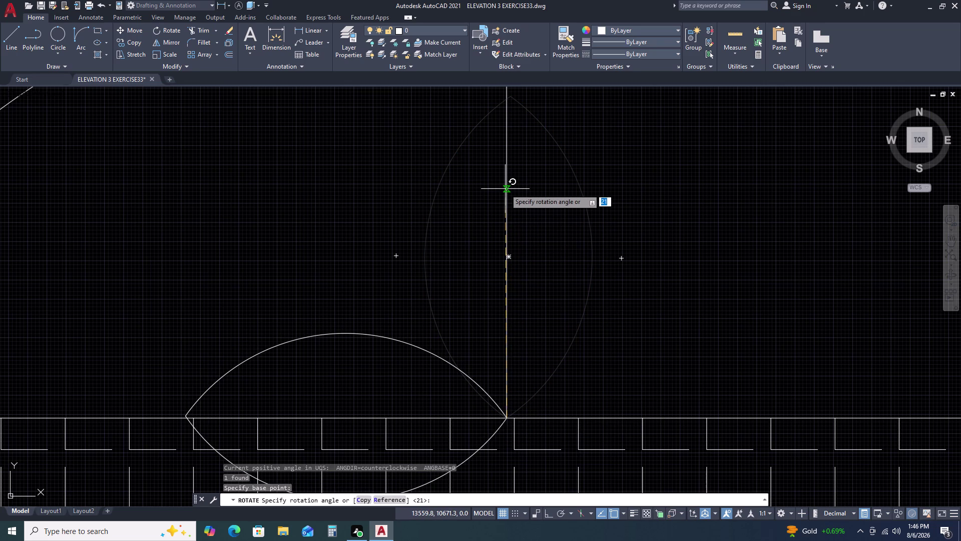
key(r)
key(space)
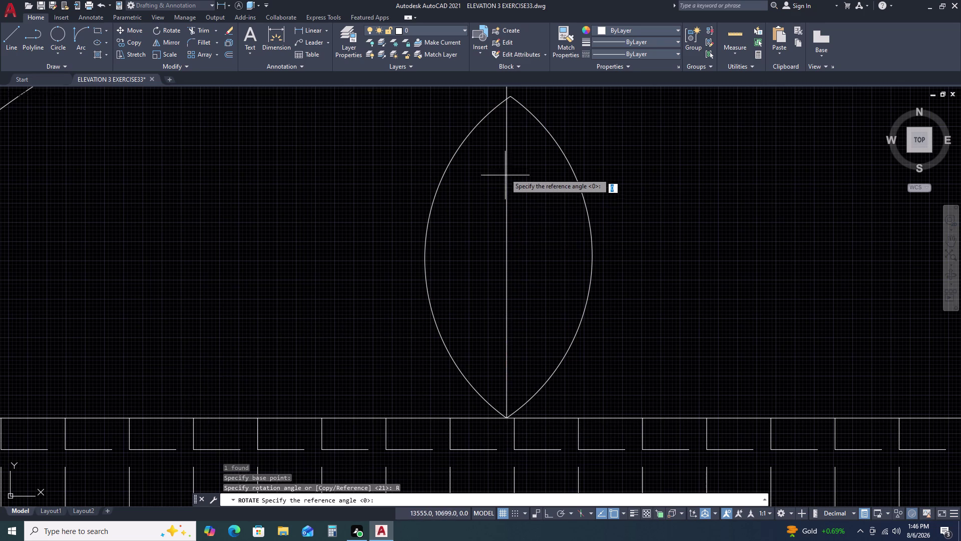
click(512, 96)
click(506, 99)
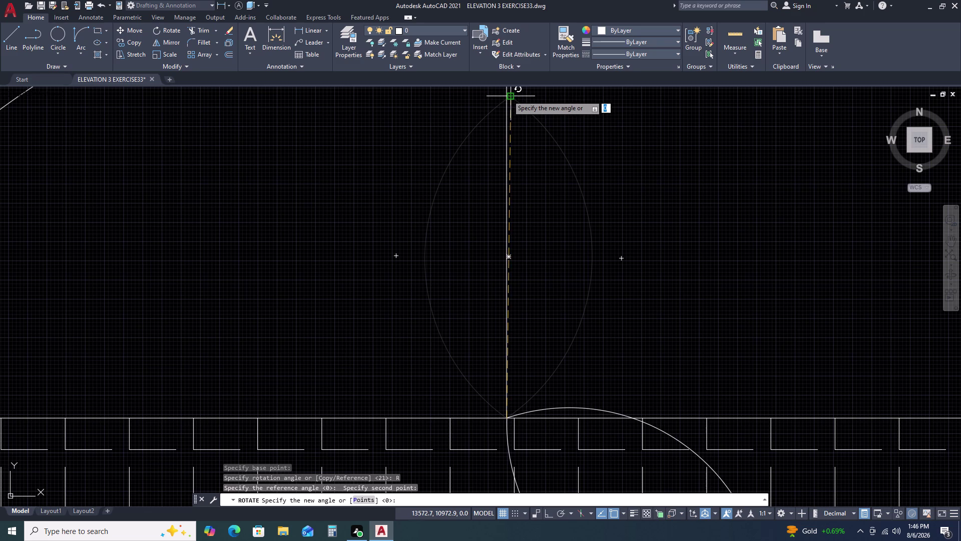
scroll(down, 3)
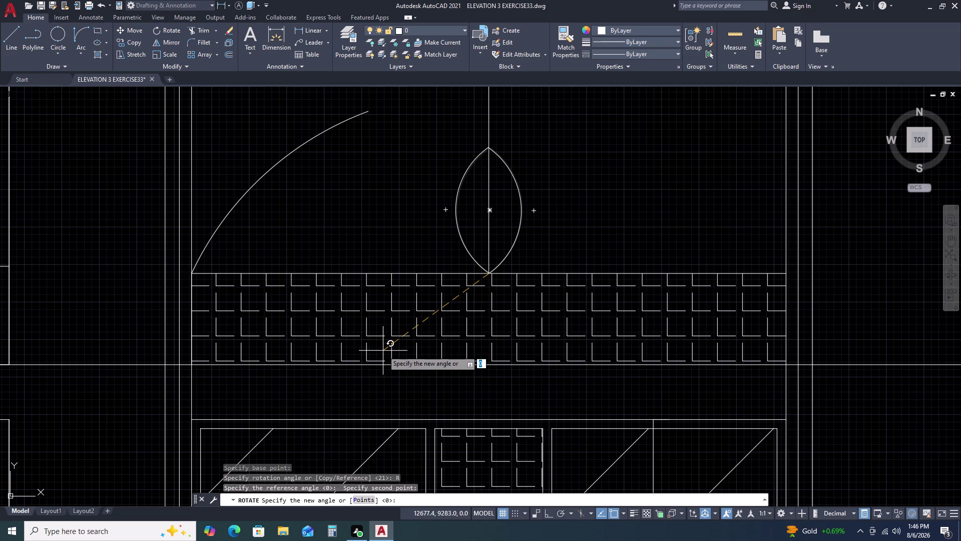
click(383, 350)
scroll(up, 3)
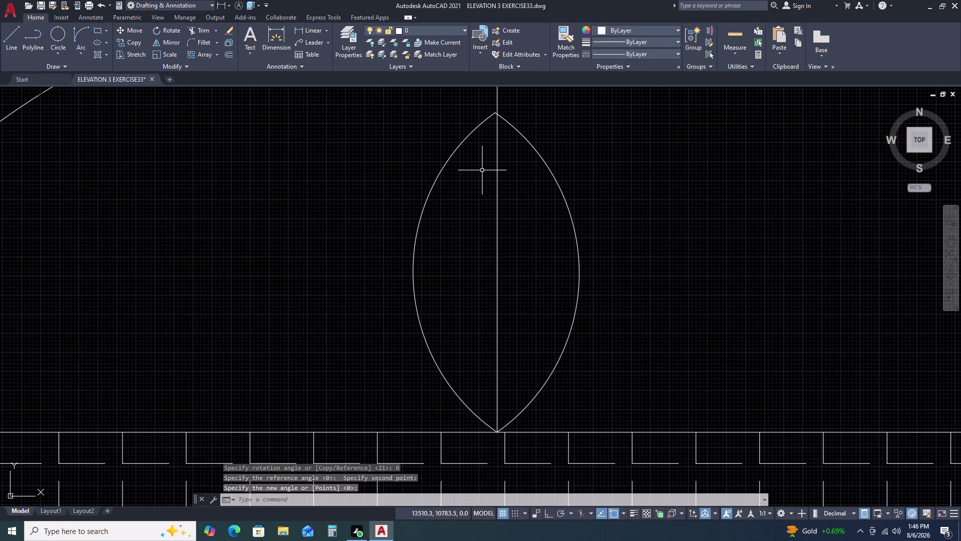
drag(565, 167, 558, 175)
click(536, 205)
scroll(up, 3)
text(RO)
key(space)
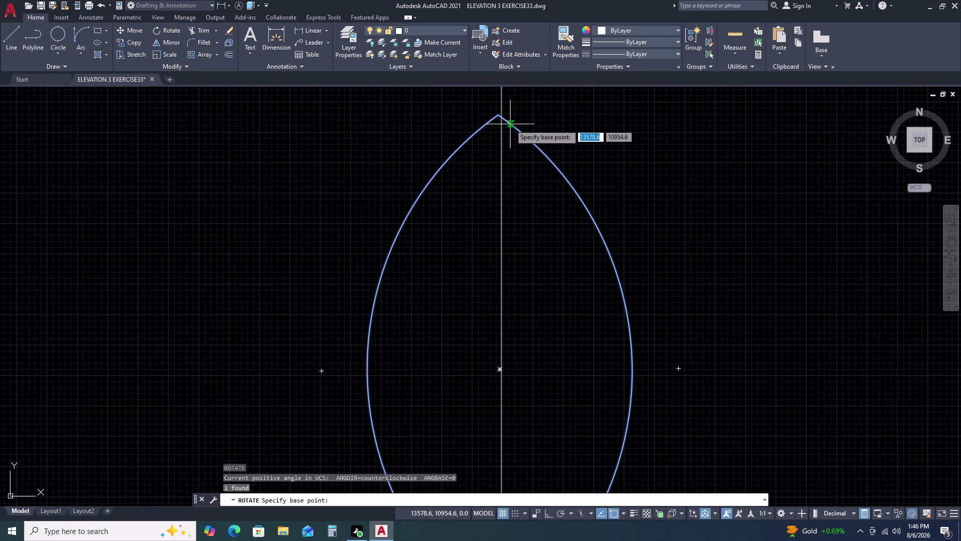
scroll(down, 3)
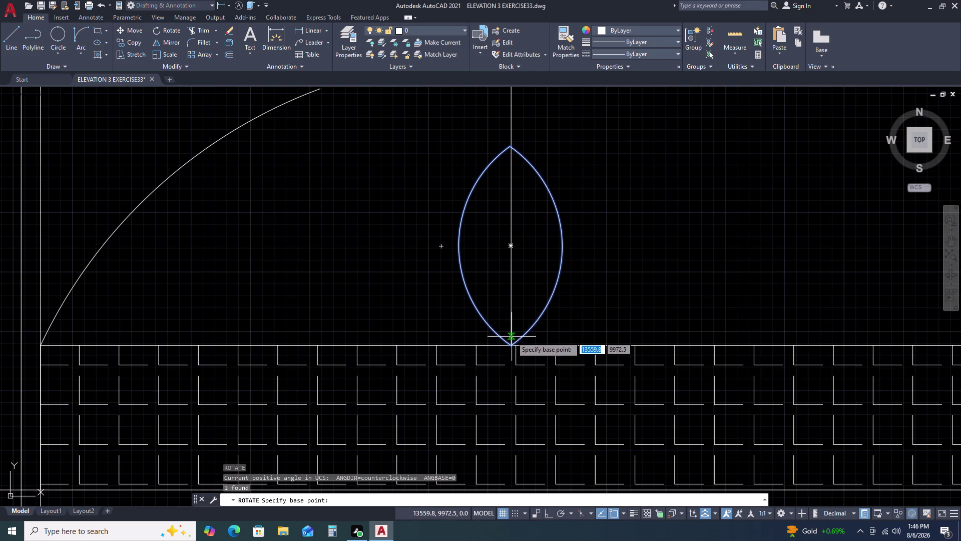
click(512, 343)
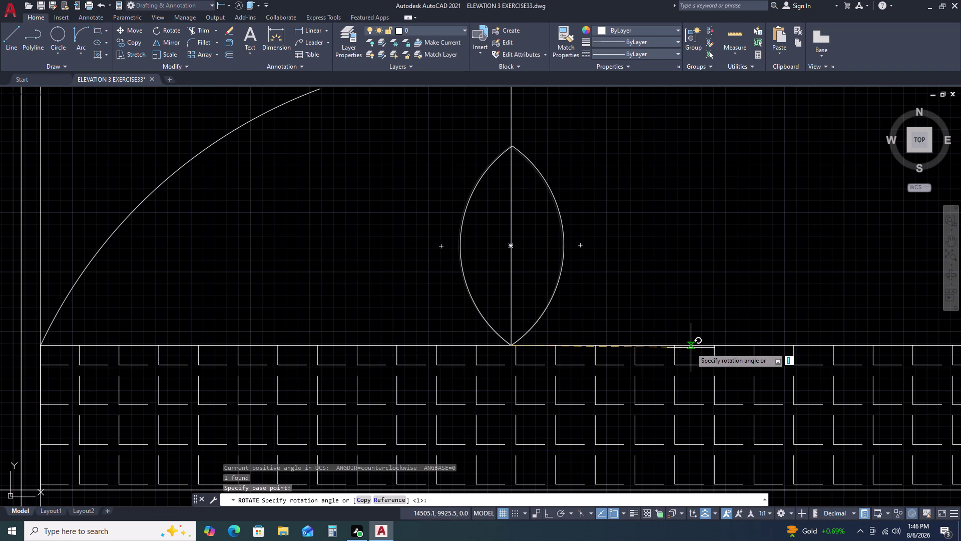
scroll(up, 3)
middle_drag(688, 349, 690, 432)
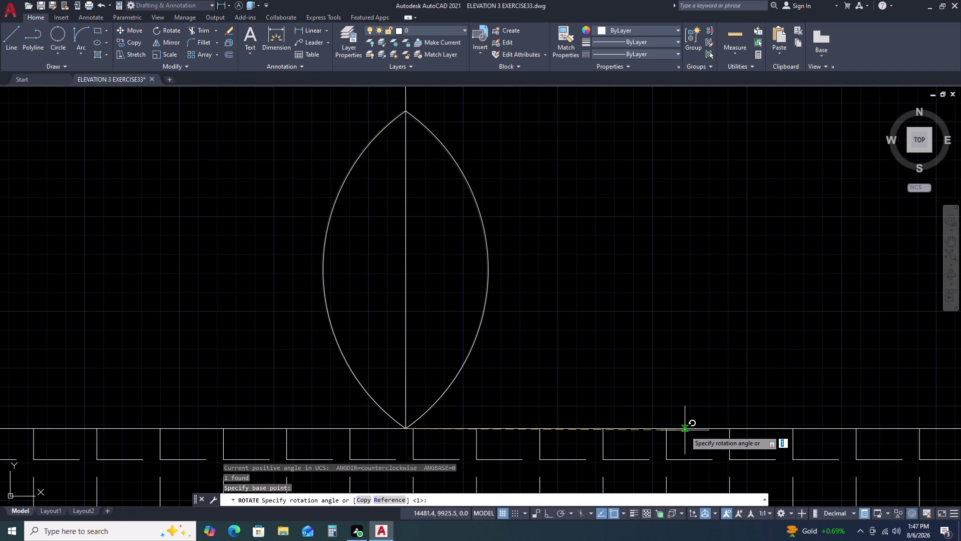
click(685, 430)
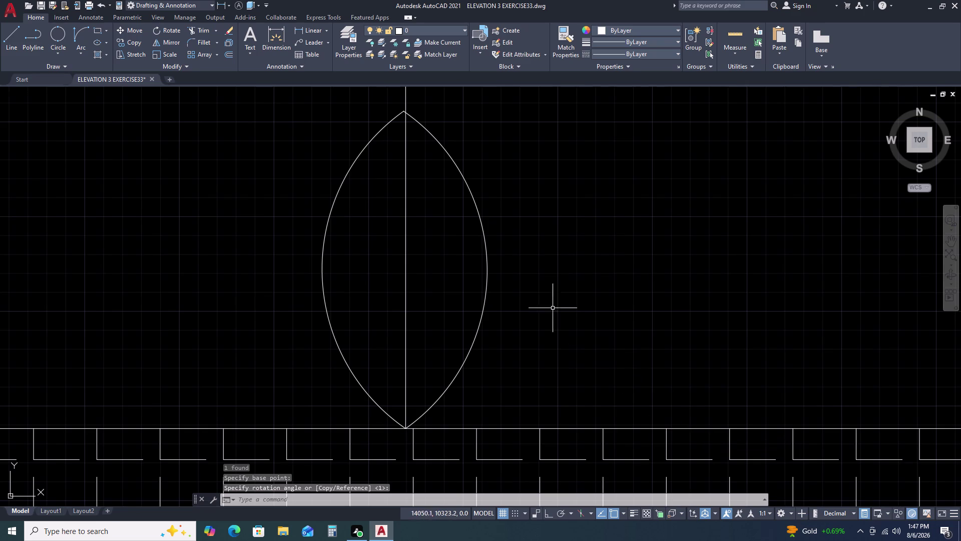
drag(534, 306, 526, 303)
click(493, 270)
click(490, 260)
double_click(489, 257)
click(479, 245)
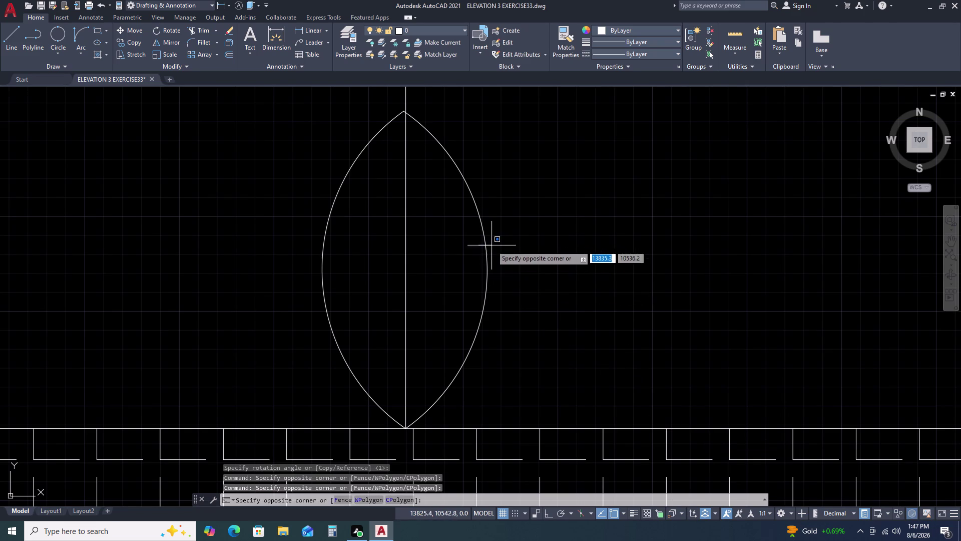
click(504, 249)
click(501, 253)
double_click(477, 266)
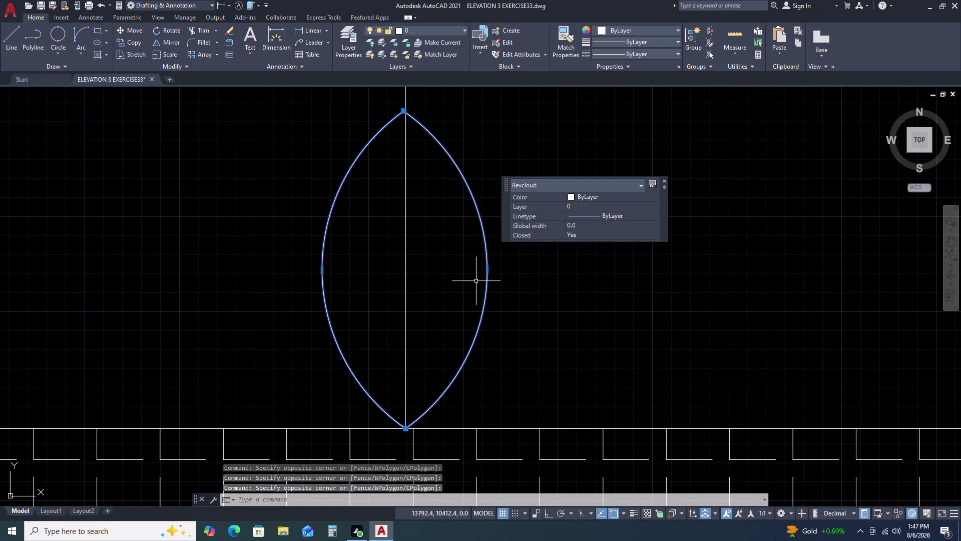
key(space)
click(527, 220)
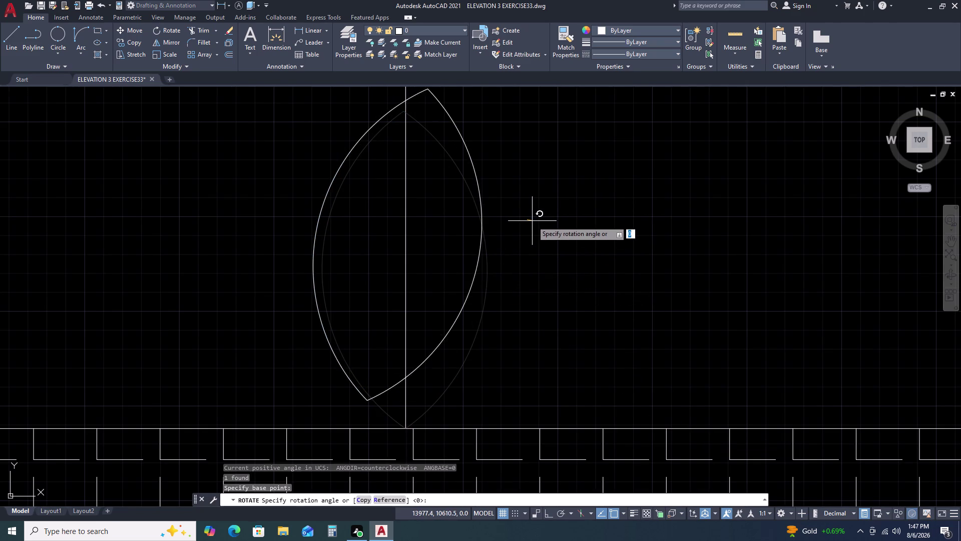
key(Escape)
click(497, 231)
click(464, 241)
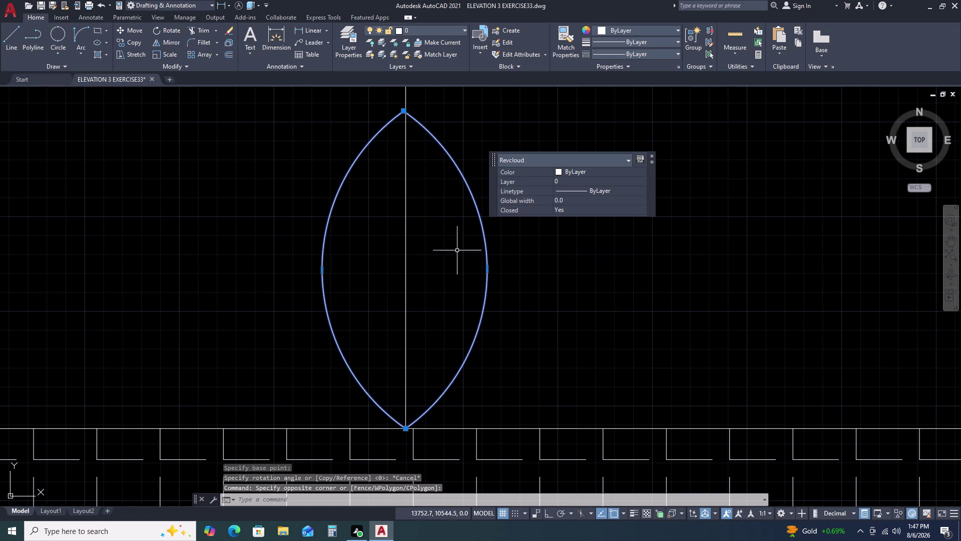
text(RO)
key(space)
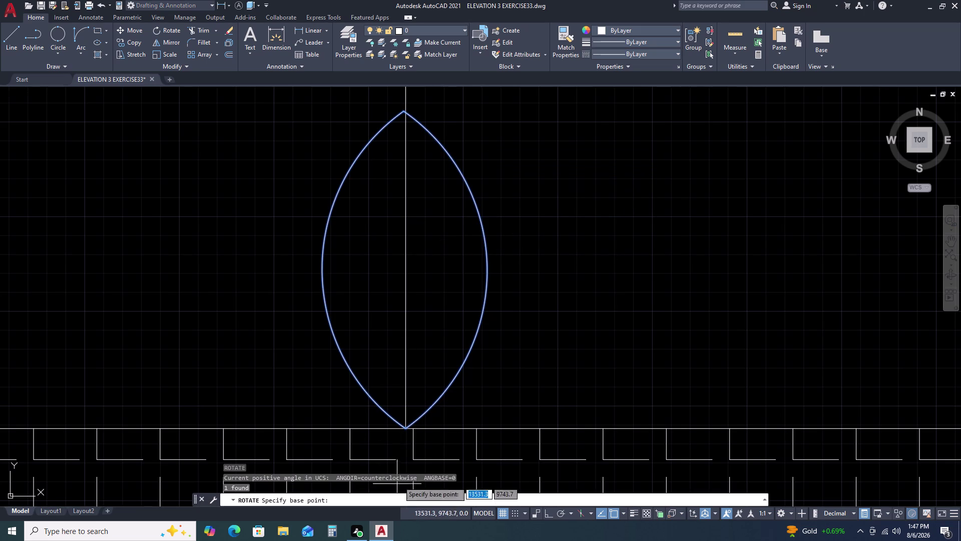
double_click(409, 427)
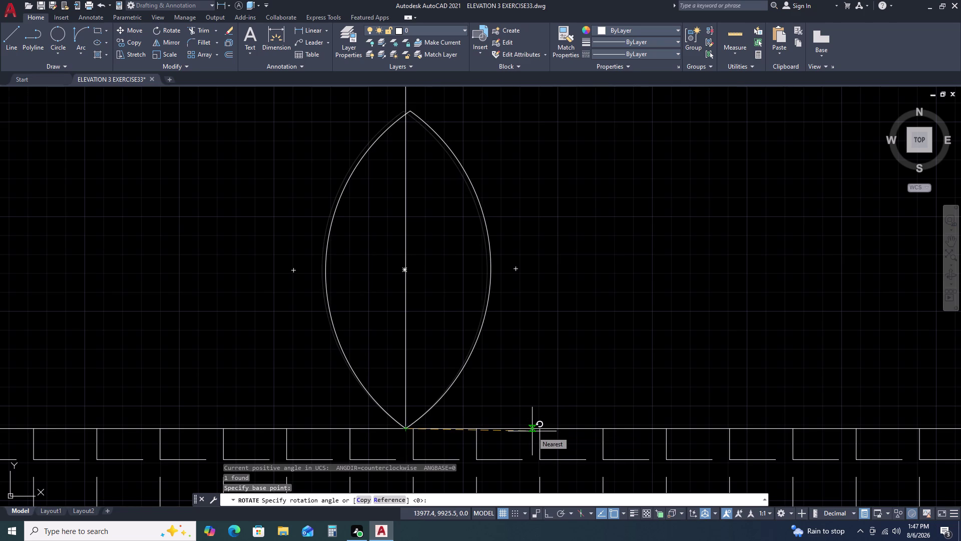
scroll(up, 3)
middle_drag(532, 430, 539, 484)
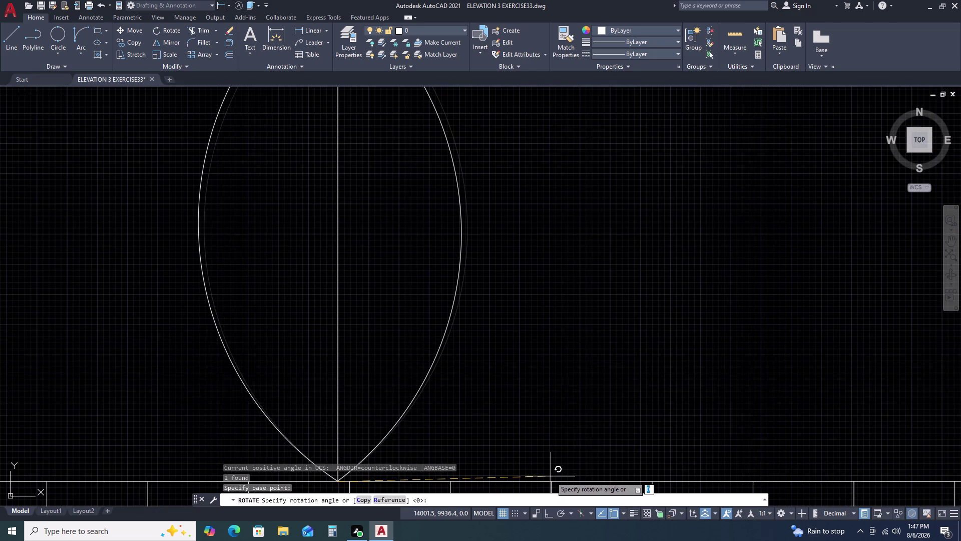
scroll(down, 3)
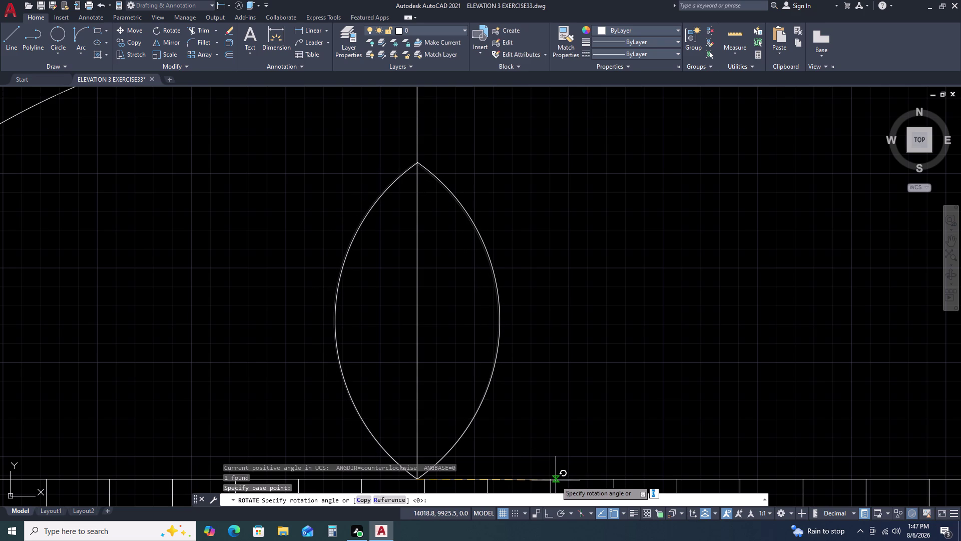
double_click(555, 480)
double_click(499, 223)
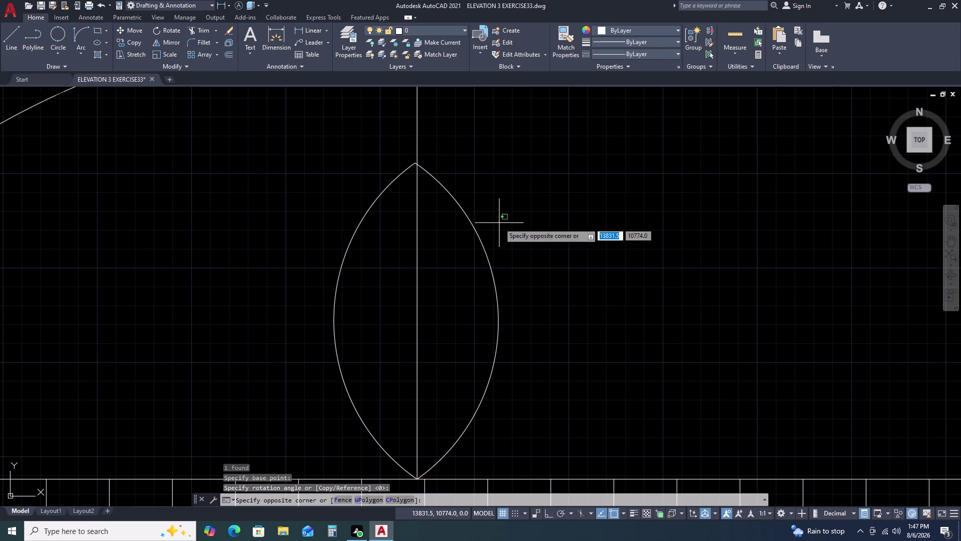
triple_click(460, 252)
click(428, 139)
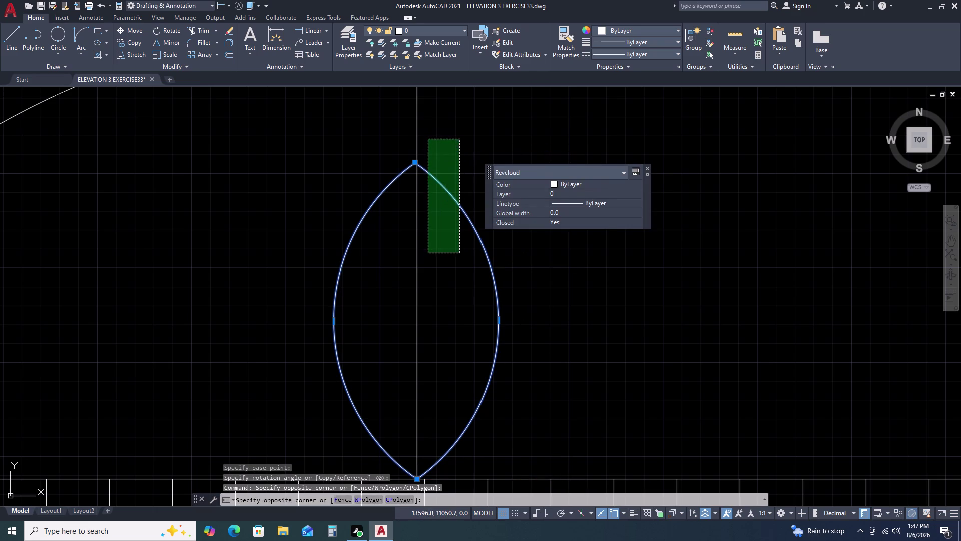
scroll(up, 3)
click(417, 162)
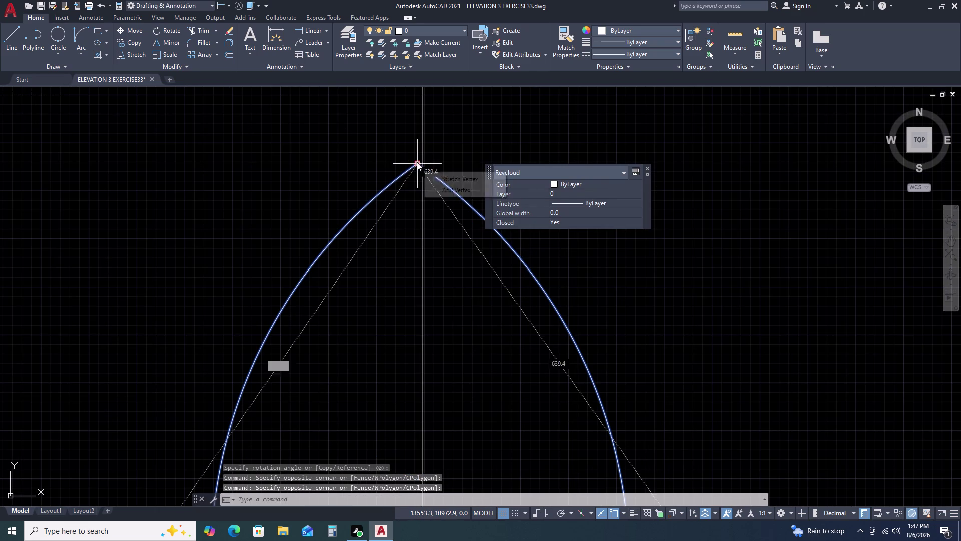
click(425, 161)
key(Escape)
scroll(down, 3)
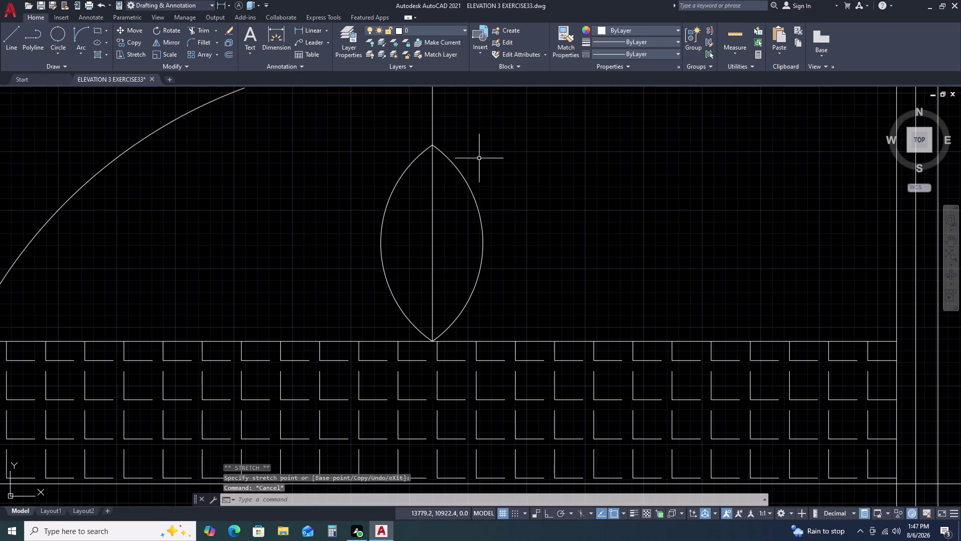
Try scaling the lens shape by reference from its bottom tip, then cancel.
scroll(down, 3)
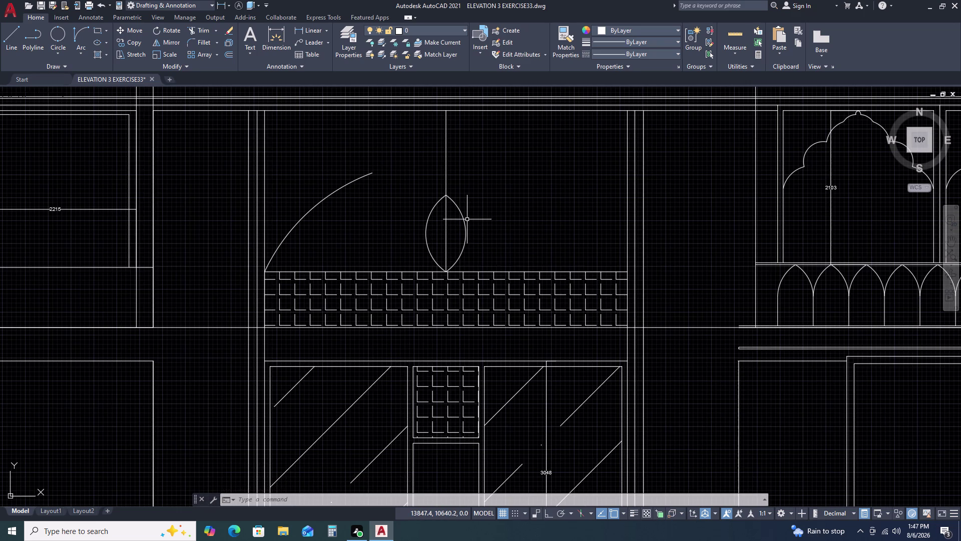
text(SC)
key(space)
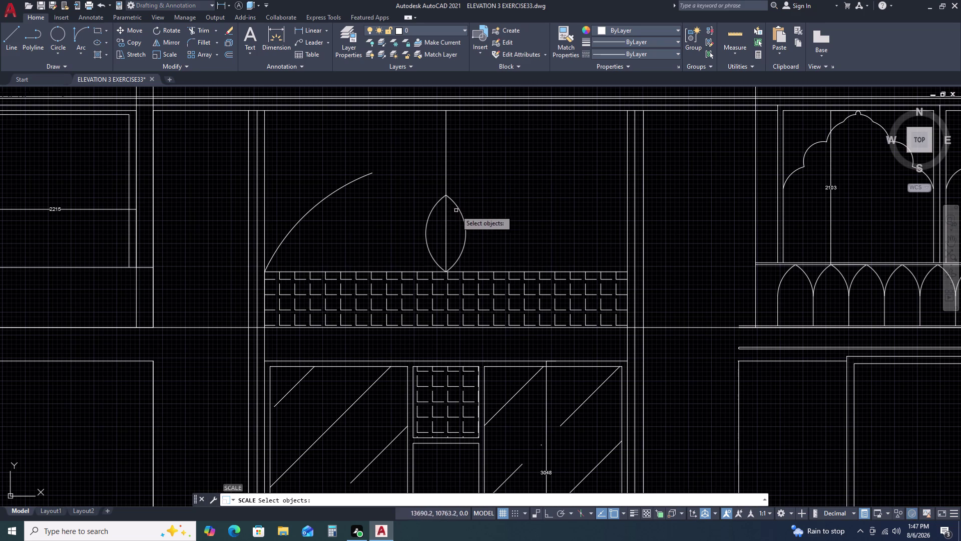
click(458, 209)
key(space)
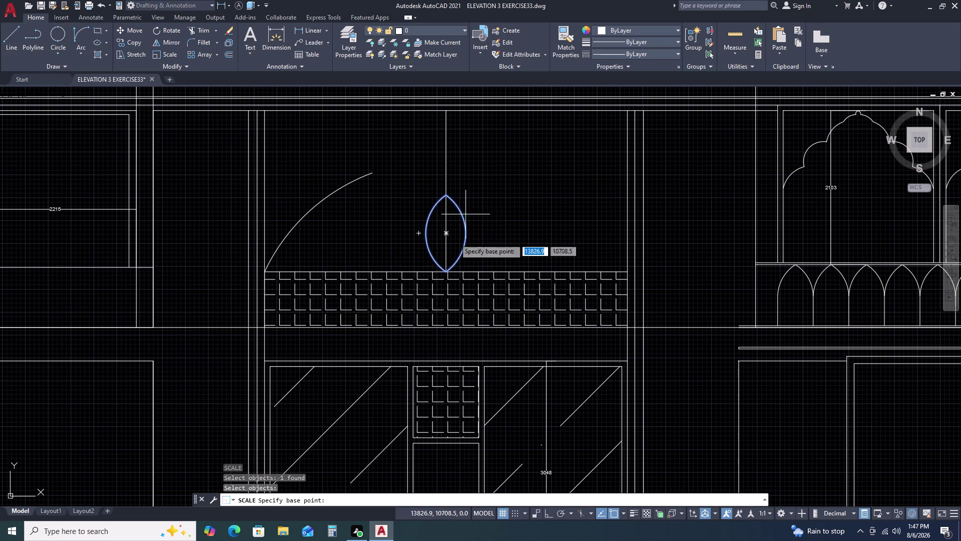
key(space)
click(448, 273)
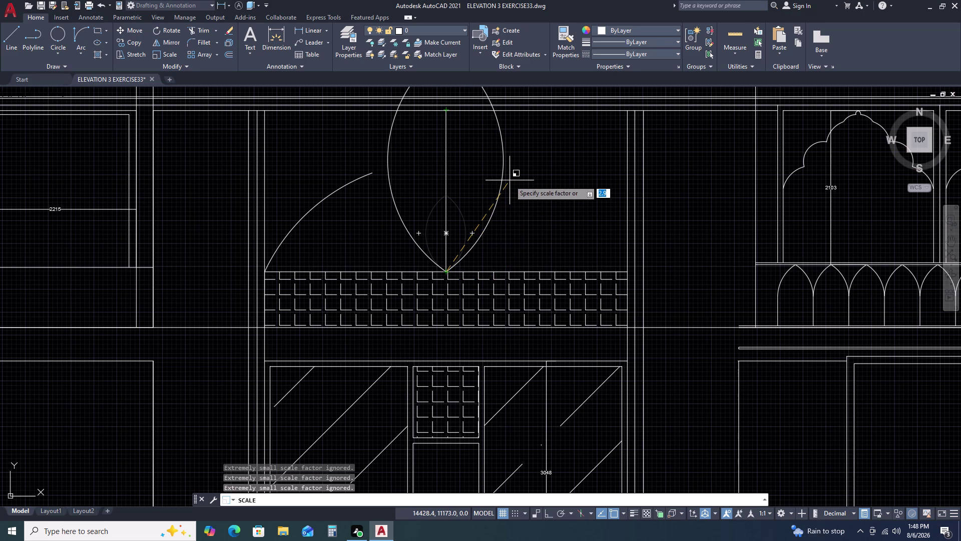
text(R)
key(space)
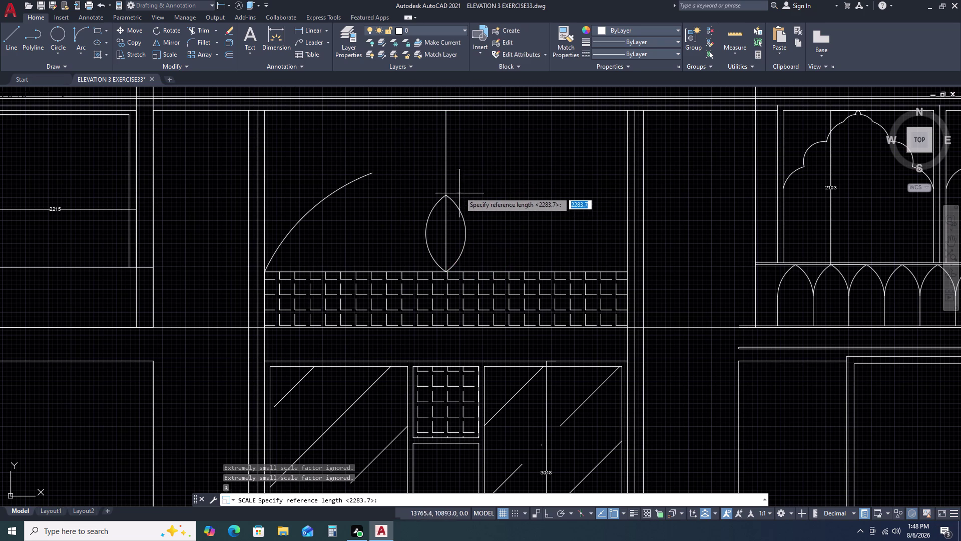
click(446, 195)
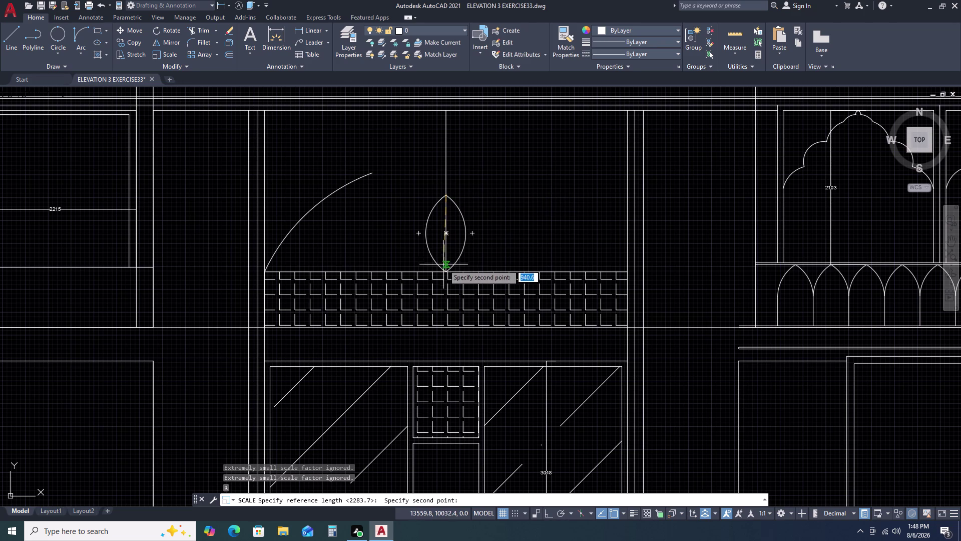
key(Escape)
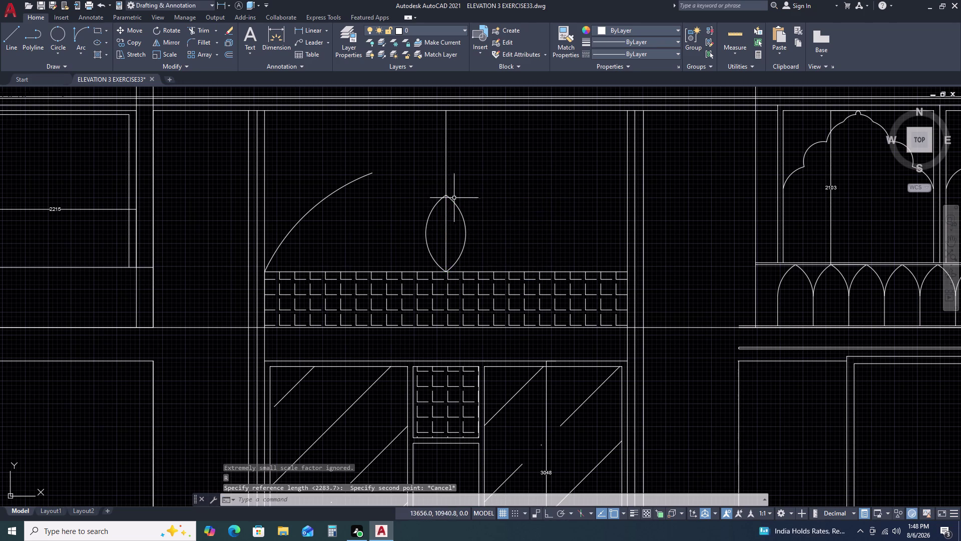
Reselect the keel arch and retry reference scaling from its bottom tip, then cancel.
click(457, 211)
click(463, 198)
click(464, 208)
click(460, 220)
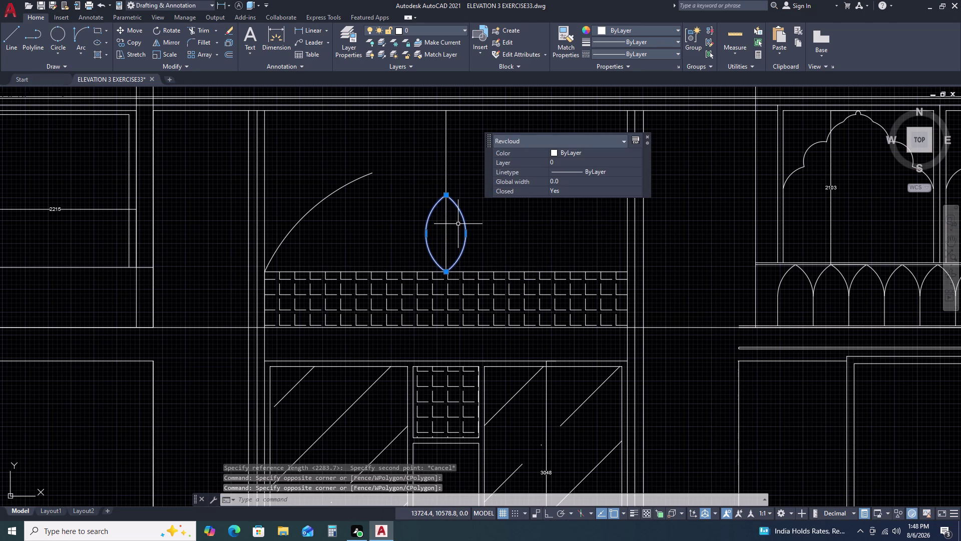
text(SC)
key(space)
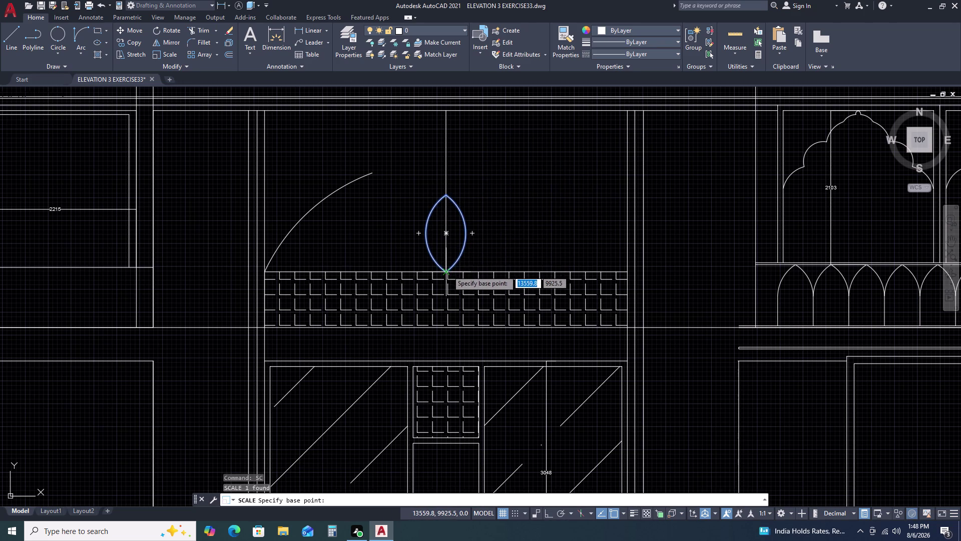
drag(449, 269, 451, 255)
text(R)
key(space)
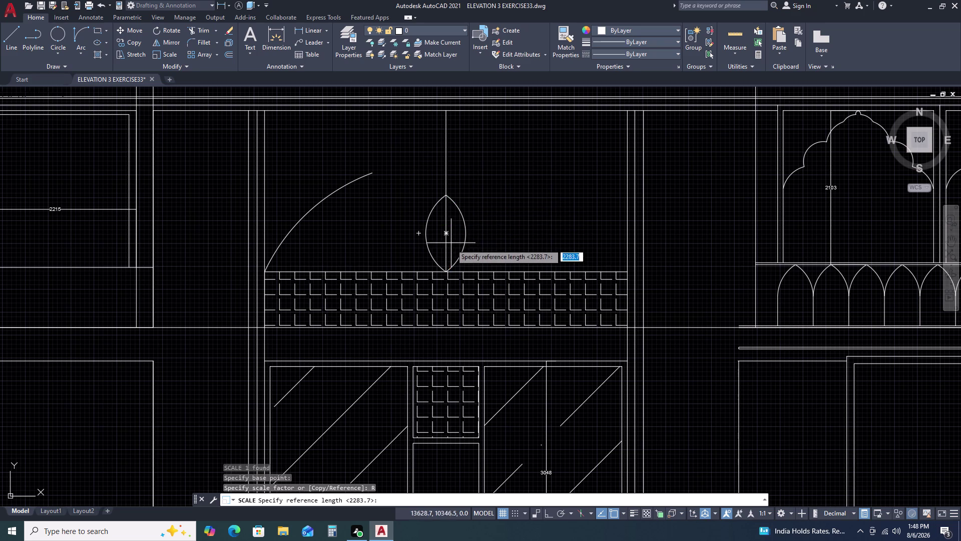
drag(445, 270, 449, 256)
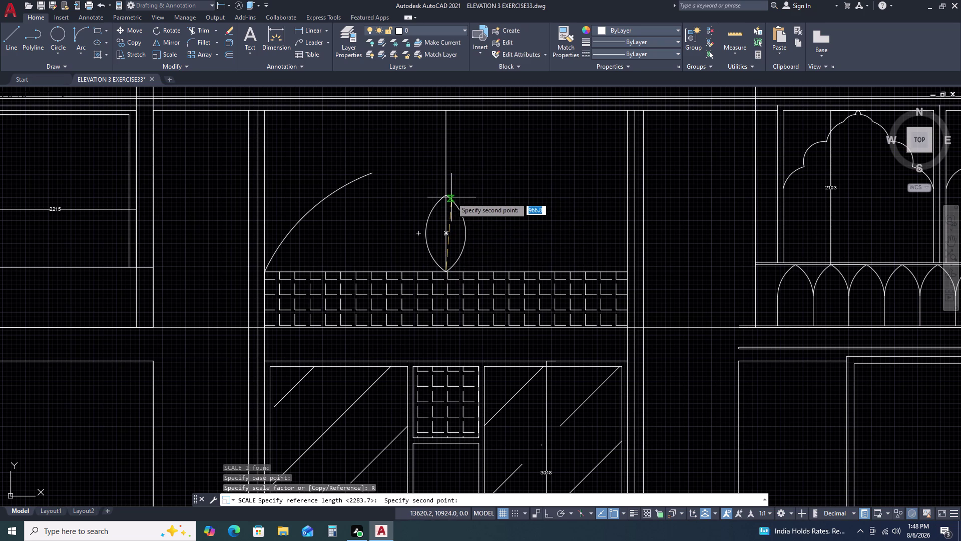
click(446, 195)
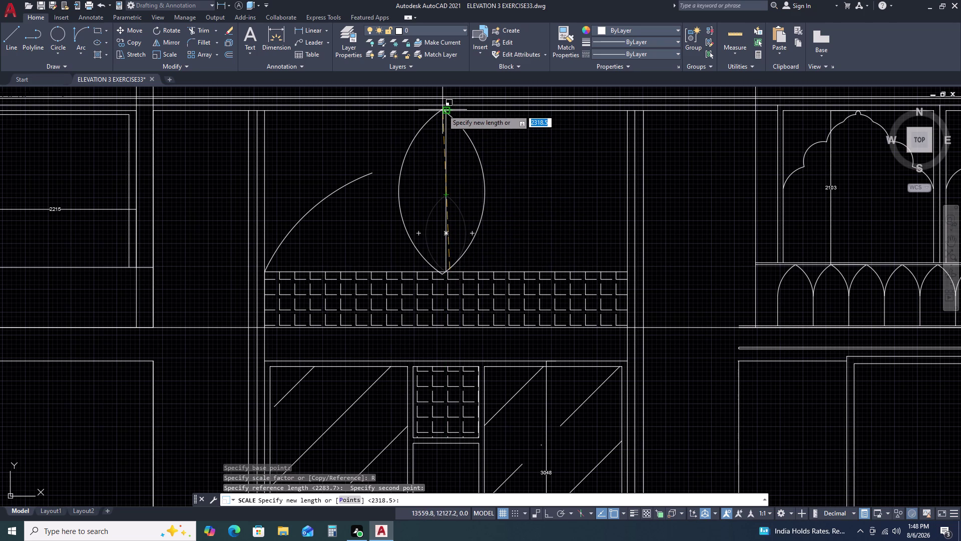
scroll(up, 3)
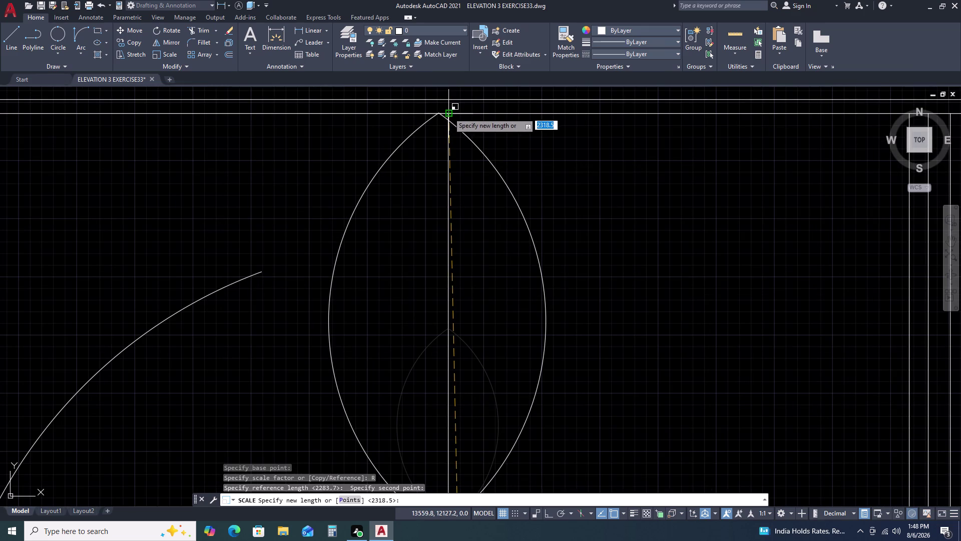
key(Escape)
Window-select the arch and start scaling it from its bottom tip.
drag(495, 338, 487, 351)
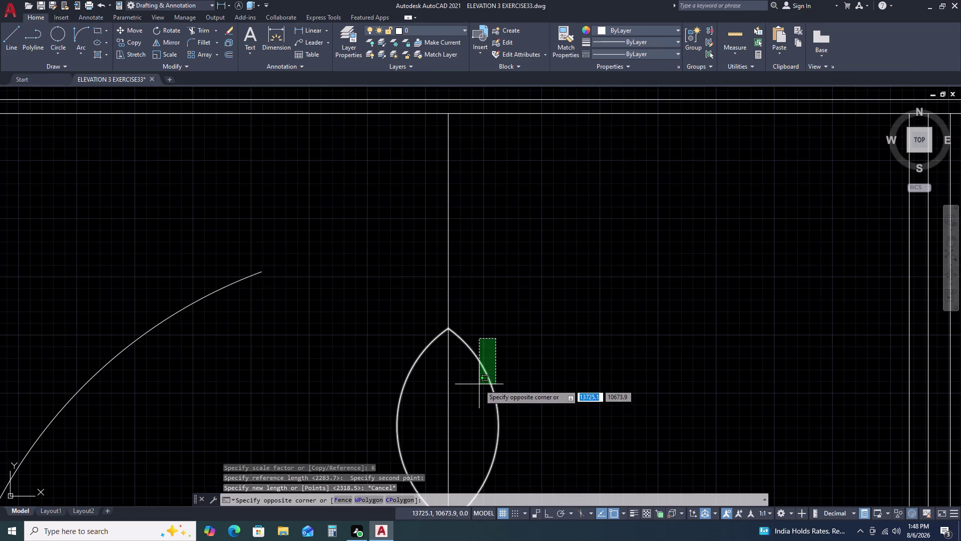
click(479, 384)
key(s)
text(XC)
key(space)
scroll(down, 3)
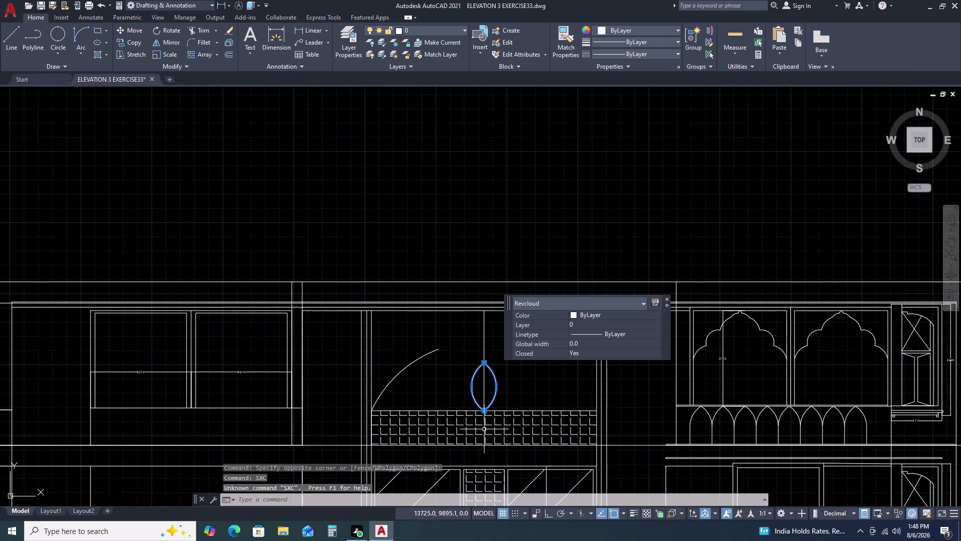
scroll(up, 3)
scroll(up, 3)
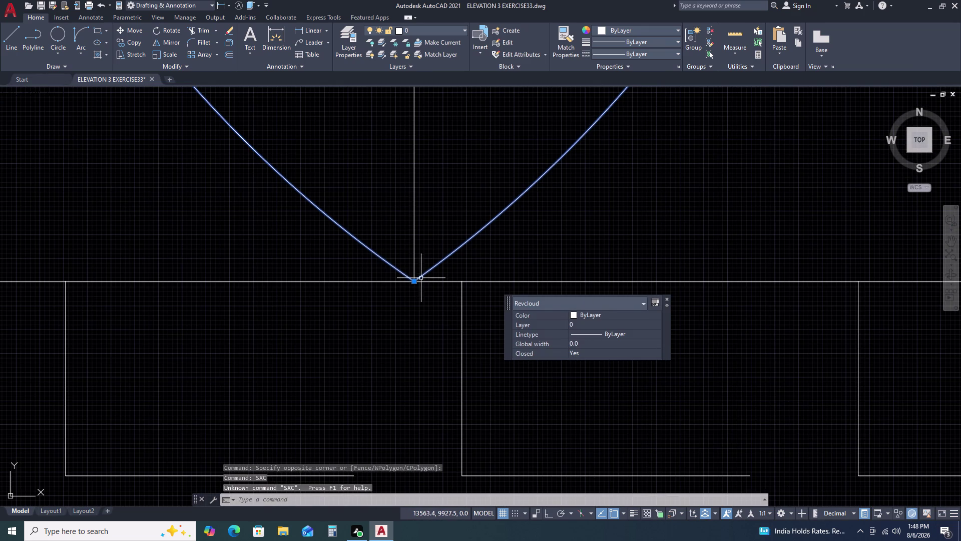
key(s)
key(c)
key(space)
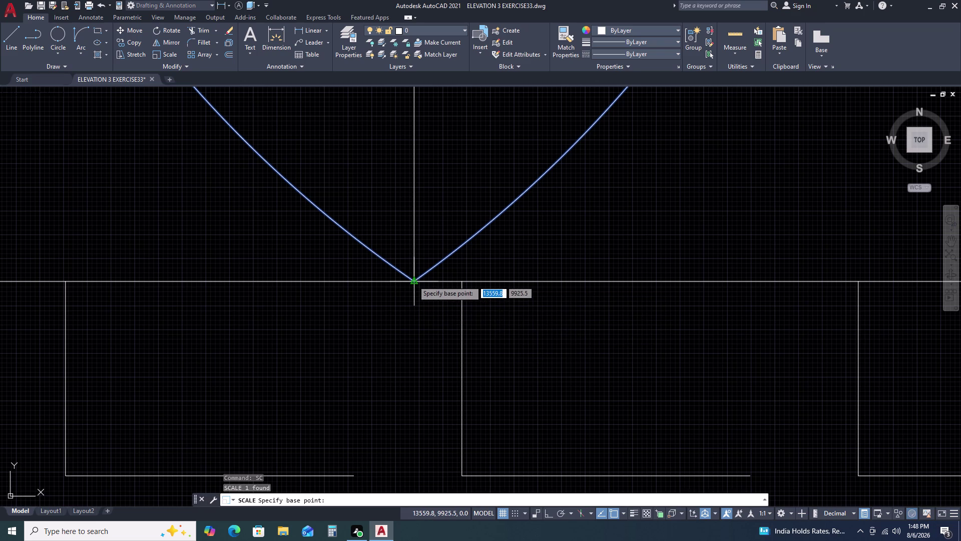
click(413, 281)
scroll(down, 3)
middle_drag(428, 227, 407, 371)
scroll(down, 3)
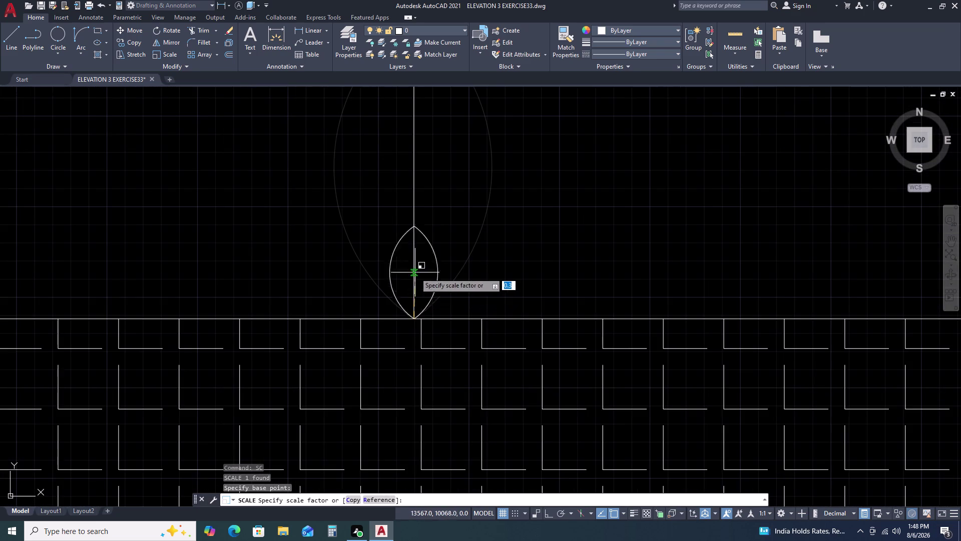
Scale the arch by reference, bottom tip to top tip, up to the top line.
text(R)
key(space)
click(414, 320)
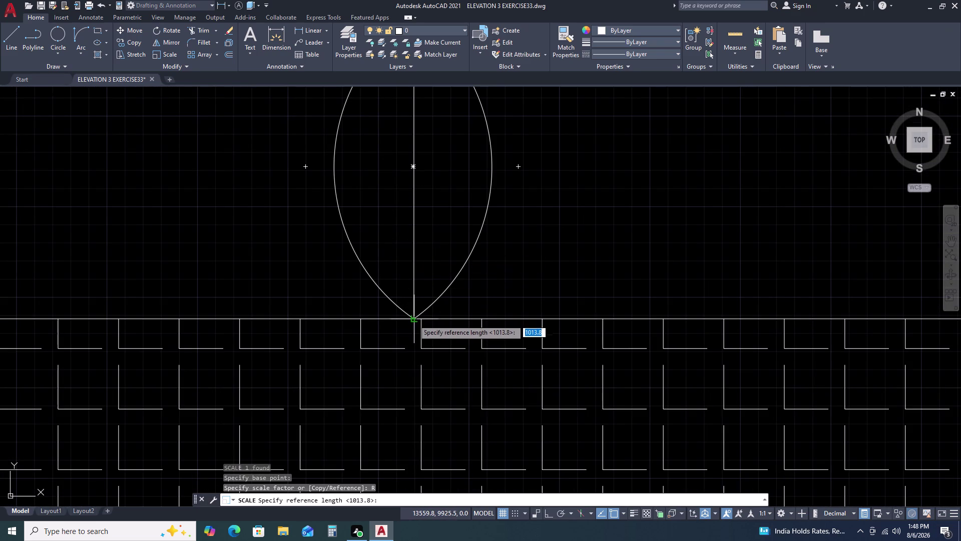
scroll(down, 3)
click(419, 128)
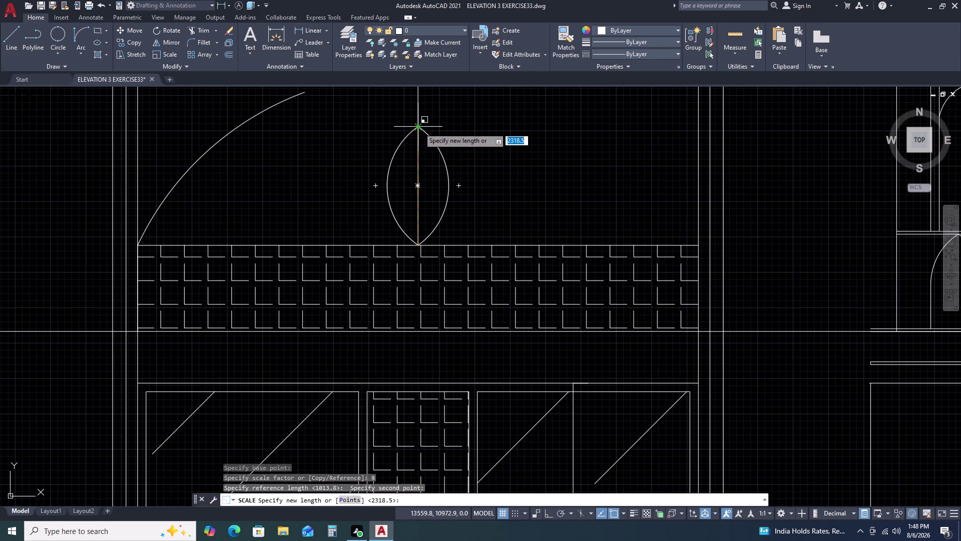
scroll(down, 3)
middle_drag(440, 122, 428, 270)
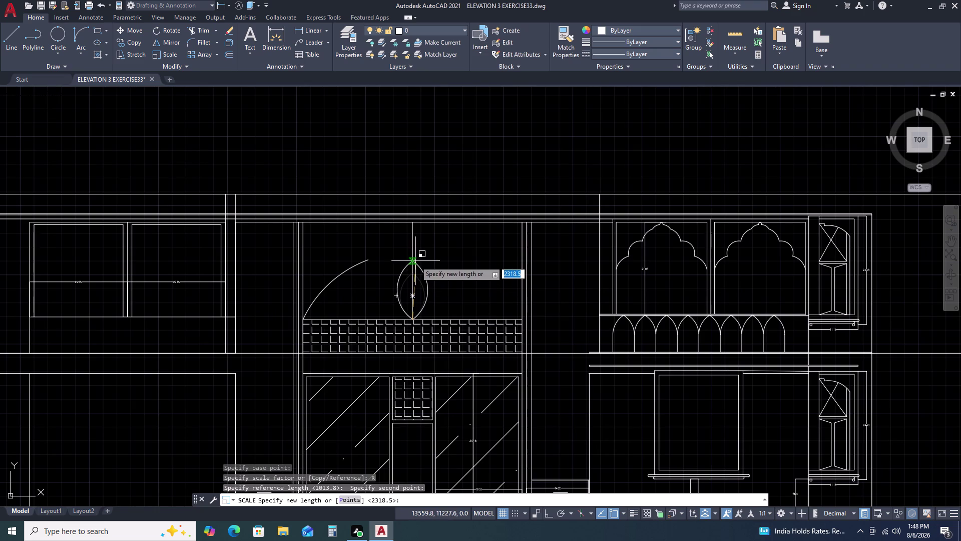
scroll(up, 3)
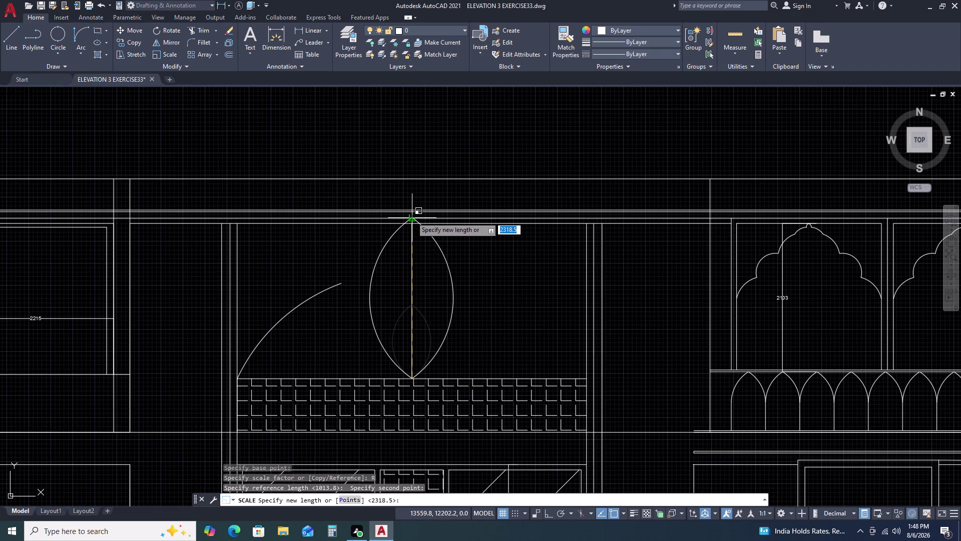
scroll(up, 3)
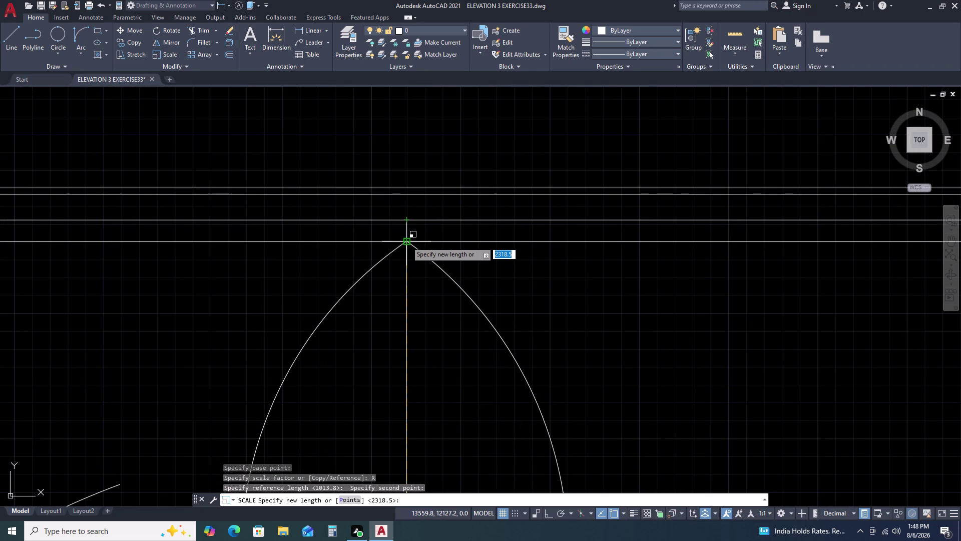
scroll(down, 3)
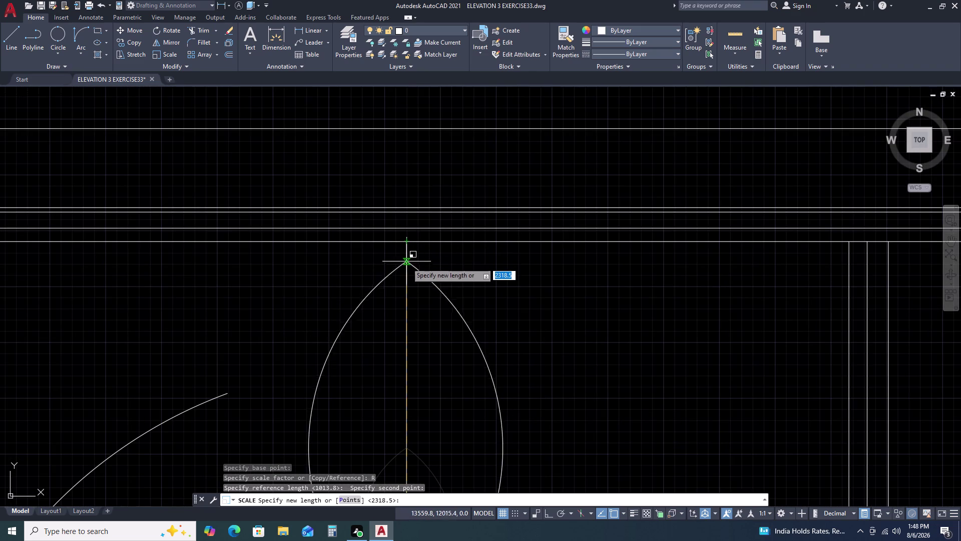
click(406, 264)
scroll(down, 3)
middle_drag(518, 368, 511, 340)
key(d)
text(LI)
key(space)
scroll(up, 3)
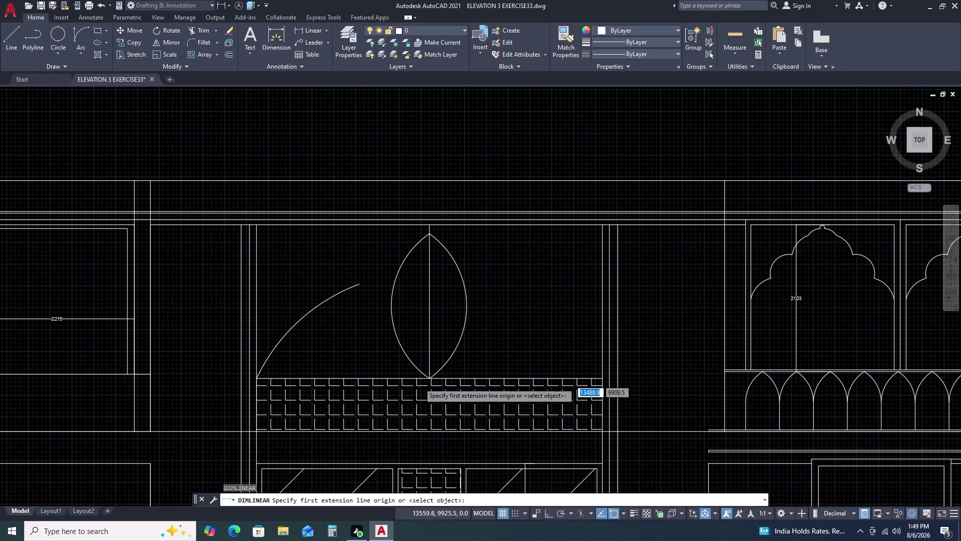
Add a 2029 vertical dimension from the arch base, with Ortho on.
scroll(up, 3)
click(440, 373)
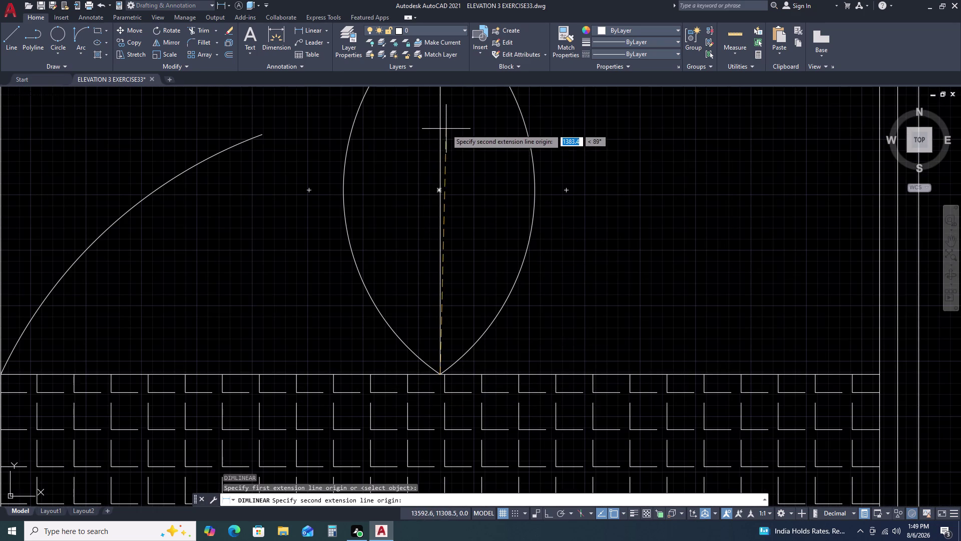
key(F8)
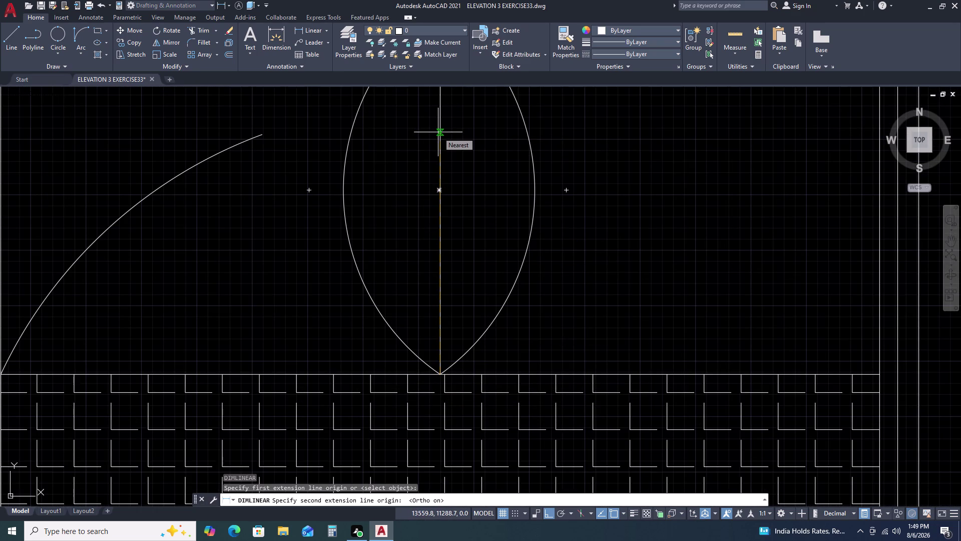
text(20)
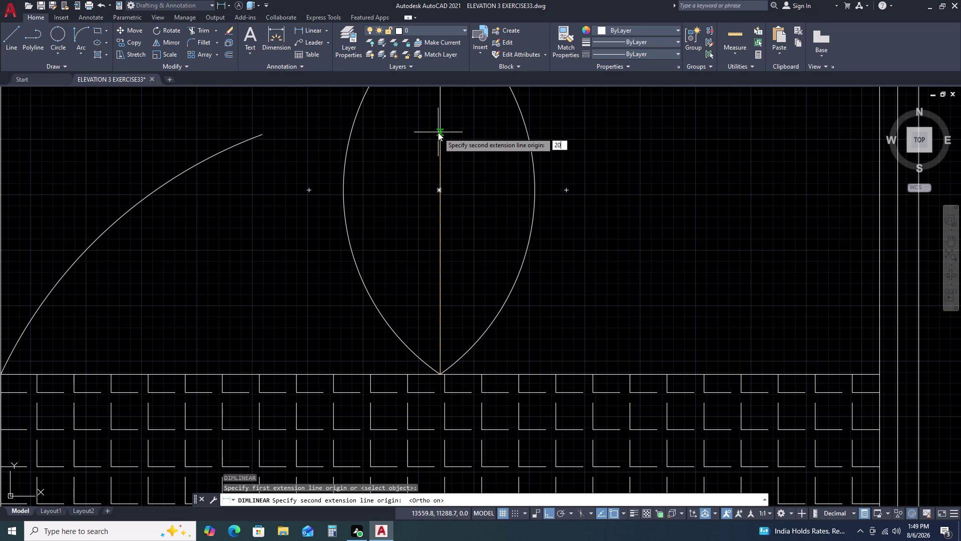
text(29)
key(space)
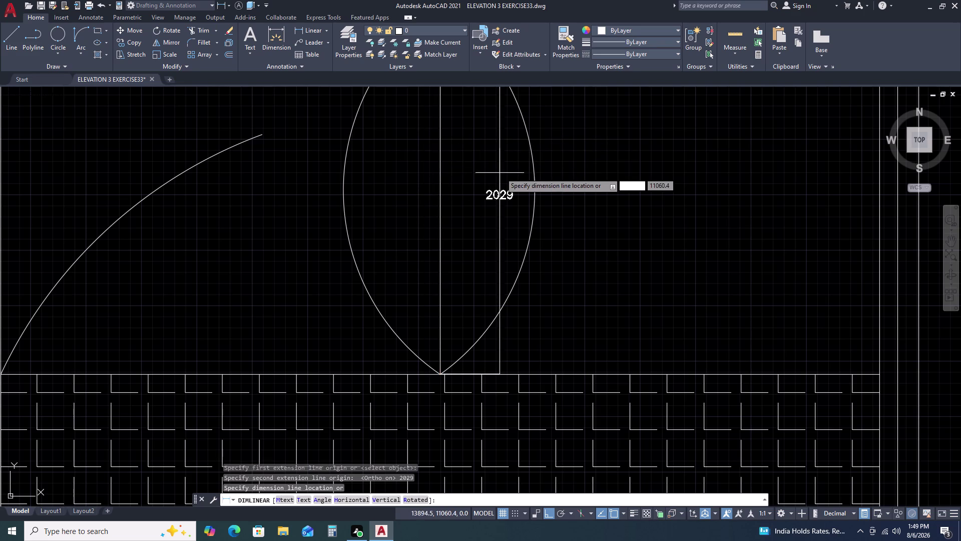
click(620, 187)
scroll(down, 3)
scroll(up, 3)
Grip-stretch the arch's top tip to the top end of the 2029 dimension.
click(561, 181)
click(528, 204)
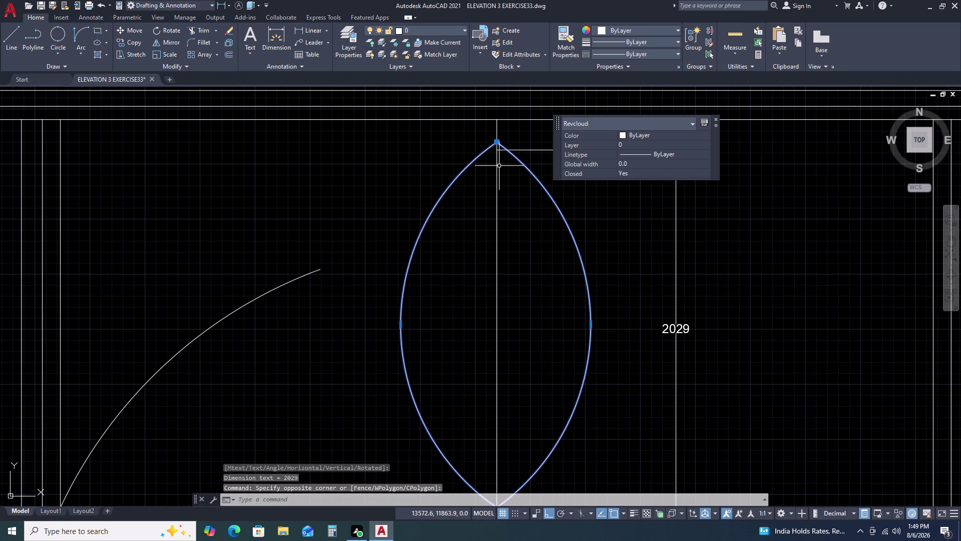
scroll(up, 3)
click(512, 178)
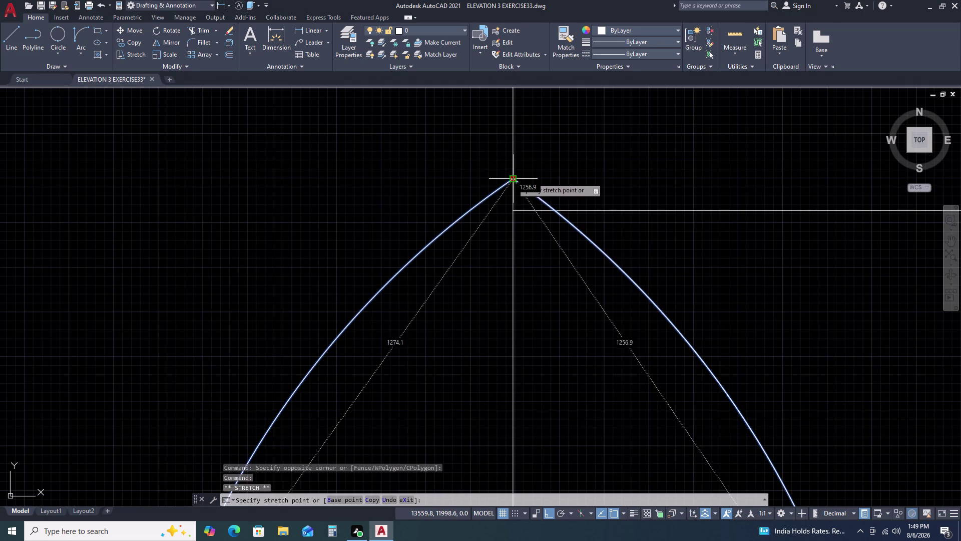
click(512, 210)
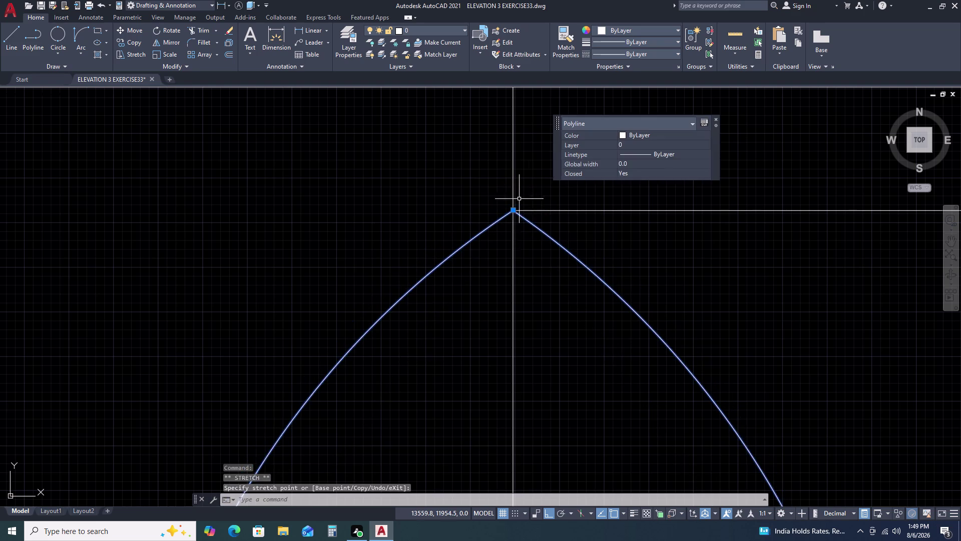
scroll(down, 3)
scroll(down, 3)
middle_drag(615, 342, 580, 258)
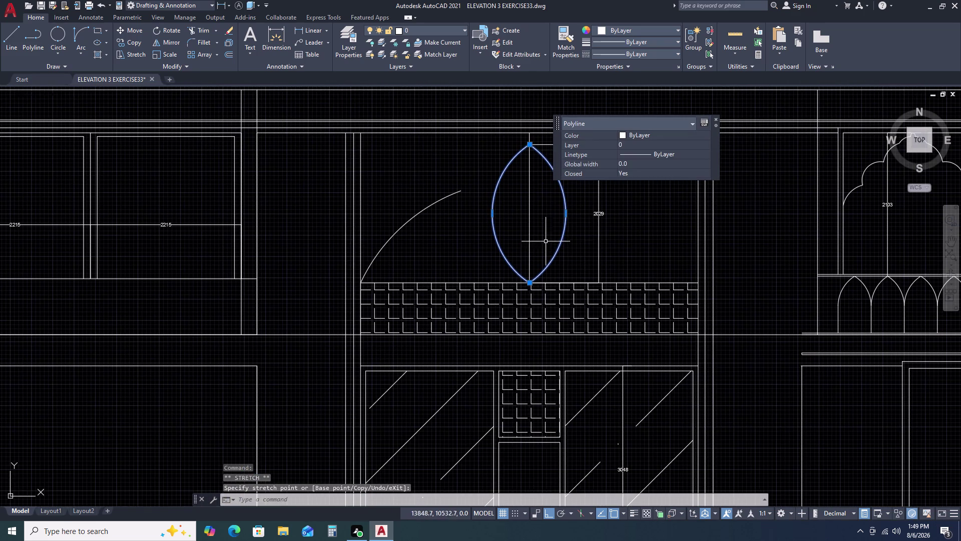
key(Escape)
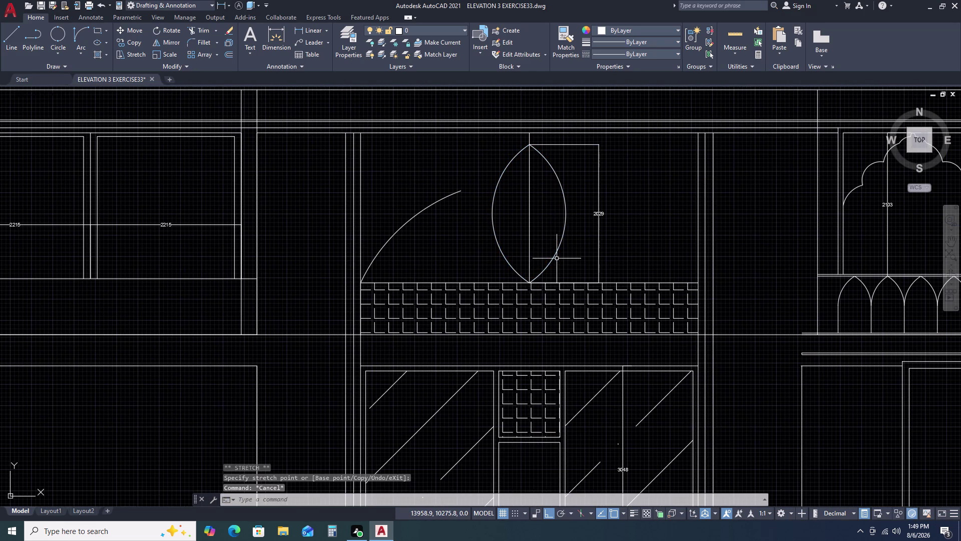
Draw a horizontal construction line across the pointed oval.
key(l)
key(space)
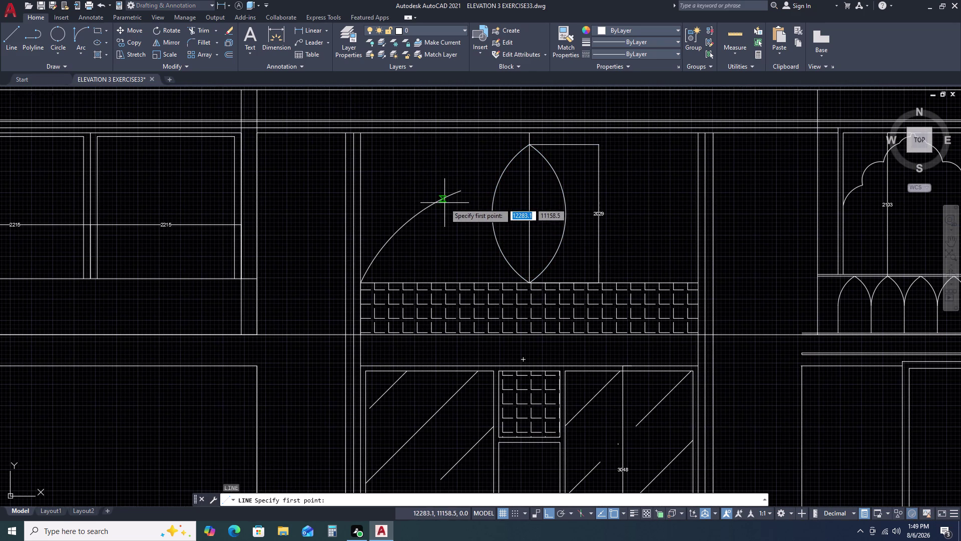
drag(498, 216, 515, 221)
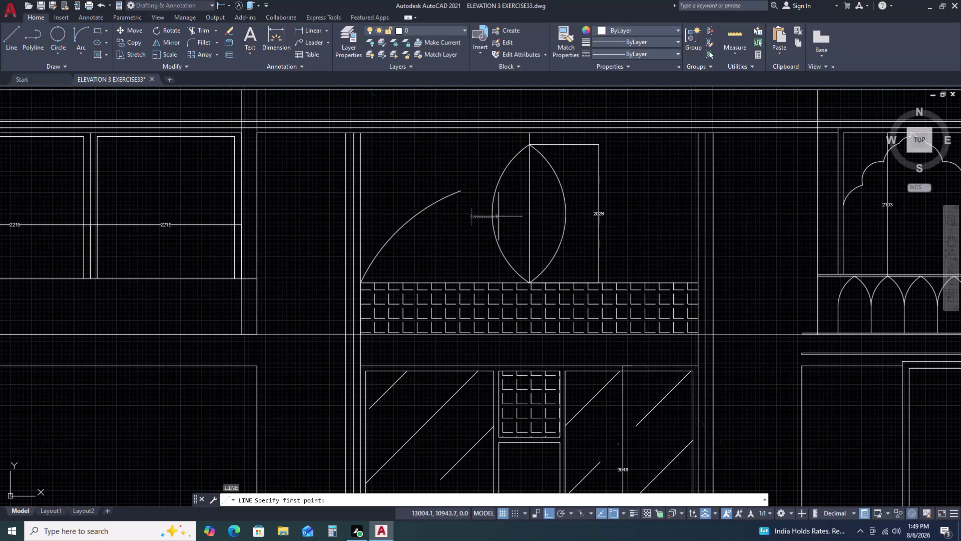
key(Escape)
key(space)
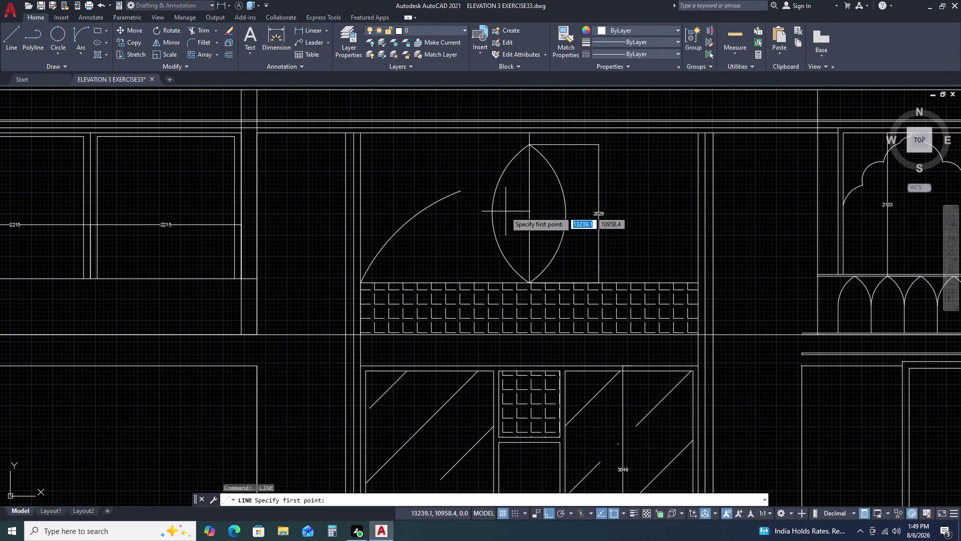
click(492, 213)
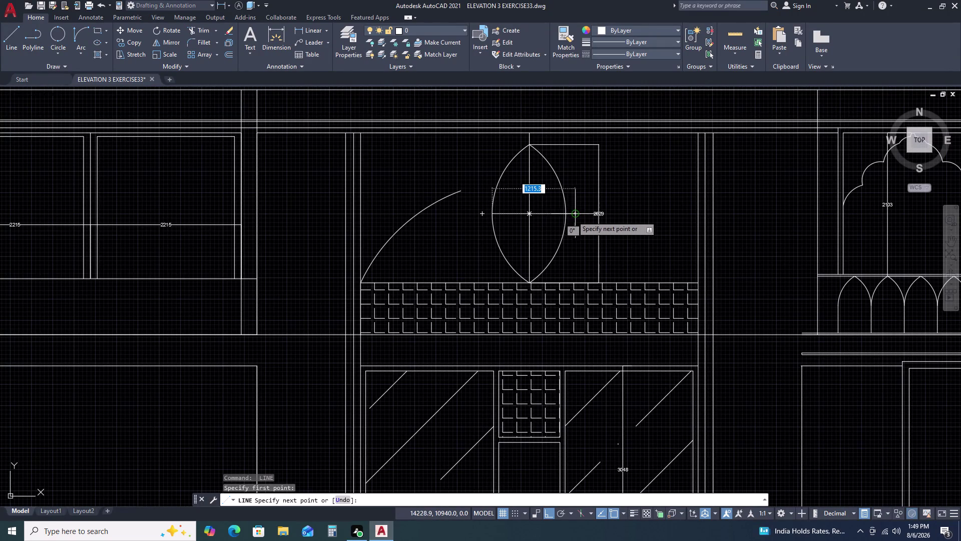
click(568, 213)
key(Escape)
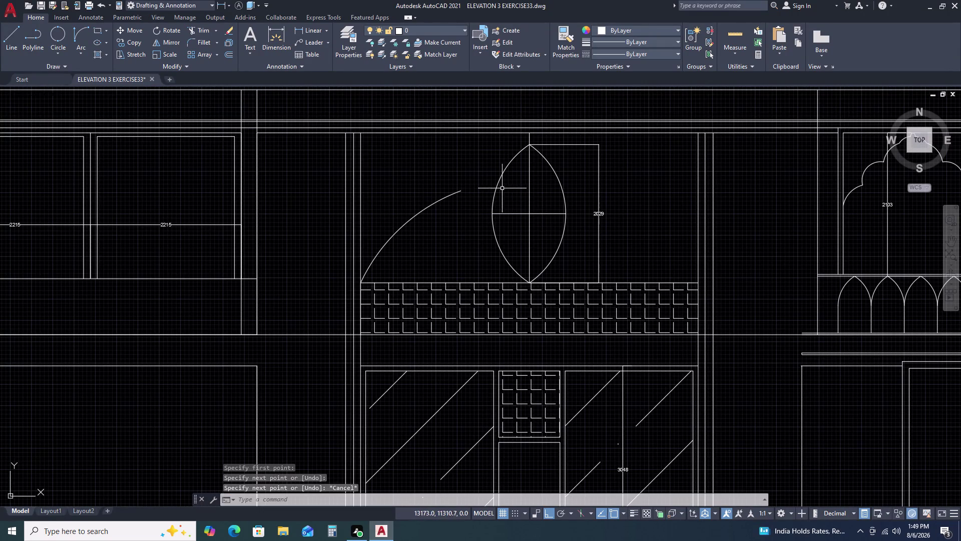
Cancel a text command started by mistake.
key(t)
key(space)
click(504, 234)
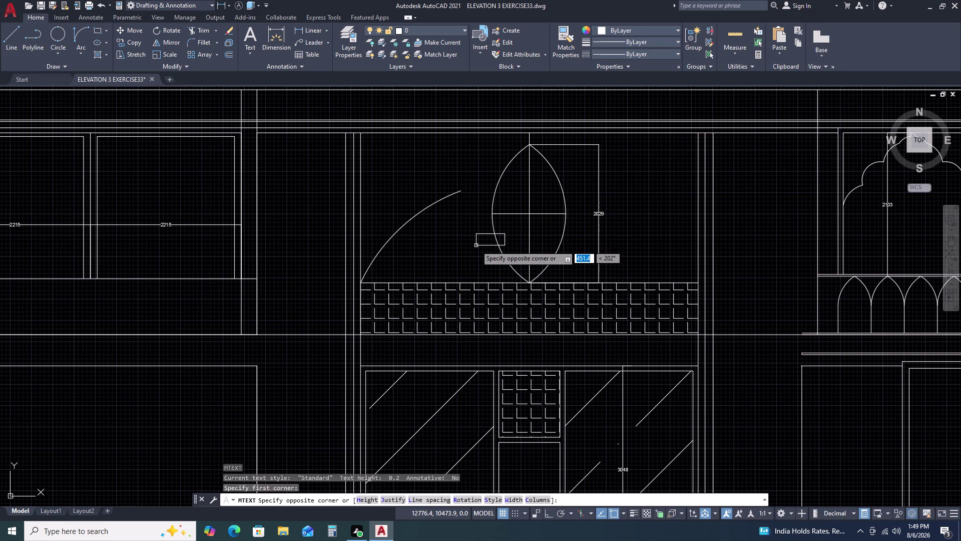
click(476, 246)
key(Escape)
key(Escape)
key(Escape)
key(Escape)
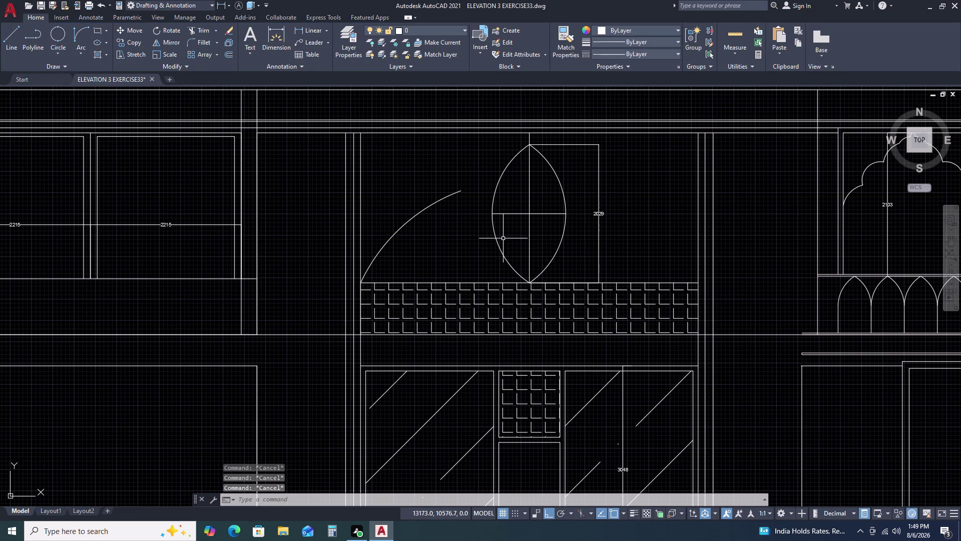
Trim away the lower half of the oval with TRIM.
text(TR)
key(space)
click(506, 238)
click(467, 263)
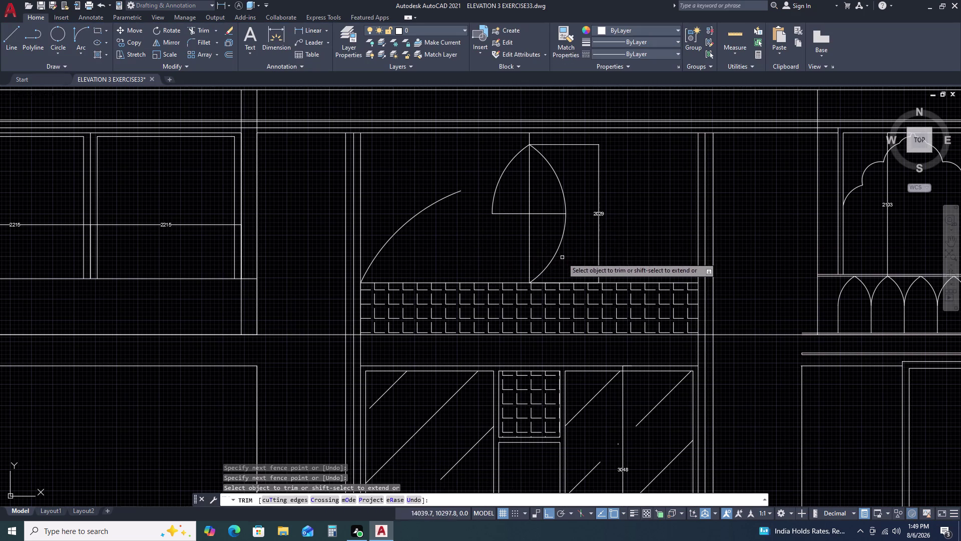
click(563, 257)
click(546, 222)
key(Escape)
Delete the horizontal construction line.
double_click(515, 202)
double_click(509, 237)
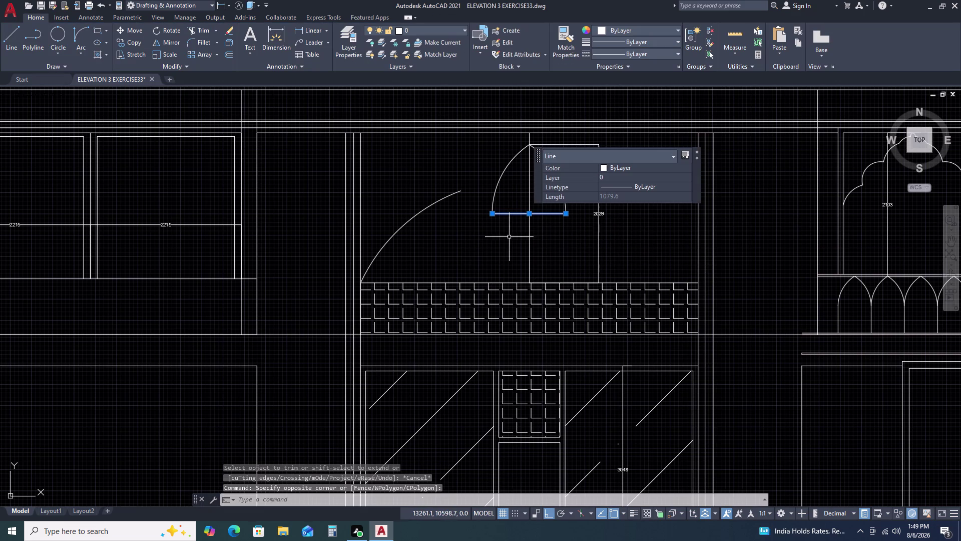
key(Delete)
Select the remaining pointed arch and grab its left end to stretch it.
click(507, 182)
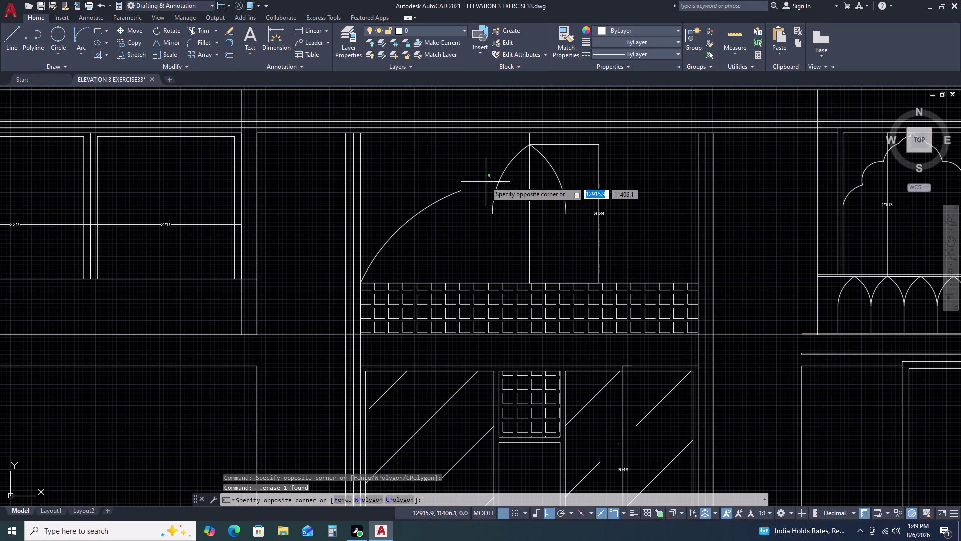
click(485, 179)
text(M)
key(space)
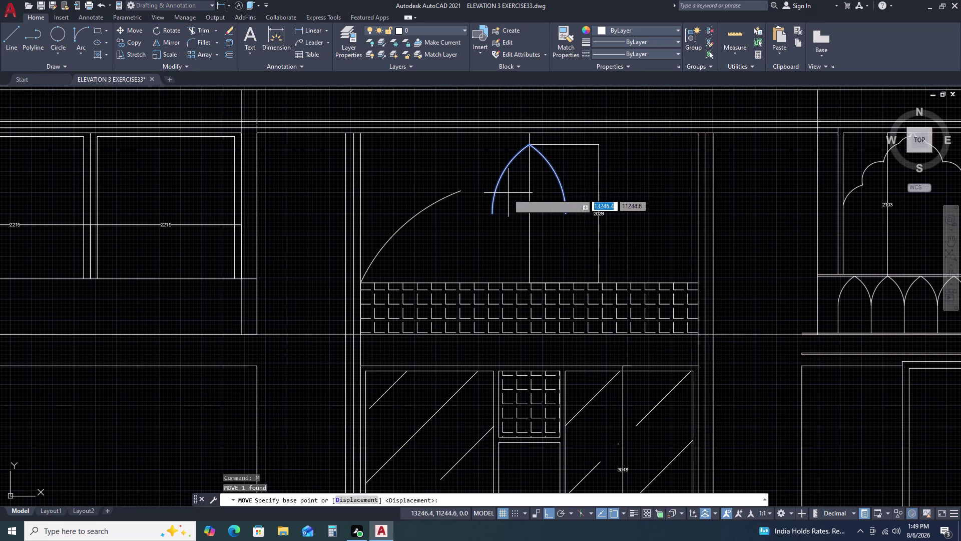
key(Escape)
drag(501, 201, 502, 197)
click(495, 168)
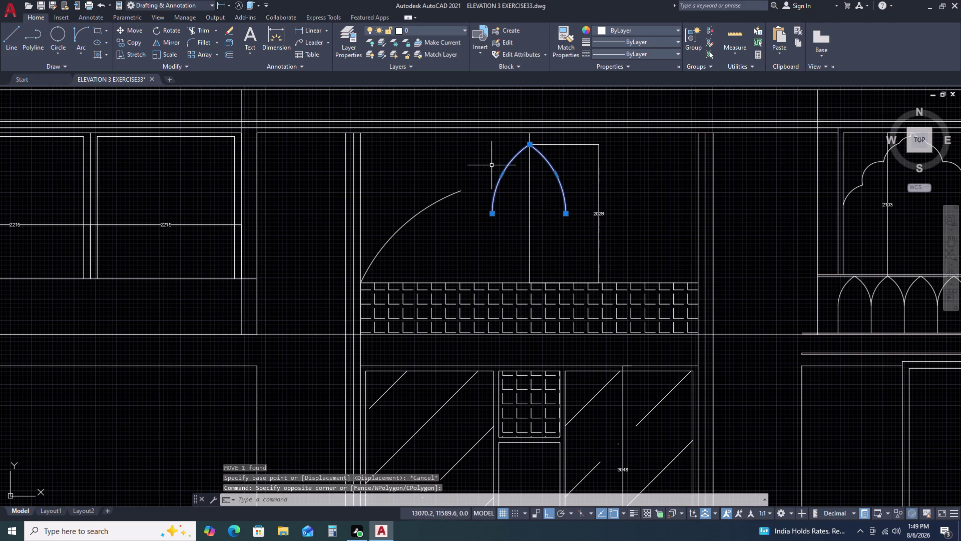
click(490, 215)
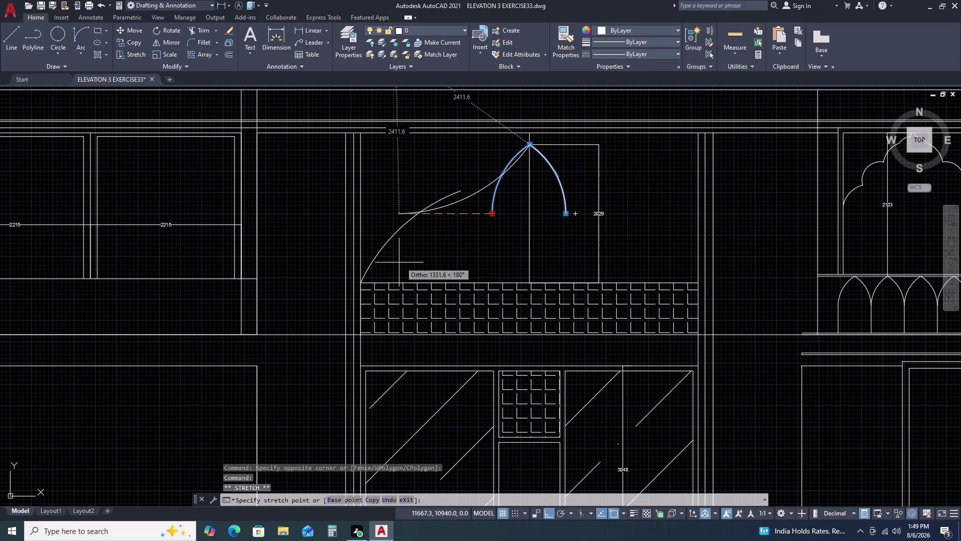
Stretch the arch's ends to the opening's corners and bow its right side outward.
click(359, 280)
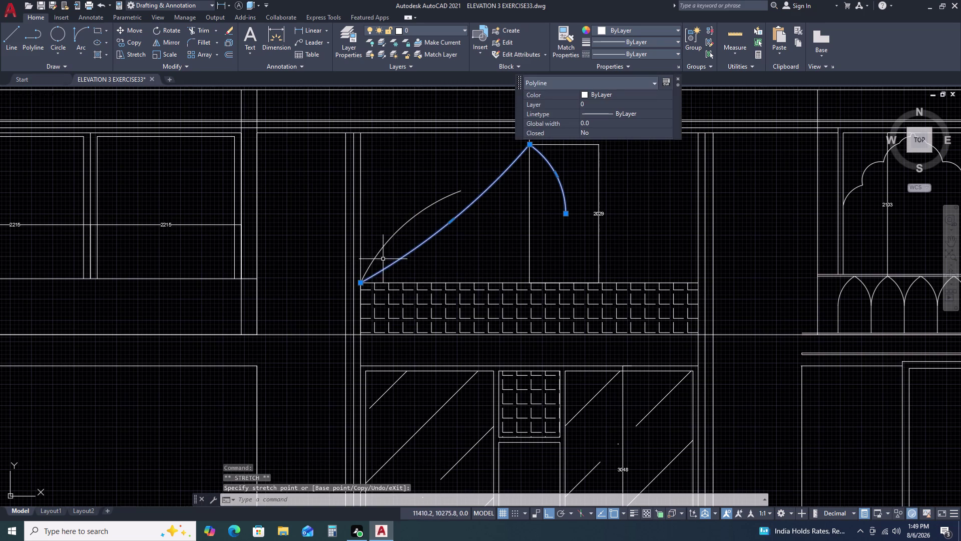
click(568, 216)
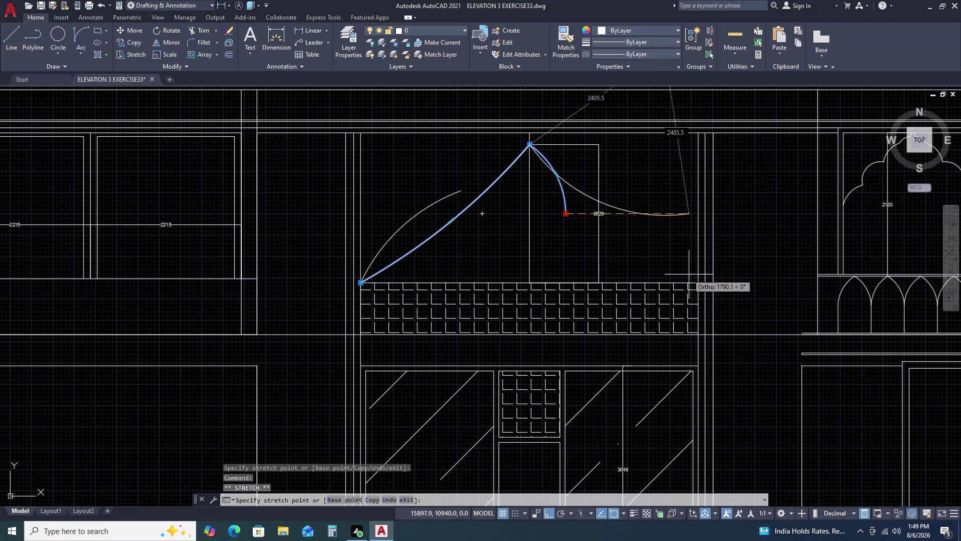
click(697, 280)
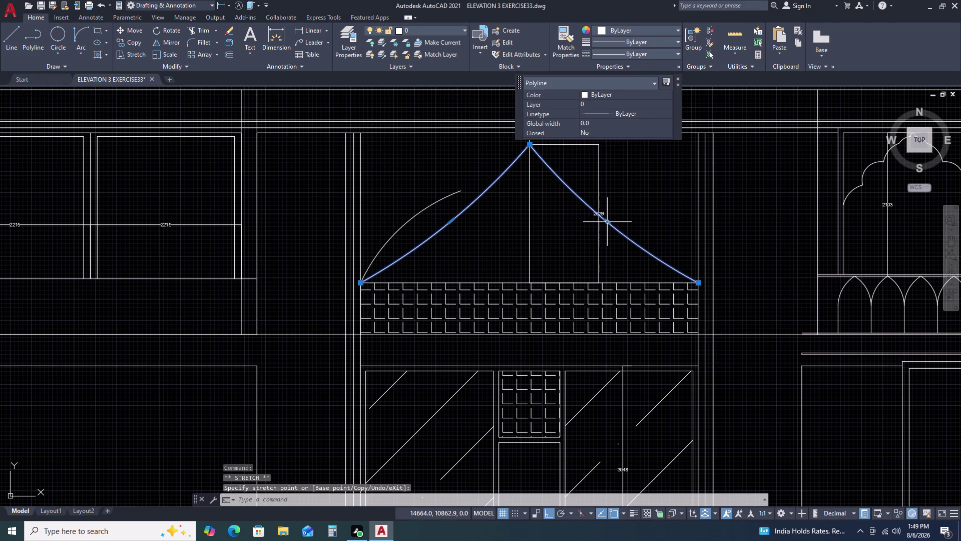
click(609, 221)
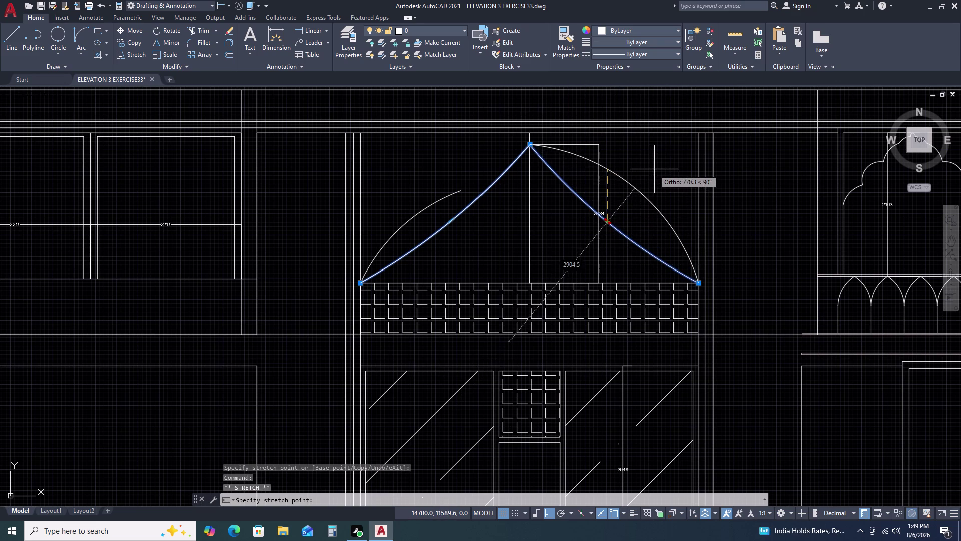
click(658, 186)
key(Escape)
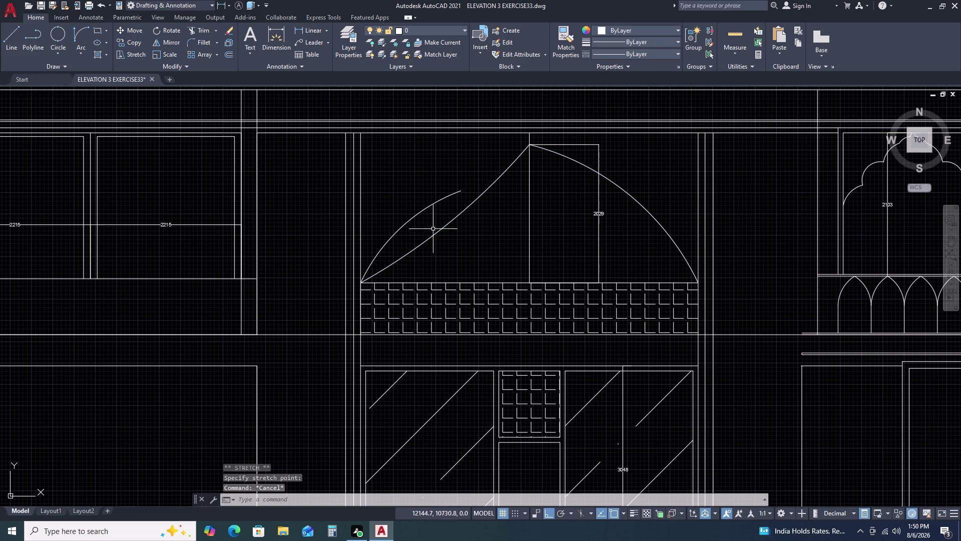
Bow the left side of the arch outward to match the right.
click(434, 232)
click(451, 223)
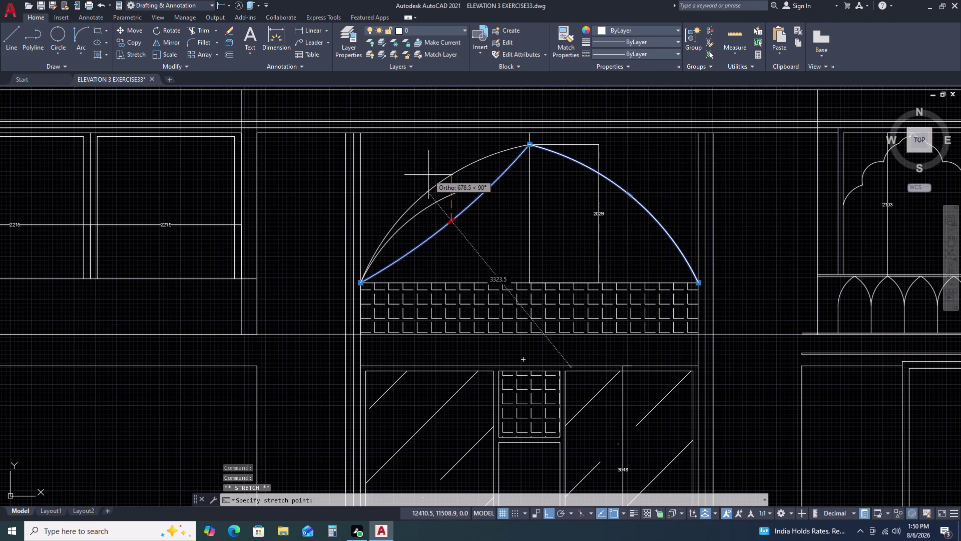
click(429, 175)
key(Escape)
drag(477, 181, 472, 183)
click(439, 214)
key(Escape)
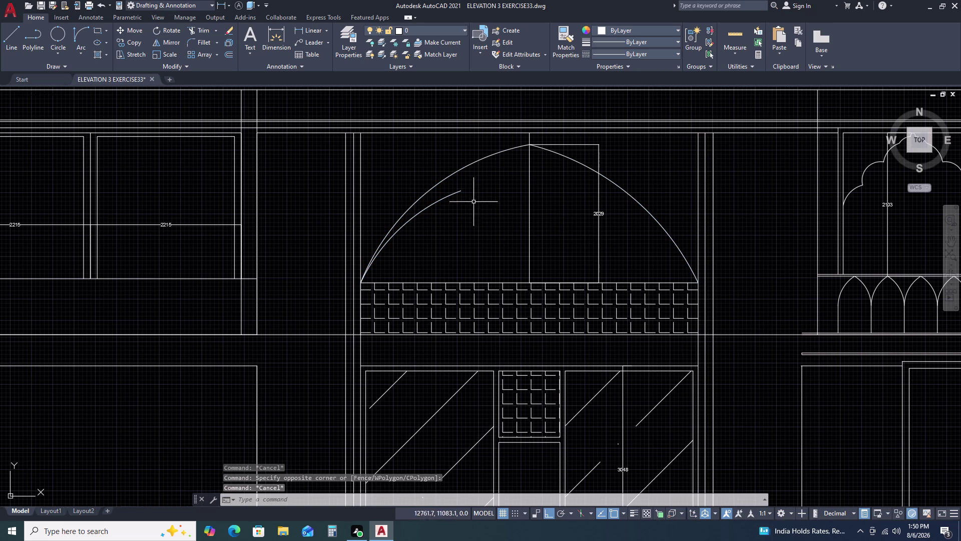
Erase the old round arc and reselect the reshaped arch.
click(467, 183)
click(441, 219)
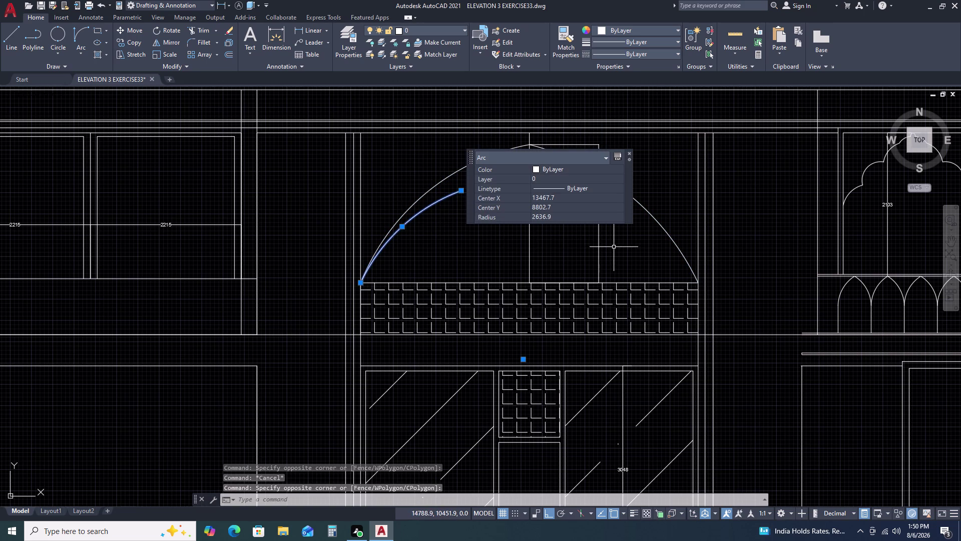
key(Delete)
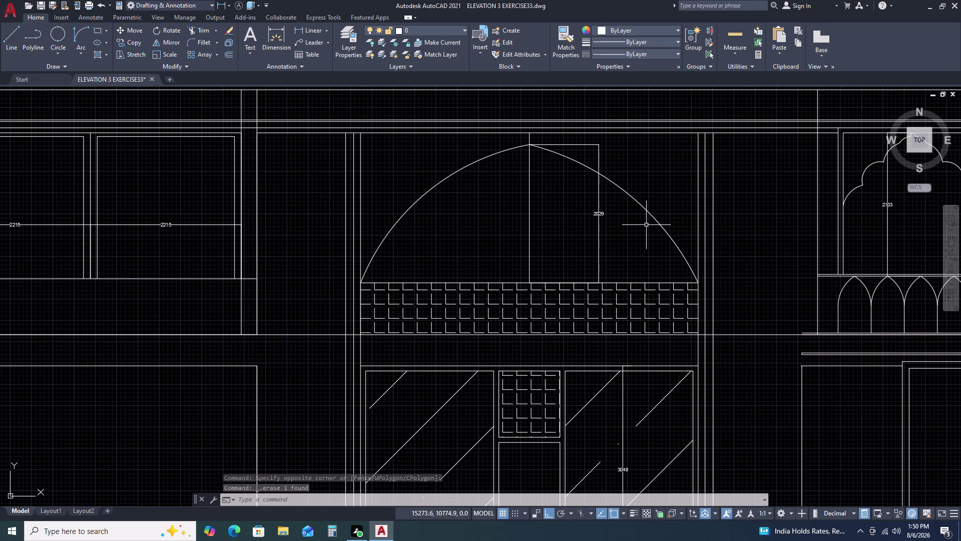
click(654, 217)
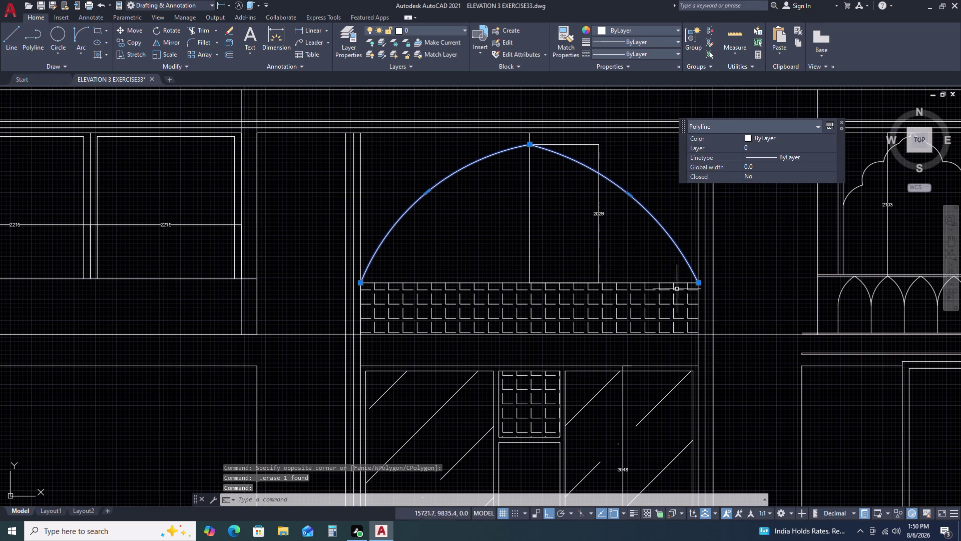
key(Escape)
scroll(up, 3)
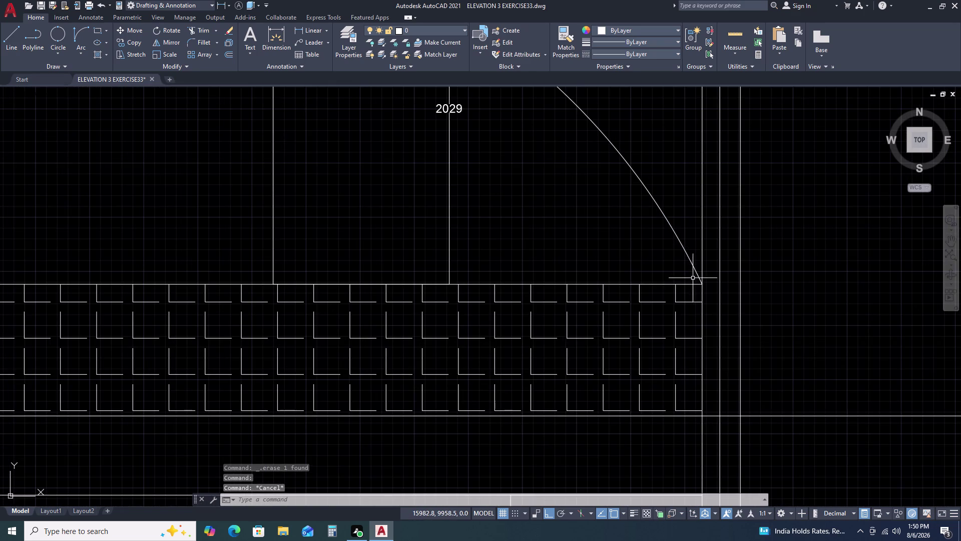
scroll(down, 3)
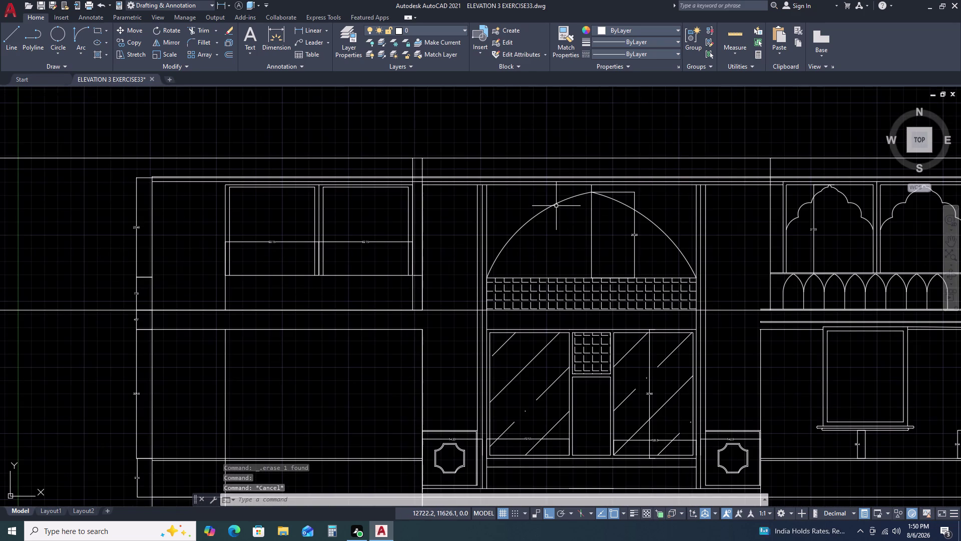
click(556, 206)
Begin offsetting the arch at distance 100, then cancel it.
click(543, 230)
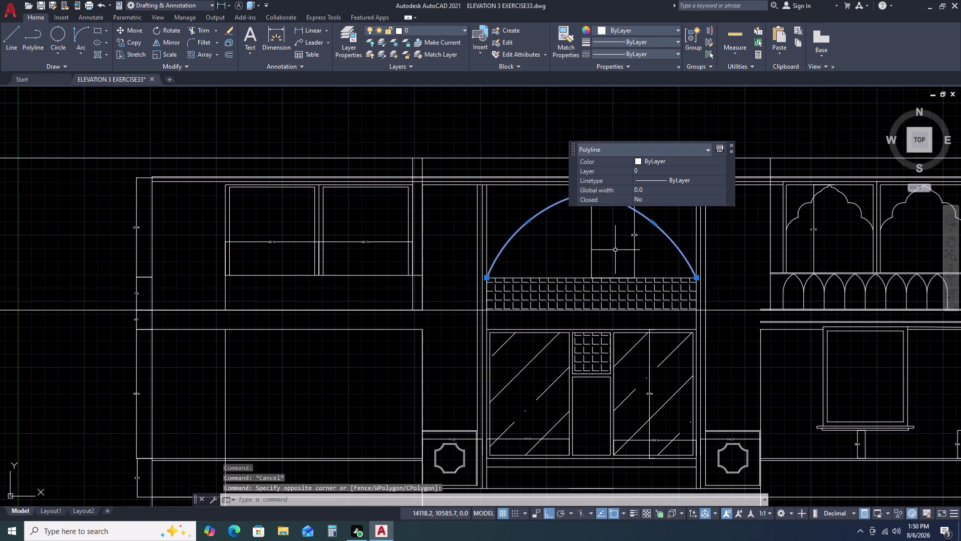
text(O)
key(space)
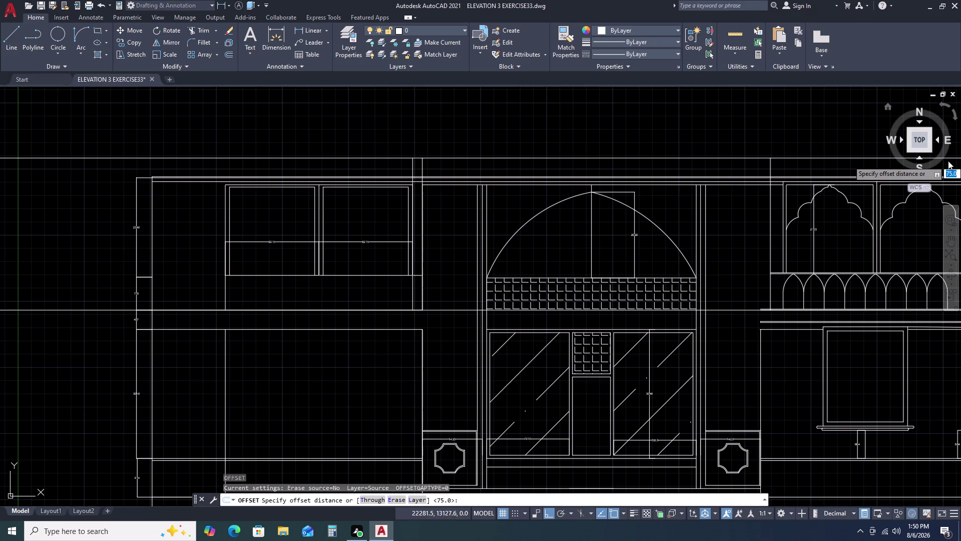
key(1)
key(0)
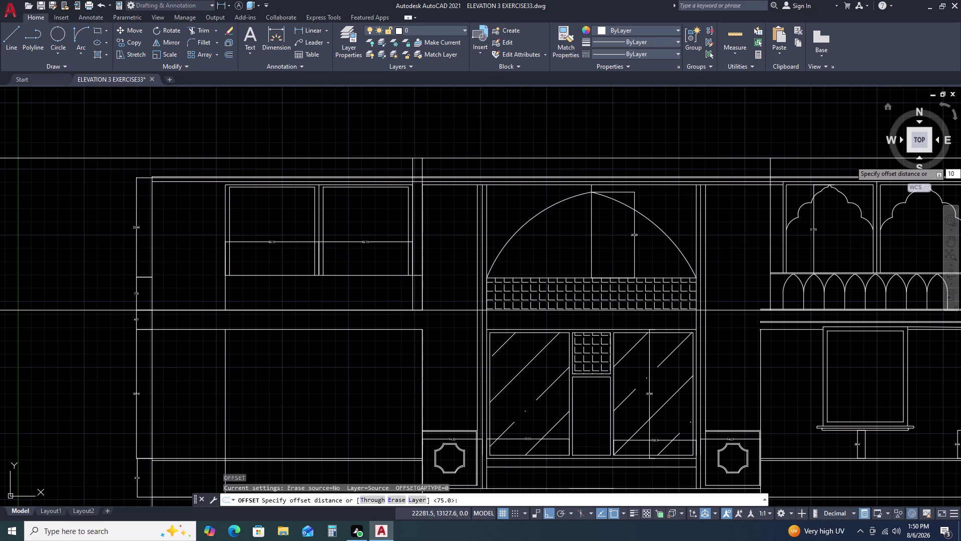
text(0)
key(space)
scroll(up, 3)
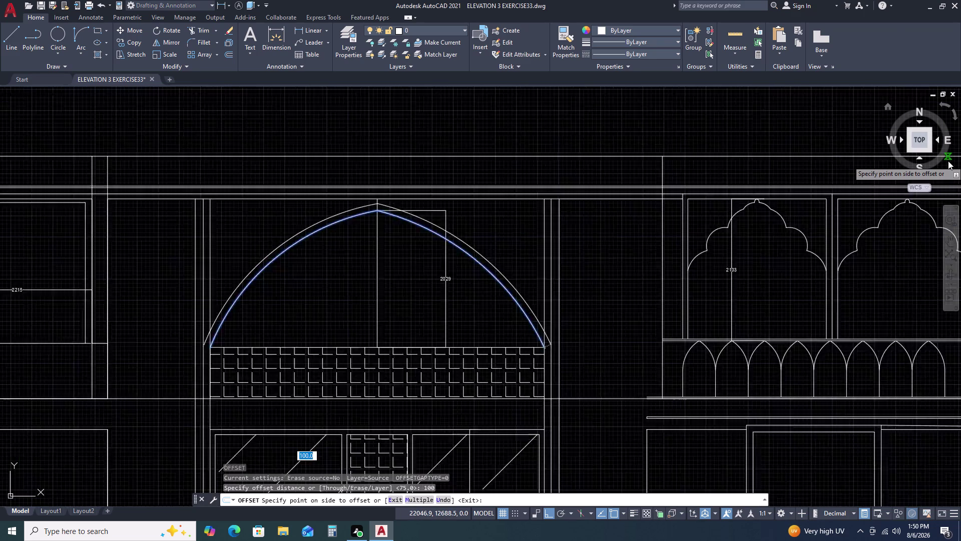
key(Escape)
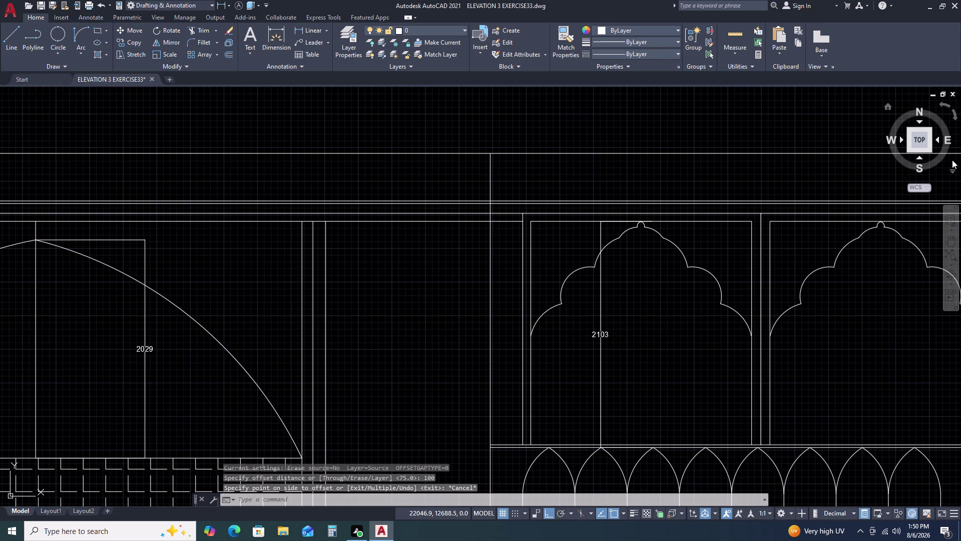
scroll(down, 3)
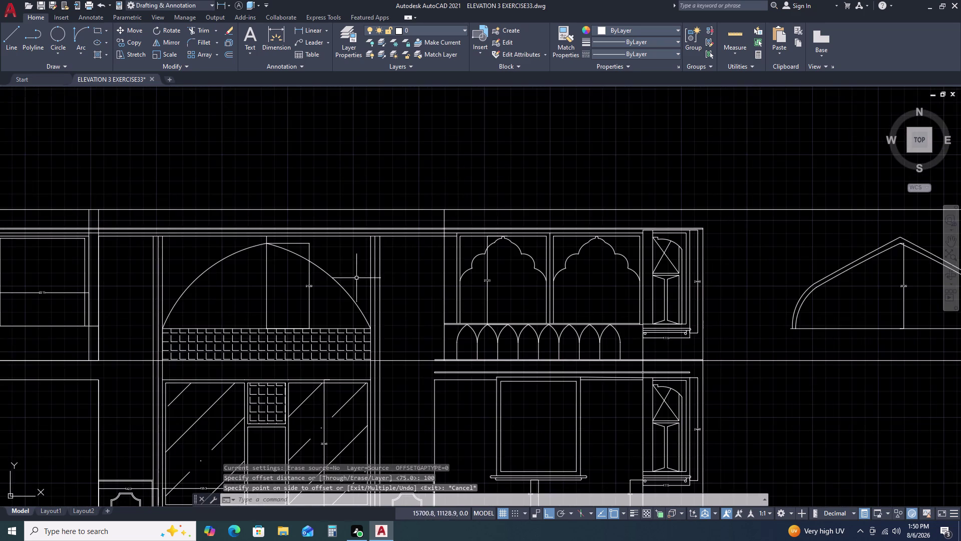
scroll(up, 3)
Offset the arch by 102 to create a parallel curve.
click(359, 263)
click(322, 324)
key(o)
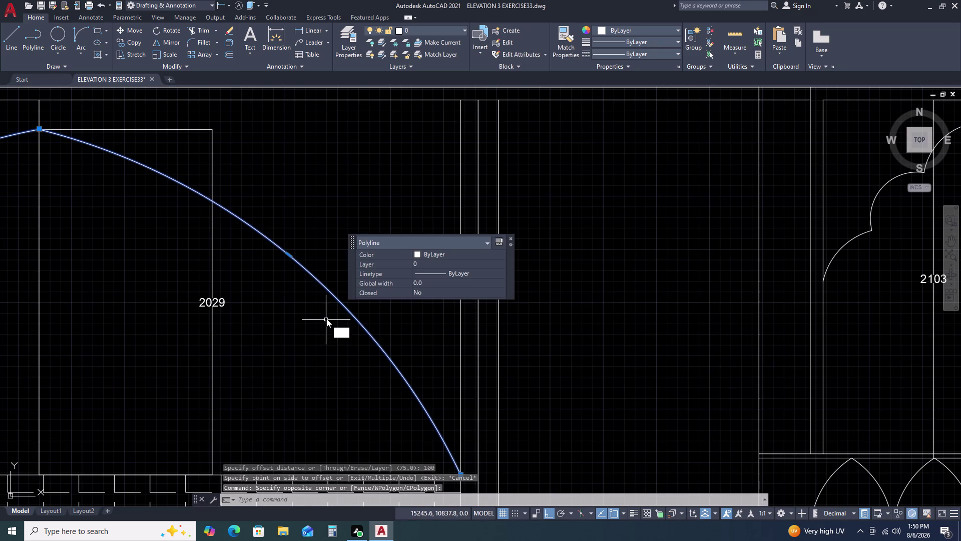
key(space)
key(1)
key(0)
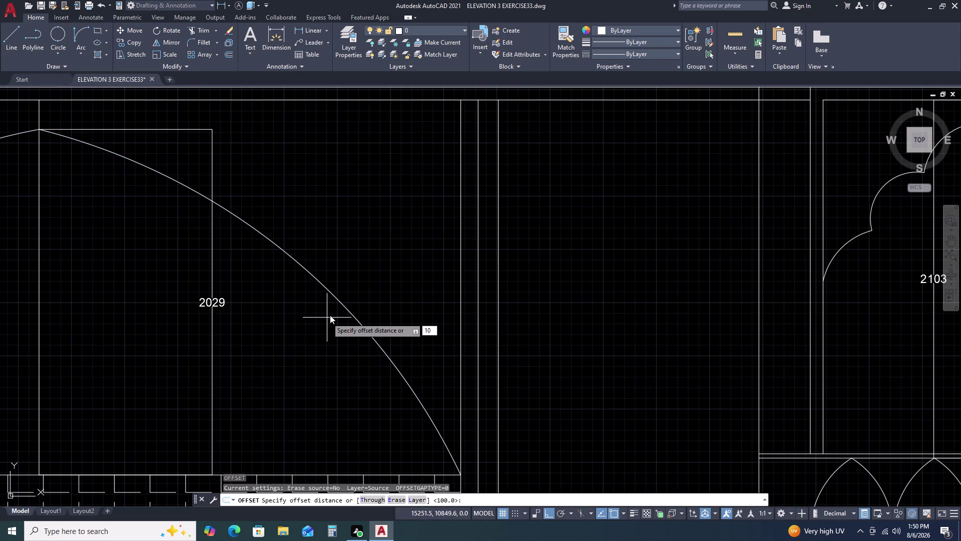
text(2)
key(space)
click(408, 232)
scroll(down, 3)
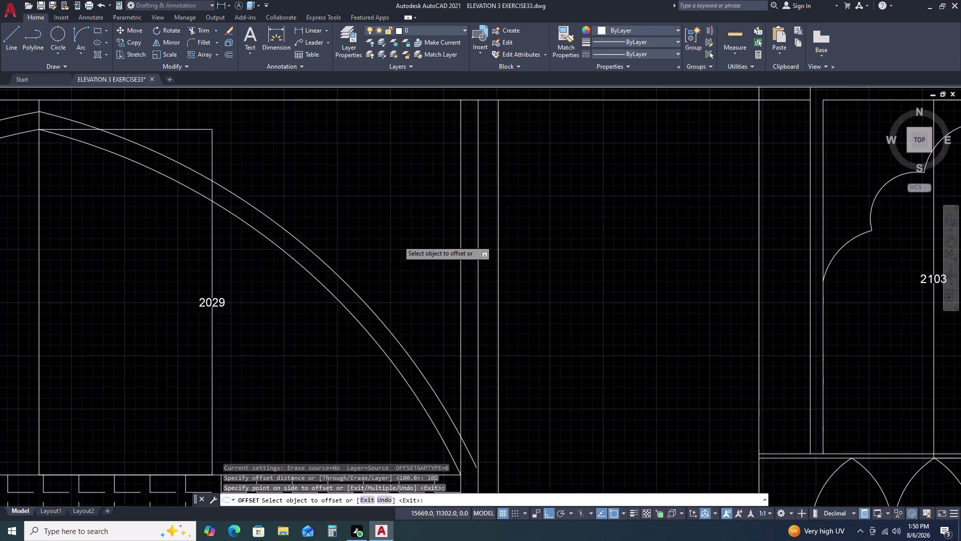
key(Escape)
Pan and zoom to see the whole doubled arch and its left base.
middle_drag(263, 215, 285, 213)
middle_click(291, 213)
middle_drag(228, 191, 455, 197)
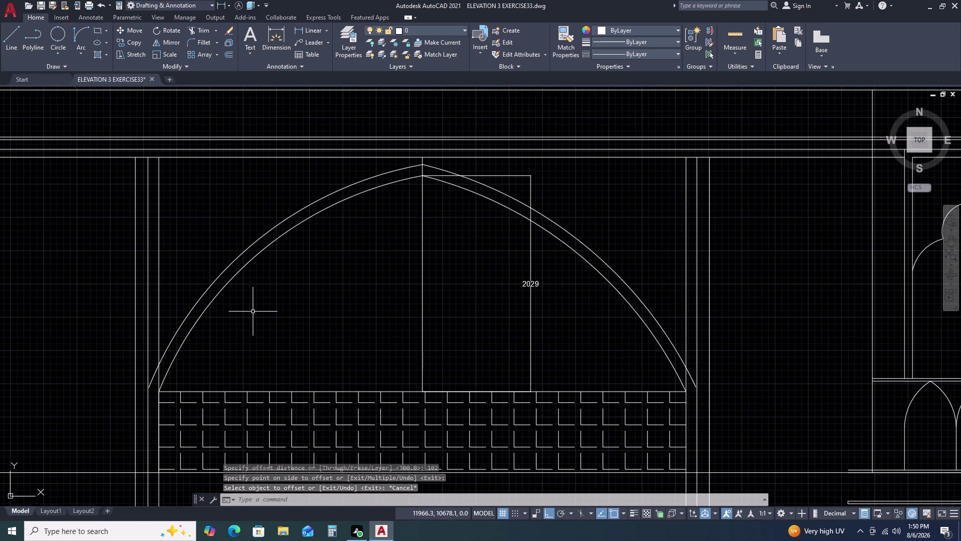
scroll(up, 3)
middle_drag(166, 404, 217, 354)
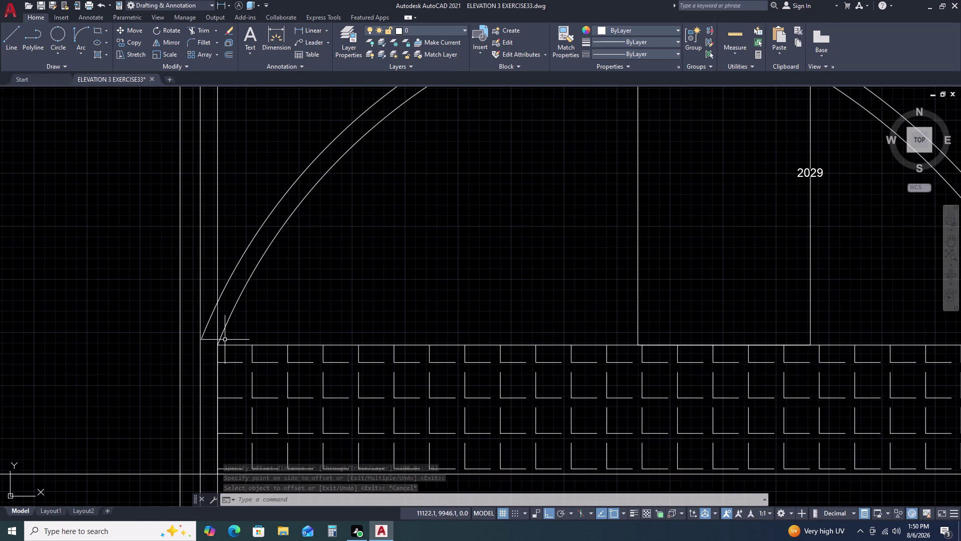
scroll(up, 3)
Extend both ends of the base line under the arch outward to the outer curve.
click(241, 318)
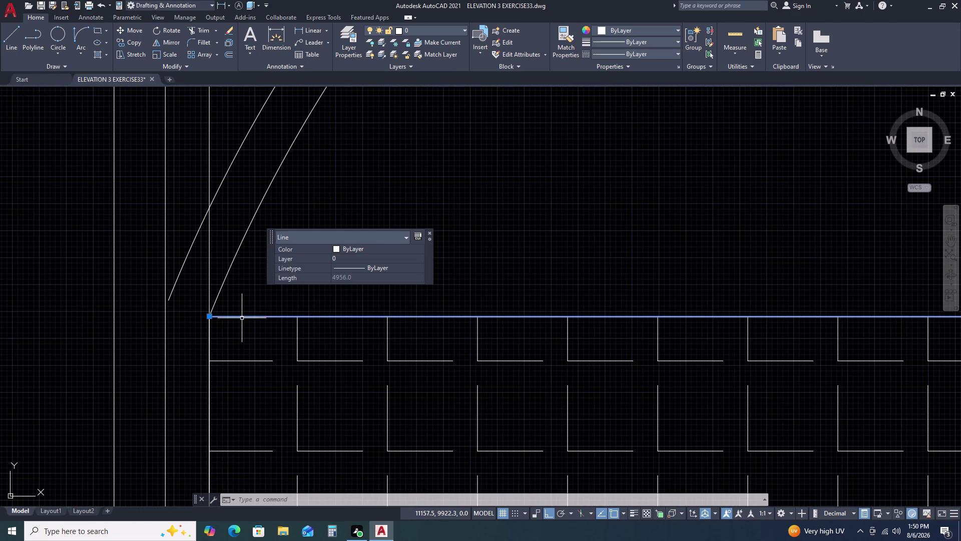
click(208, 315)
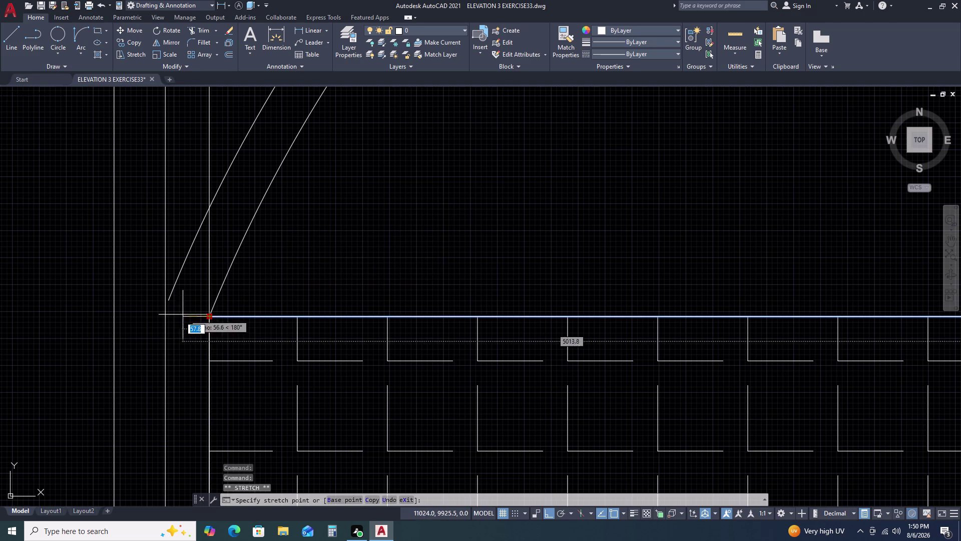
click(163, 317)
scroll(down, 3)
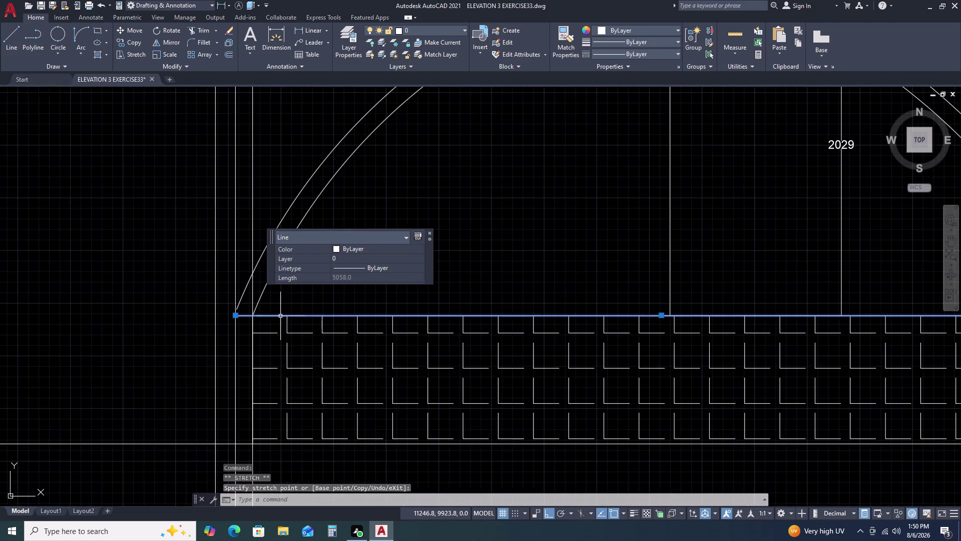
middle_drag(670, 322, 247, 323)
scroll(down, 3)
scroll(up, 3)
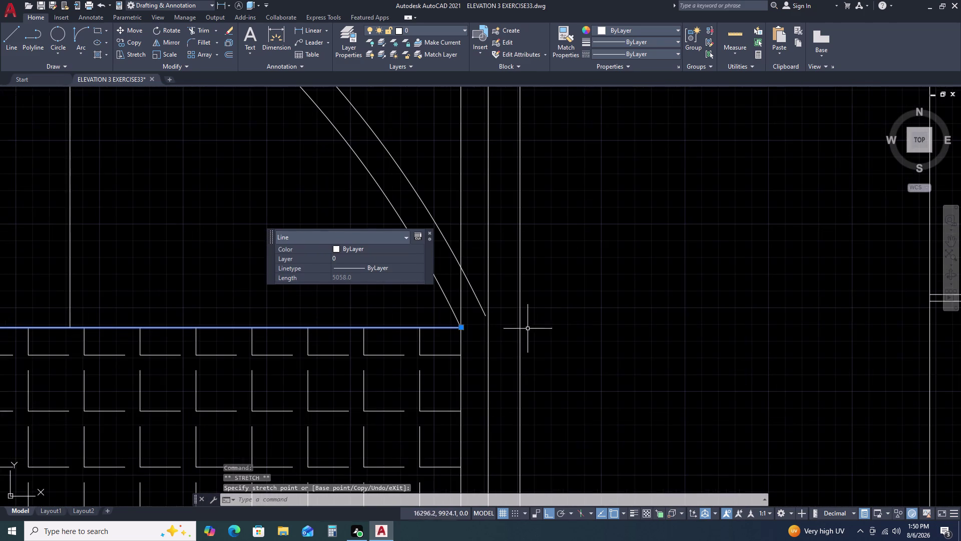
click(463, 327)
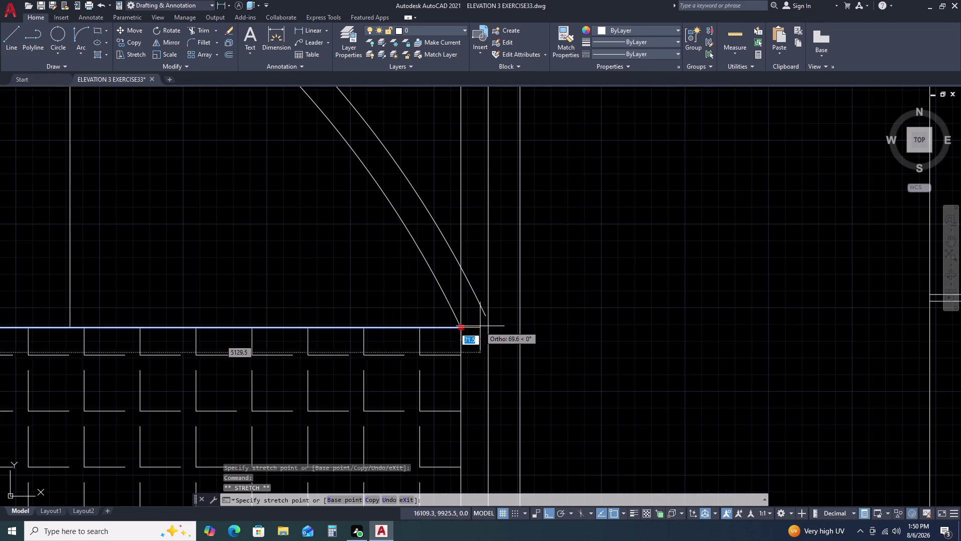
click(487, 327)
key(Escape)
Drop the outer curve's right end onto the base line.
click(484, 309)
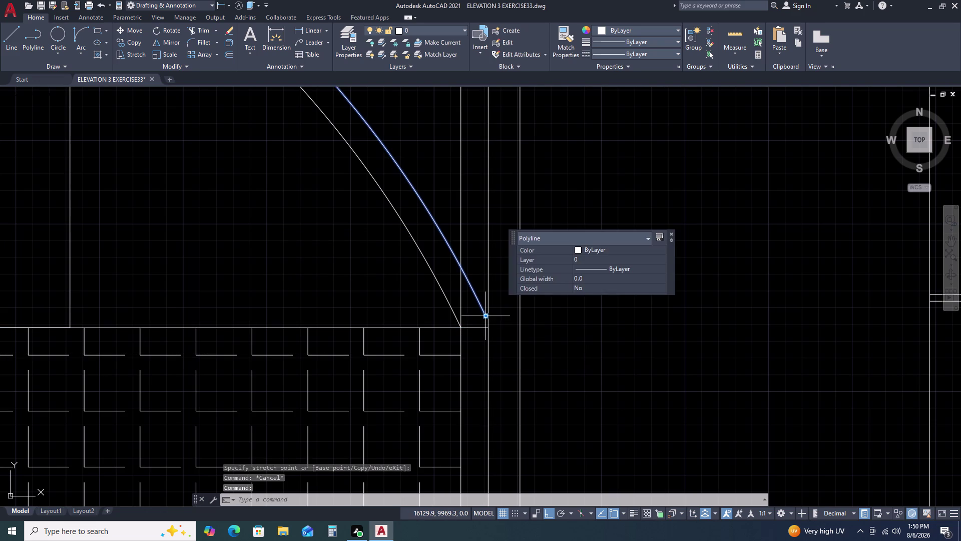
click(487, 315)
click(487, 326)
scroll(down, 3)
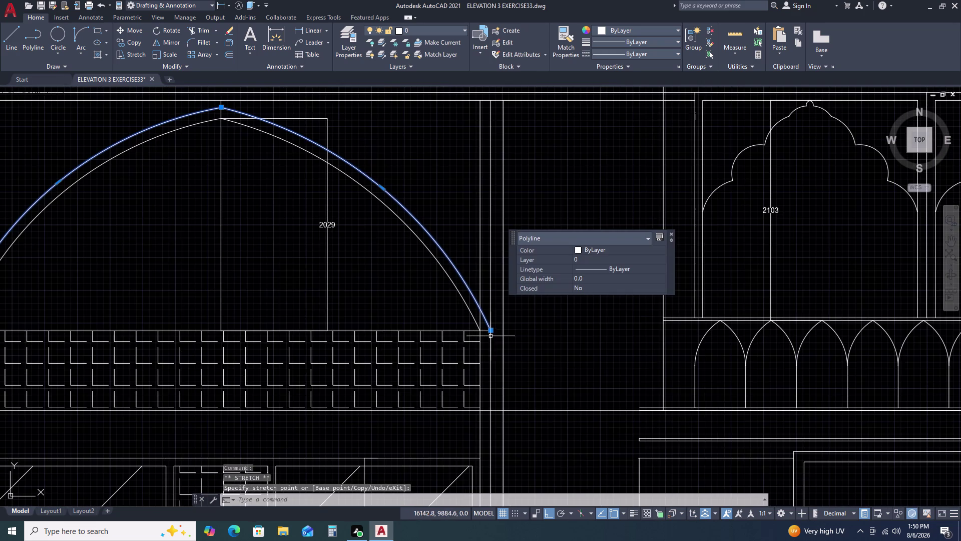
Drop the outer curve's left end onto the base line and view the whole opening.
middle_drag(300, 289, 523, 318)
middle_drag(541, 319, 616, 336)
middle_drag(237, 393, 387, 316)
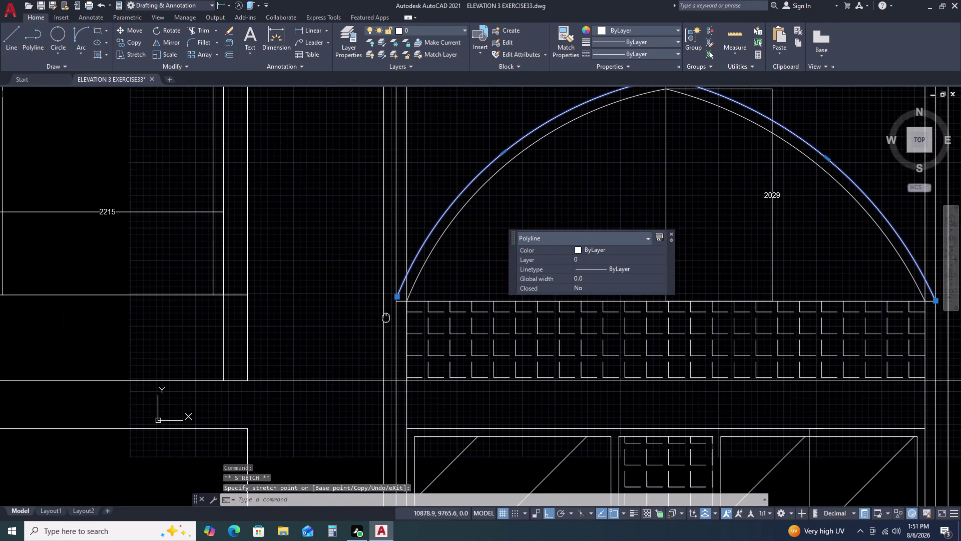
scroll(up, 3)
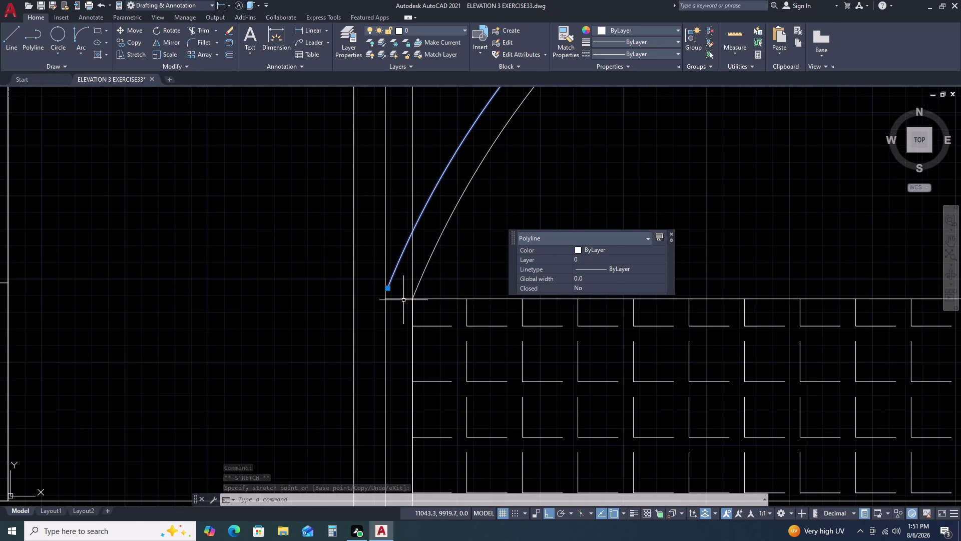
click(387, 289)
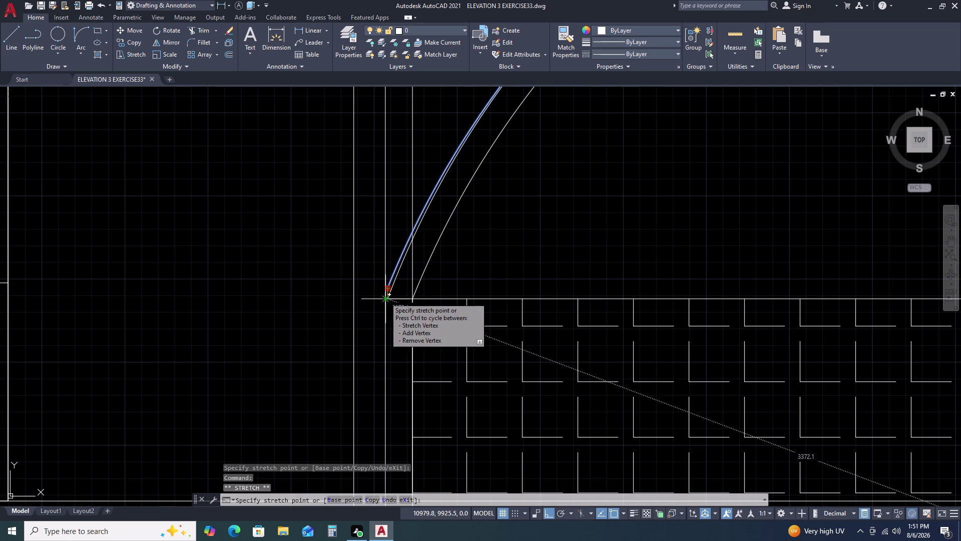
click(385, 297)
scroll(down, 3)
scroll(down, 3)
middle_drag(669, 336, 467, 344)
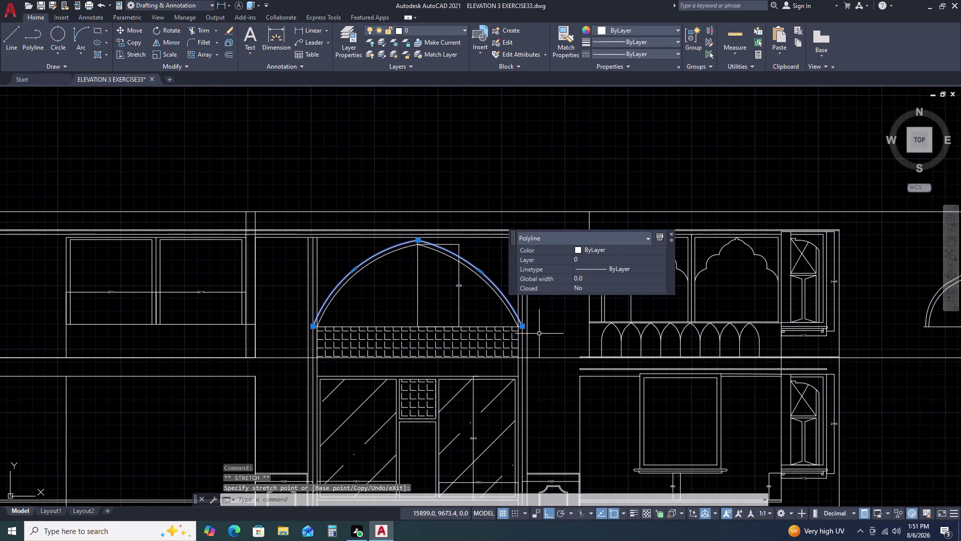
scroll(down, 3)
scroll(up, 3)
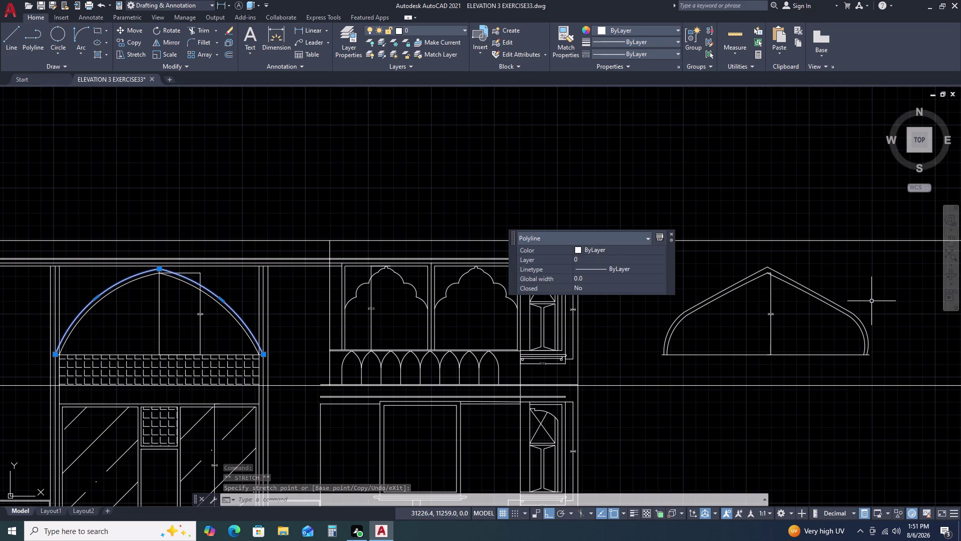
Move the pointed arch's two curves up above the opening, out of the way.
click(871, 301)
key(Escape)
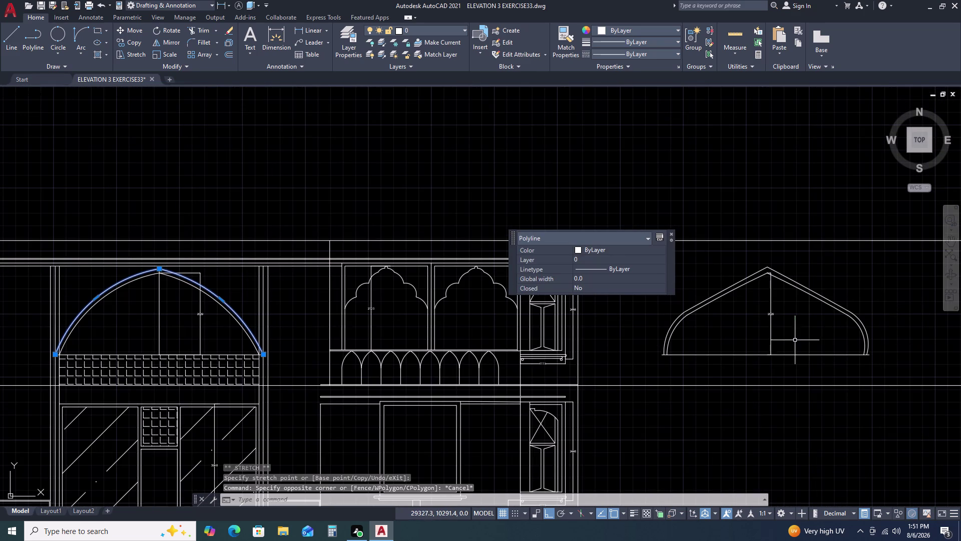
scroll(up, 3)
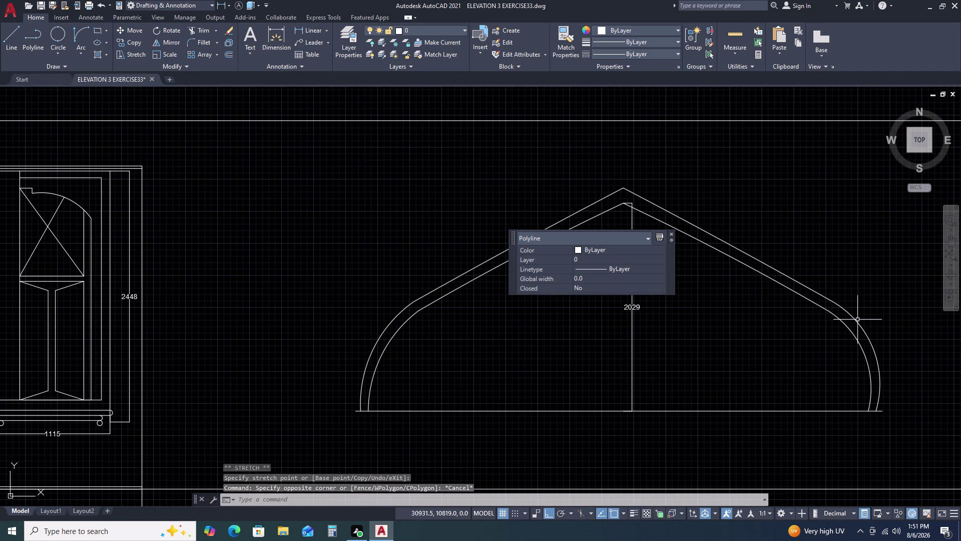
key(Escape)
key(Escape)
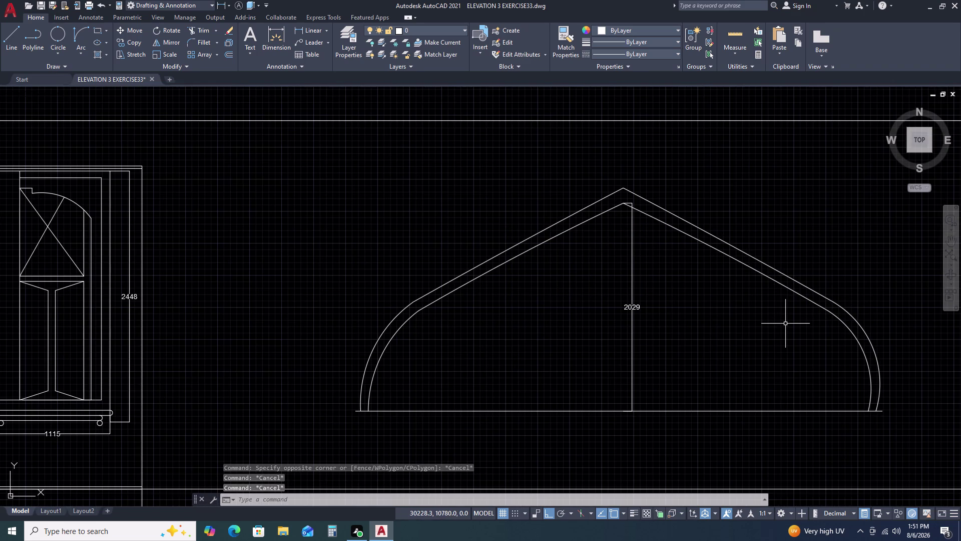
scroll(down, 3)
key(Escape)
click(194, 297)
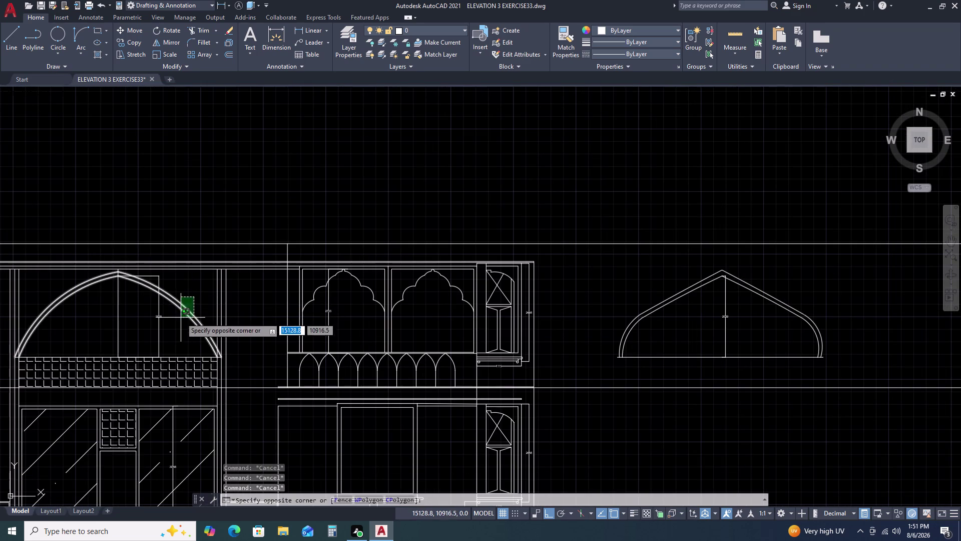
click(180, 318)
text(M)
key(space)
click(178, 319)
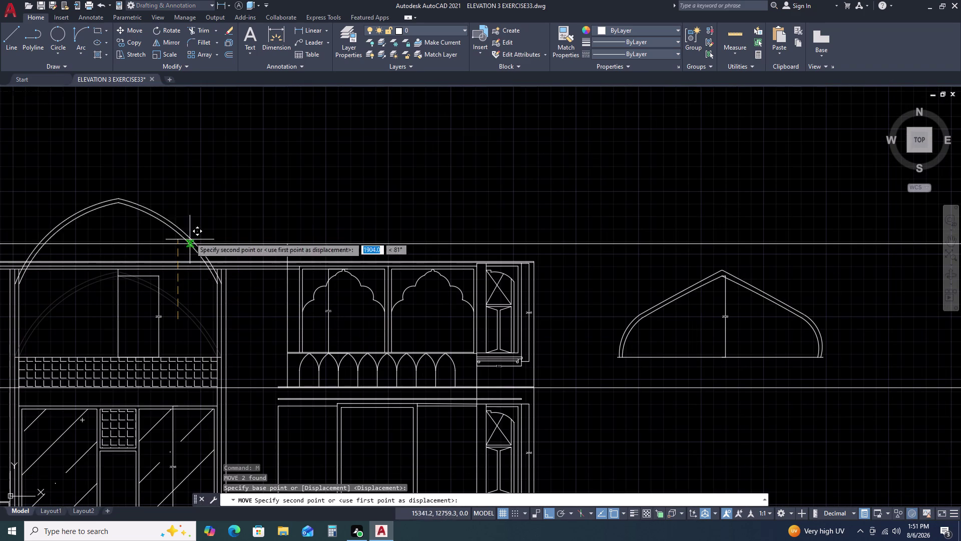
click(293, 135)
key(Escape)
Delete the keel arch's 2029 height dimension.
click(932, 317)
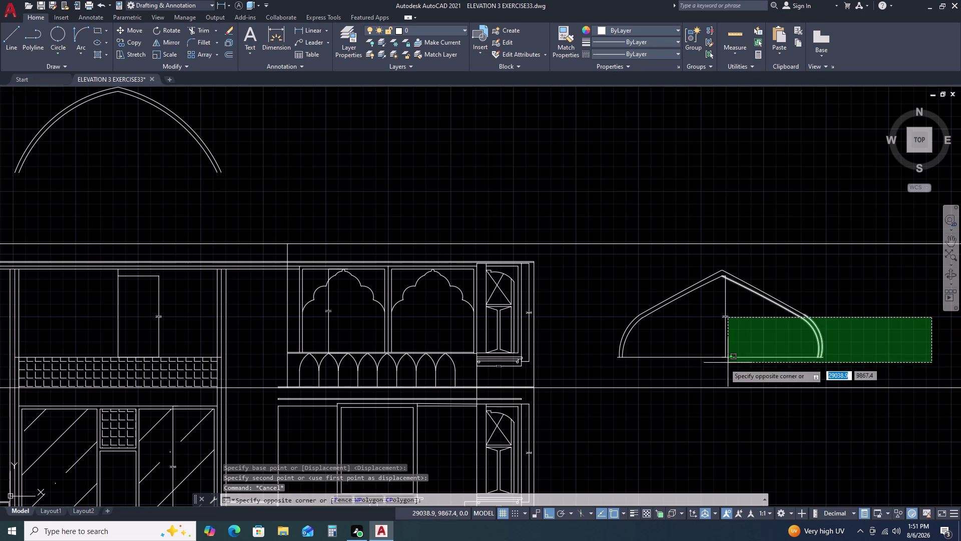
click(588, 371)
key(Escape)
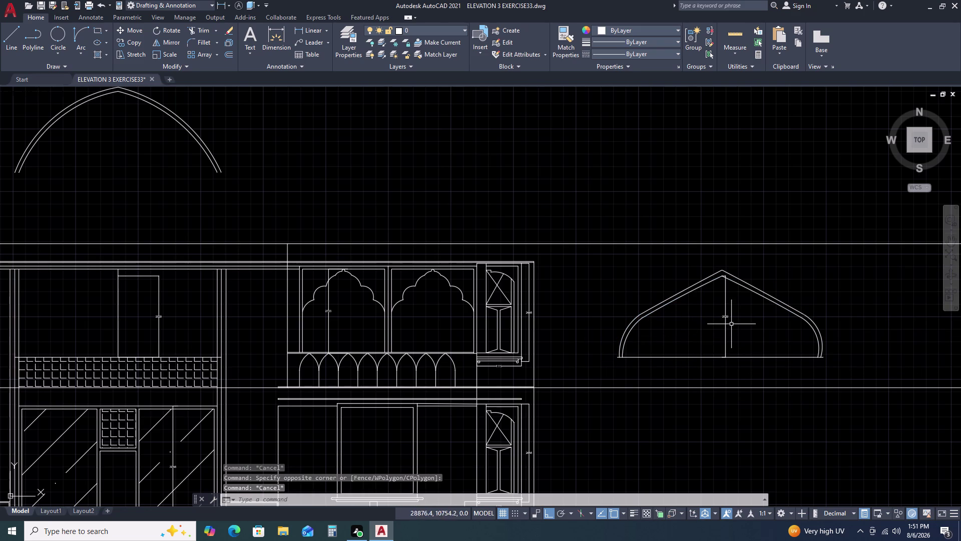
click(724, 324)
click(700, 332)
click(734, 322)
click(688, 329)
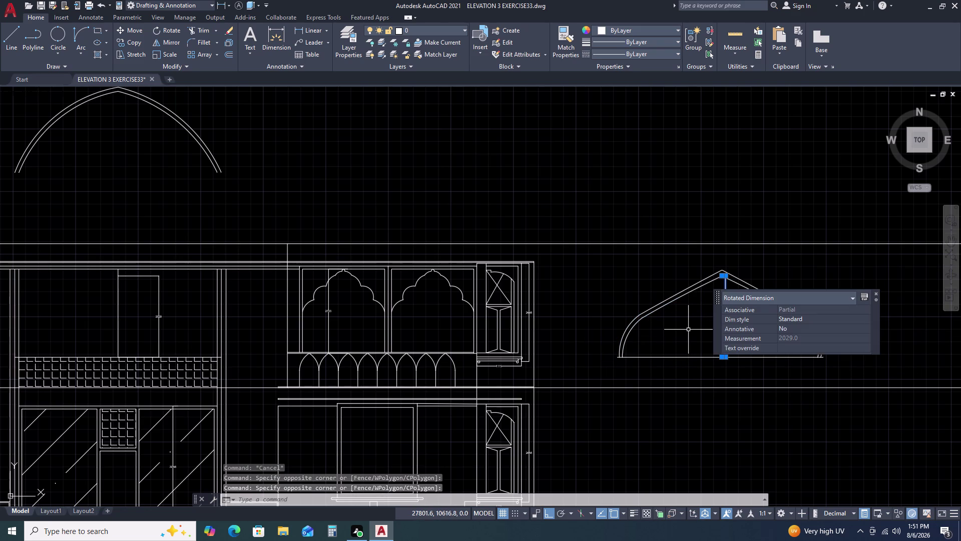
key(Delete)
Move the keel arch's eleven pieces from their lower right corner onto the opening's right base.
drag(841, 312, 835, 318)
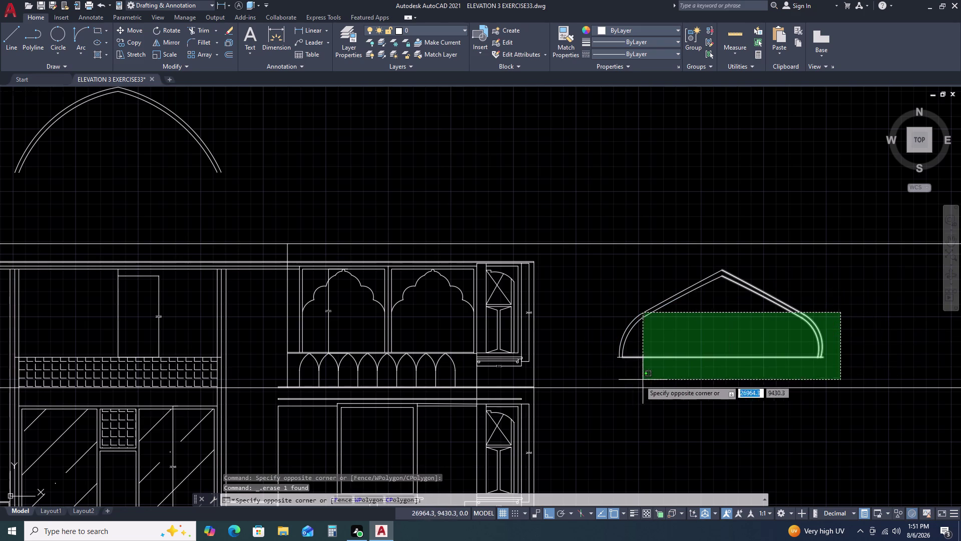
click(605, 381)
key(m)
key(space)
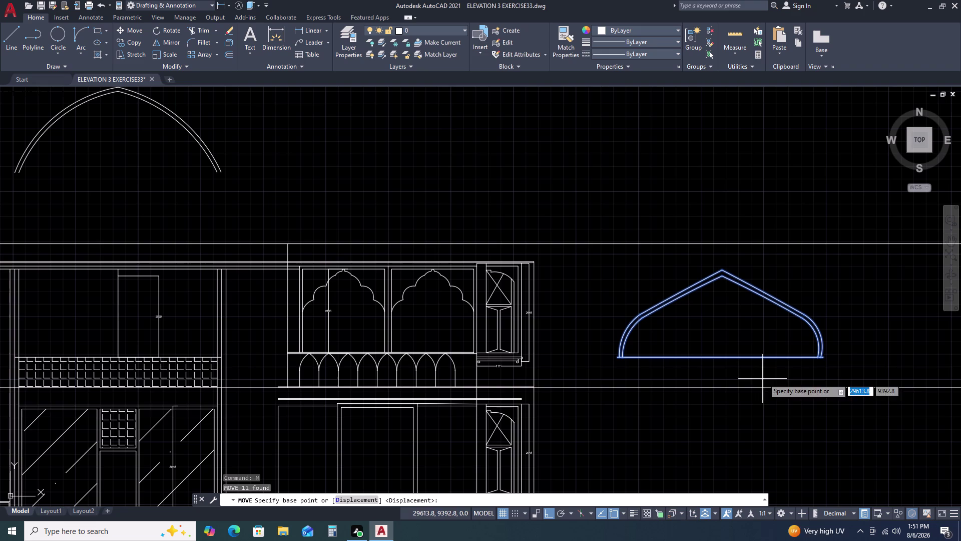
scroll(up, 3)
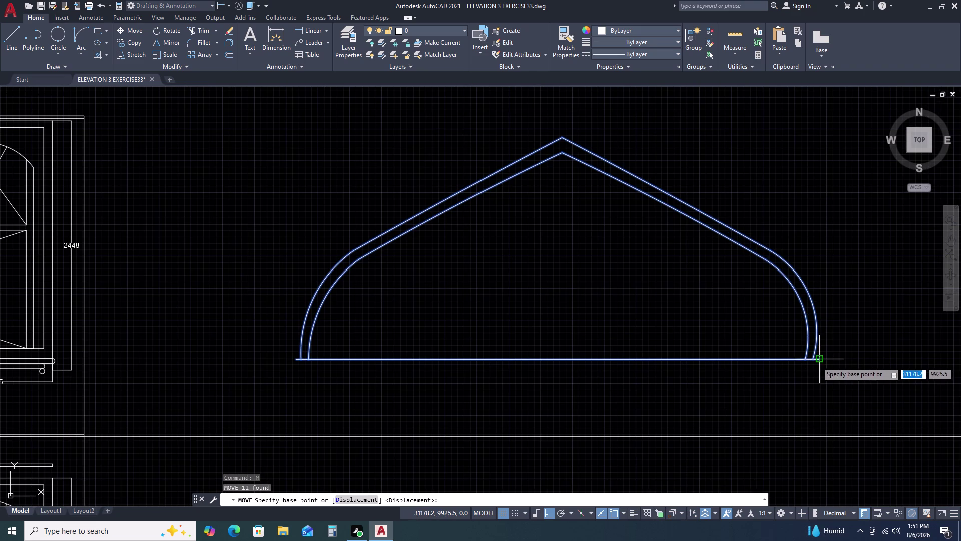
click(812, 362)
scroll(down, 3)
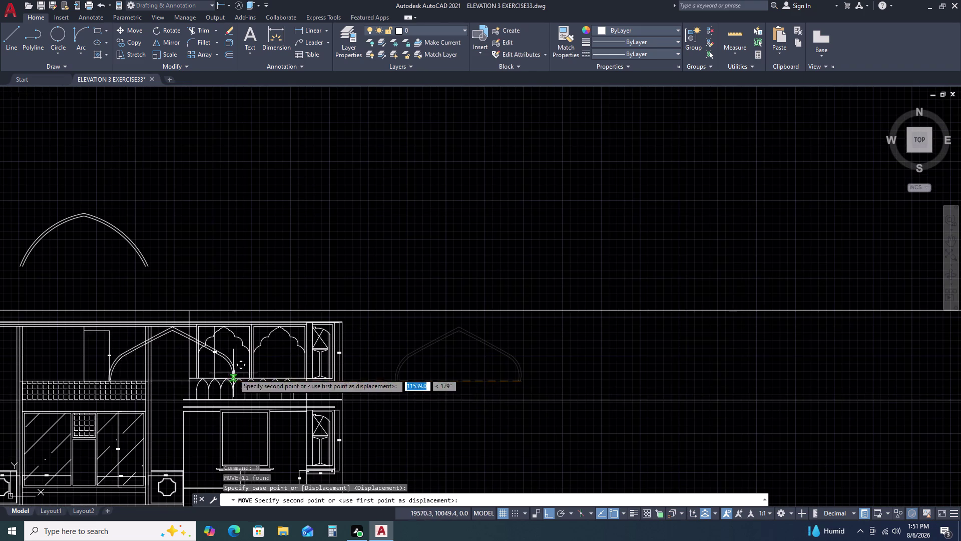
middle_drag(233, 373, 387, 371)
middle_drag(735, 381, 755, 381)
scroll(up, 3)
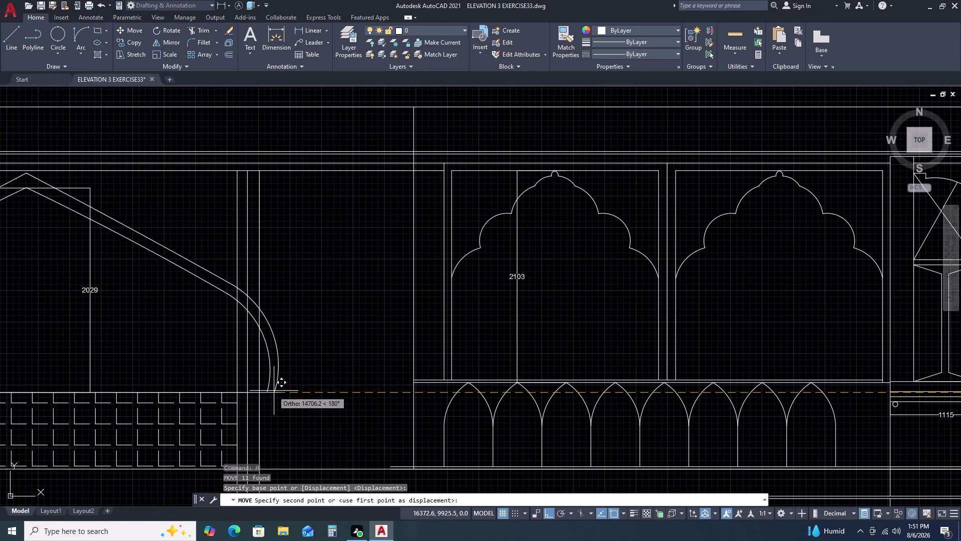
click(244, 388)
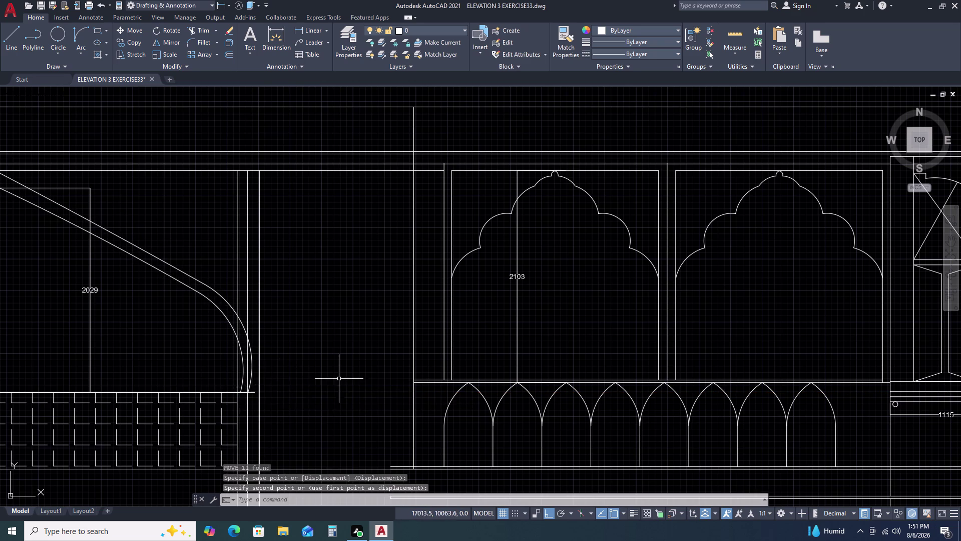
scroll(down, 3)
key(Escape)
middle_drag(249, 354, 539, 336)
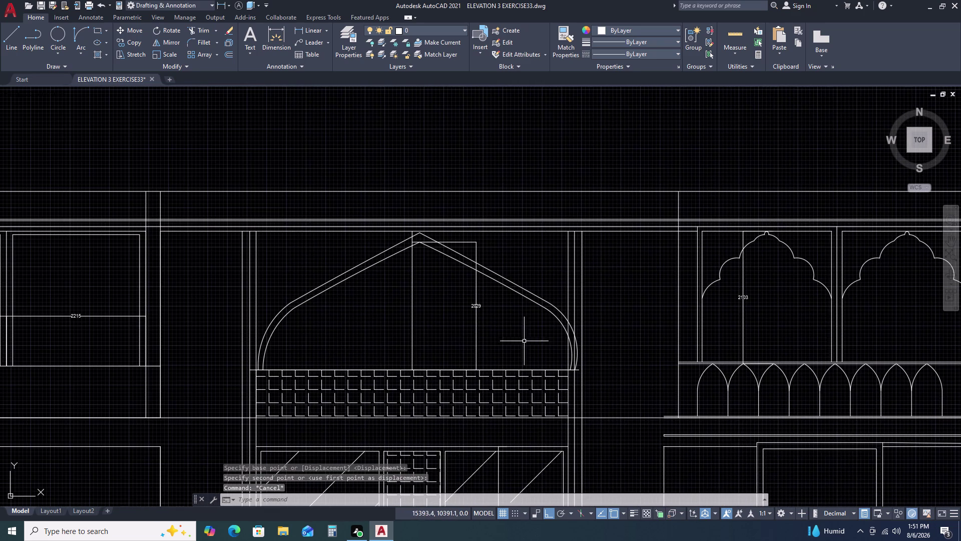
Select the placed keel arch lines, leaving out its inner vertical lines.
drag(317, 325, 317, 320)
click(295, 282)
key(Escape)
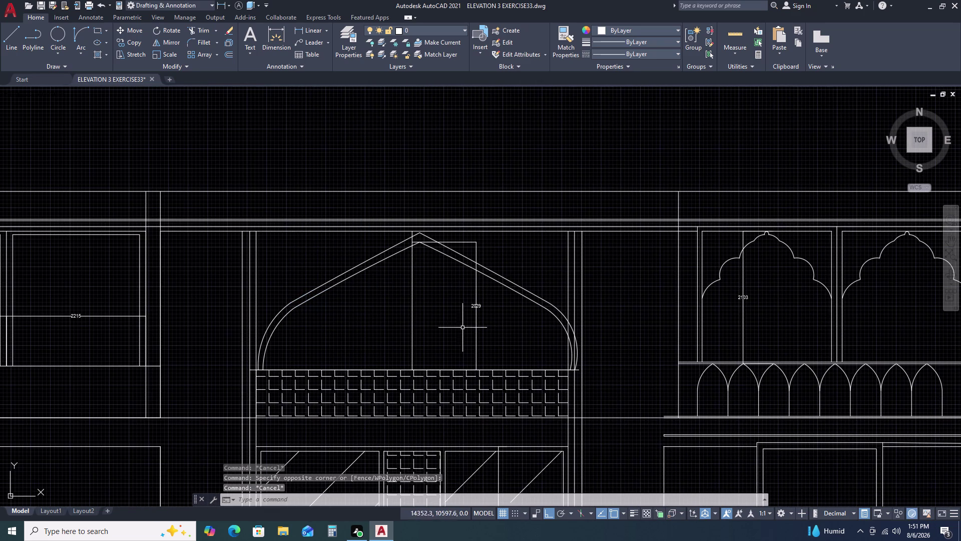
key(Escape)
click(188, 133)
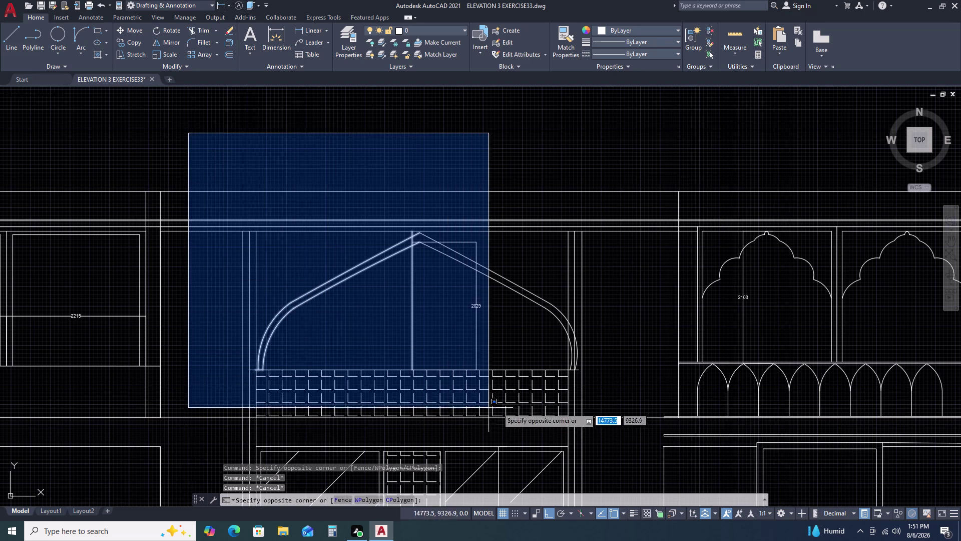
click(598, 391)
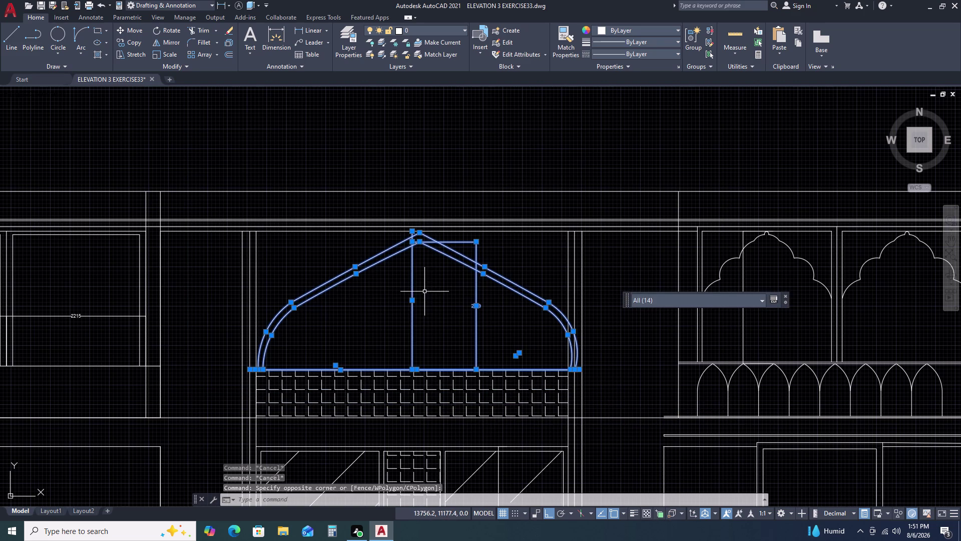
click(426, 292)
click(367, 313)
click(495, 336)
click(423, 337)
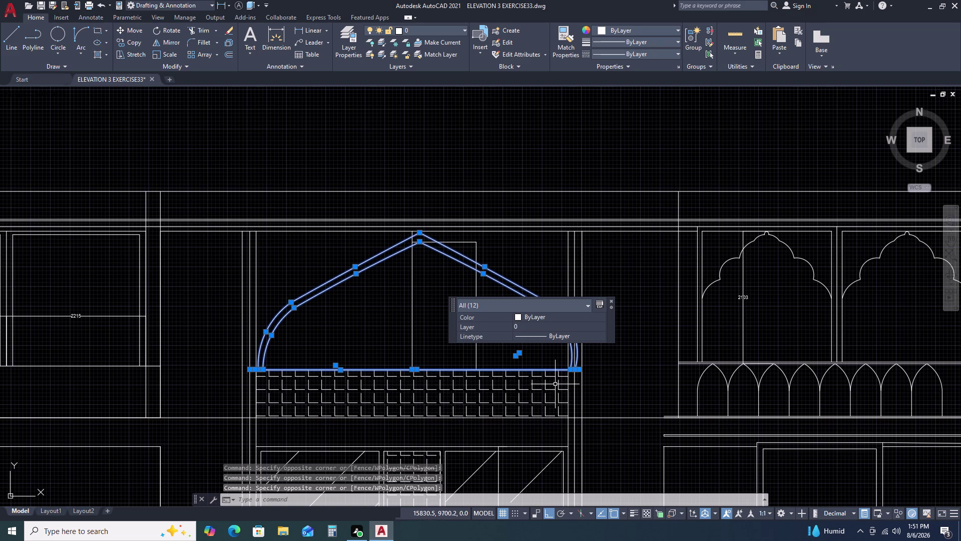
Move the arch lines from the left foot onto the jamb line.
text(M)
key(space)
scroll(up, 3)
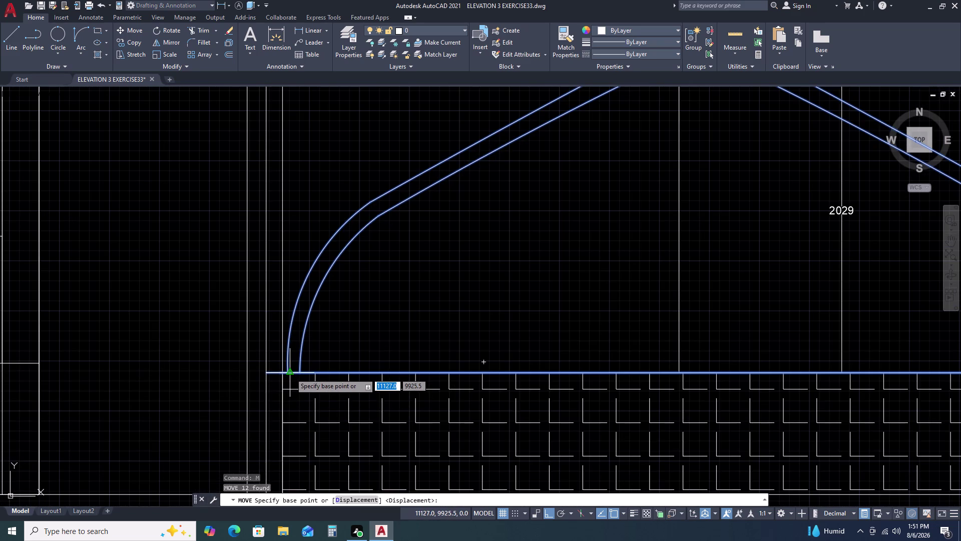
double_click(286, 372)
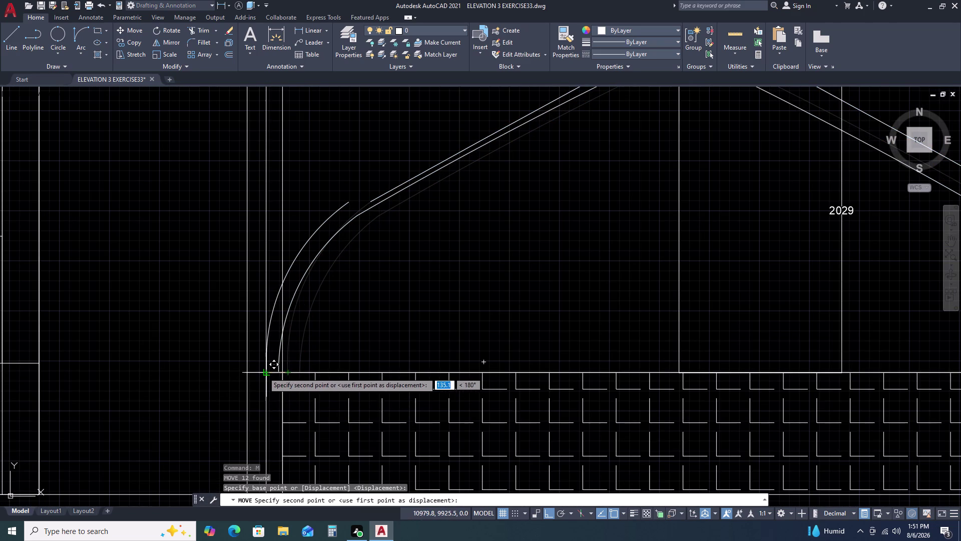
click(263, 372)
scroll(down, 3)
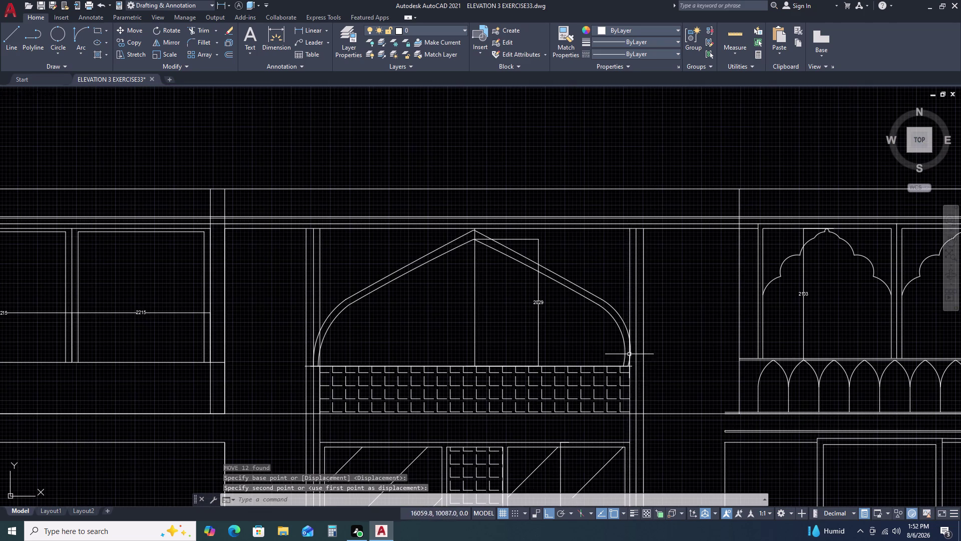
scroll(up, 3)
scroll(down, 3)
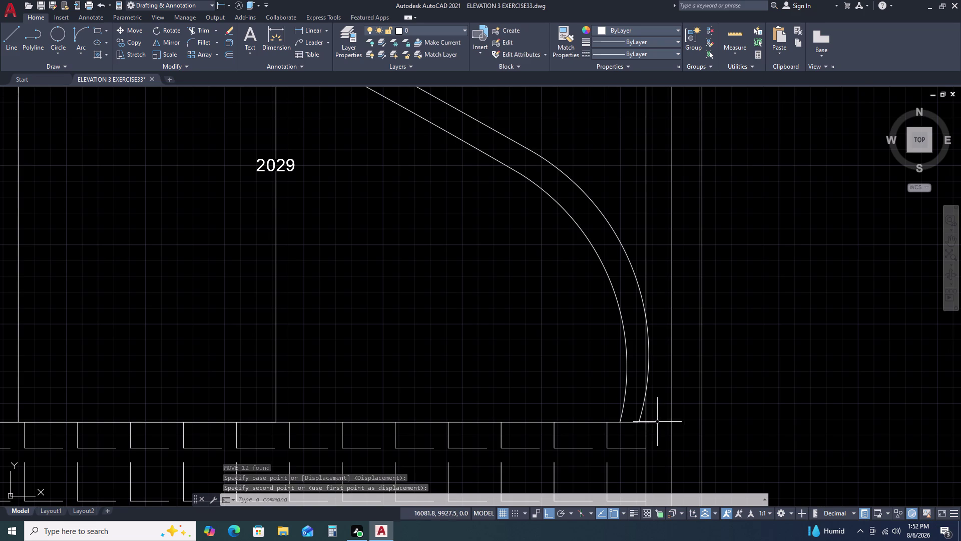
click(623, 422)
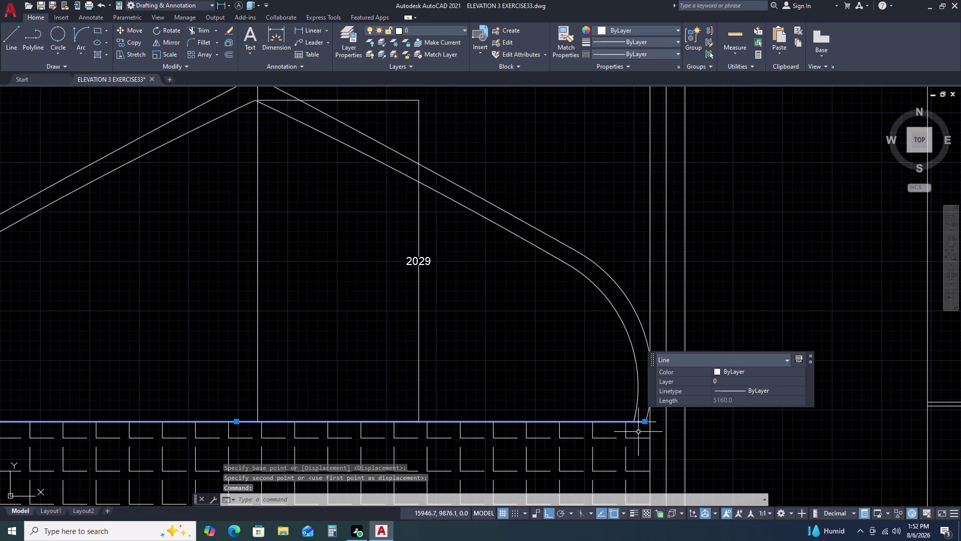
Erase the short stub lines at the arch's right foot.
key(Delete)
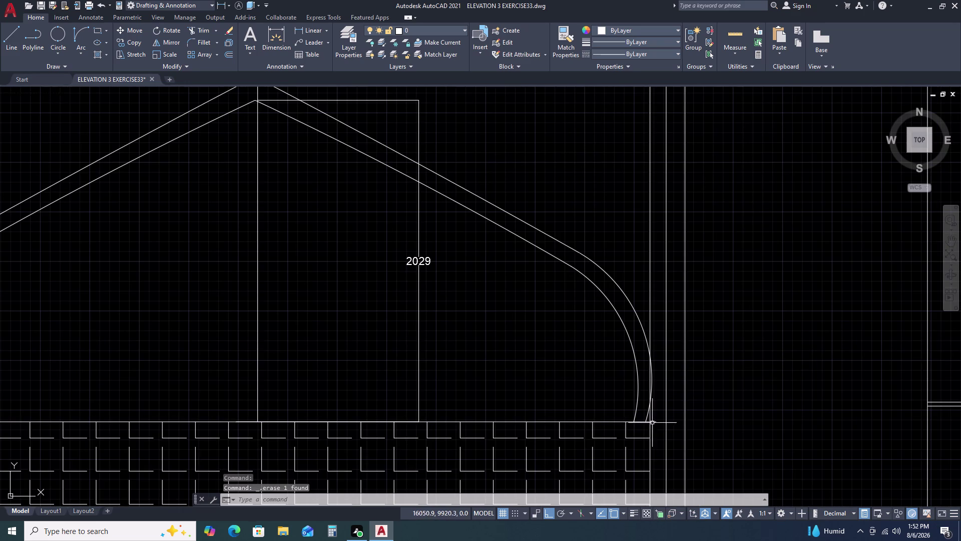
click(655, 420)
key(Delete)
key(Delete)
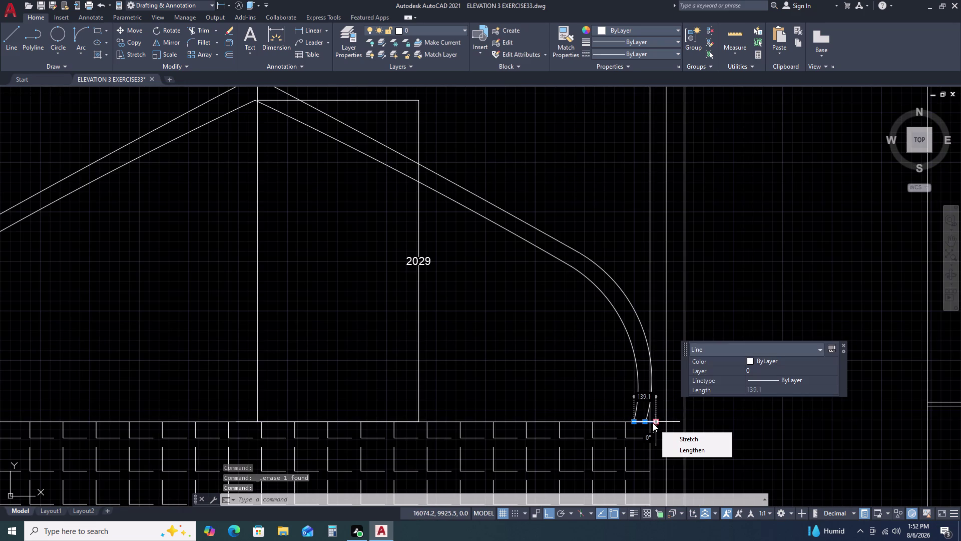
key(Delete)
key(Delete)
key(Delete)
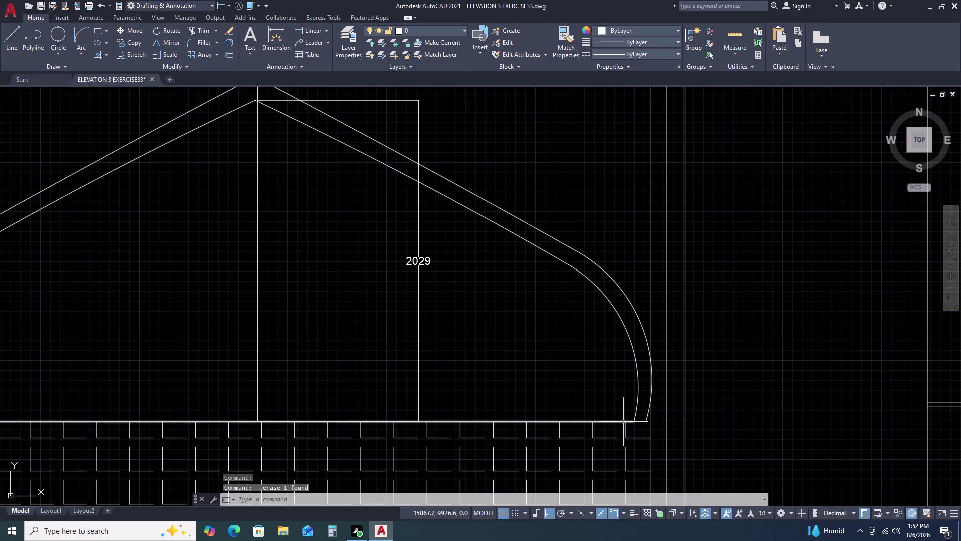
Grip-stretch the sill line's right and left ends outward toward the arch feet.
click(622, 422)
click(633, 422)
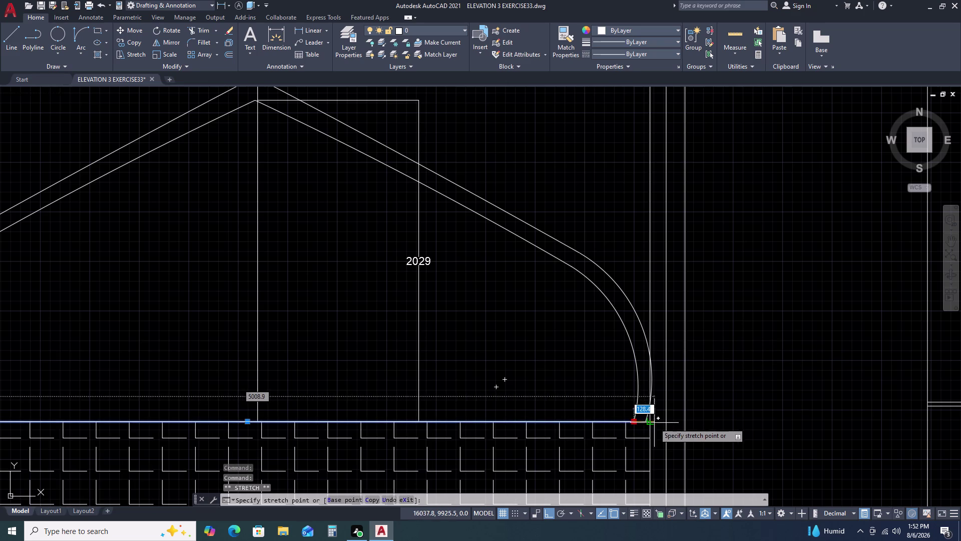
click(666, 422)
scroll(down, 3)
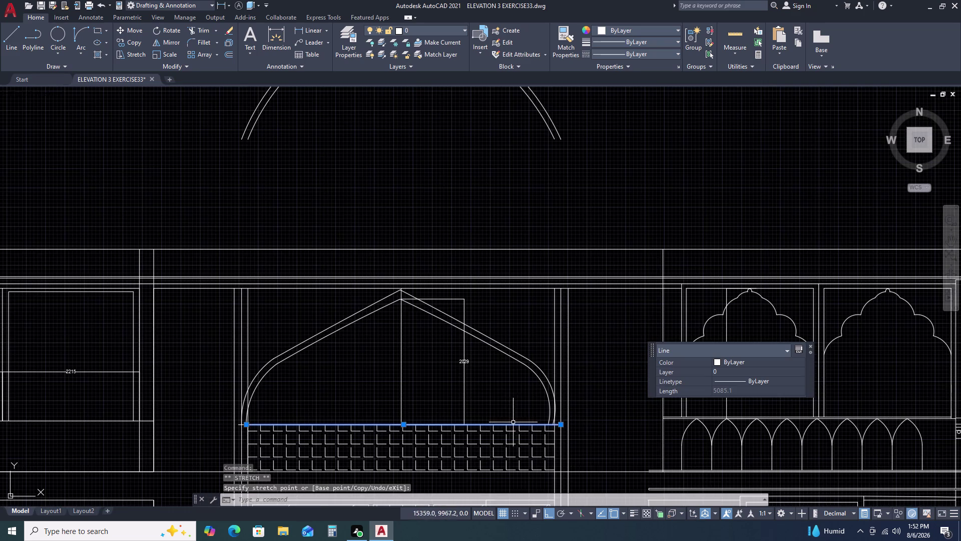
middle_drag(366, 422, 431, 407)
middle_drag(441, 404, 452, 401)
scroll(up, 3)
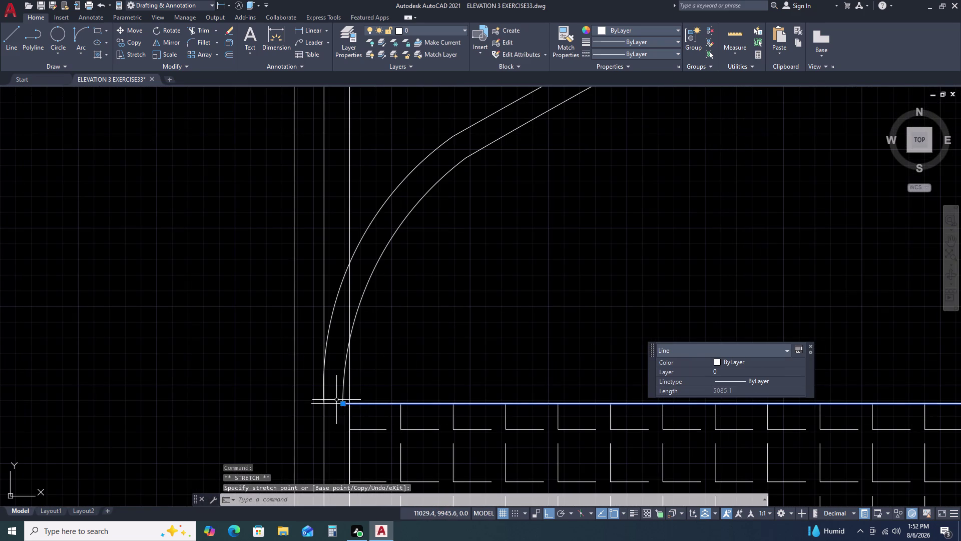
click(345, 404)
click(327, 405)
key(Escape)
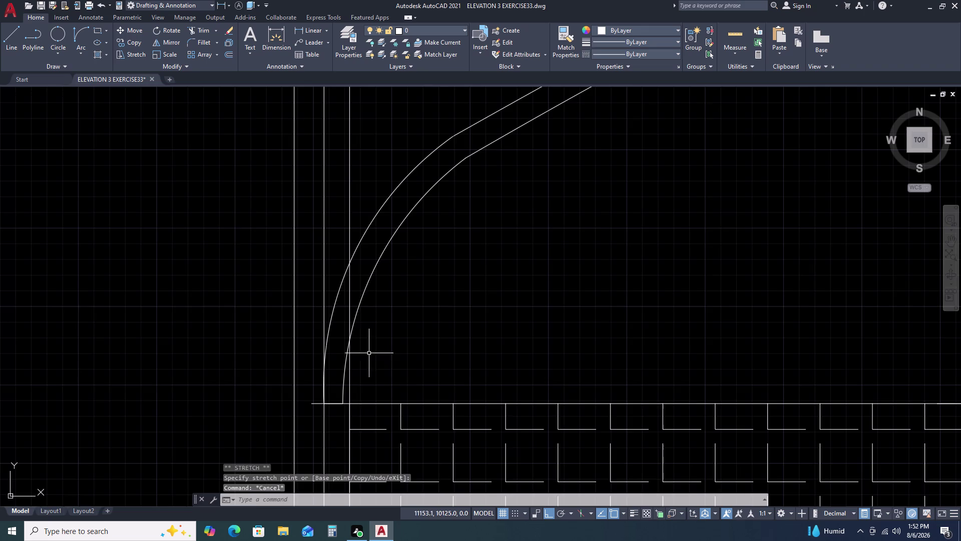
scroll(down, 3)
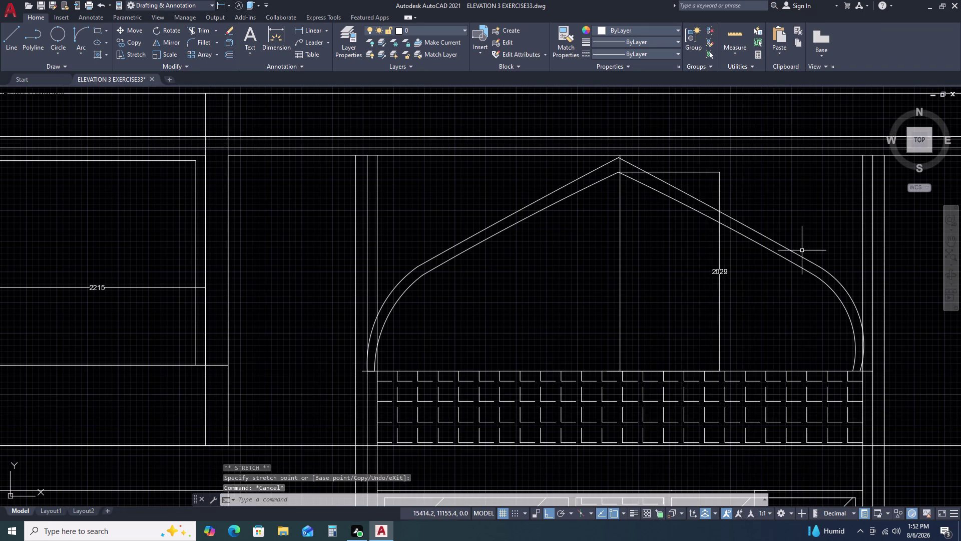
Erase the arch's inner right slope line and inner right curve.
click(802, 250)
click(789, 252)
key(Delete)
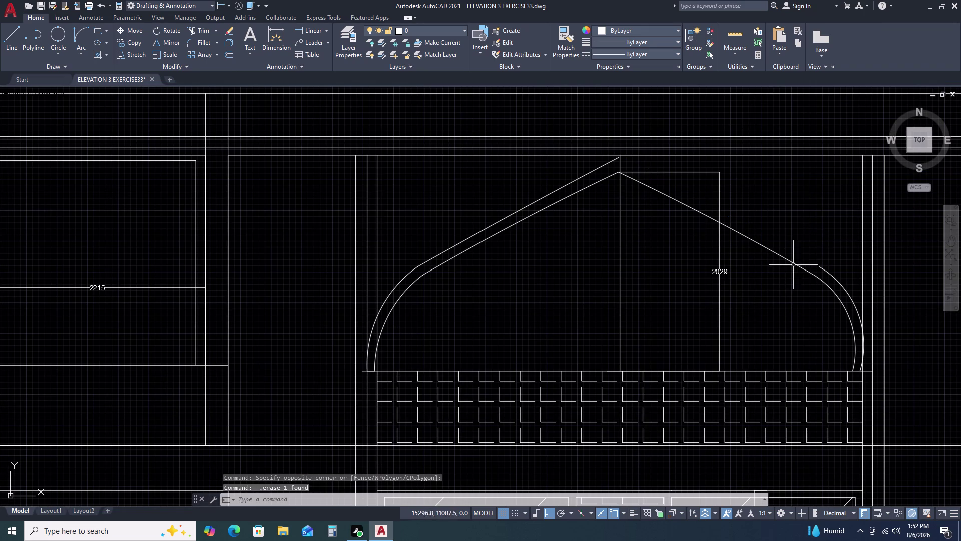
click(822, 269)
key(Delete)
Erase the arch's inner left slope line and inner left curve.
click(553, 188)
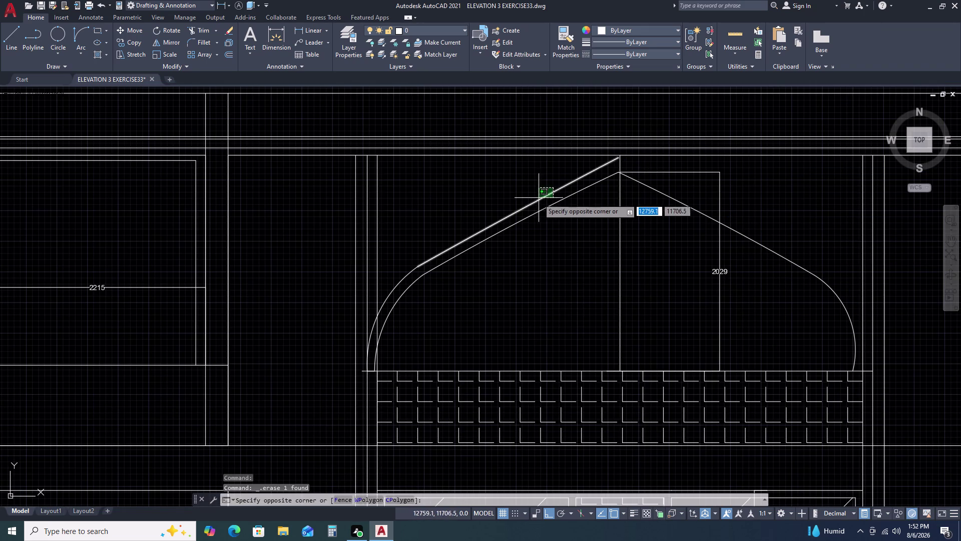
click(536, 200)
key(Delete)
click(417, 261)
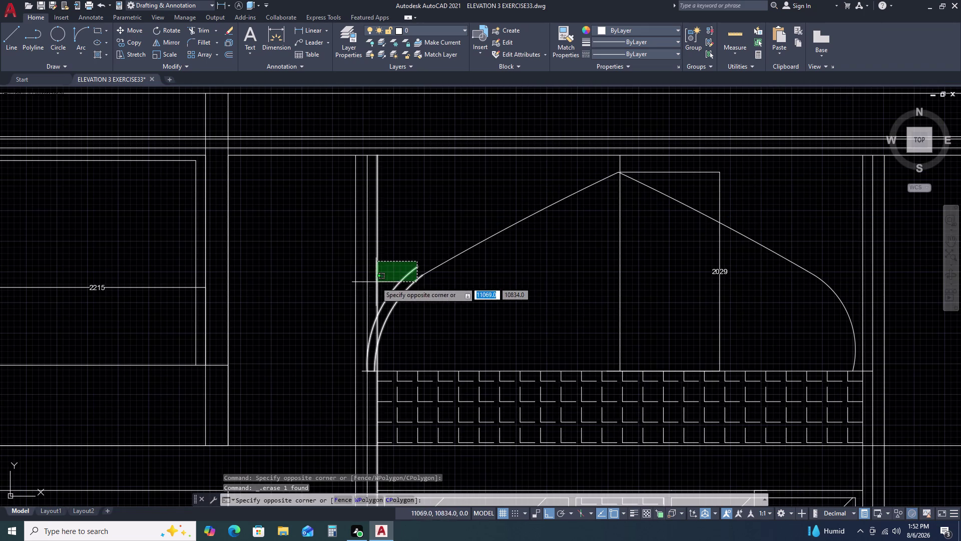
click(376, 286)
key(Escape)
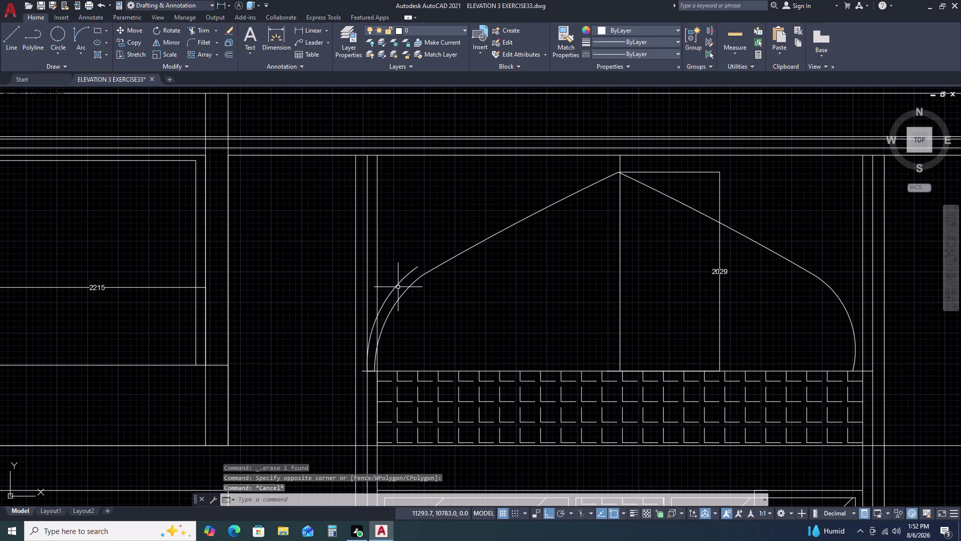
click(401, 276)
click(389, 289)
key(Delete)
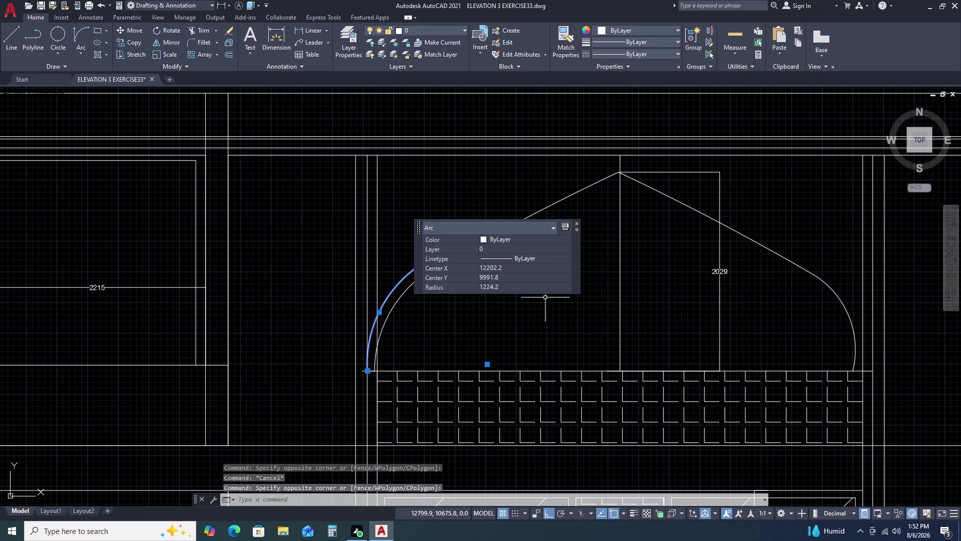
Grip-stretch the left curve's bottom end down onto the sill line.
drag(454, 272, 449, 259)
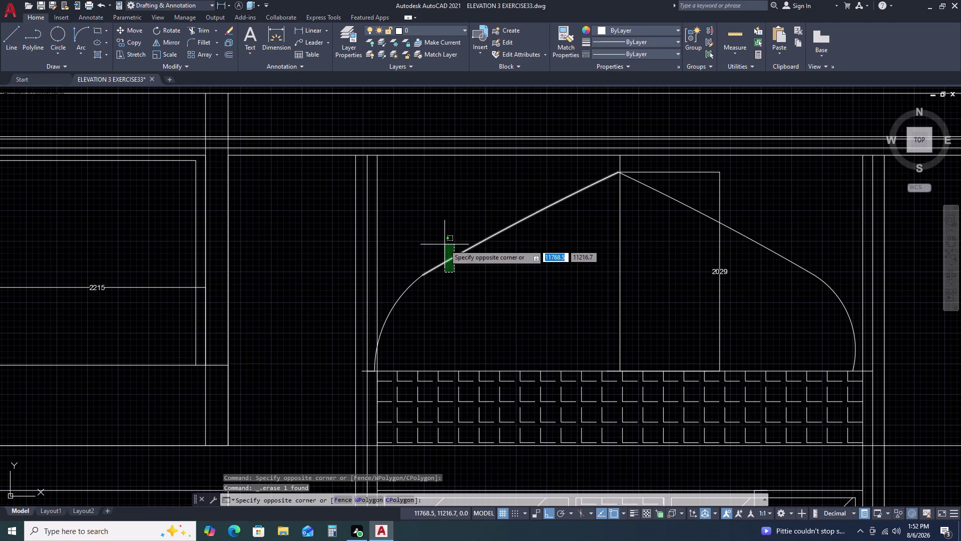
click(444, 244)
click(418, 308)
click(396, 271)
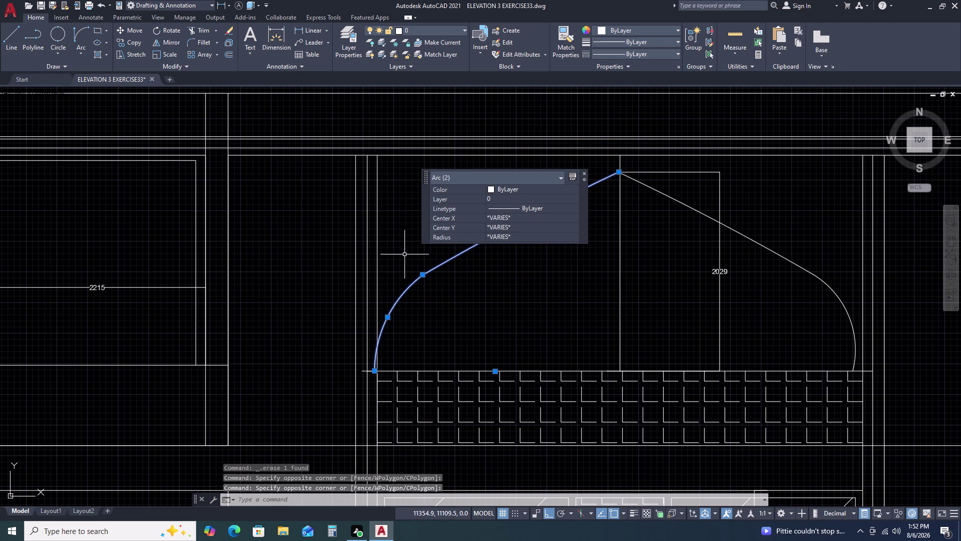
scroll(up, 3)
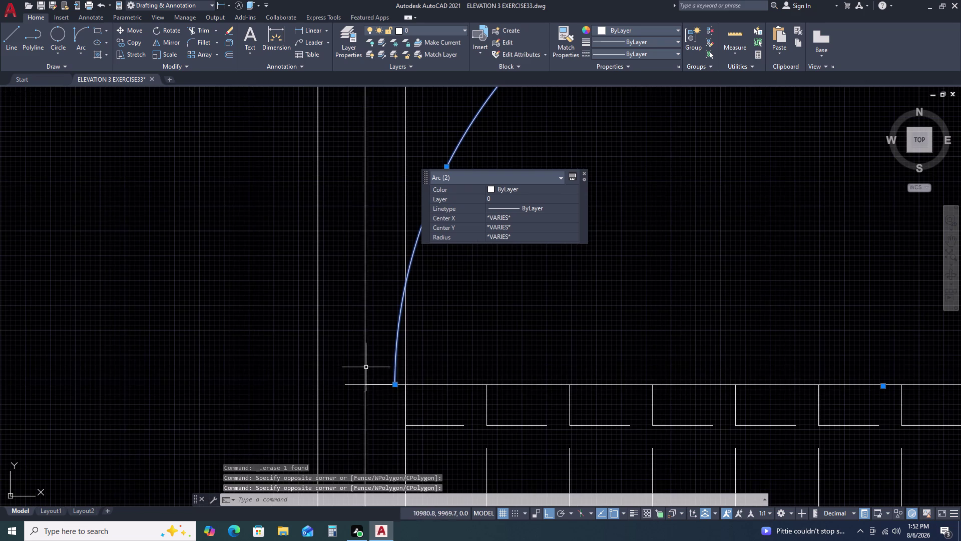
click(395, 385)
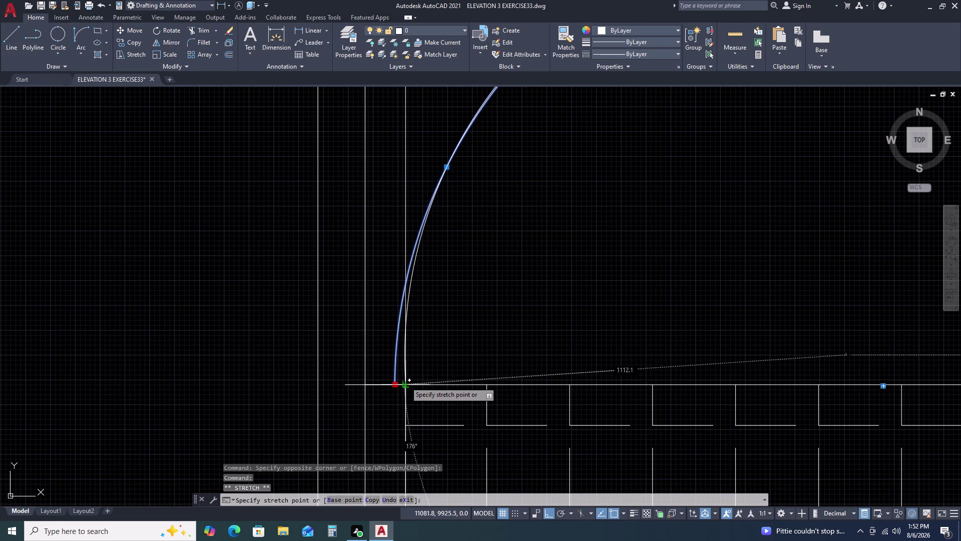
click(405, 382)
scroll(down, 3)
Stretch the right curve's bottom end toward the sill line, then cancel with Esc.
middle_drag(618, 329, 359, 406)
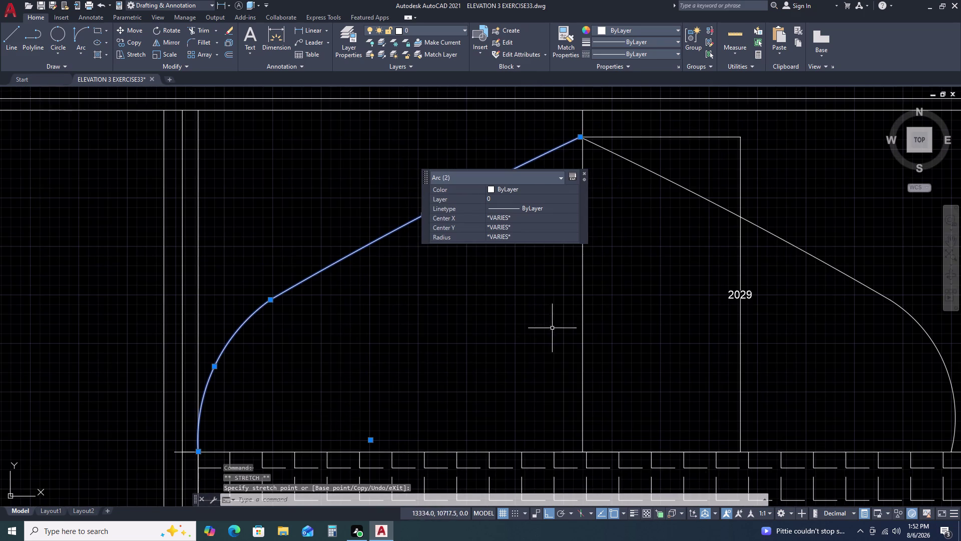
middle_drag(555, 327, 273, 348)
click(681, 430)
click(650, 434)
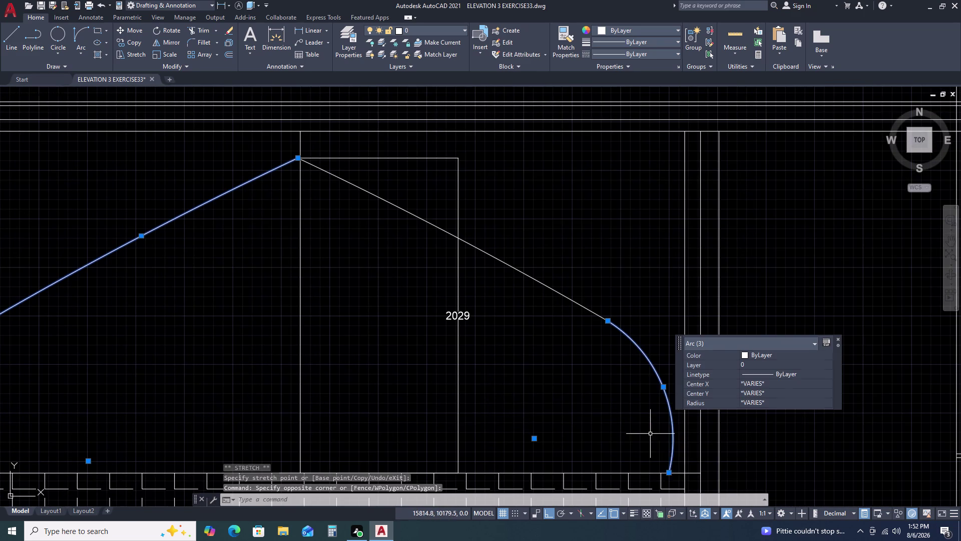
click(670, 474)
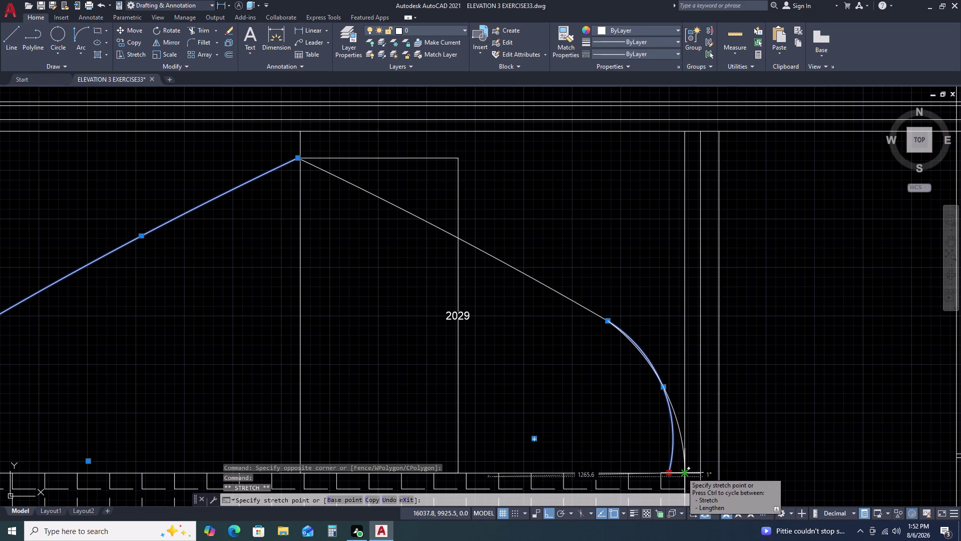
click(682, 472)
key(Escape)
scroll(down, 3)
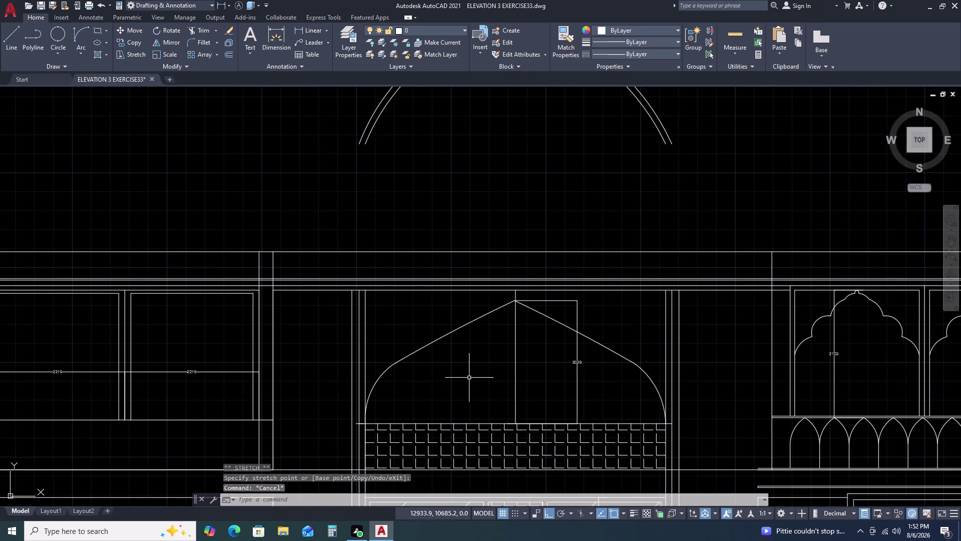
key(Escape)
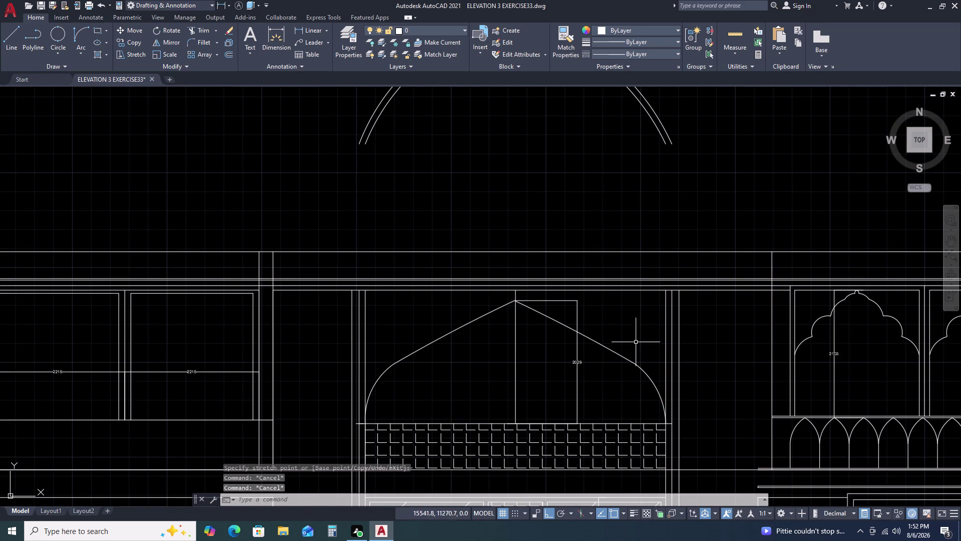
Offset the arch's right slope and right curve outward by 102.
text(O)
key(space)
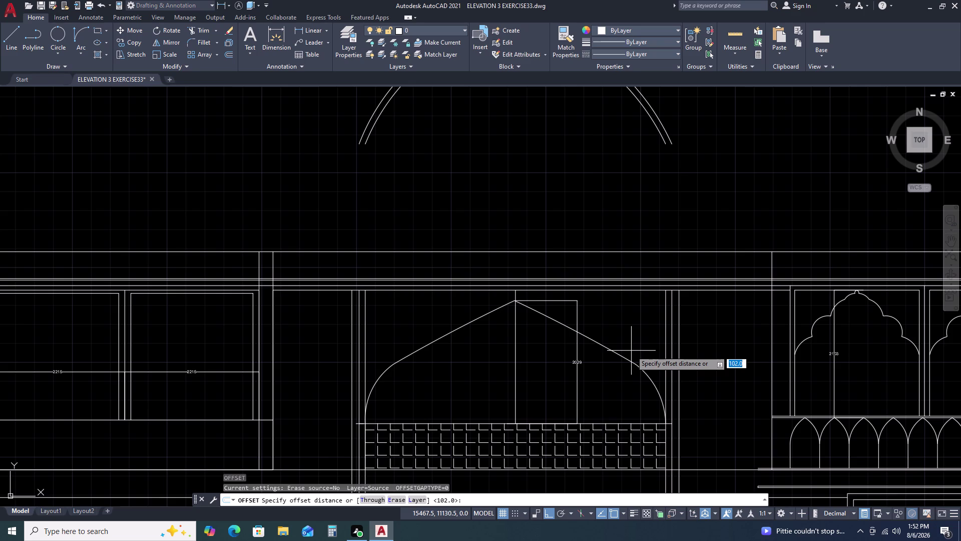
text(10)
text(2)
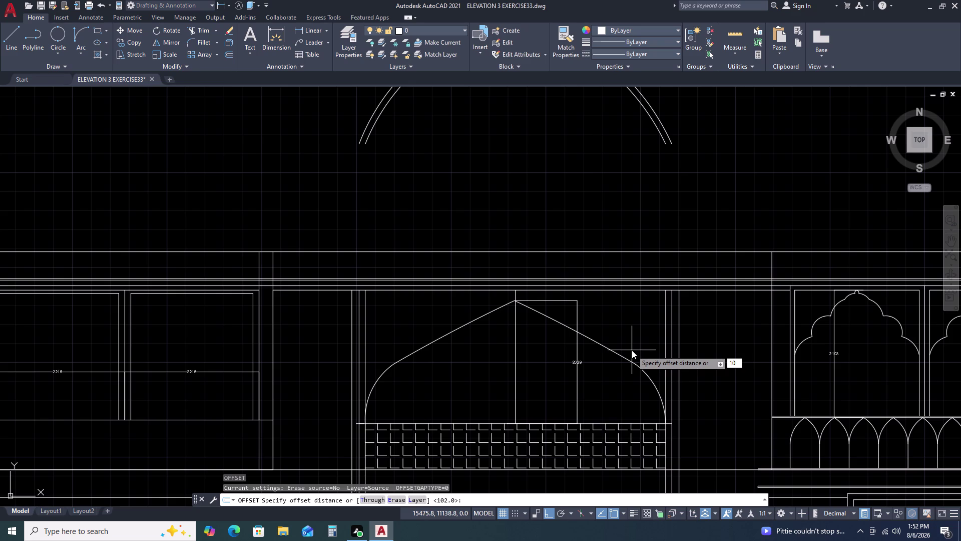
key(space)
click(632, 362)
click(643, 350)
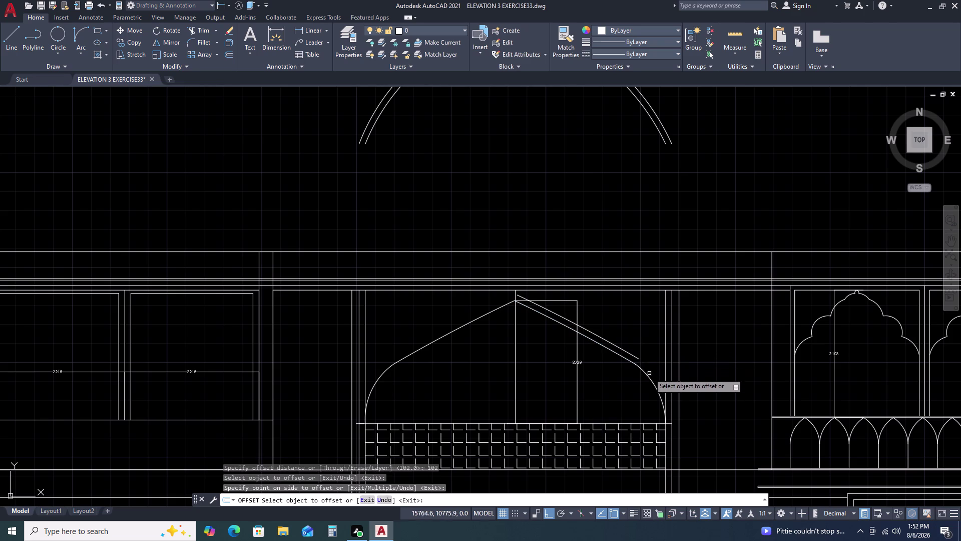
click(651, 382)
click(664, 374)
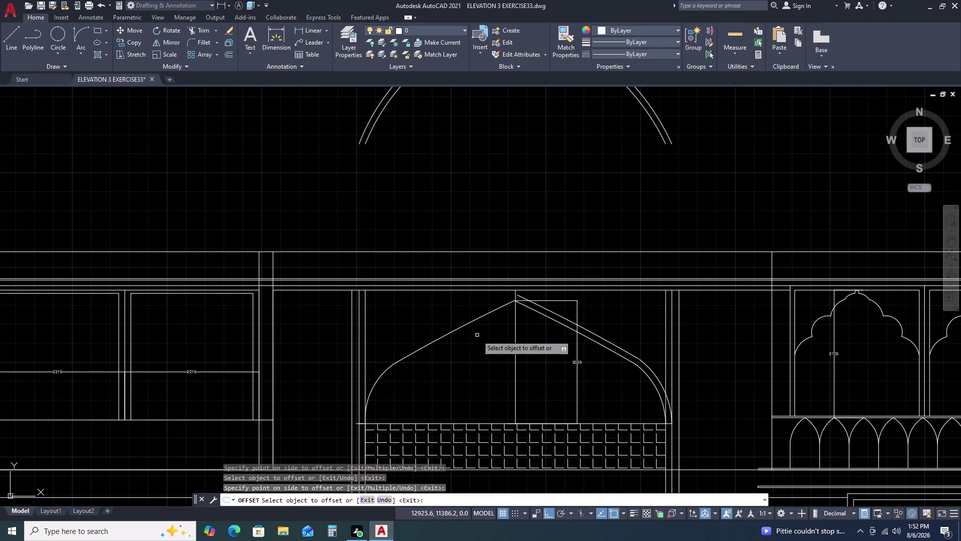
Offset the left slope and left edge outward by 102, then end the command.
click(469, 322)
click(460, 303)
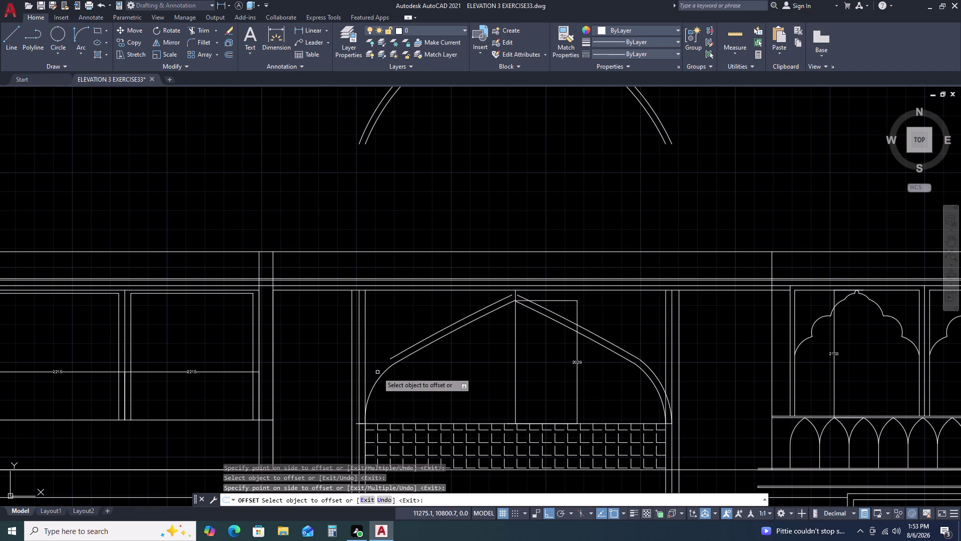
click(380, 374)
click(373, 357)
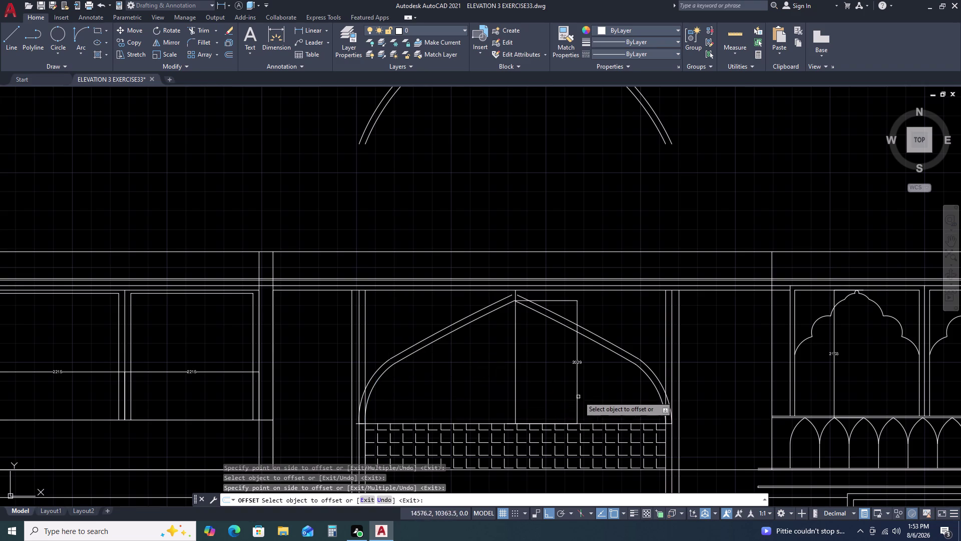
key(grave)
key(Escape)
key(Escape)
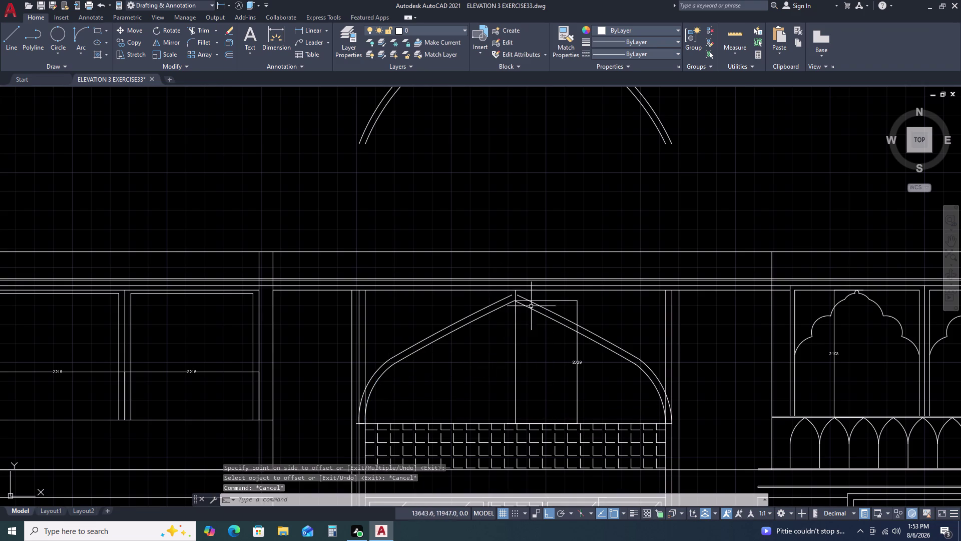
Select the right sloped arcs of the keel arch, clearing stray selection windows.
scroll(up, 3)
click(472, 256)
click(446, 260)
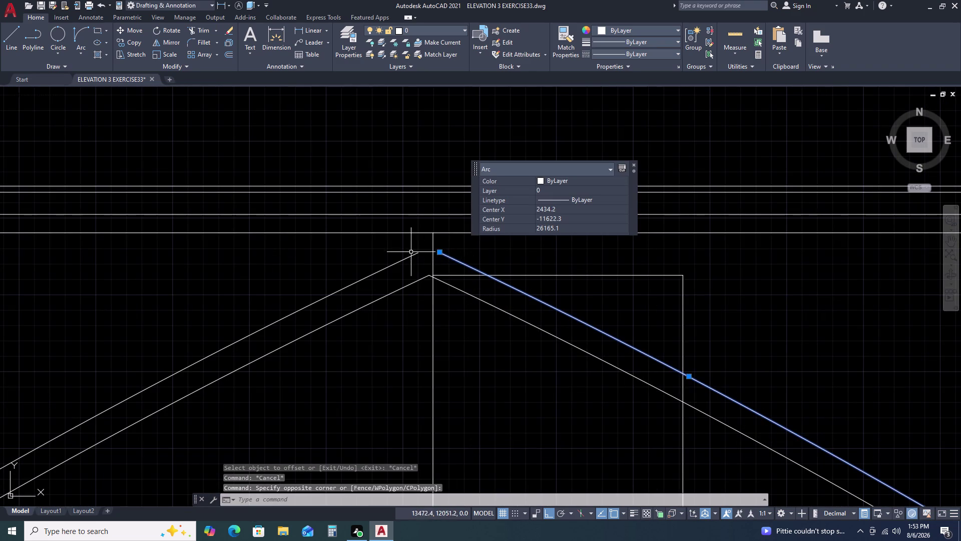
click(421, 272)
click(392, 300)
key(Escape)
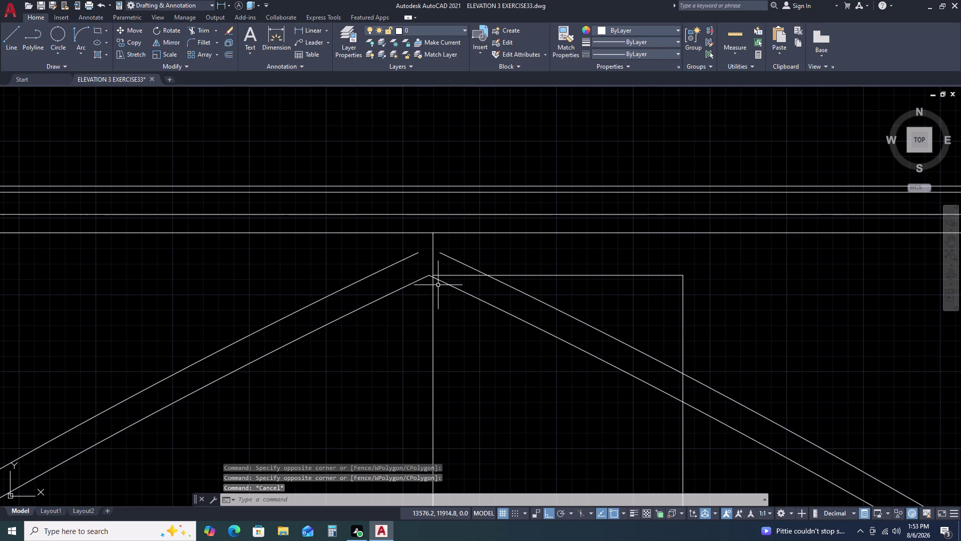
click(462, 289)
click(453, 305)
key(Escape)
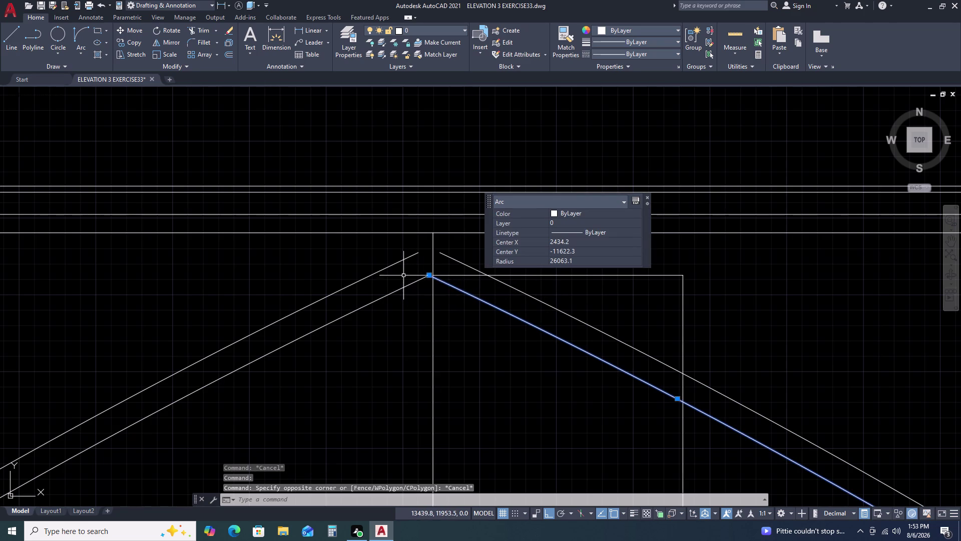
Select the inner left arc and try reshaping the inner arcs' shared apex, abandoning it.
click(404, 275)
click(447, 289)
click(417, 285)
click(412, 280)
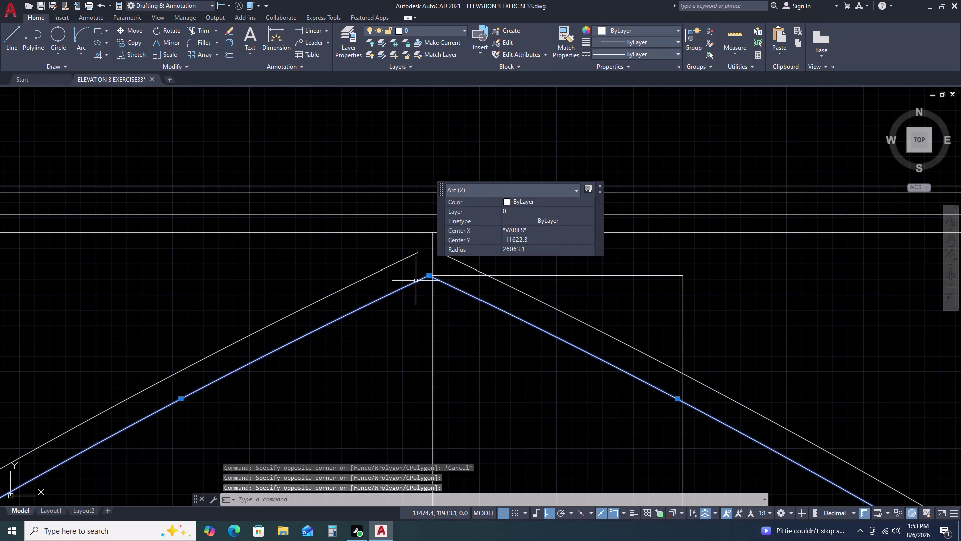
scroll(up, 3)
click(421, 267)
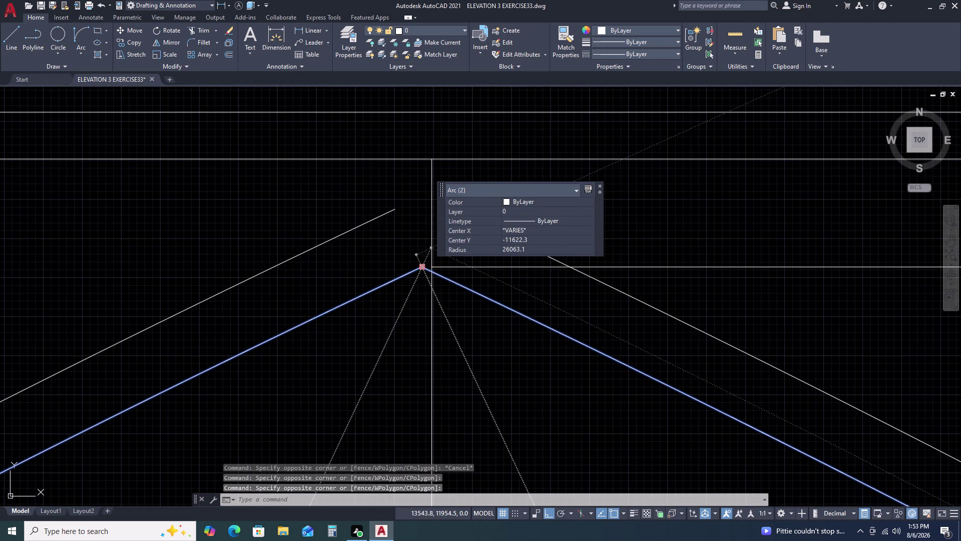
click(431, 267)
key(Escape)
Stretch both outer arc tips to meet at the apex on the centre line.
scroll(down, 3)
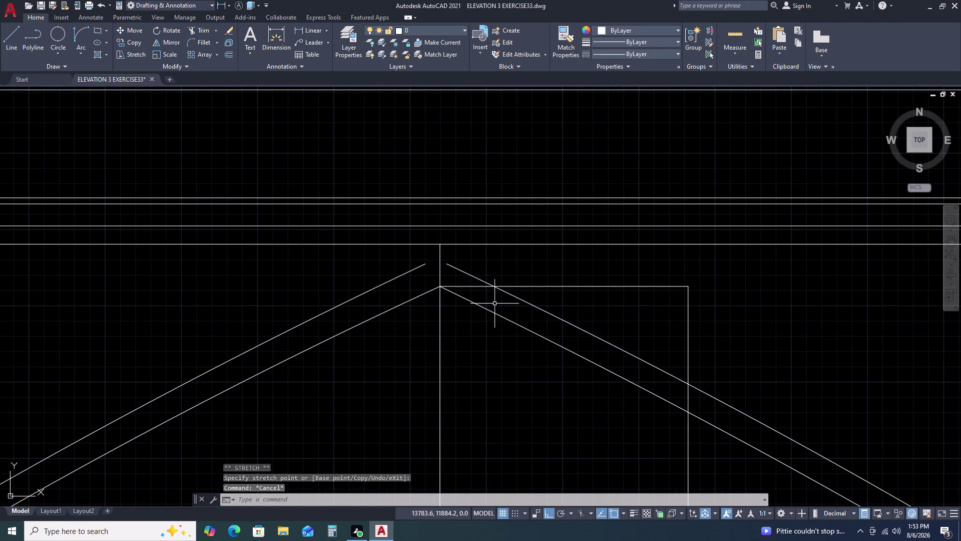
click(458, 261)
click(450, 269)
click(423, 264)
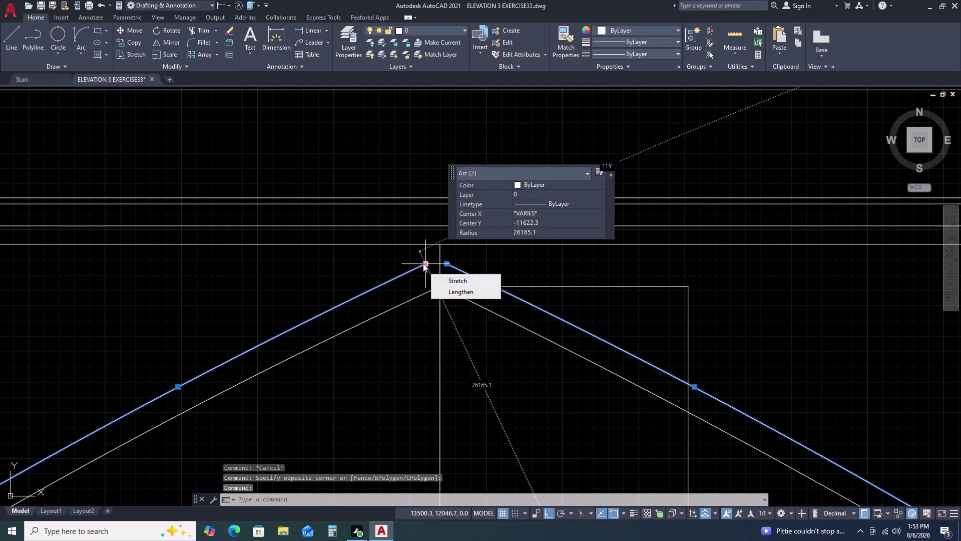
click(425, 262)
click(441, 246)
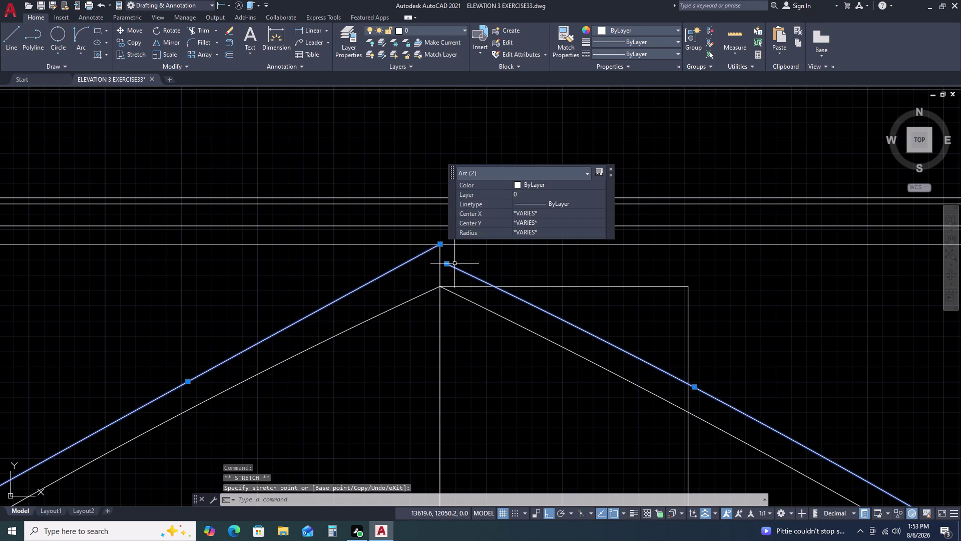
click(448, 262)
click(442, 245)
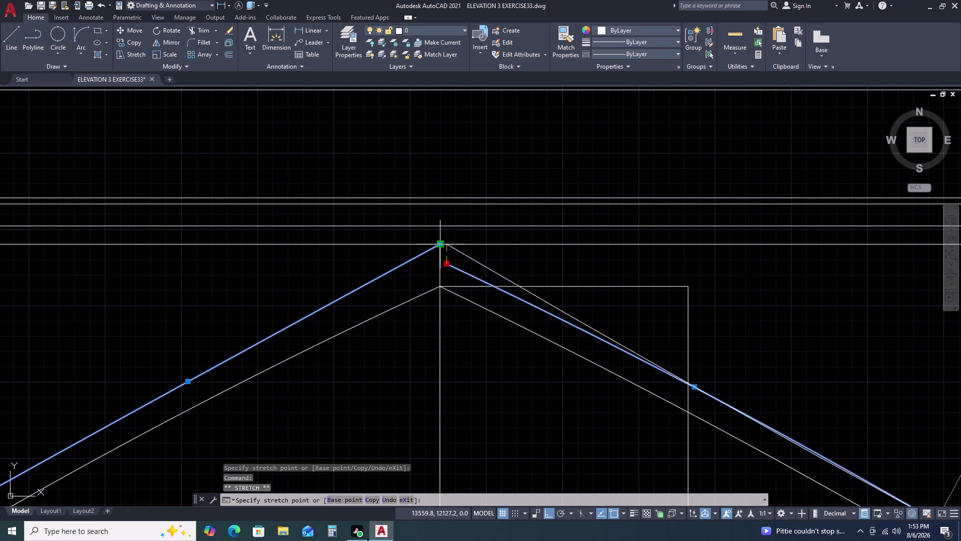
key(Escape)
Stretch the outer right slope's lower end onto the outer curve.
scroll(down, 3)
scroll(down, 3)
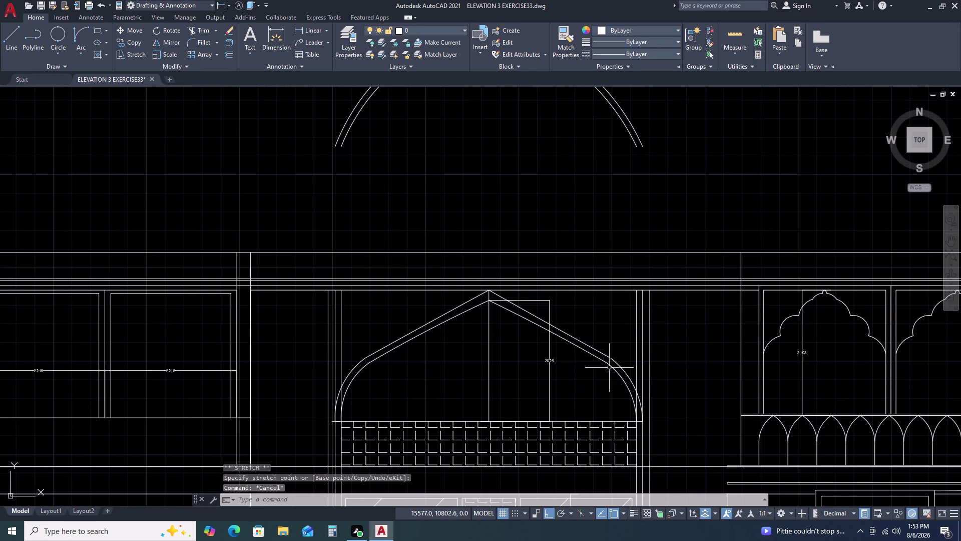
scroll(up, 3)
click(590, 341)
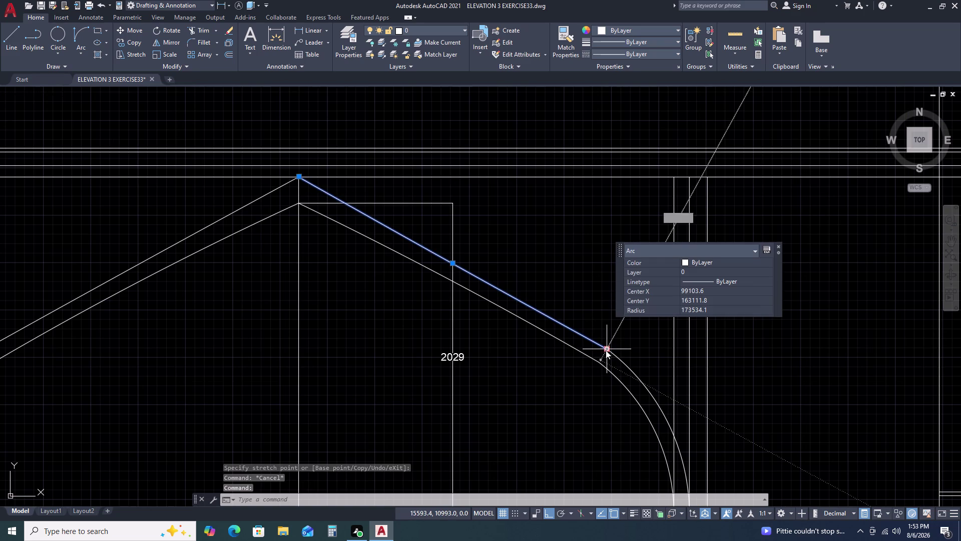
click(606, 350)
click(609, 352)
scroll(up, 3)
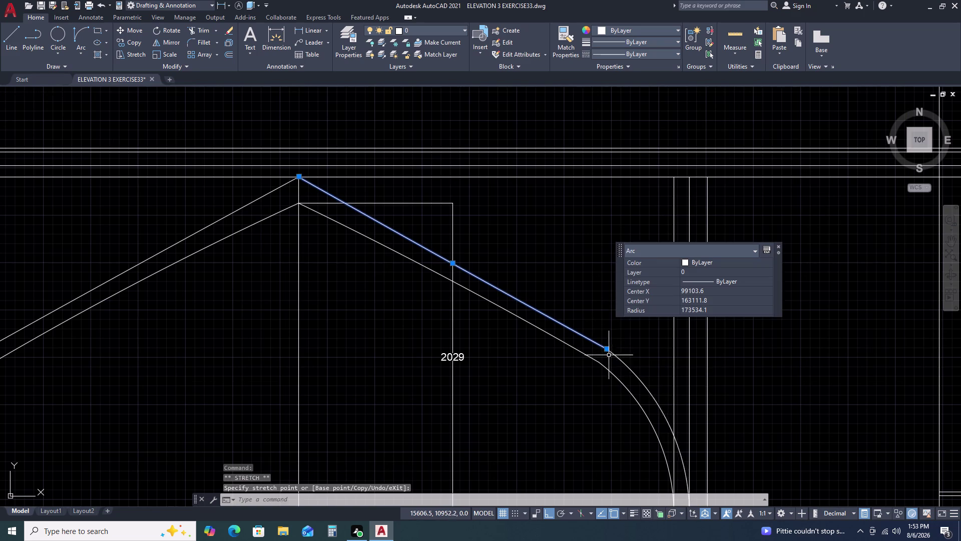
scroll(up, 3)
click(593, 334)
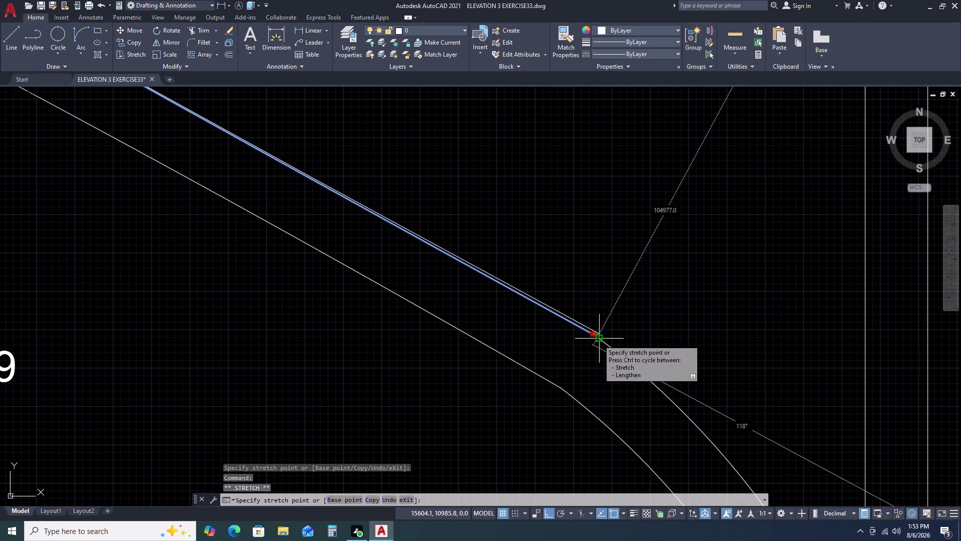
click(598, 339)
scroll(down, 3)
key(Escape)
scroll(down, 3)
scroll(down, 3)
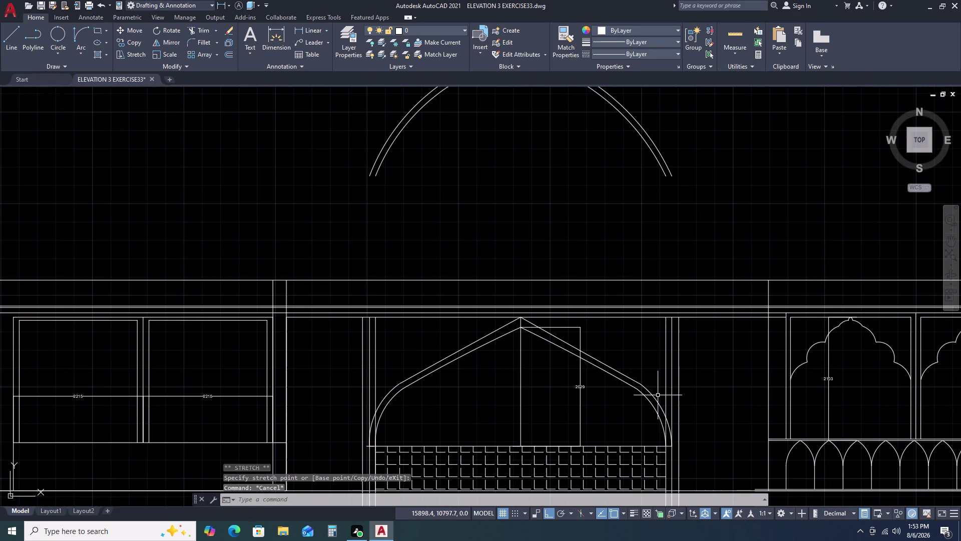
scroll(up, 3)
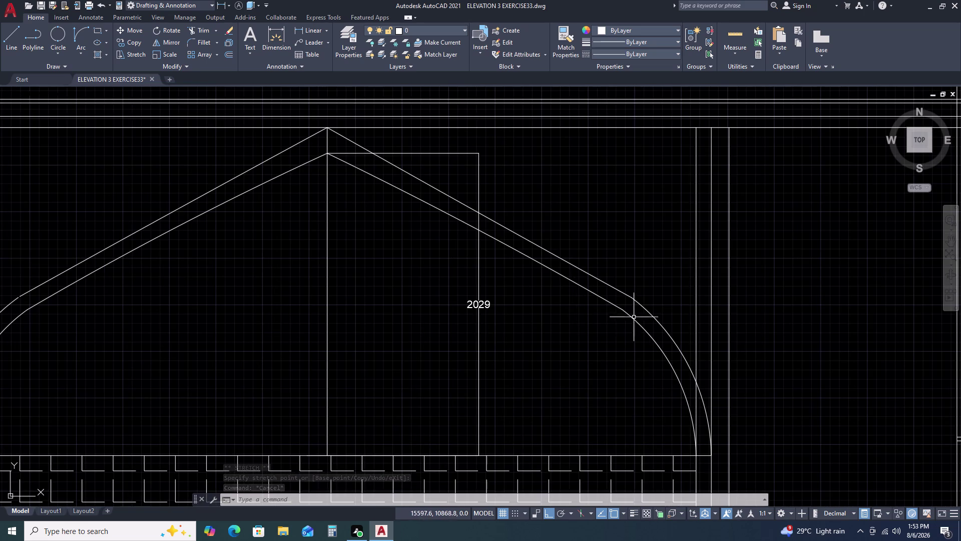
scroll(down, 3)
Trim away the right curve's overshooting tail with a fence.
text(TR)
key(space)
scroll(up, 3)
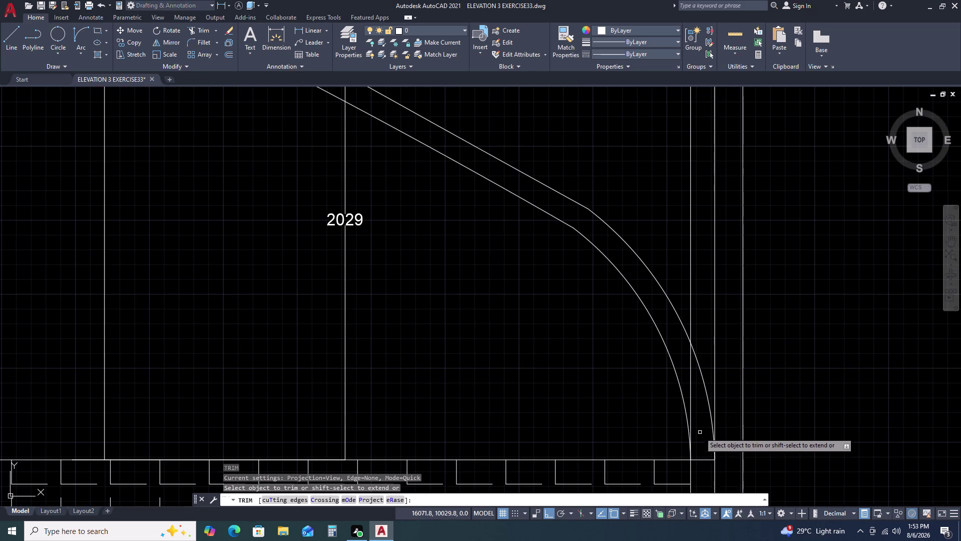
click(703, 421)
click(690, 373)
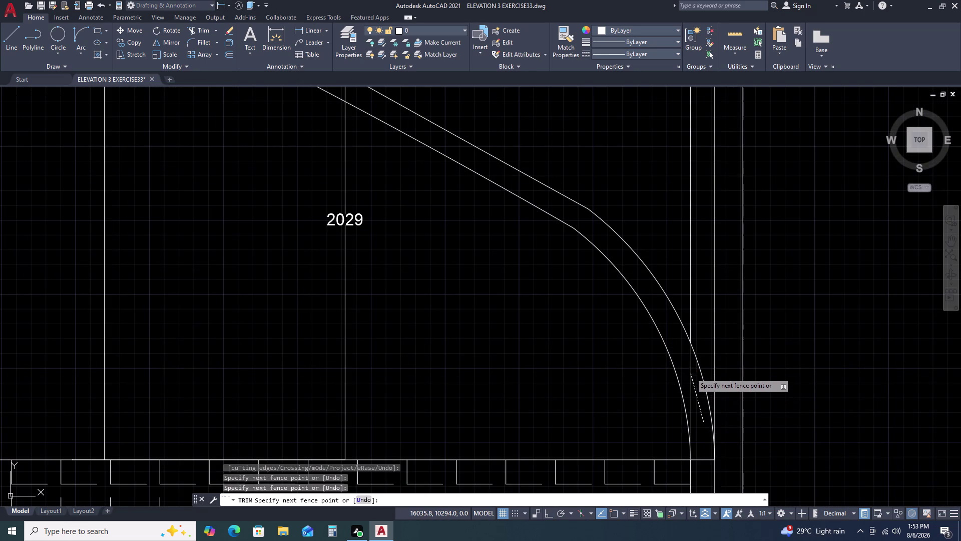
drag(720, 385, 720, 380)
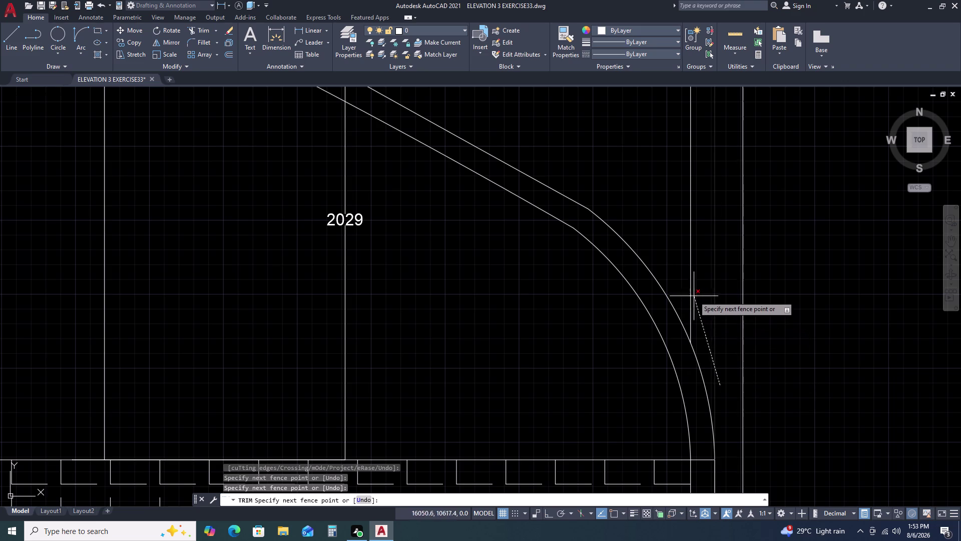
key(Escape)
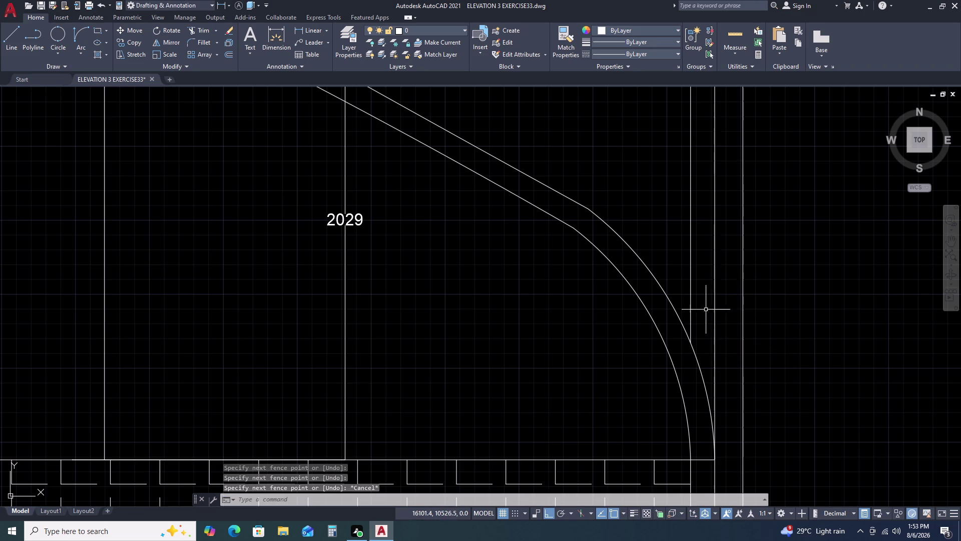
Delete the leftover stray segment on the arch's right side.
click(703, 294)
click(677, 269)
key(Delete)
scroll(down, 3)
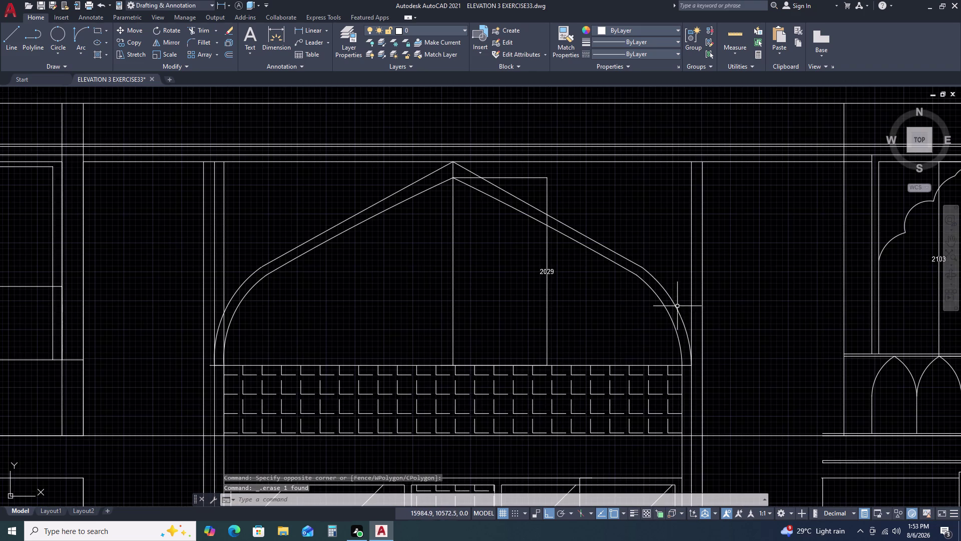
Trim the left curve's excess and overshoot on the arch's left side.
middle_drag(189, 331, 296, 339)
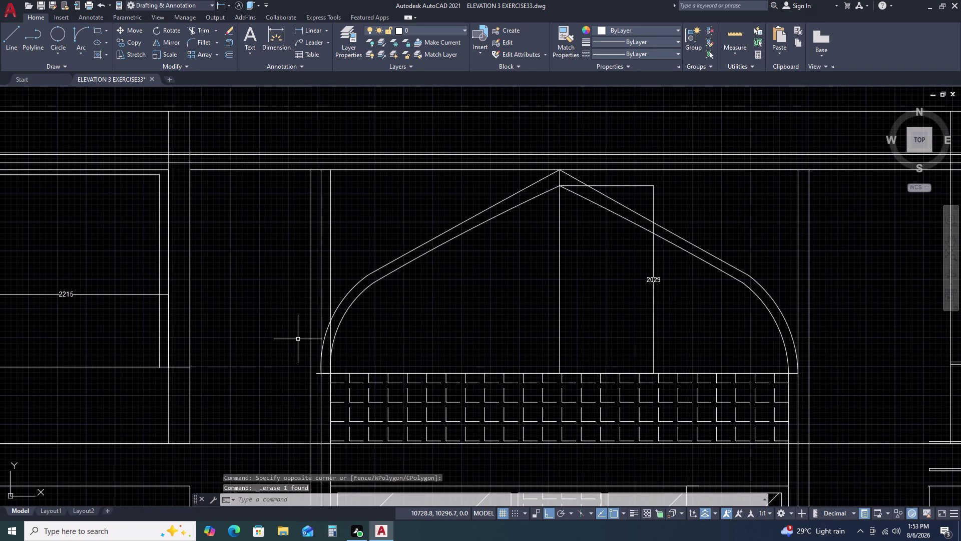
text(TR)
key(space)
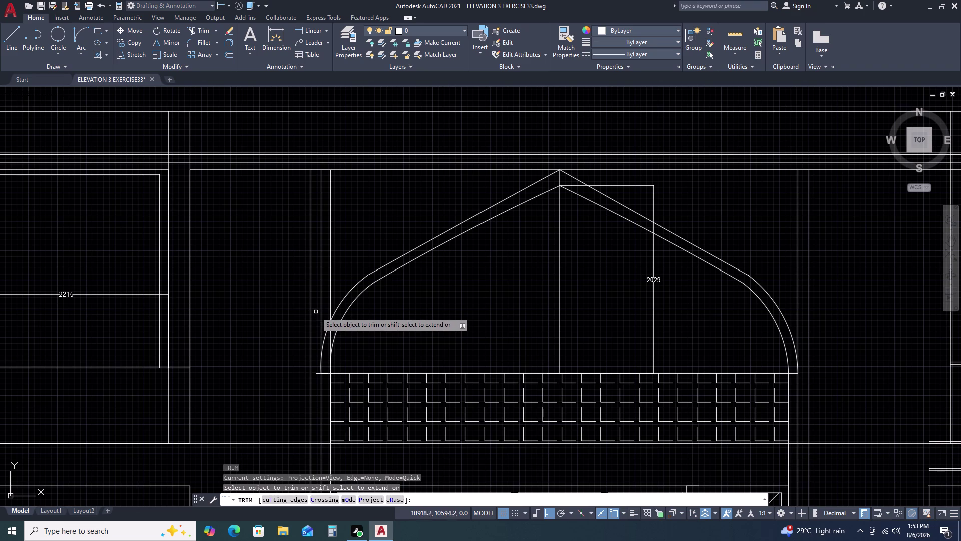
click(331, 300)
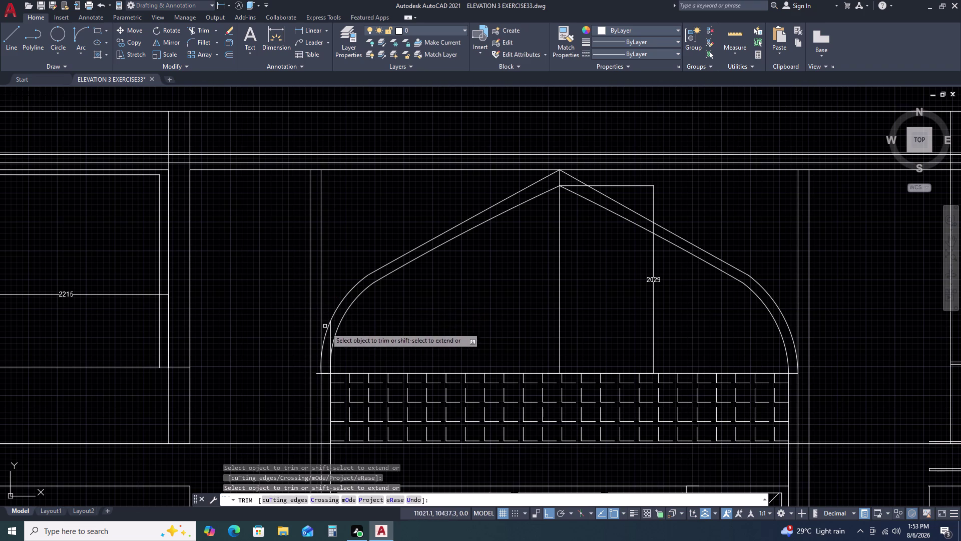
scroll(up, 3)
click(333, 320)
click(322, 360)
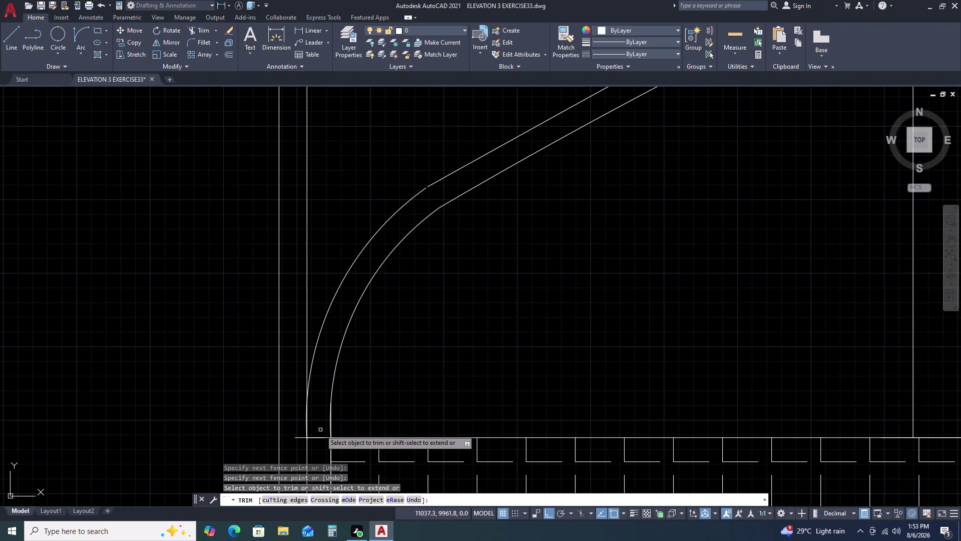
scroll(up, 3)
click(344, 408)
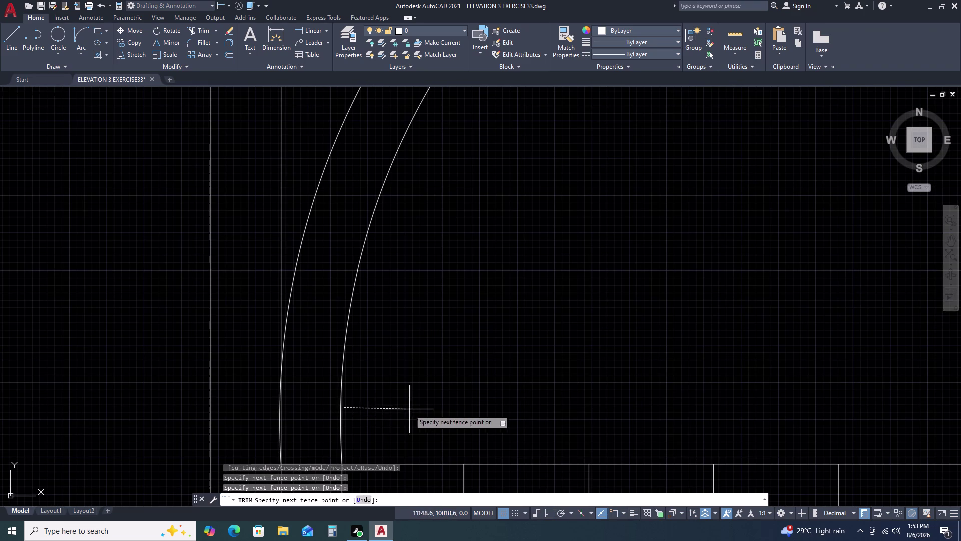
scroll(up, 3)
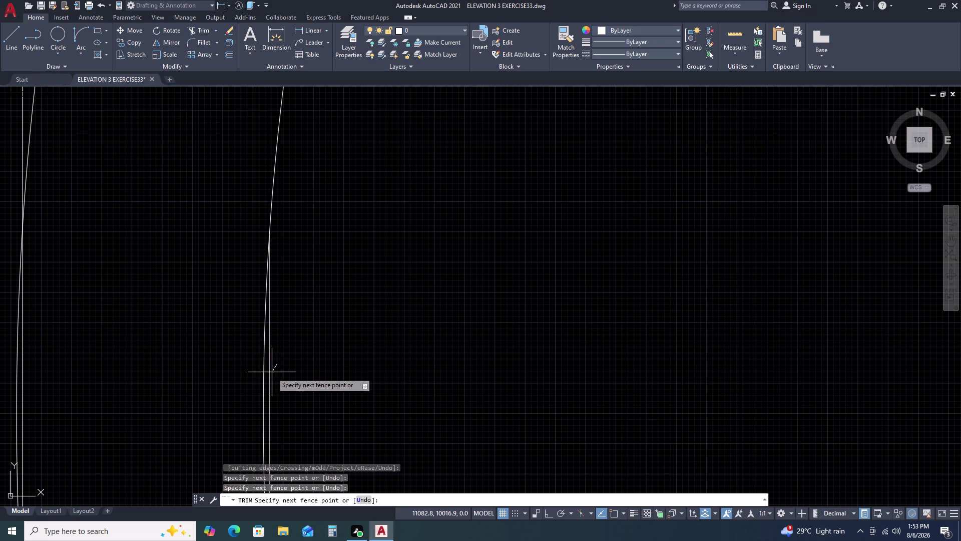
click(270, 364)
click(269, 364)
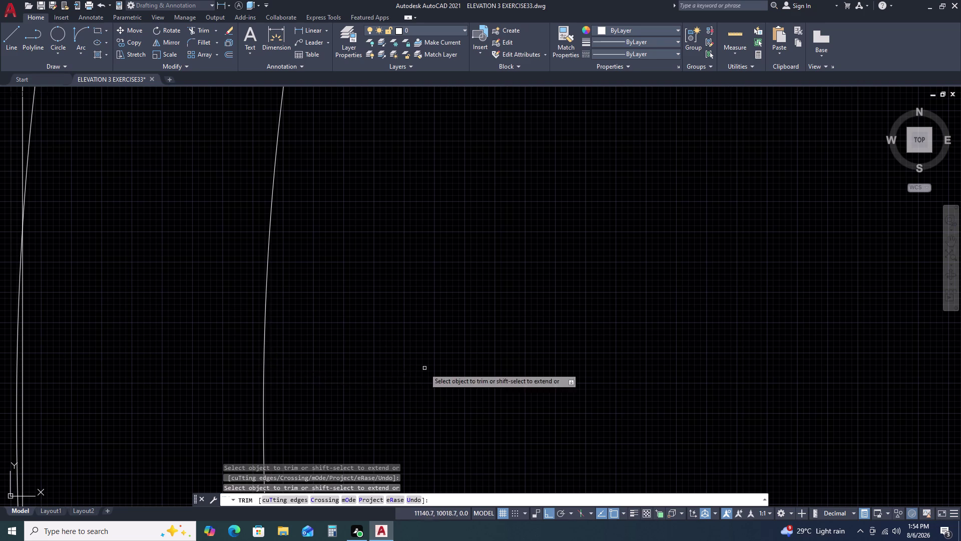
Trim the curve's tail past the jamb line, check the tiled panel, and end trimming.
scroll(down, 3)
scroll(up, 3)
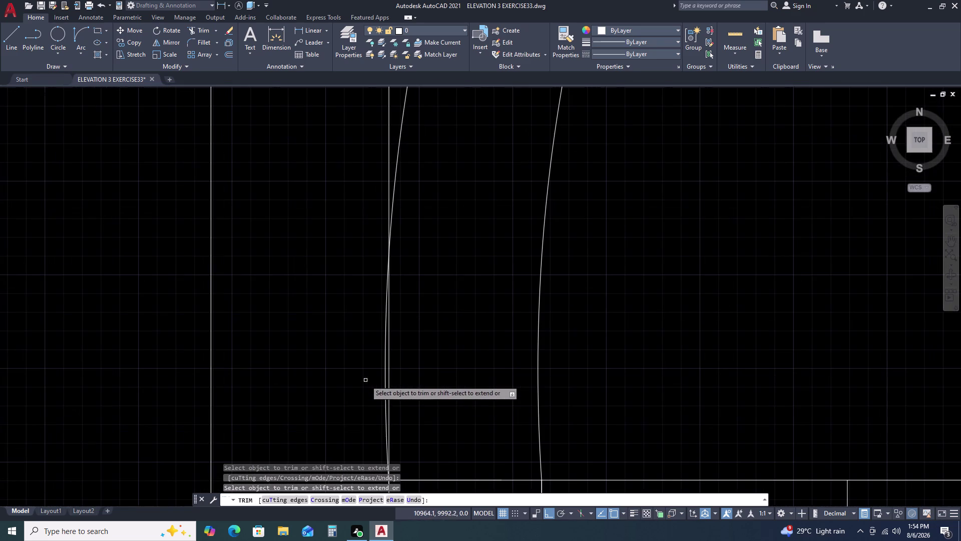
click(384, 379)
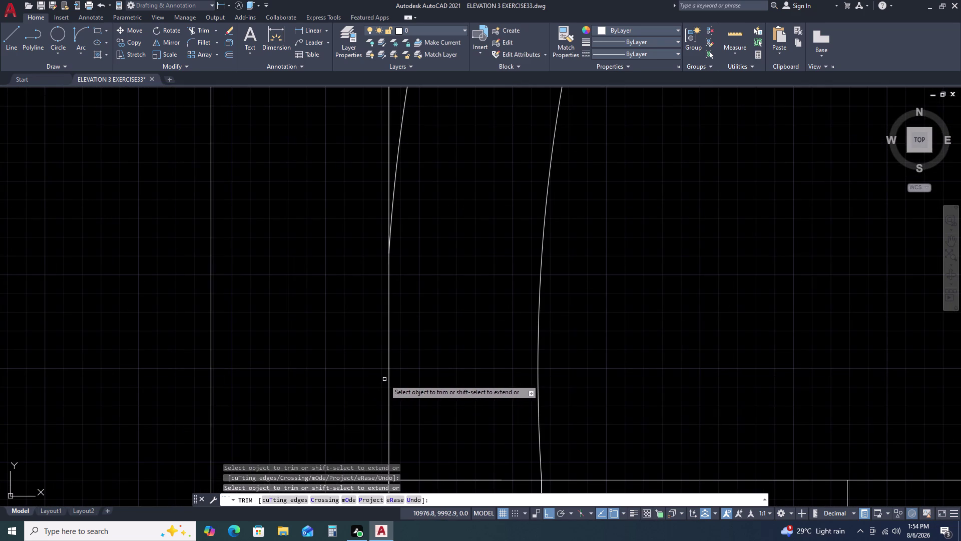
scroll(down, 3)
middle_drag(647, 384, 204, 374)
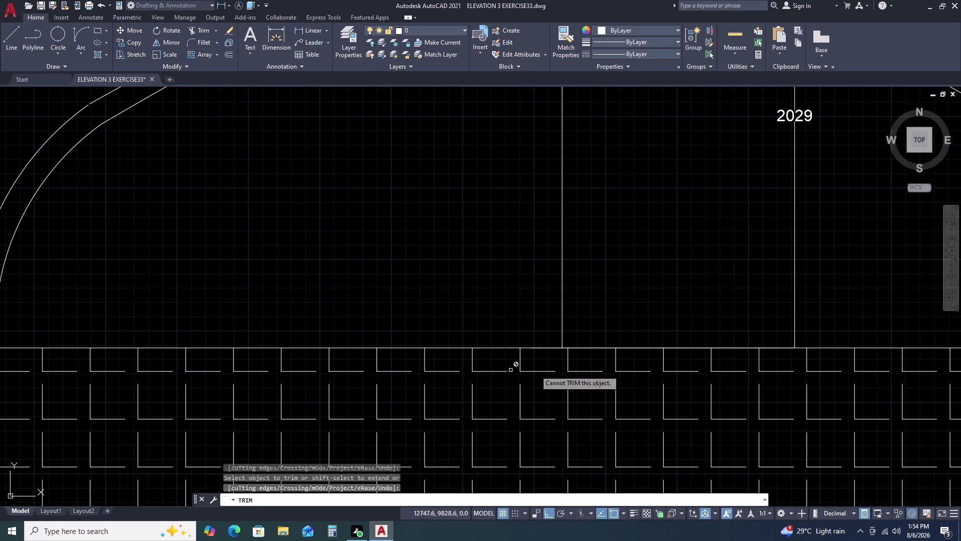
scroll(down, 3)
middle_drag(860, 372, 503, 380)
scroll(up, 3)
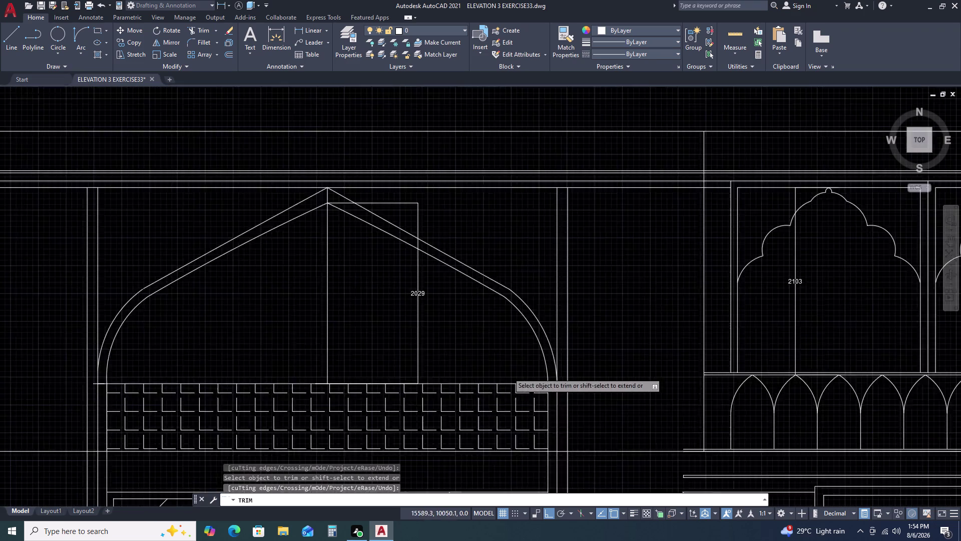
scroll(up, 3)
scroll(down, 3)
key(Escape)
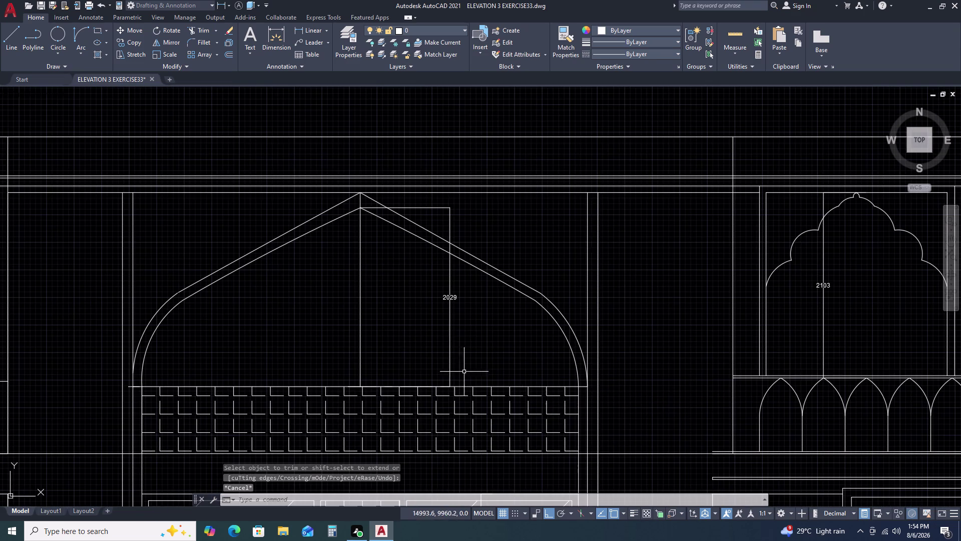
Delete the vertical guide line inside the keel arch.
click(397, 283)
click(341, 295)
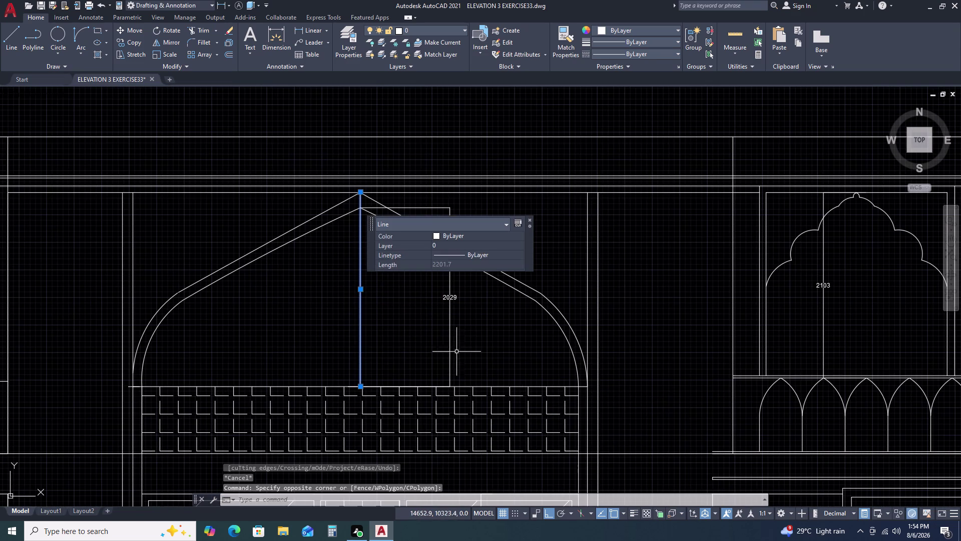
key(Delete)
Erase the spare pointed arch drawn above the elevation.
scroll(down, 3)
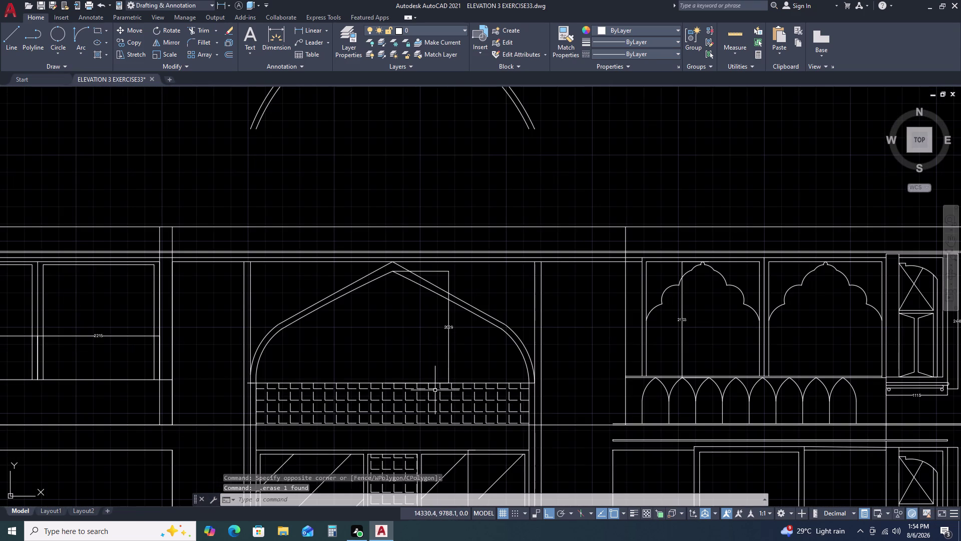
scroll(down, 3)
drag(529, 185, 523, 177)
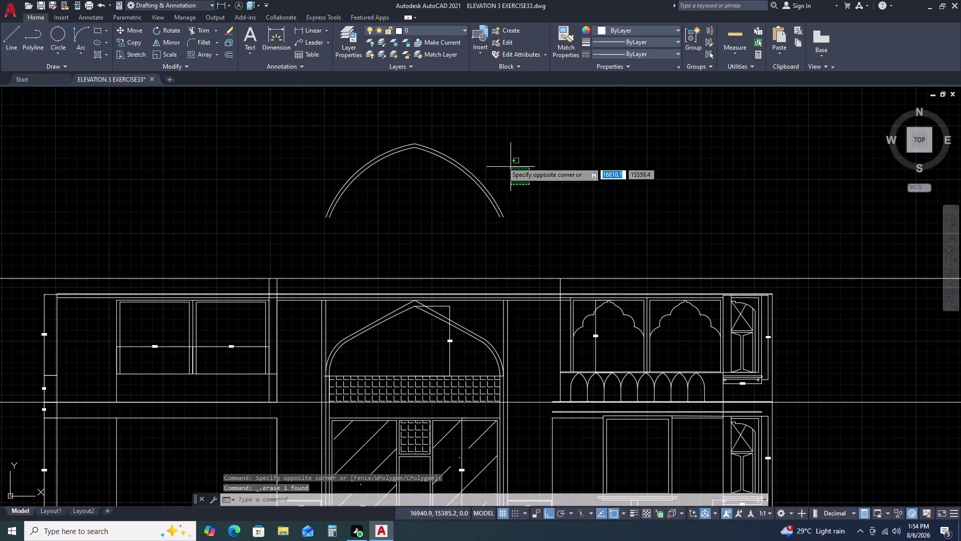
click(225, 189)
key(Delete)
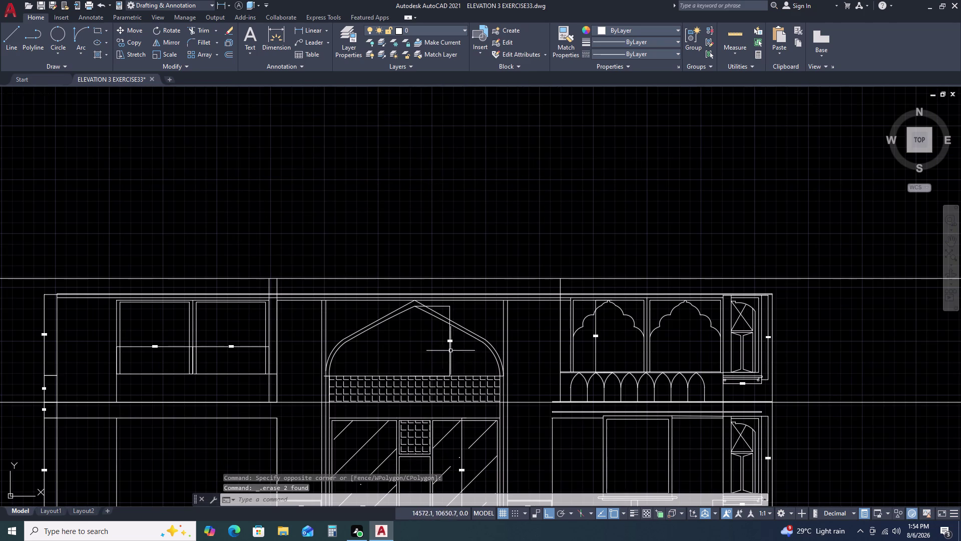
scroll(up, 3)
scroll(down, 3)
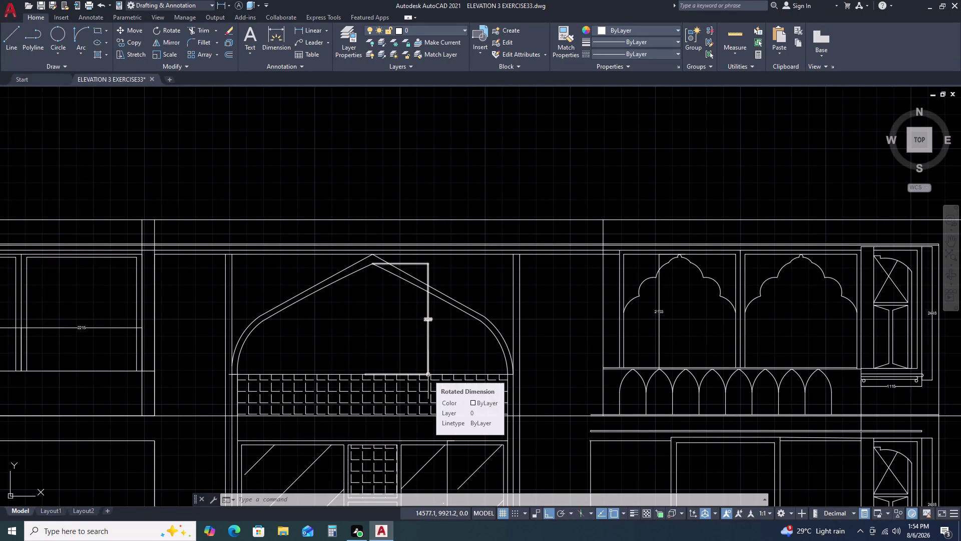
Draw a trial linear dimension across the arch base, abandoning the 5160 result.
key(d)
text(LI)
key(space)
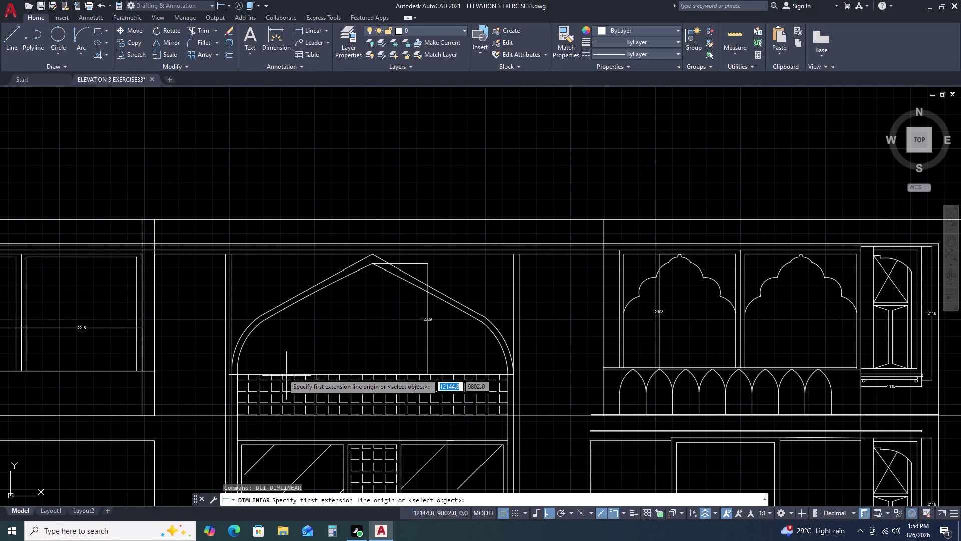
scroll(up, 3)
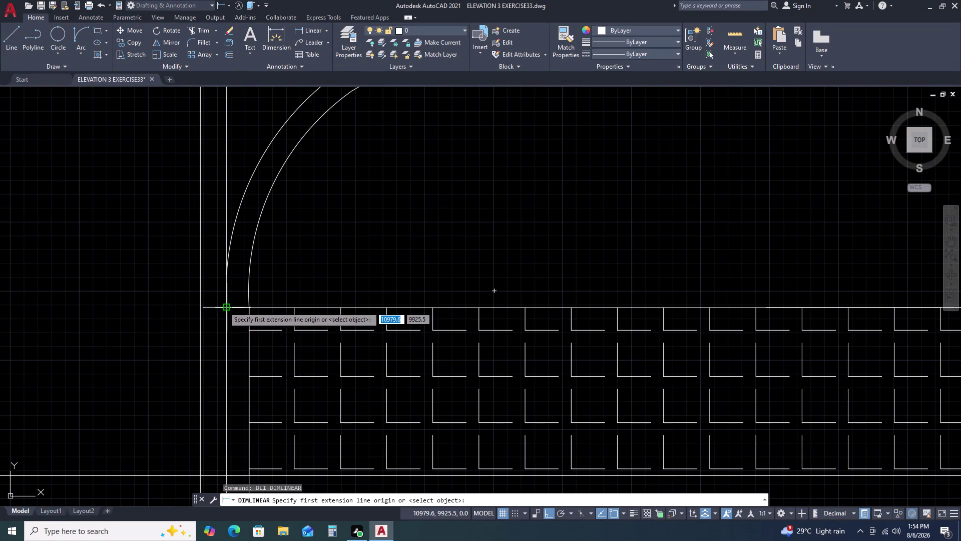
click(224, 306)
middle_drag(595, 336, 225, 369)
scroll(down, 3)
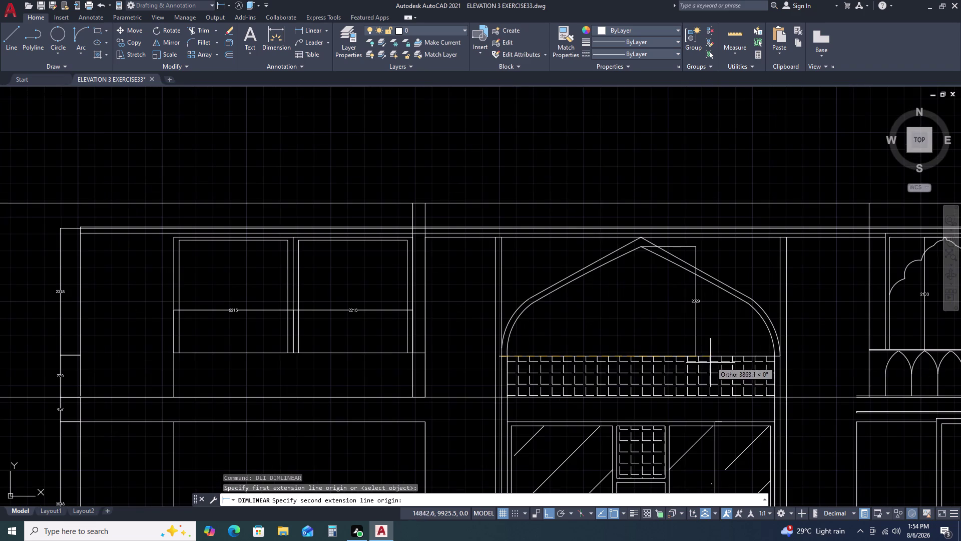
scroll(up, 3)
click(755, 352)
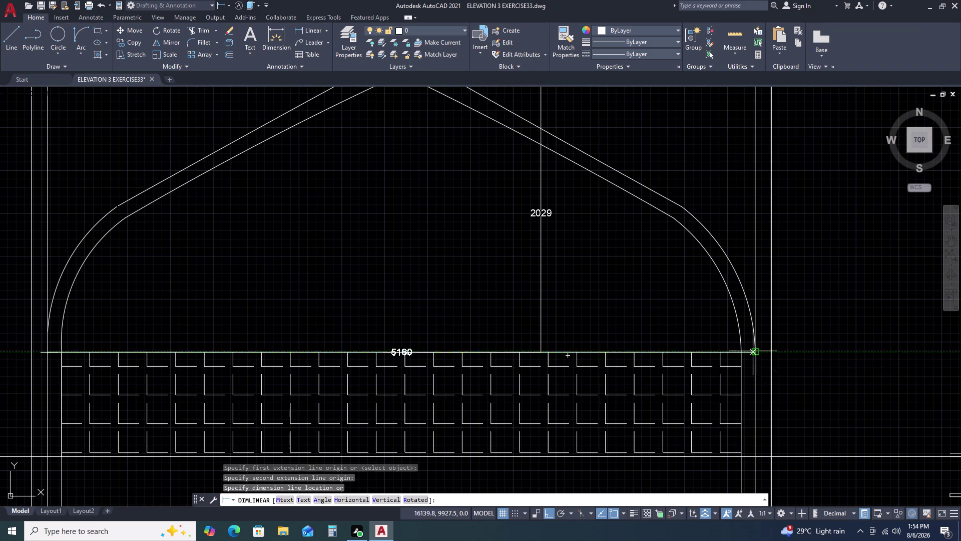
key(space)
Dimension the arch interior at 4957, placing the line just above the brick grid.
key(space)
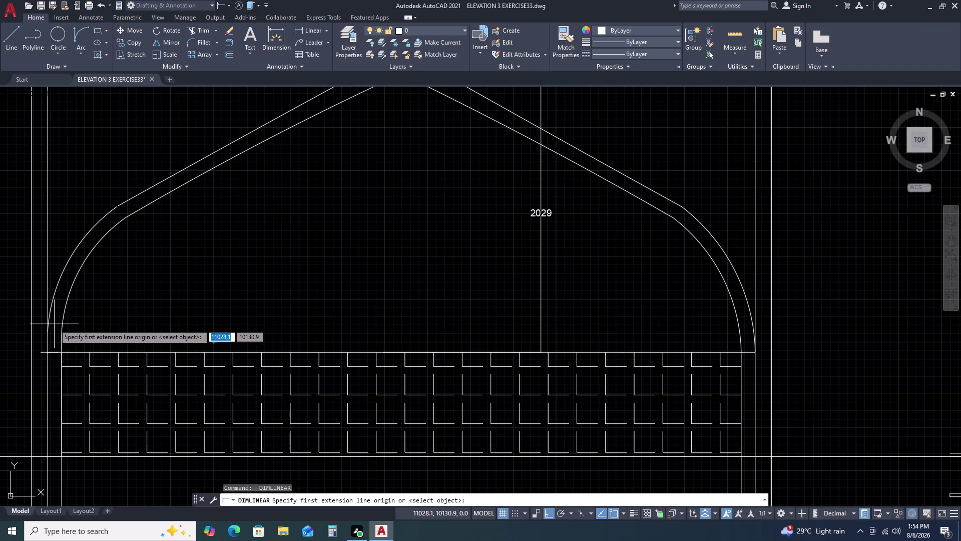
click(54, 324)
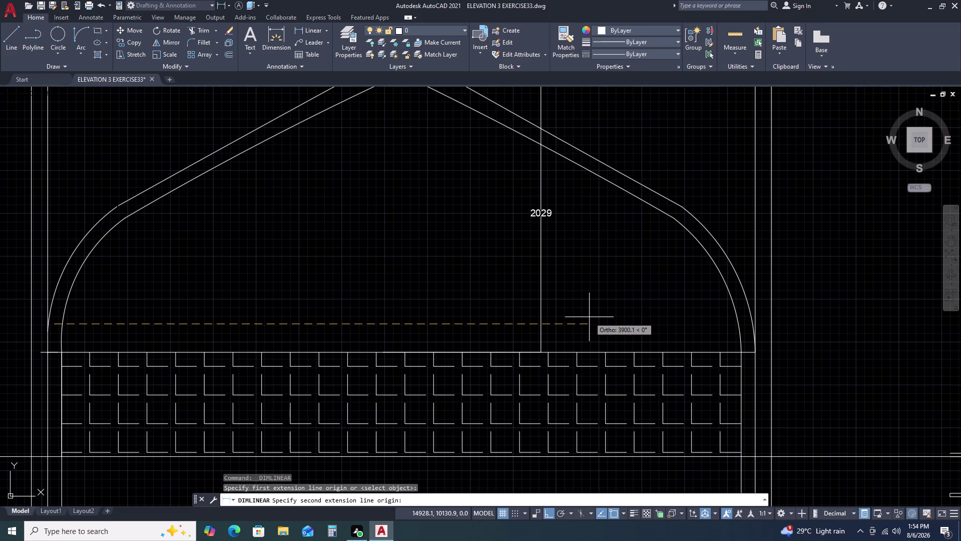
text(4)
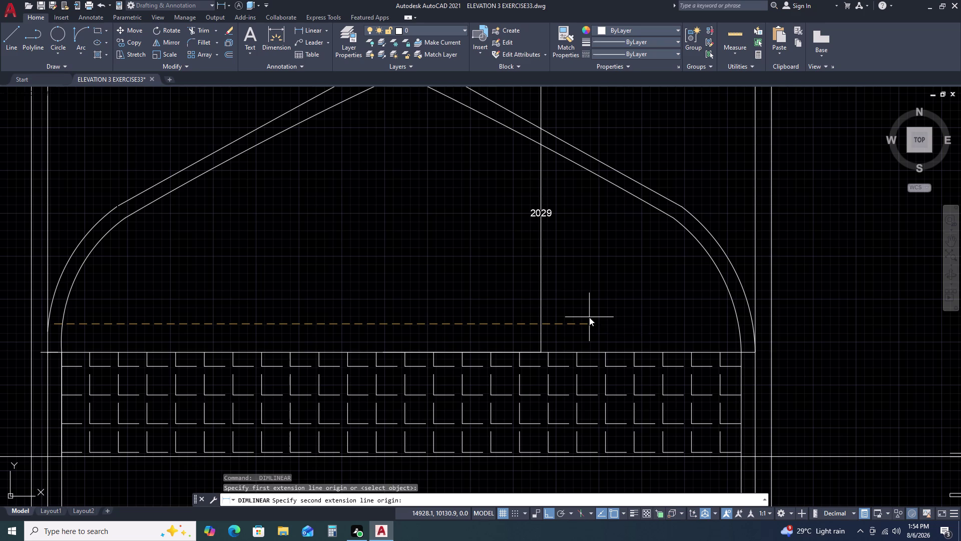
text(9)
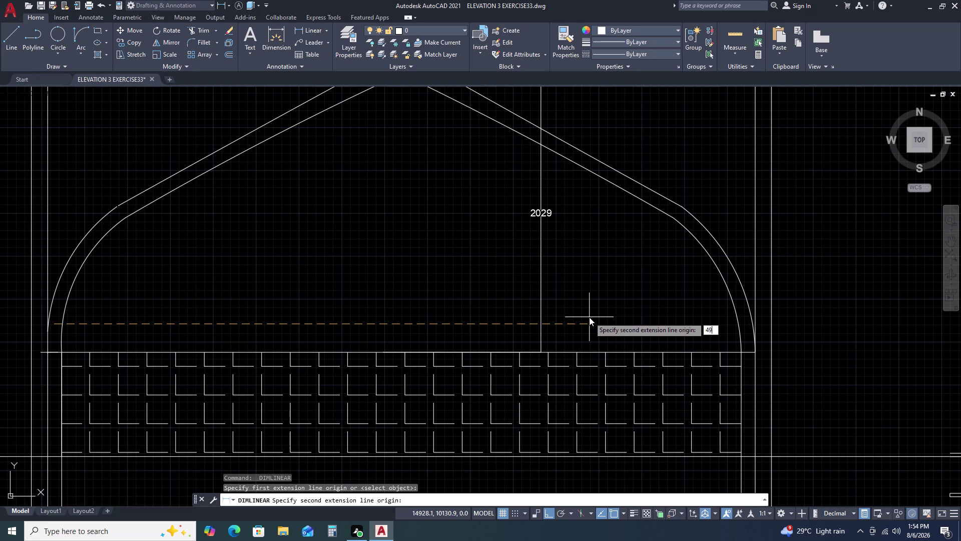
text(57)
key(space)
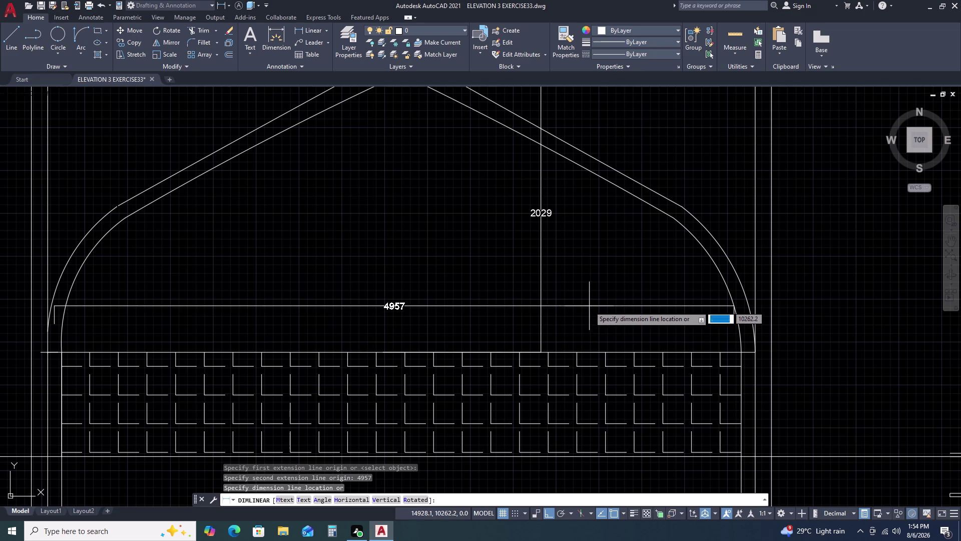
click(589, 306)
click(696, 298)
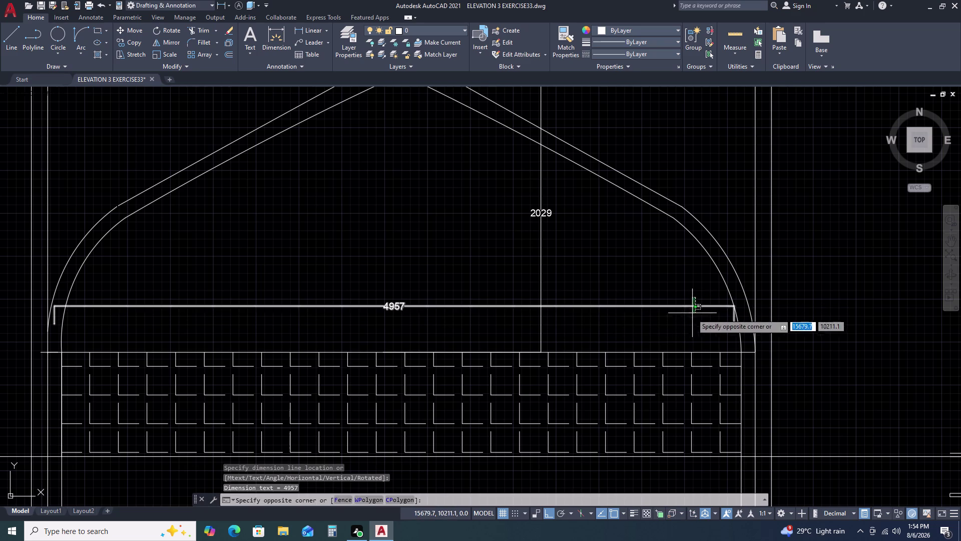
Move the 4957 dimension higher inside the arch.
click(691, 314)
text(M)
key(space)
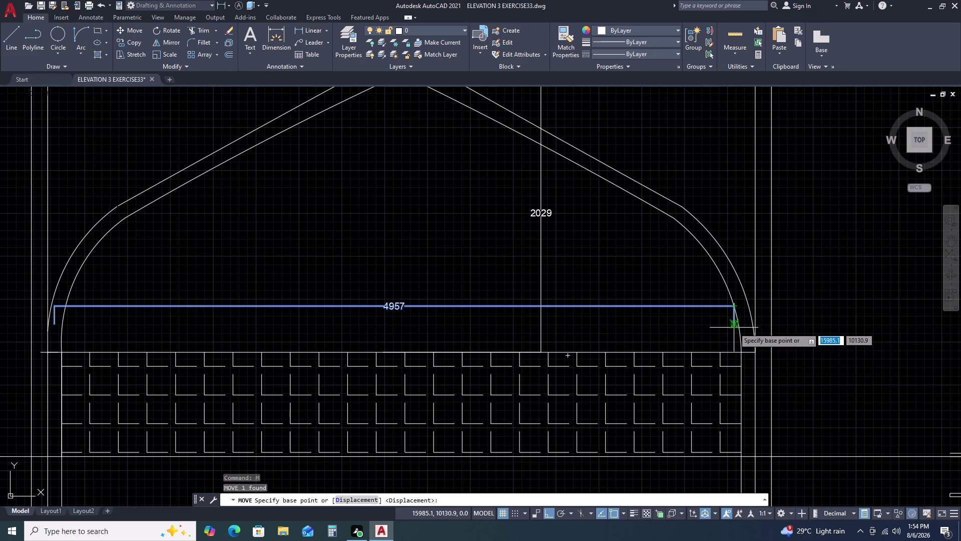
click(734, 328)
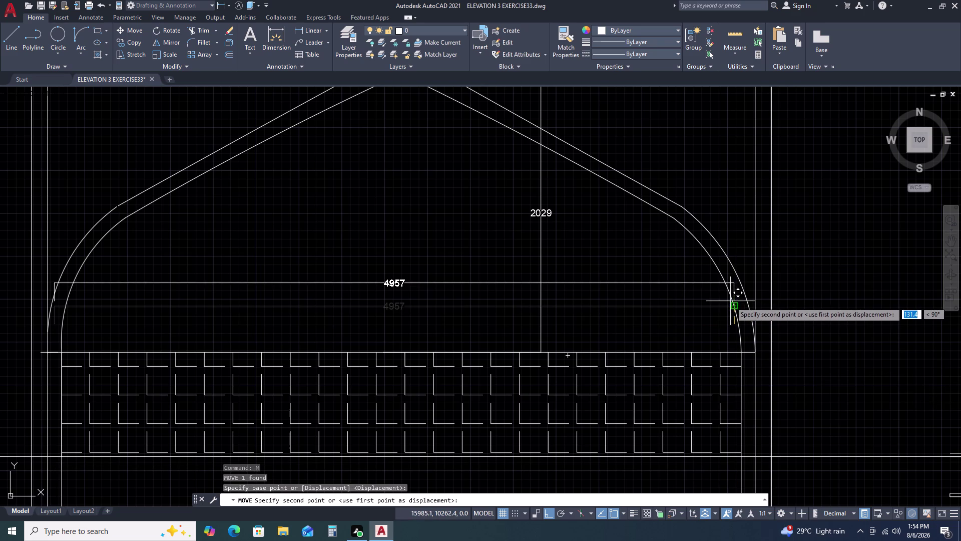
click(737, 306)
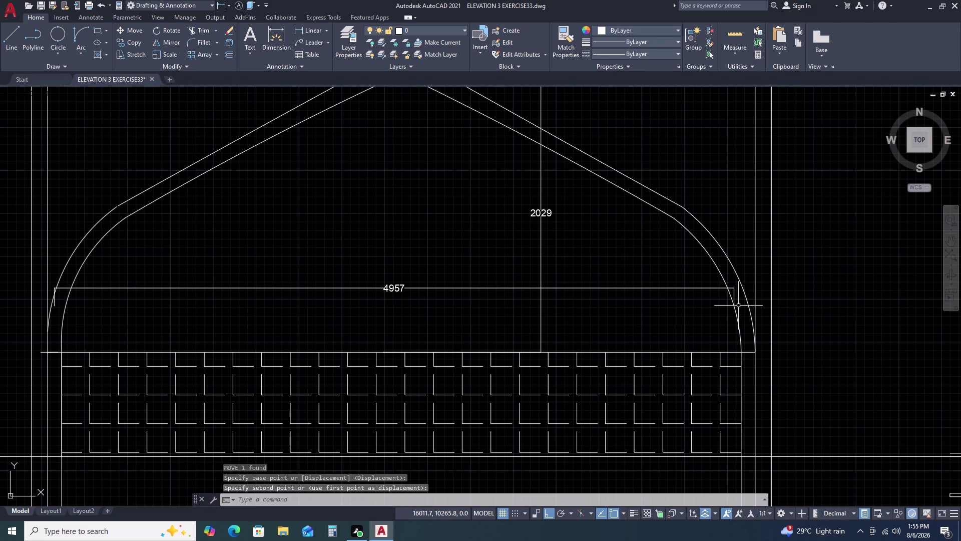
Reselect the 4957 dimension and move it slightly lower.
click(702, 275)
click(661, 311)
text(M)
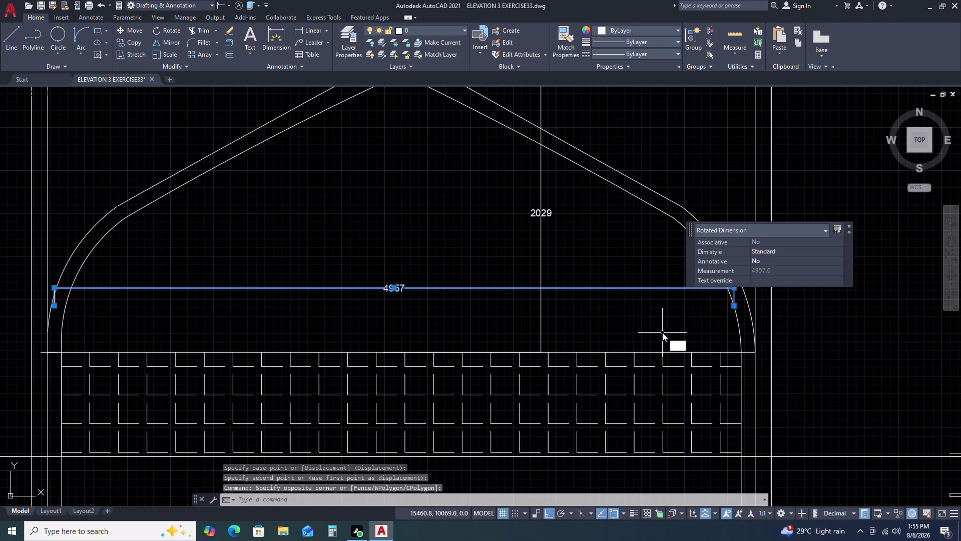
key(space)
click(734, 306)
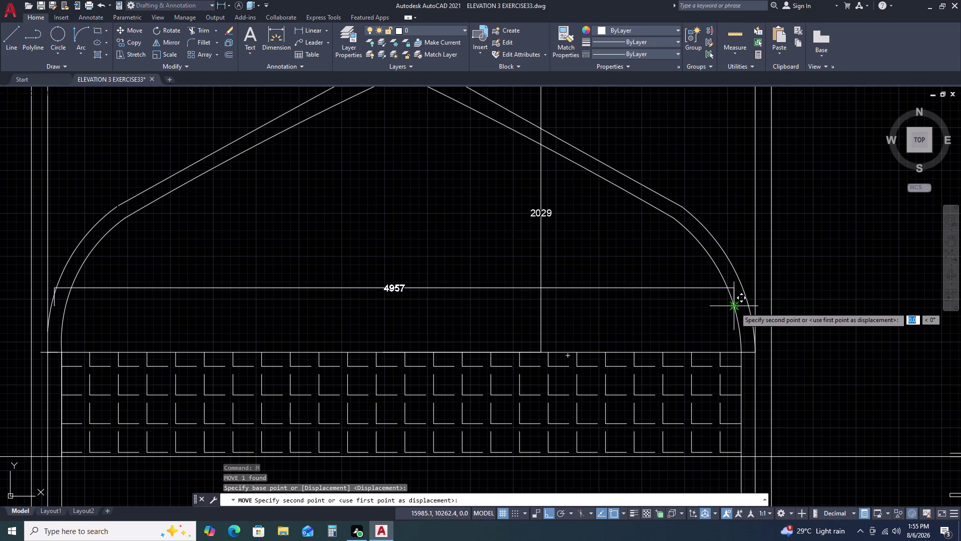
click(742, 313)
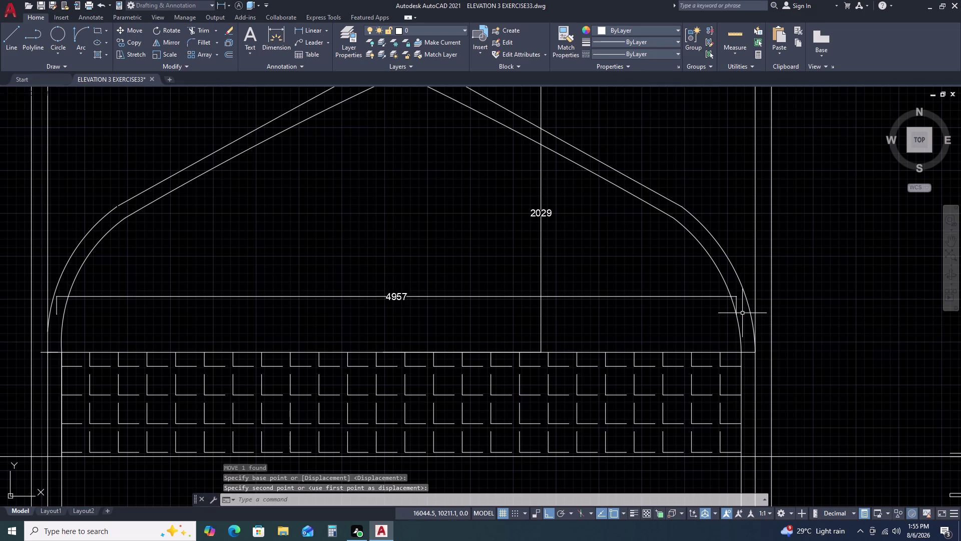
With Ortho off, shift the 4957 dimension onto the arch's inner edge.
click(738, 303)
key(m)
key(space)
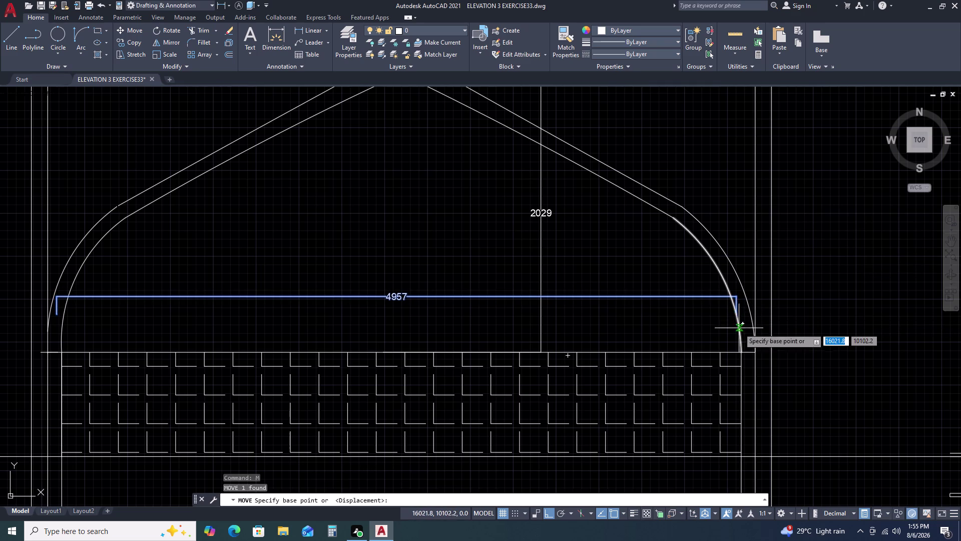
key(F8)
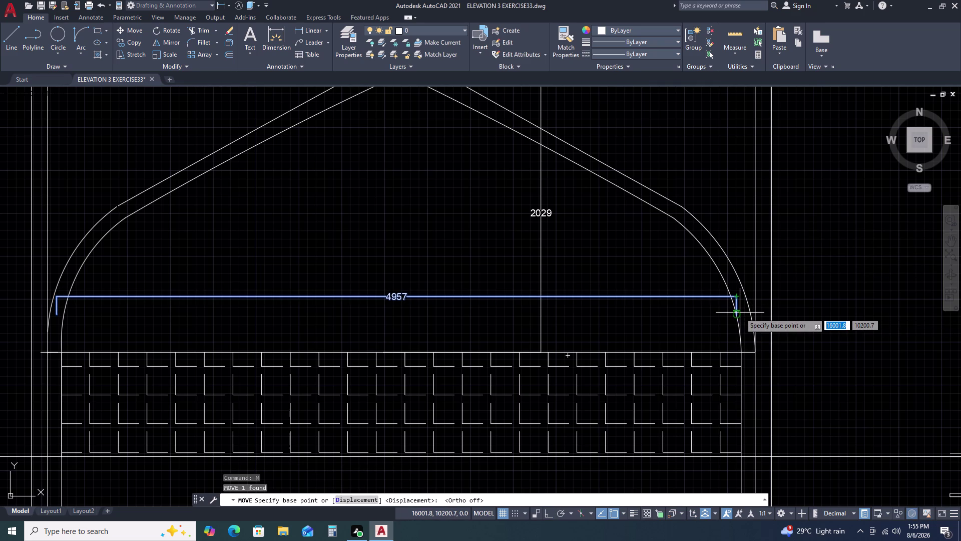
click(740, 312)
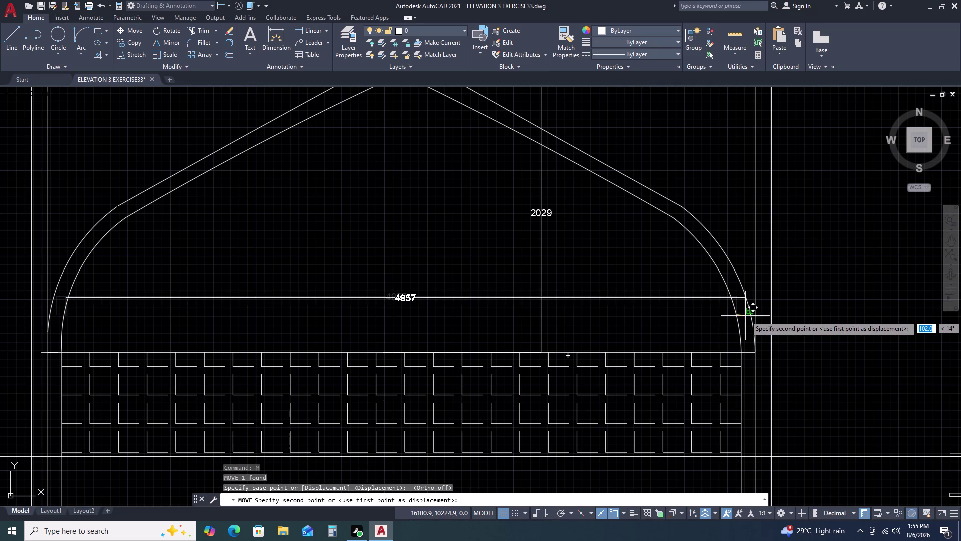
click(745, 316)
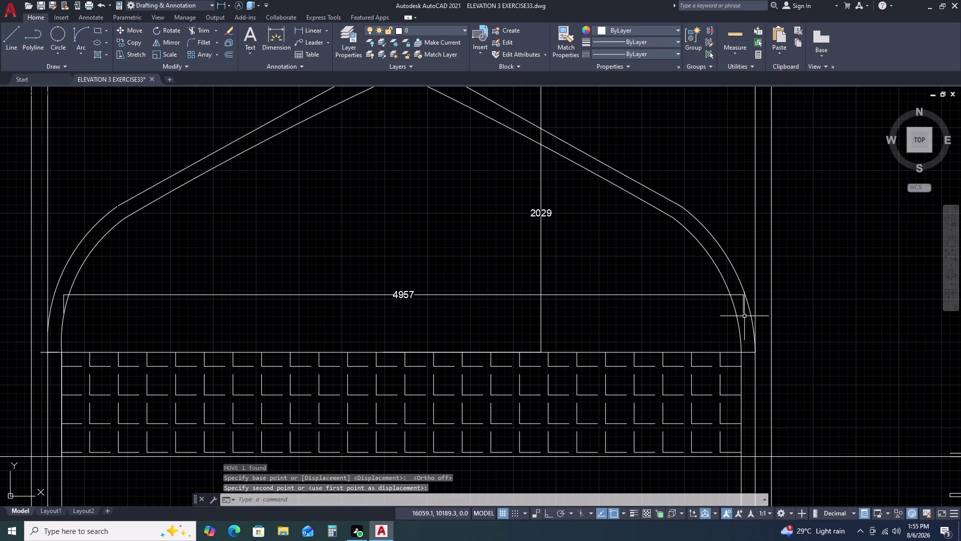
Move the 4957 dimension again, fitting its left end to the arch.
click(624, 284)
double_click(613, 305)
middle_drag(548, 325, 640, 313)
text(M)
key(space)
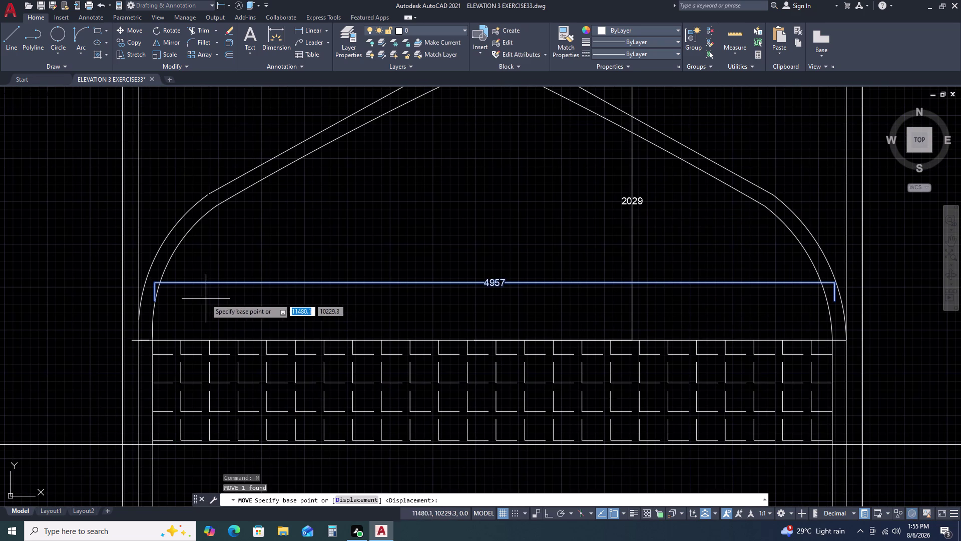
click(162, 300)
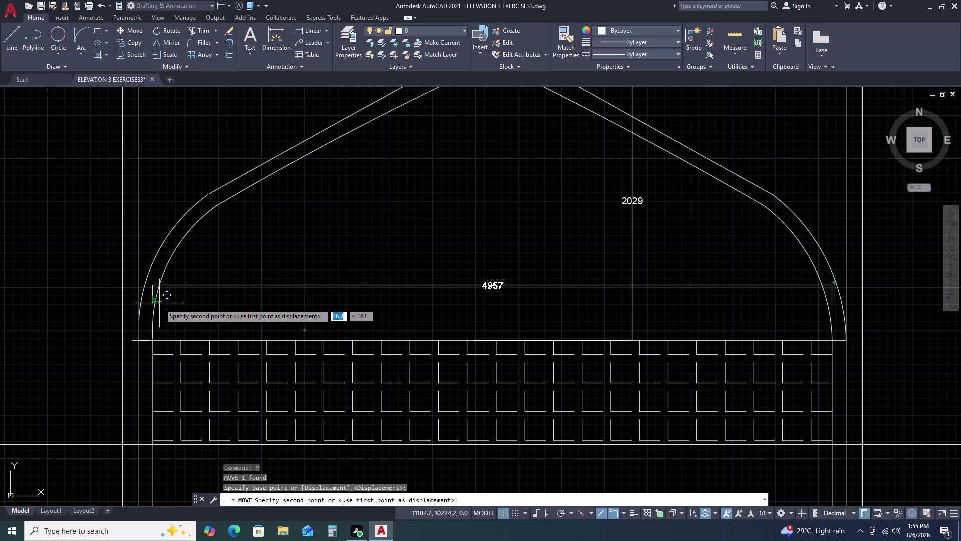
double_click(159, 303)
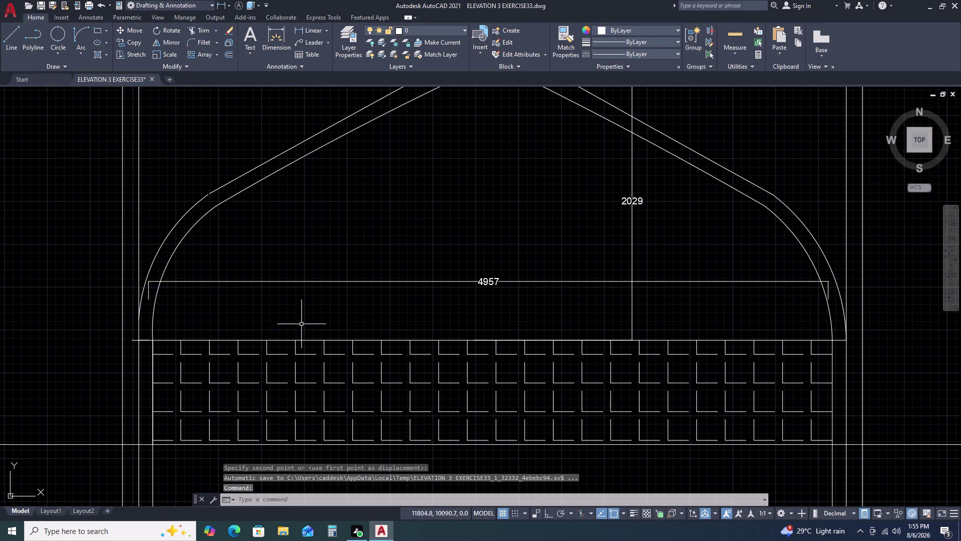
middle_drag(776, 289, 509, 305)
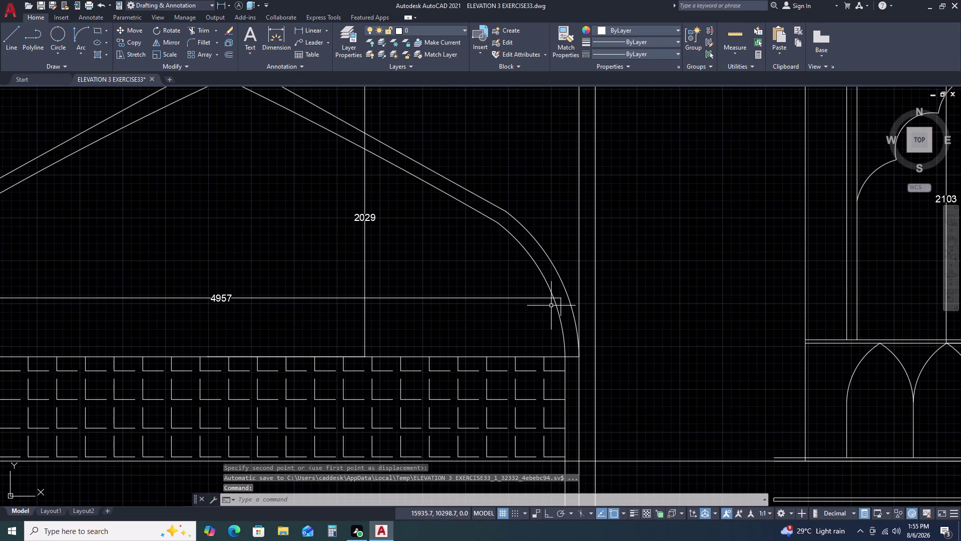
middle_drag(439, 280, 649, 297)
scroll(down, 3)
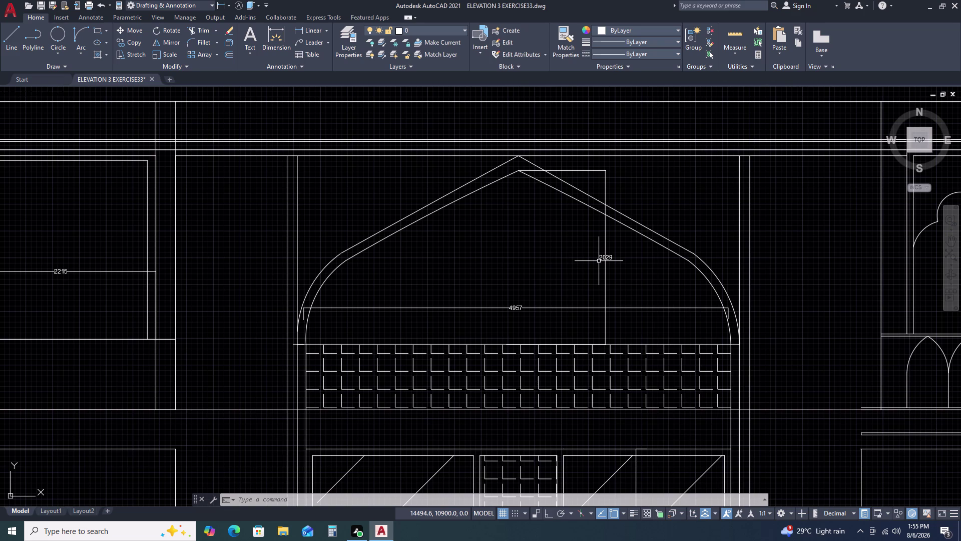
Stretch the 2029 height dimension onto the arch centre line and deselect it.
double_click(618, 263)
click(579, 268)
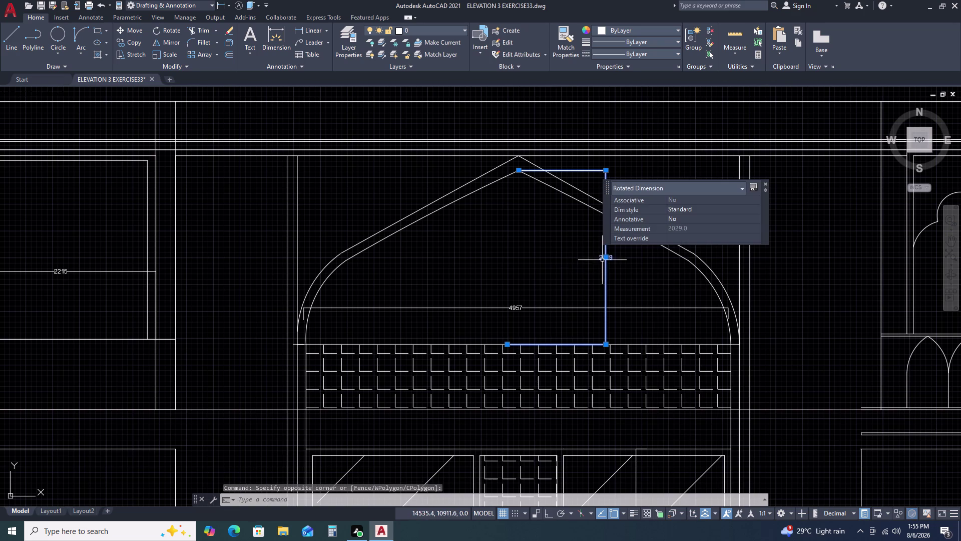
click(606, 256)
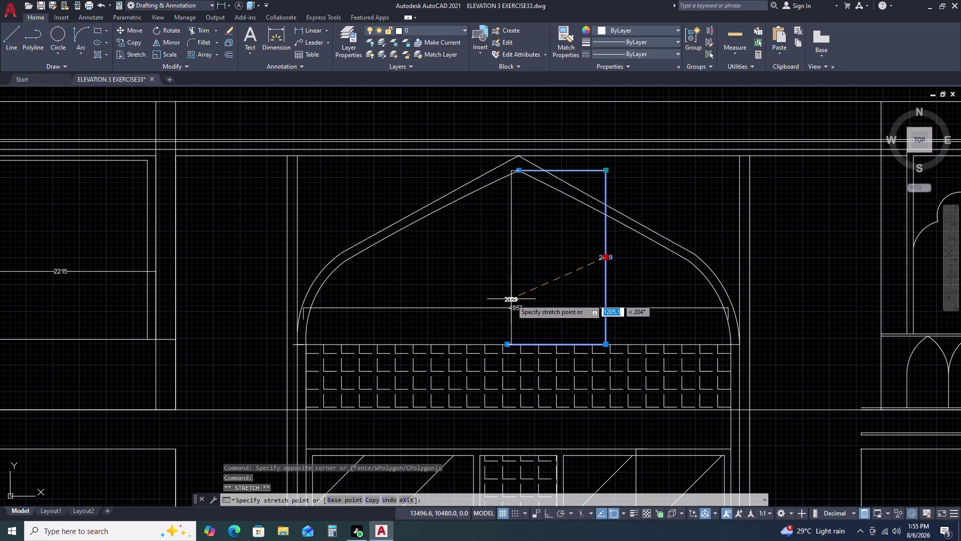
click(515, 292)
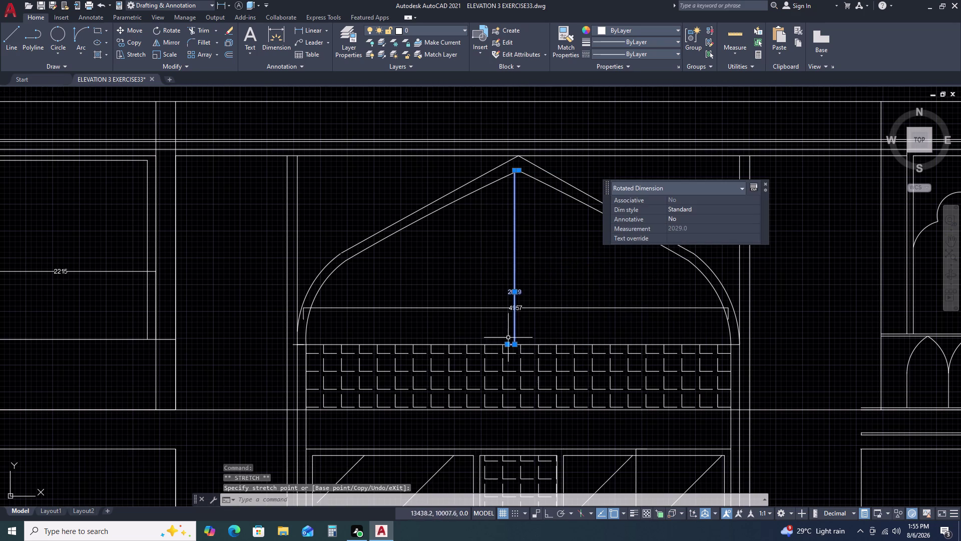
key(Escape)
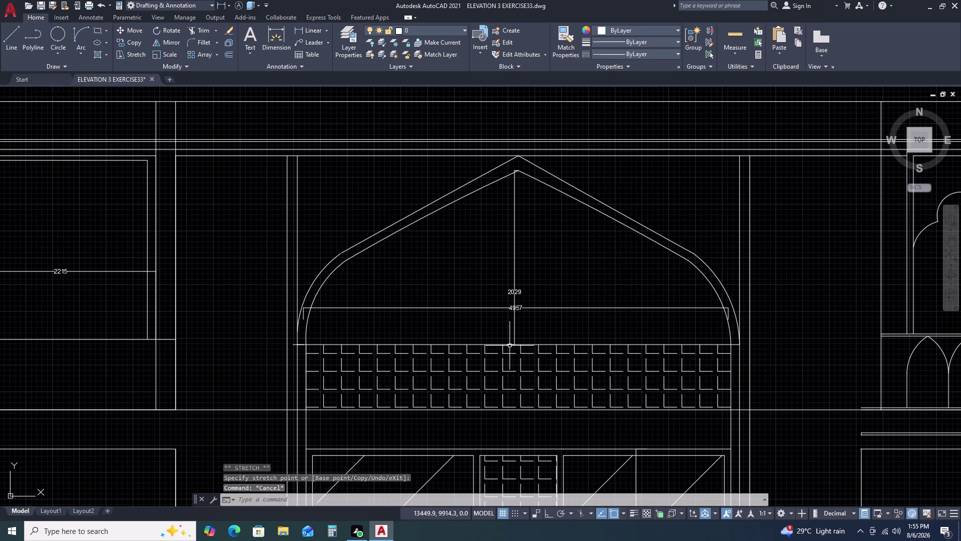
Reselect the 2029 dimension, open its text for editing, and leave it unchanged.
scroll(up, 3)
click(510, 346)
click(502, 344)
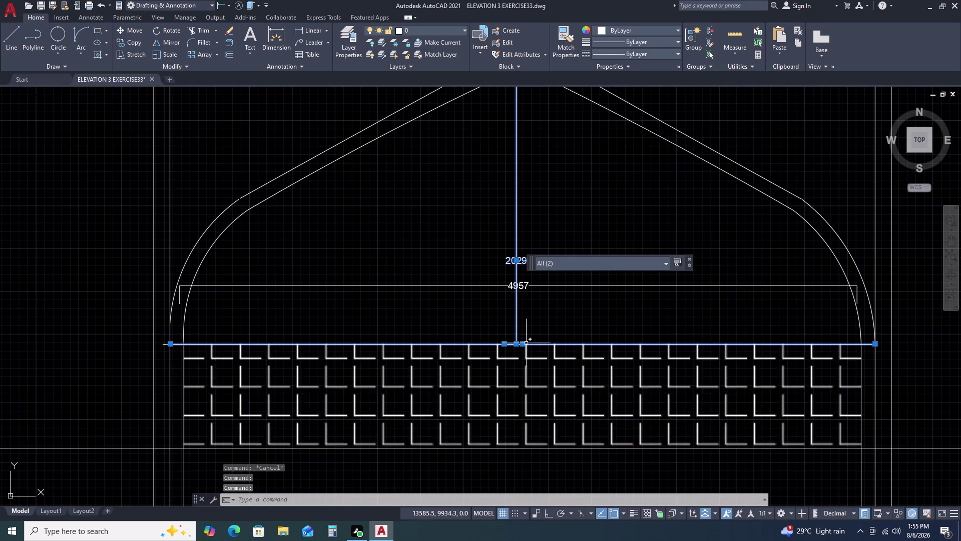
key(Escape)
double_click(505, 344)
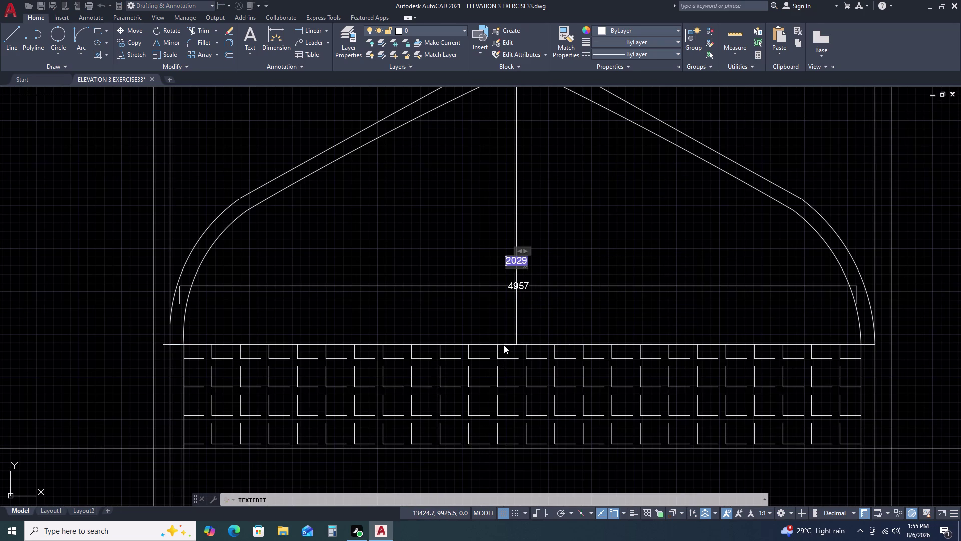
key(Escape)
key(Escape)
key(Escape)
key(Escape)
Window-select the 2029 dimension and begin stretching its base point, then cancel.
click(525, 314)
click(492, 314)
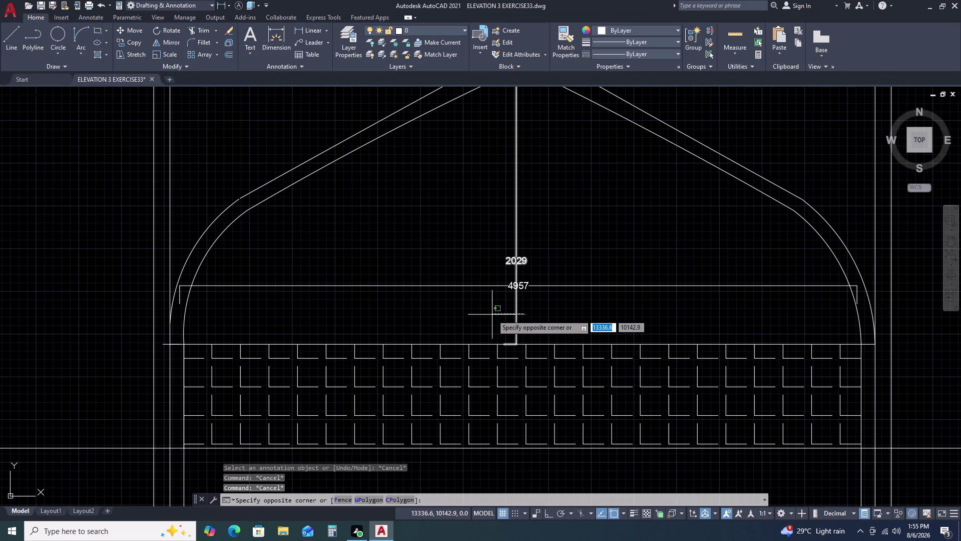
click(503, 345)
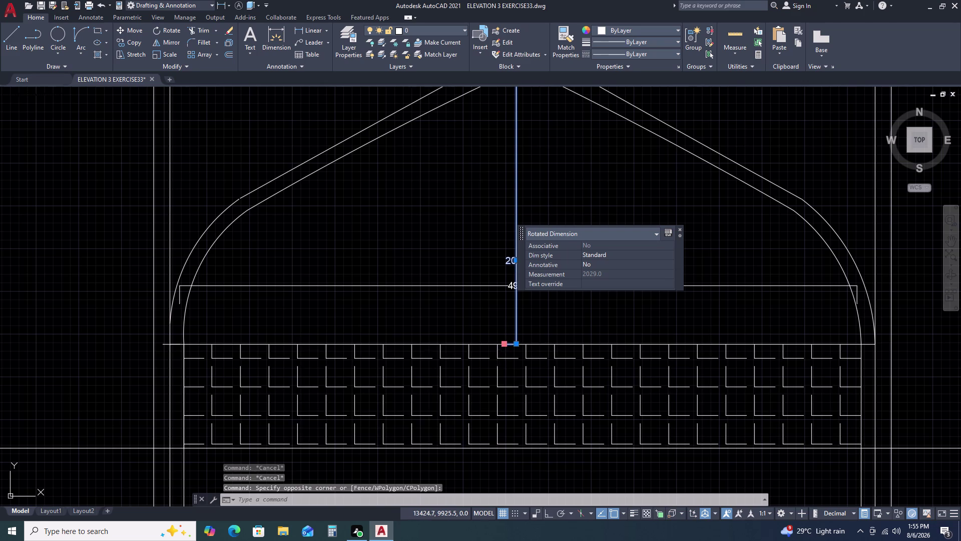
click(524, 342)
key(Escape)
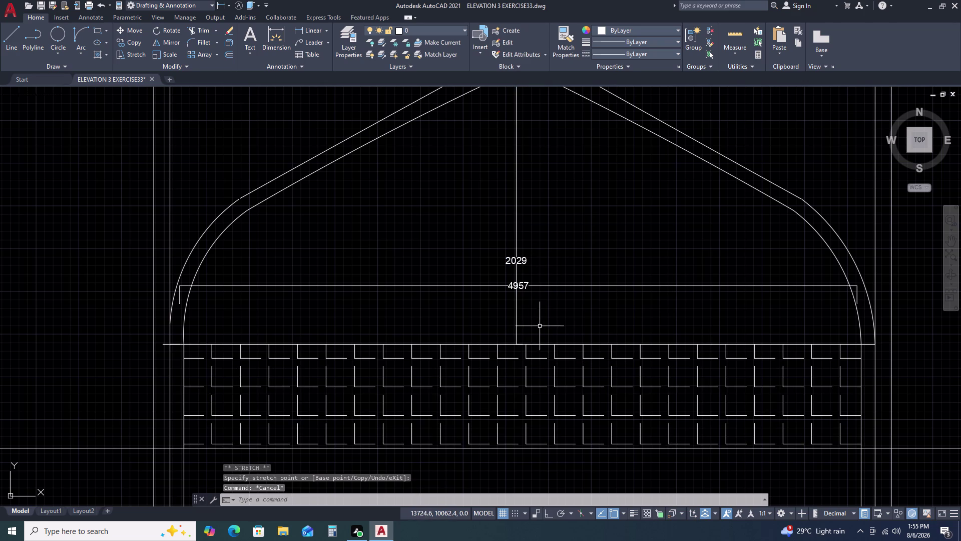
key(Escape)
scroll(down, 3)
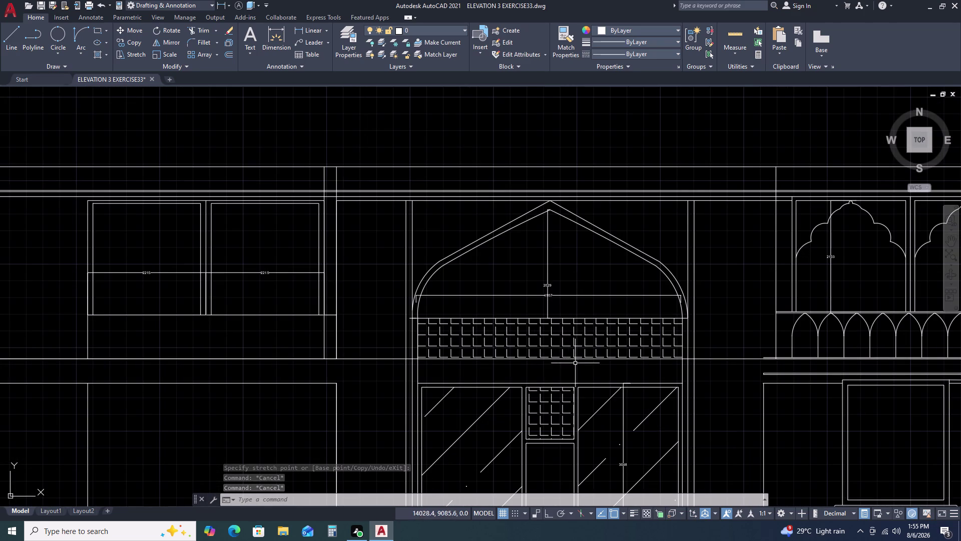
key(space)
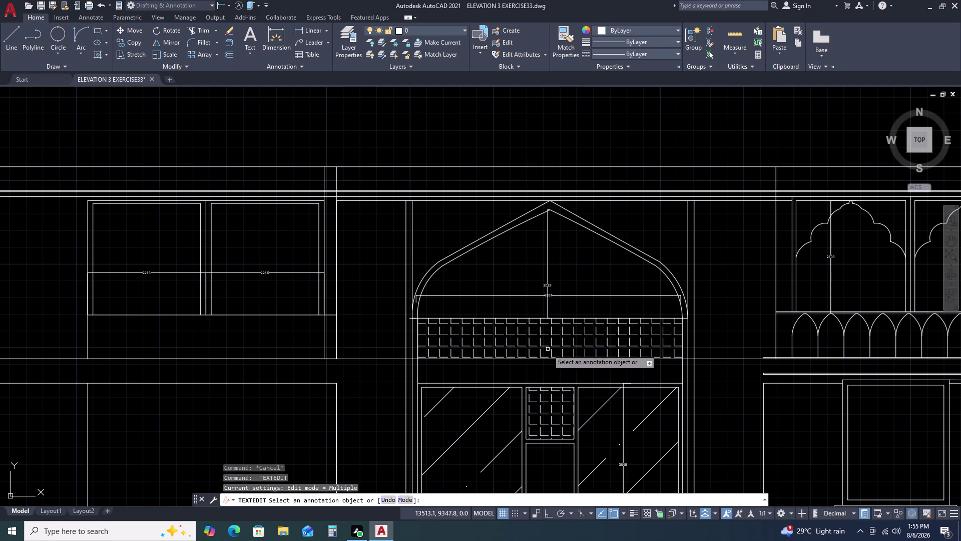
Add a 760 vertical dimension for the grille band on the arch centre line.
key(Escape)
text(DLI)
key(space)
scroll(up, 3)
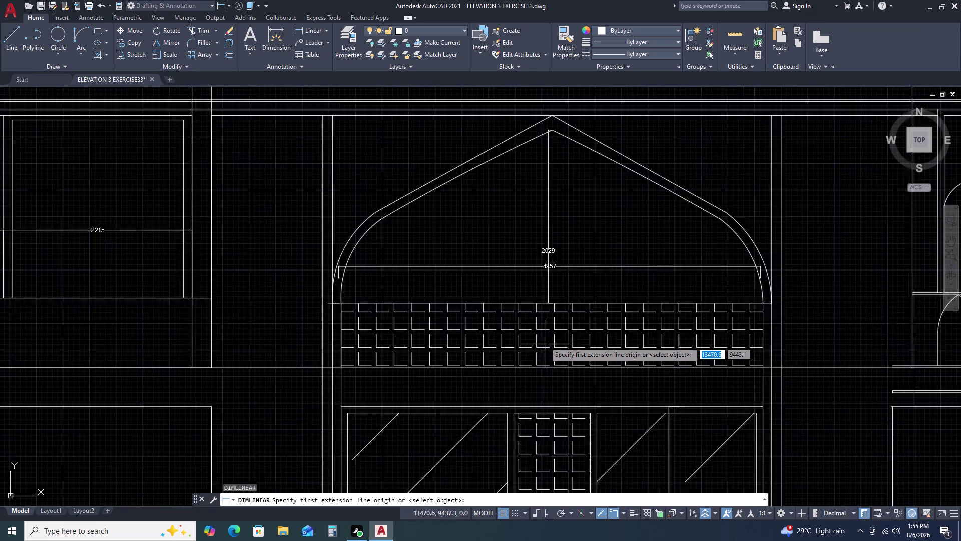
scroll(up, 3)
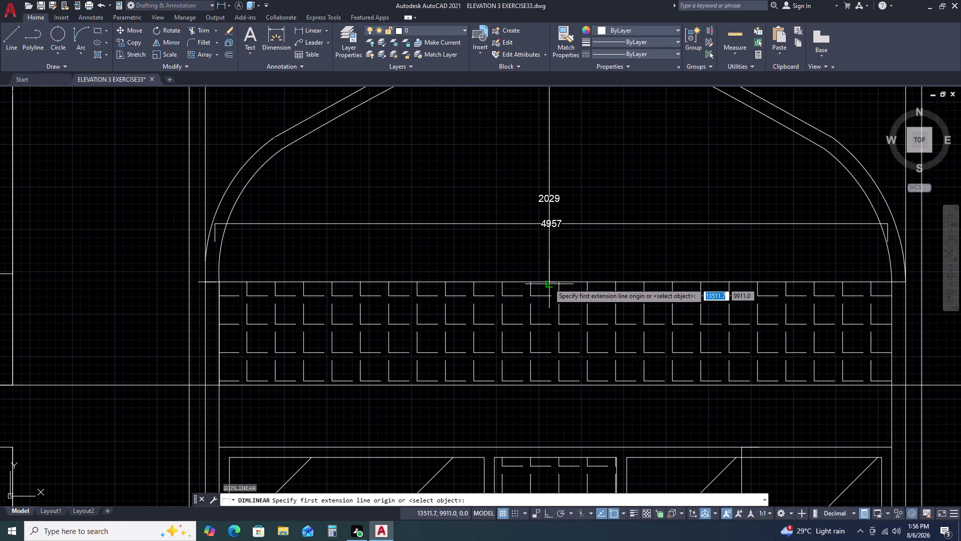
click(550, 281)
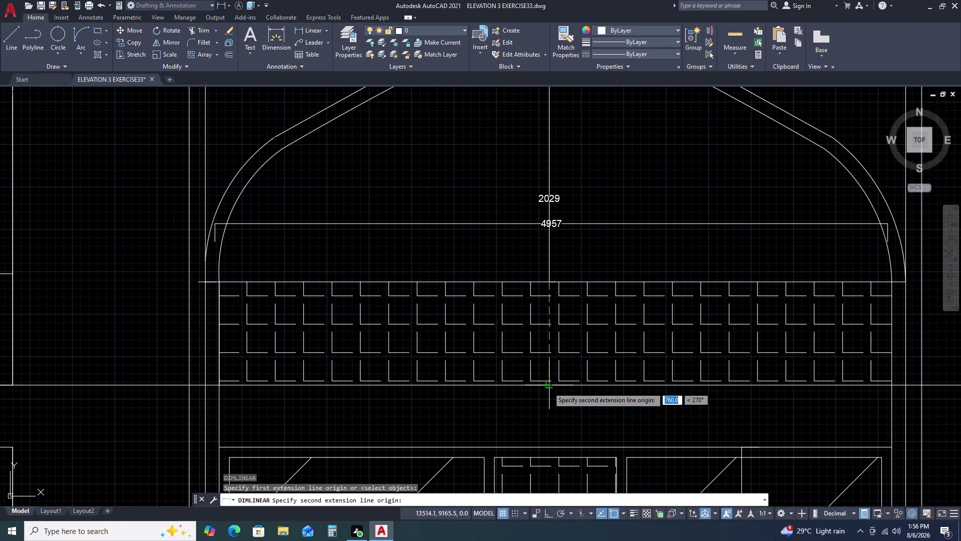
click(548, 387)
click(553, 333)
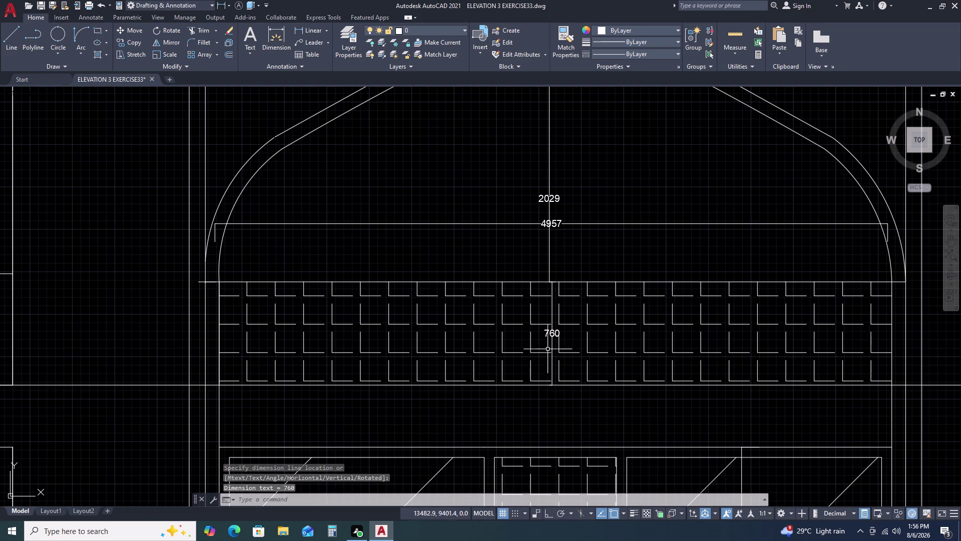
scroll(down, 3)
Add a 457 vertical dimension from the grille band bottom to the door frame top.
middle_drag(605, 379, 573, 318)
key(space)
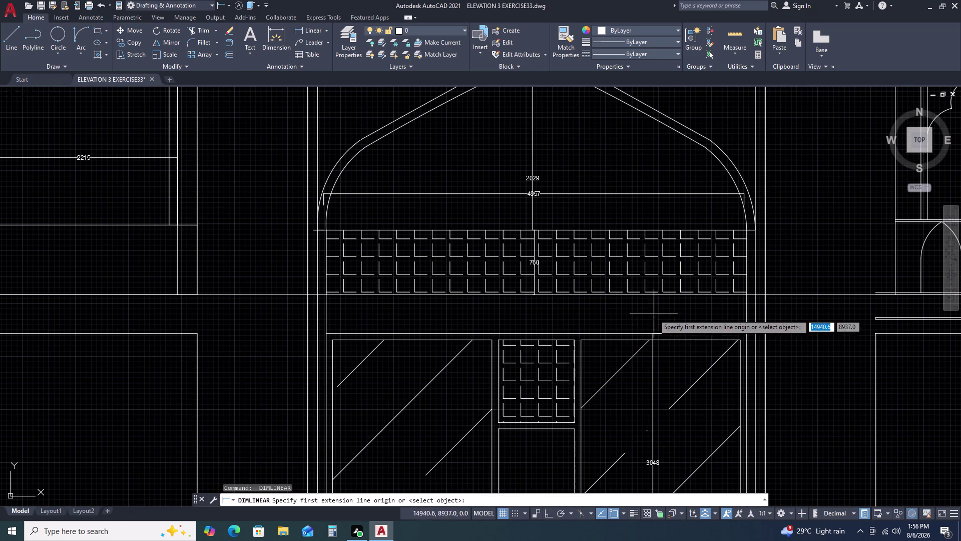
click(534, 294)
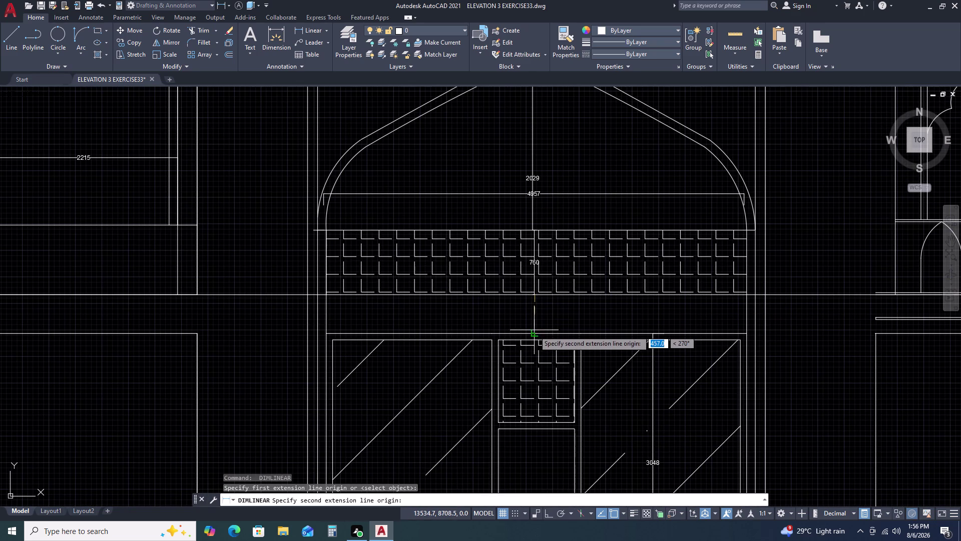
click(534, 331)
scroll(up, 3)
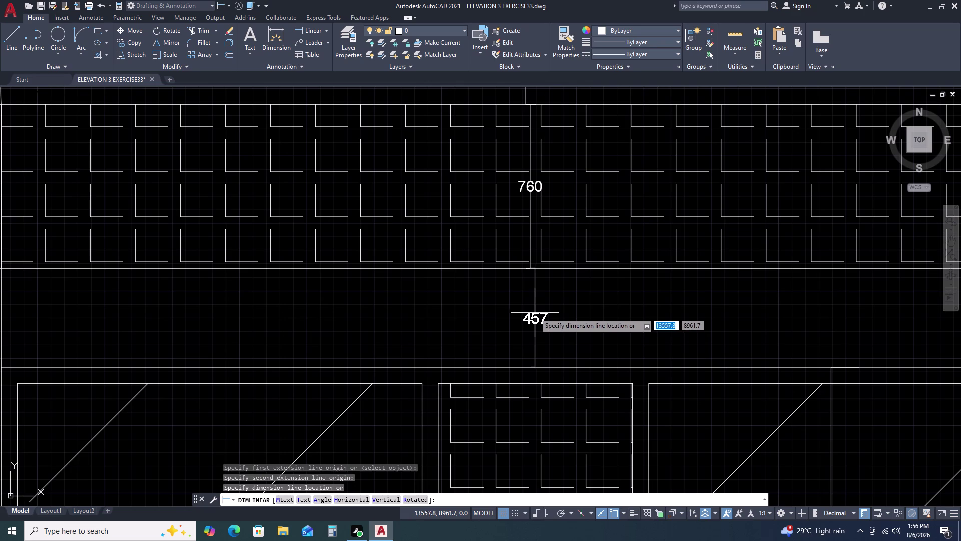
click(529, 267)
scroll(down, 3)
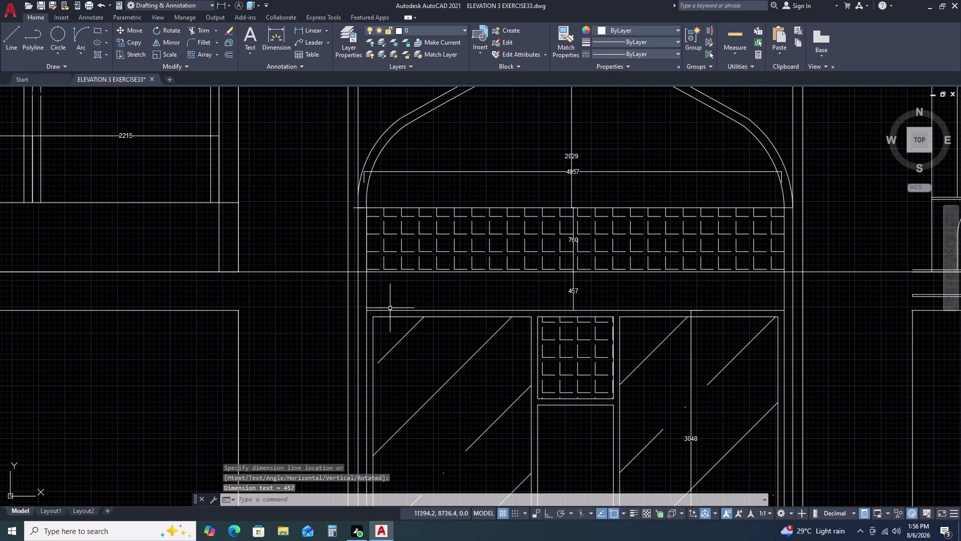
Trim lines across the elevation, then cancel a restarted trim.
text(TR)
key(space)
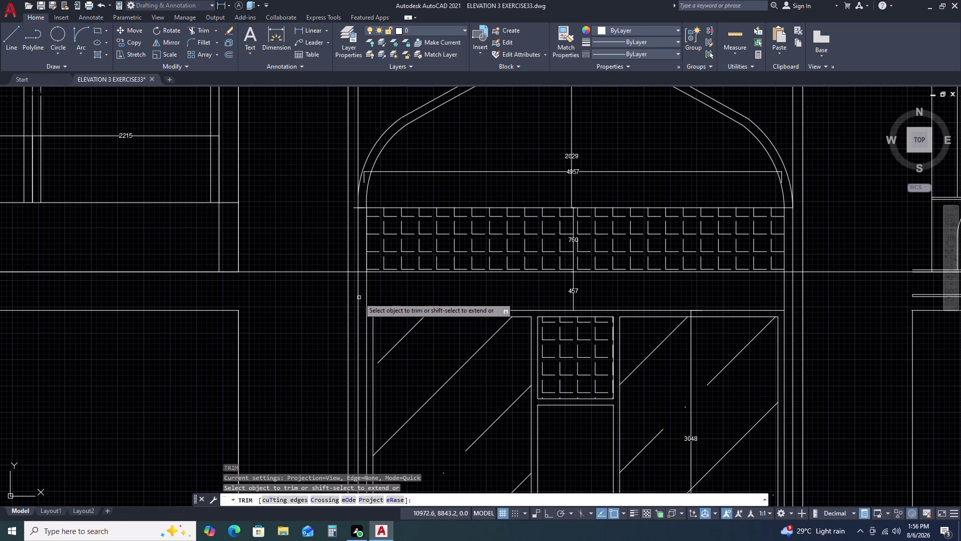
click(366, 291)
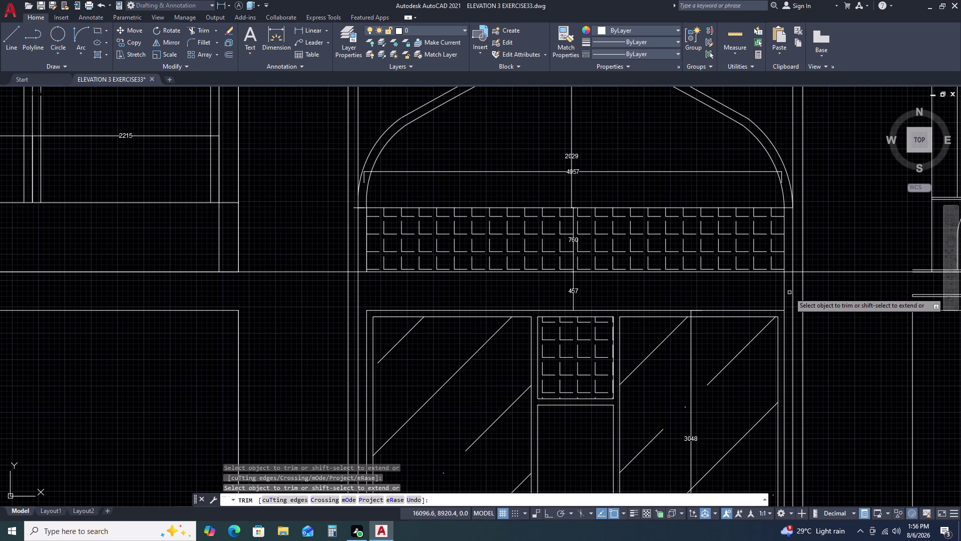
click(786, 292)
key(Escape)
scroll(down, 3)
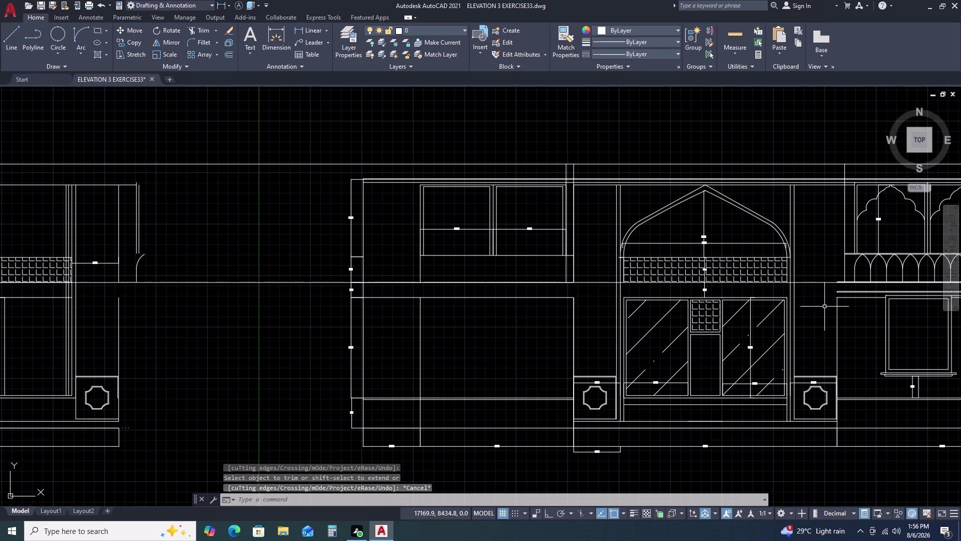
middle_drag(827, 308, 749, 317)
middle_click(735, 317)
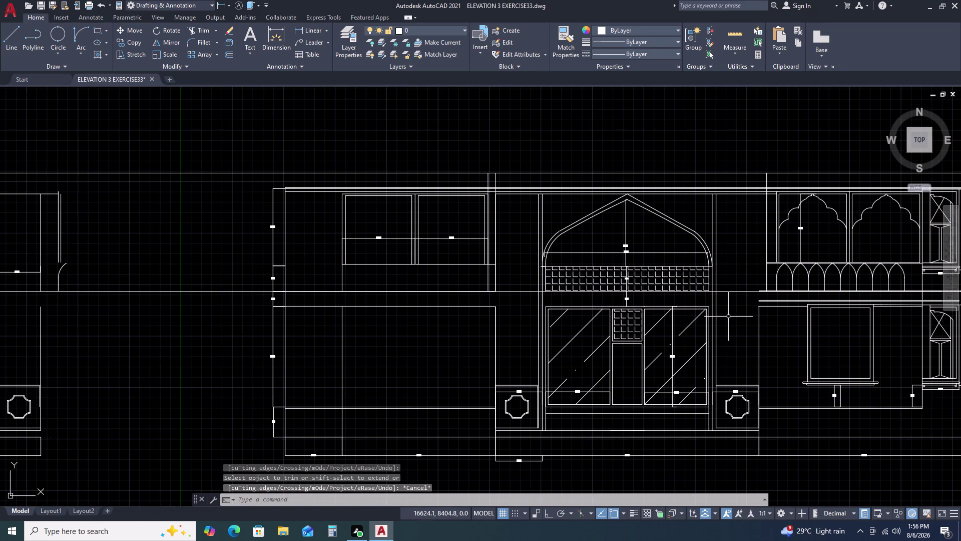
key(space)
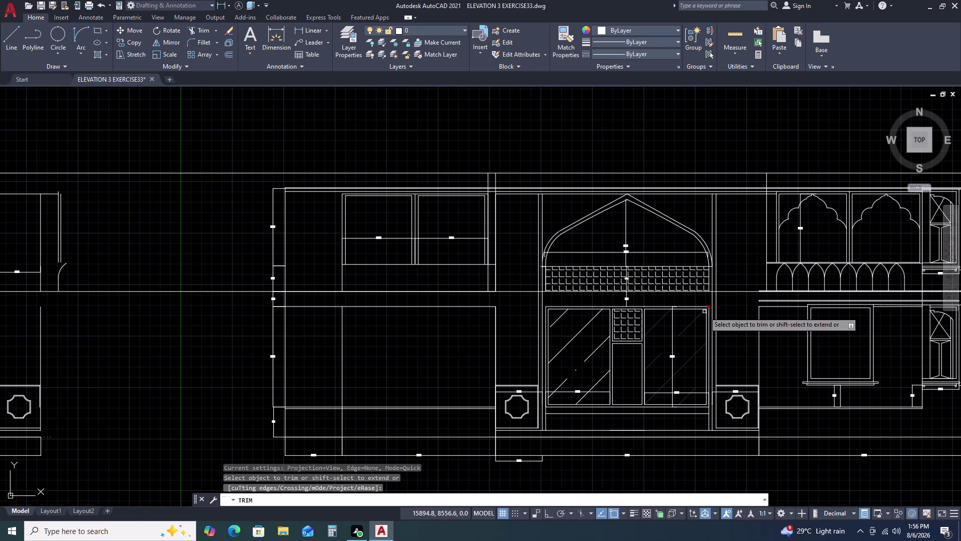
key(Escape)
Start lines at the door head and the right jamb, cancelling both.
text(L)
key(space)
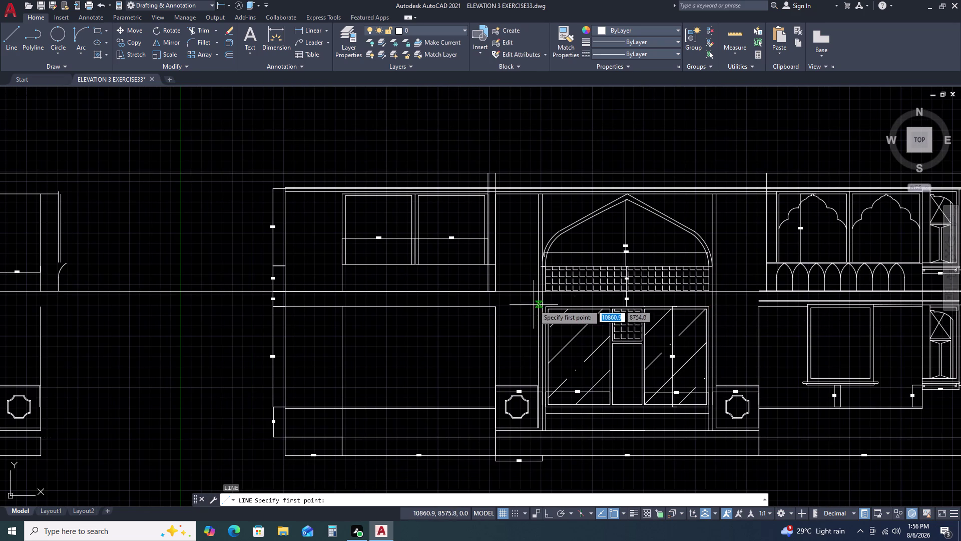
scroll(up, 3)
click(562, 311)
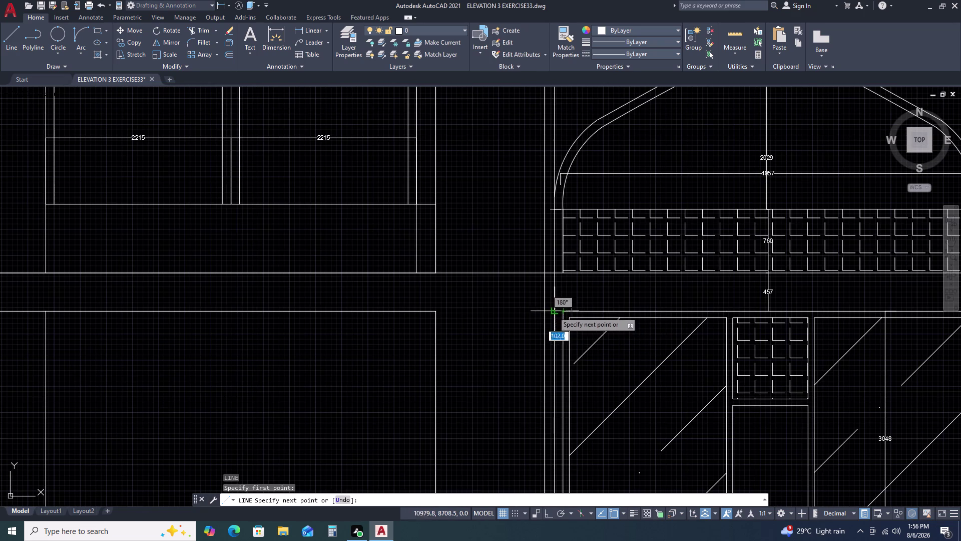
double_click(542, 311)
key(Escape)
scroll(down, 3)
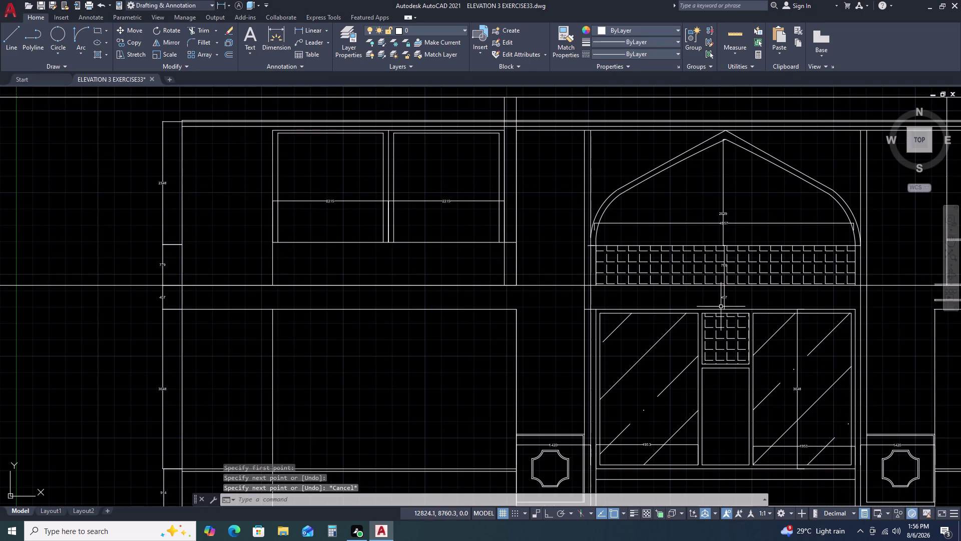
key(space)
scroll(up, 3)
click(859, 308)
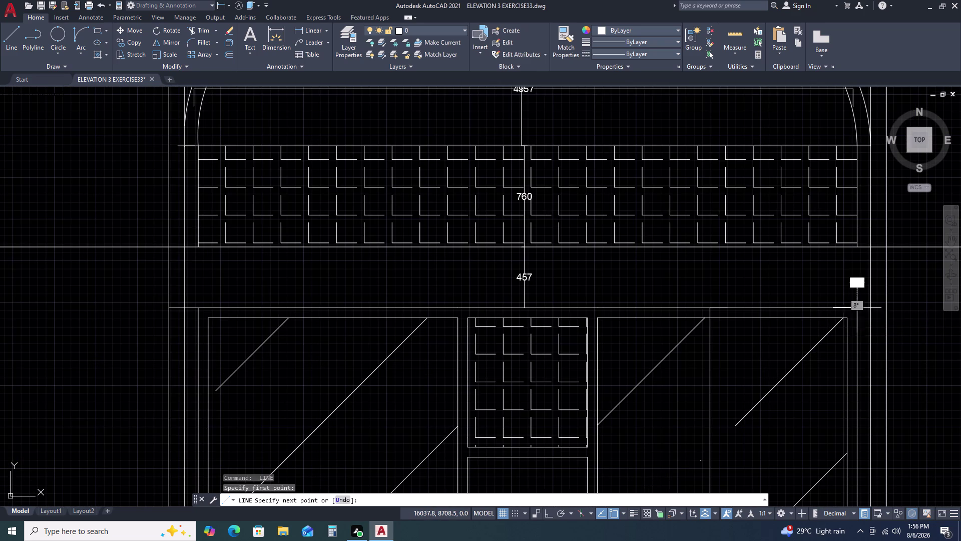
double_click(891, 309)
key(Escape)
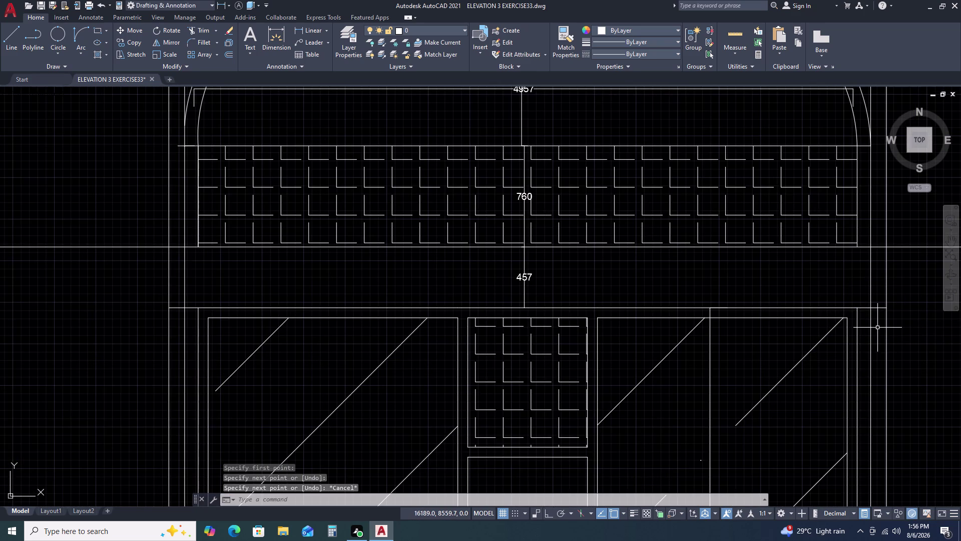
Fence-trim lines near the right jamb, then undo the last three edits.
text(TR)
key(space)
click(911, 279)
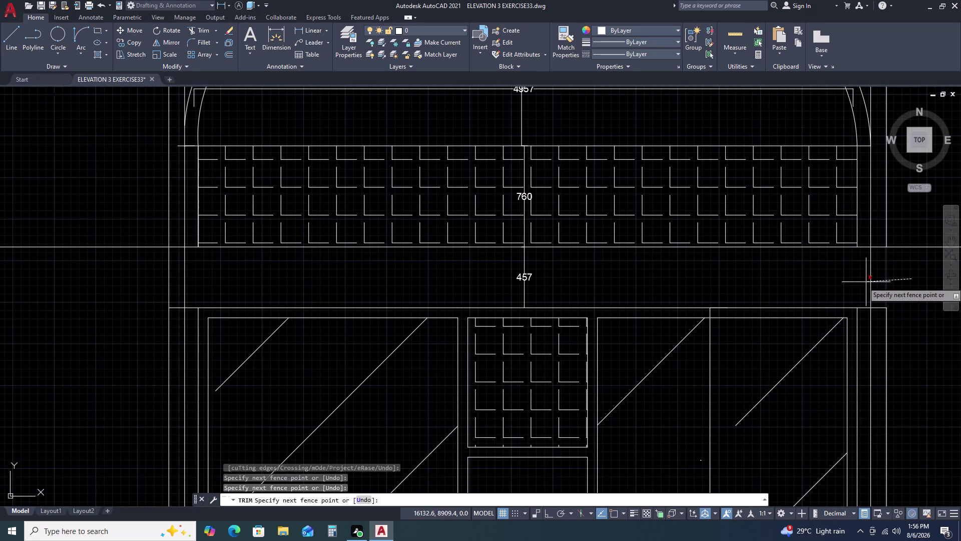
click(852, 284)
drag(207, 270, 201, 271)
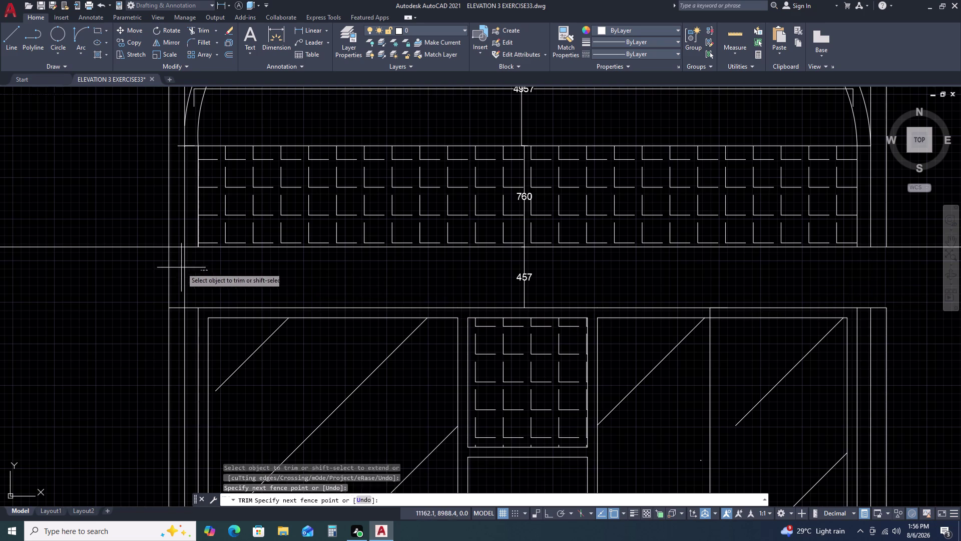
click(140, 266)
key(Escape)
scroll(down, 3)
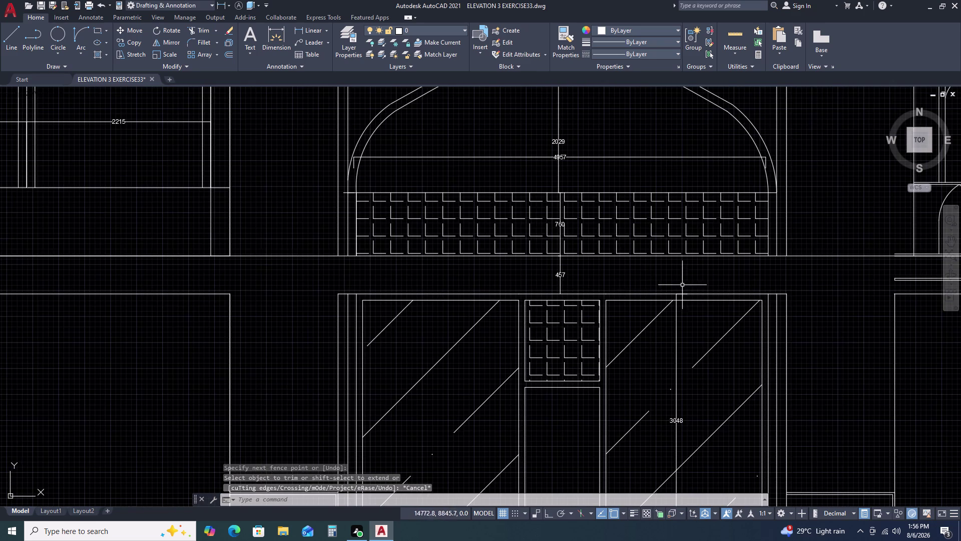
scroll(down, 3)
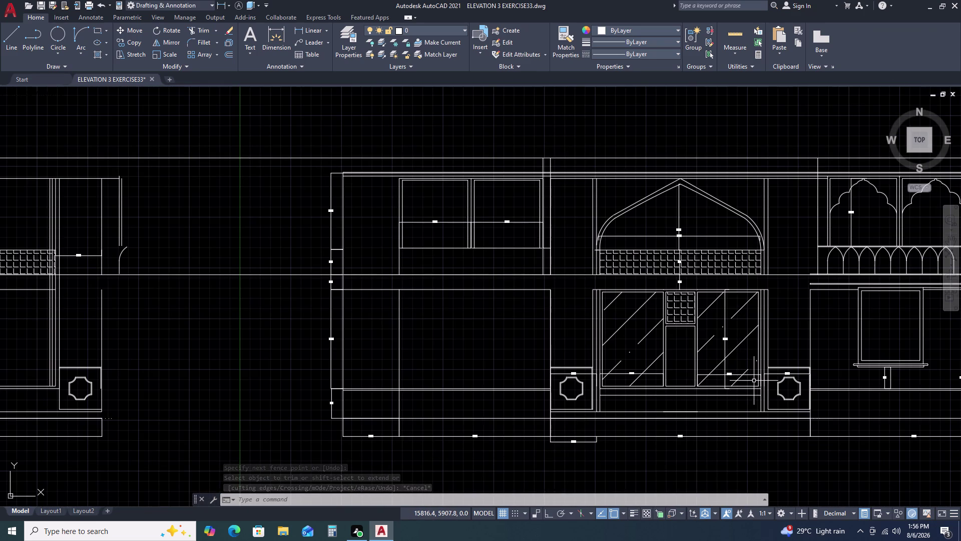
key(ctrl+z)
key(ctrl+z)
key(ctrl+z)
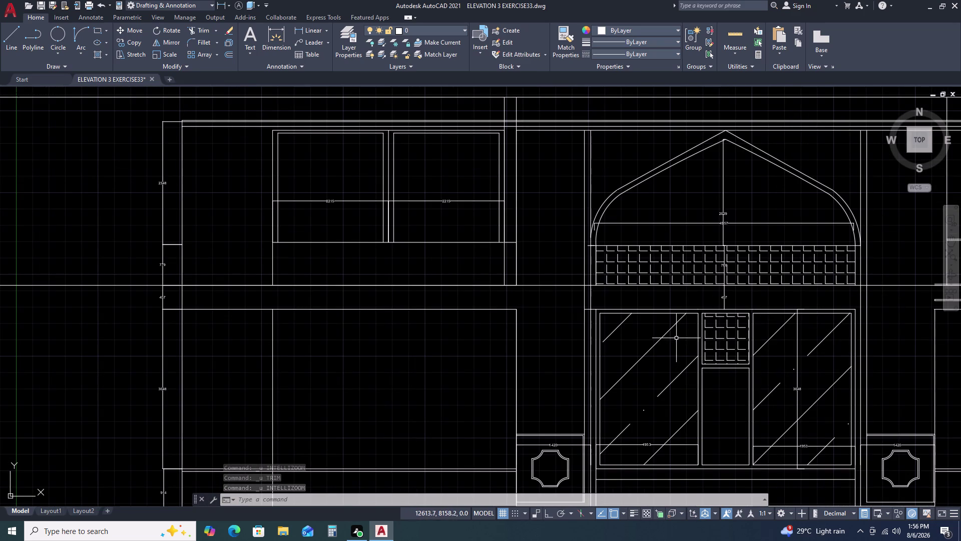
Hatch the keel arch's upper area above the tiled band with a diagonal pattern.
key(h)
key(space)
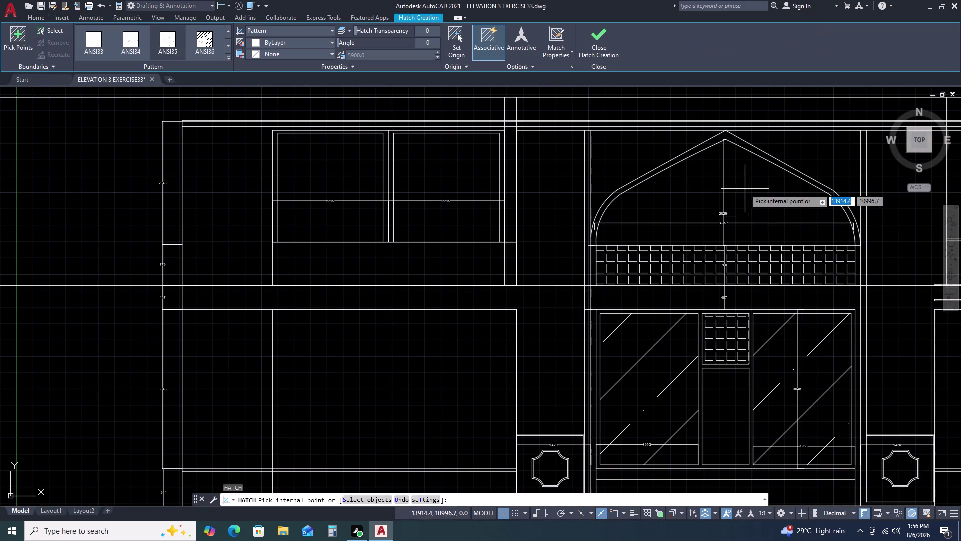
double_click(751, 184)
key(Escape)
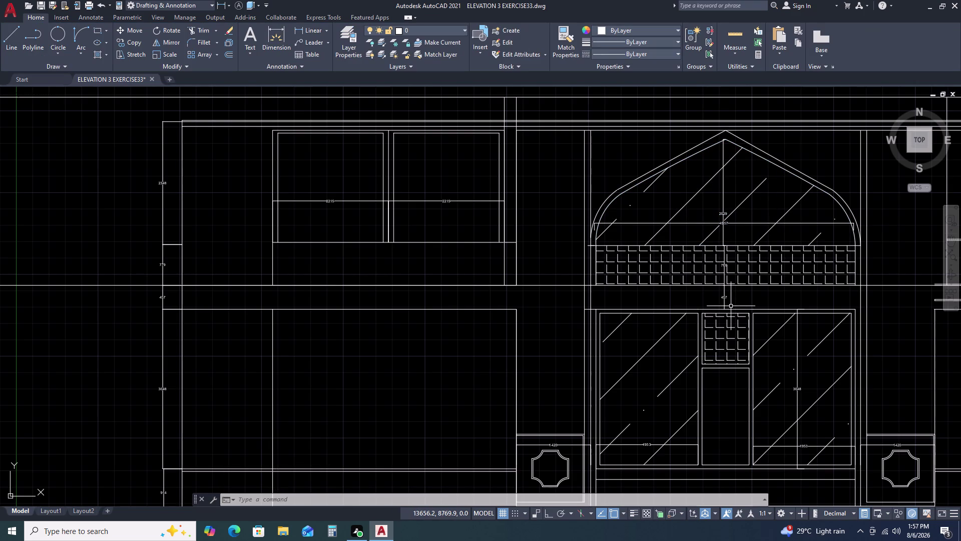
scroll(down, 3)
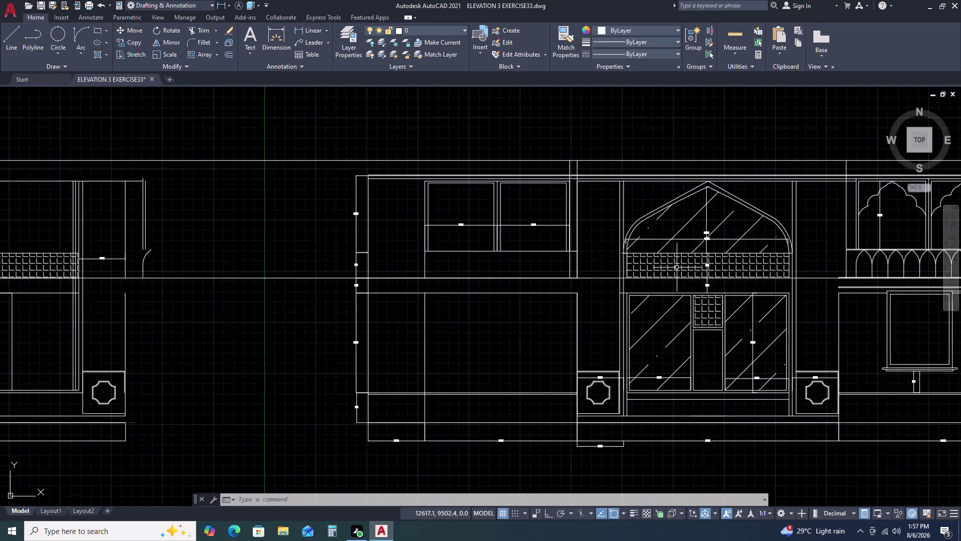
Window-select the 66-object left-hand elevation and delete it.
scroll(down, 3)
middle_drag(795, 304, 681, 286)
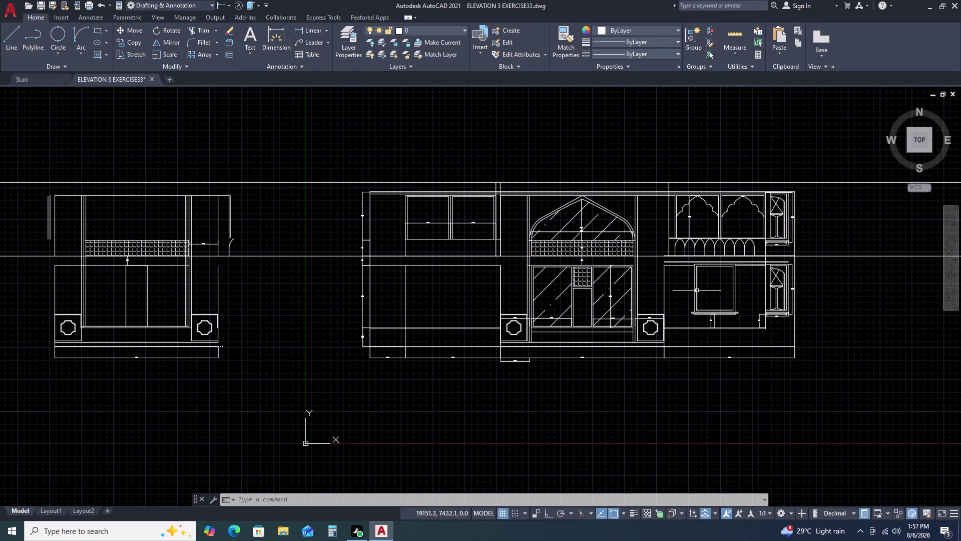
scroll(down, 3)
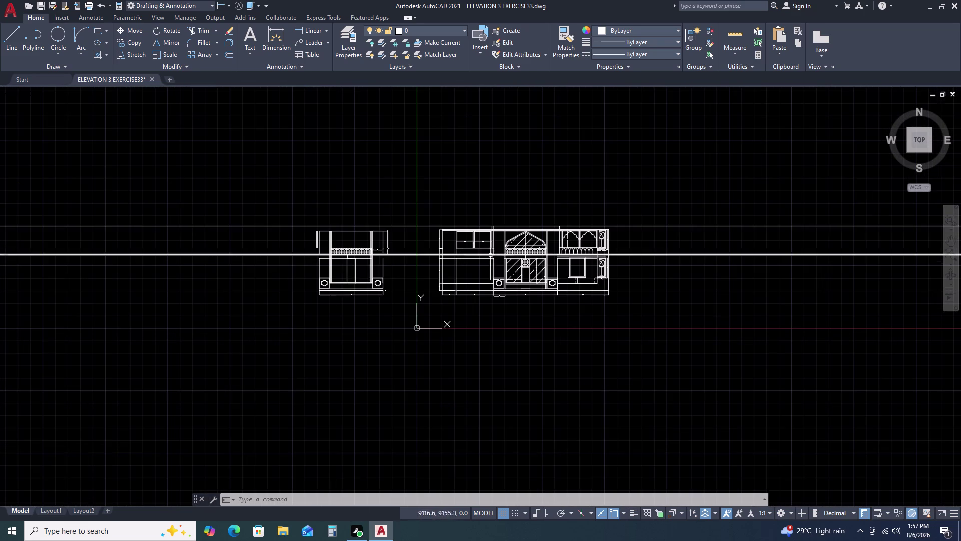
double_click(404, 195)
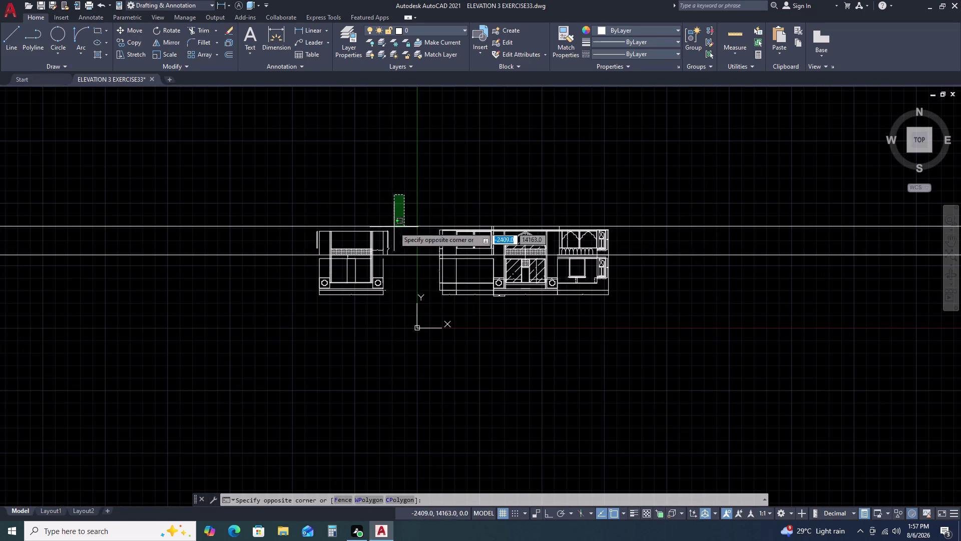
key(Escape)
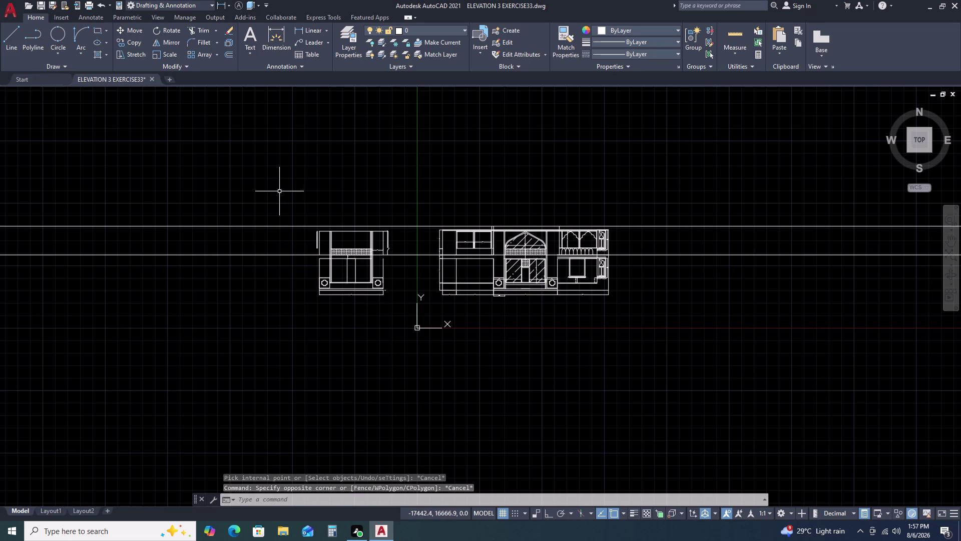
click(283, 195)
double_click(402, 334)
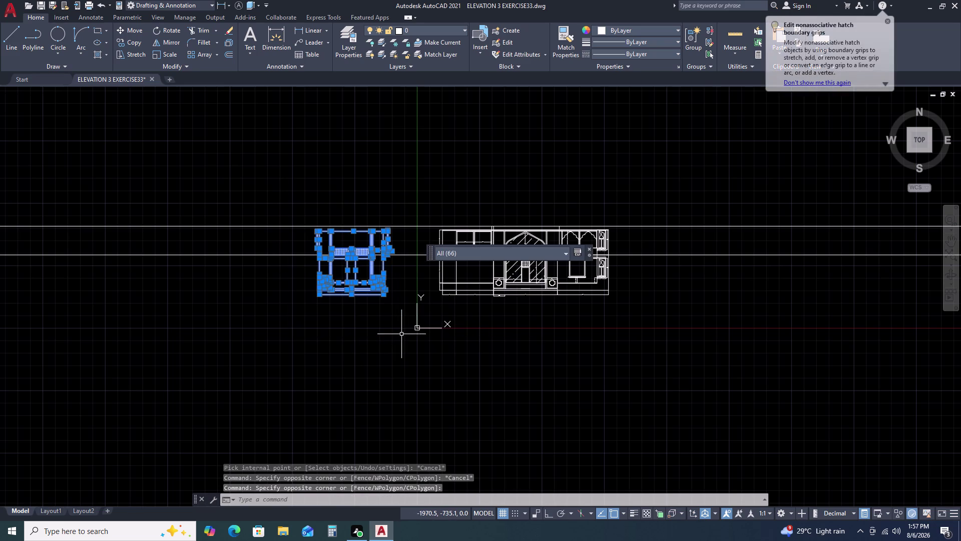
key(Delete)
scroll(up, 3)
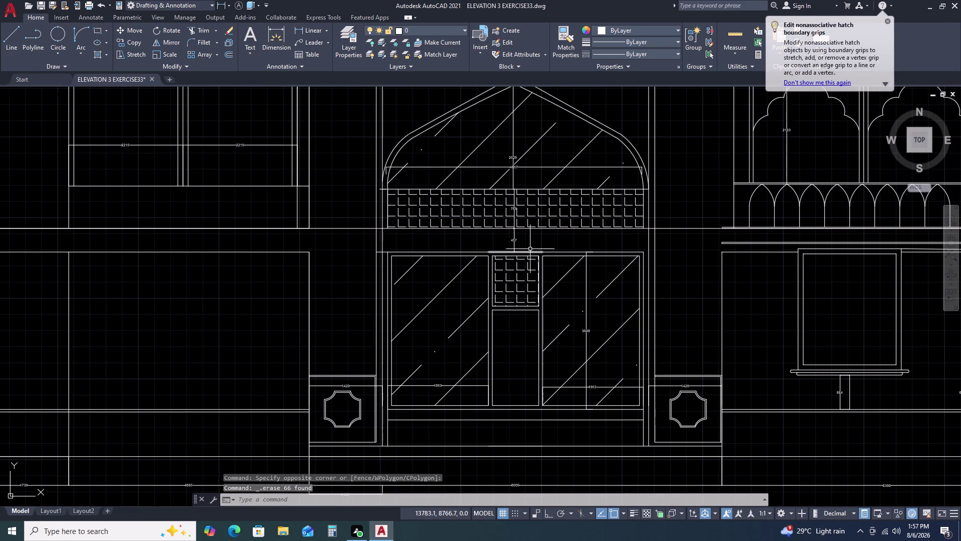
scroll(down, 3)
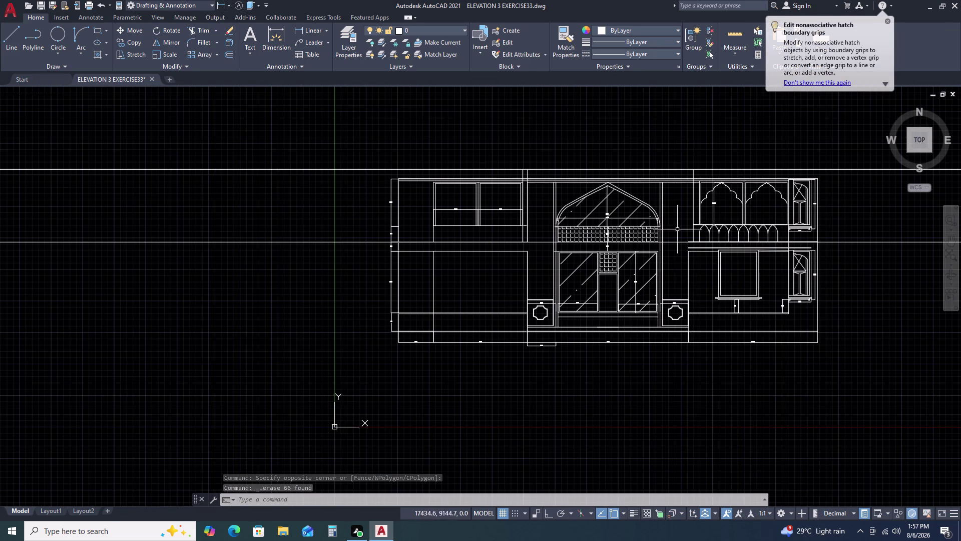
scroll(up, 3)
scroll(up, 3)
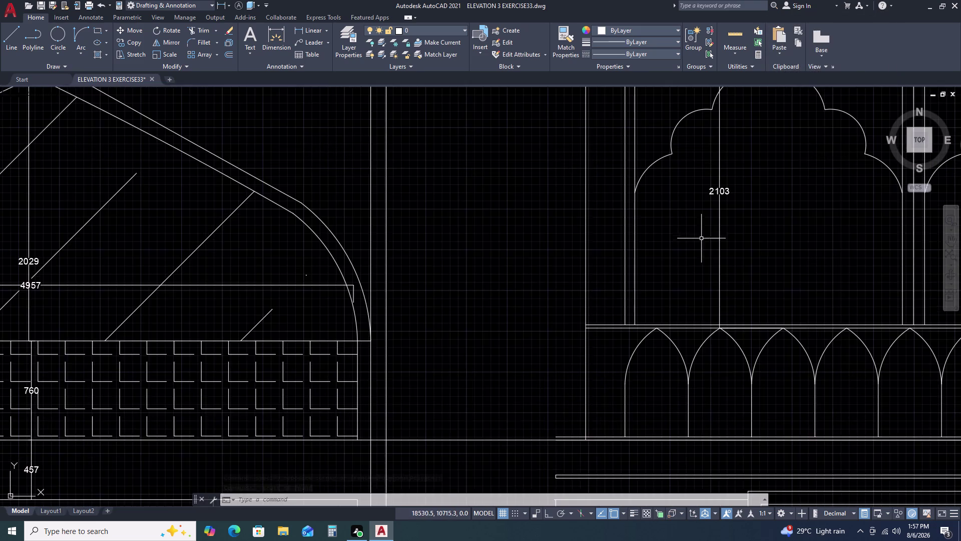
scroll(down, 3)
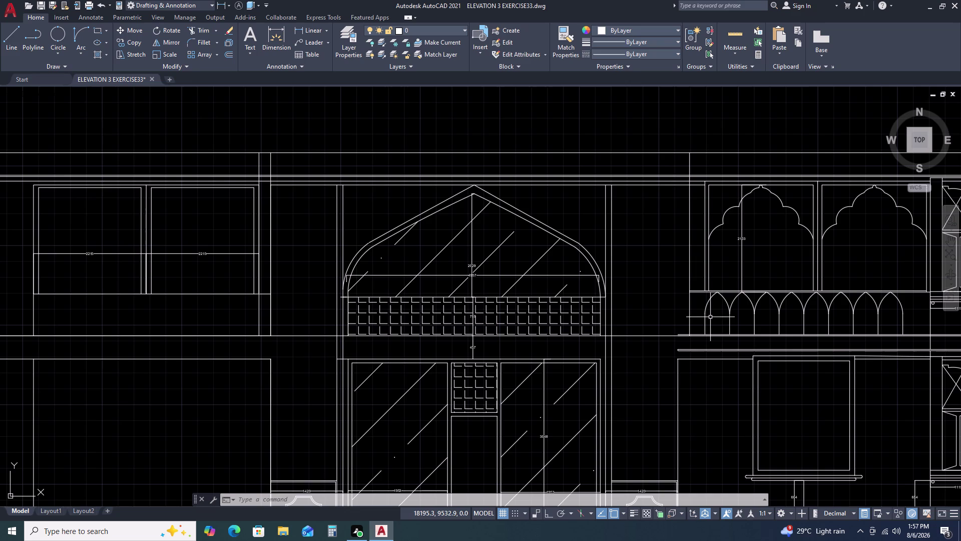
scroll(down, 3)
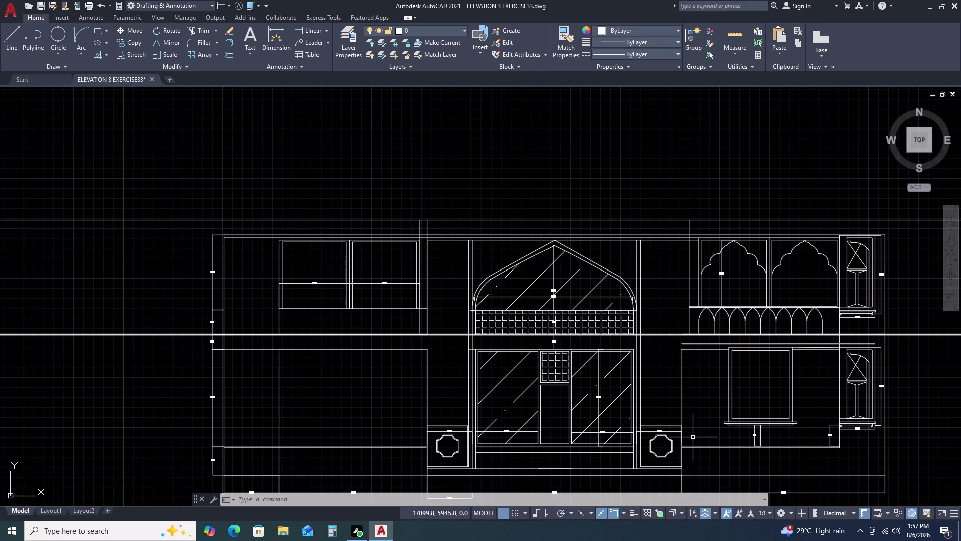
Stretch the vertical line's top endpoint up to the top band using Ortho.
middle_drag(690, 437, 682, 369)
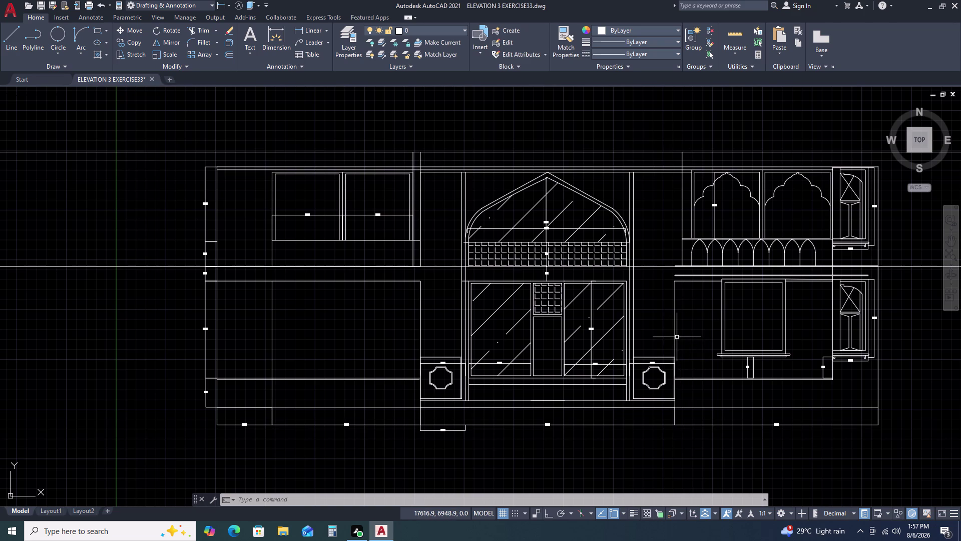
click(678, 299)
double_click(665, 305)
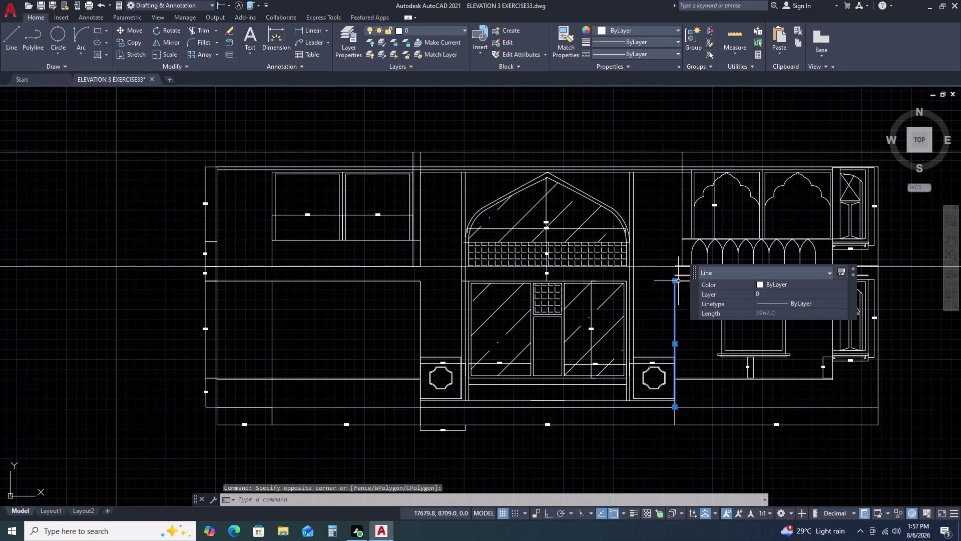
double_click(675, 281)
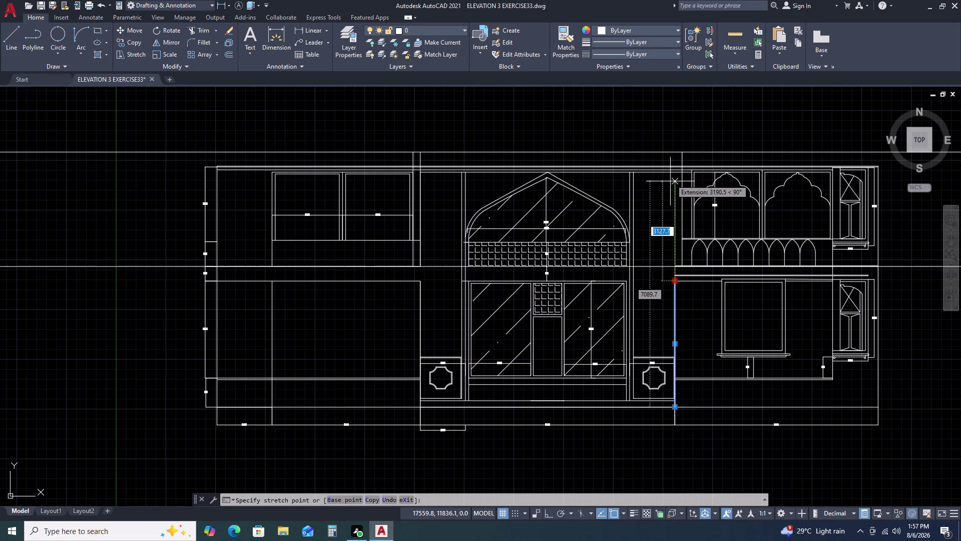
scroll(up, 3)
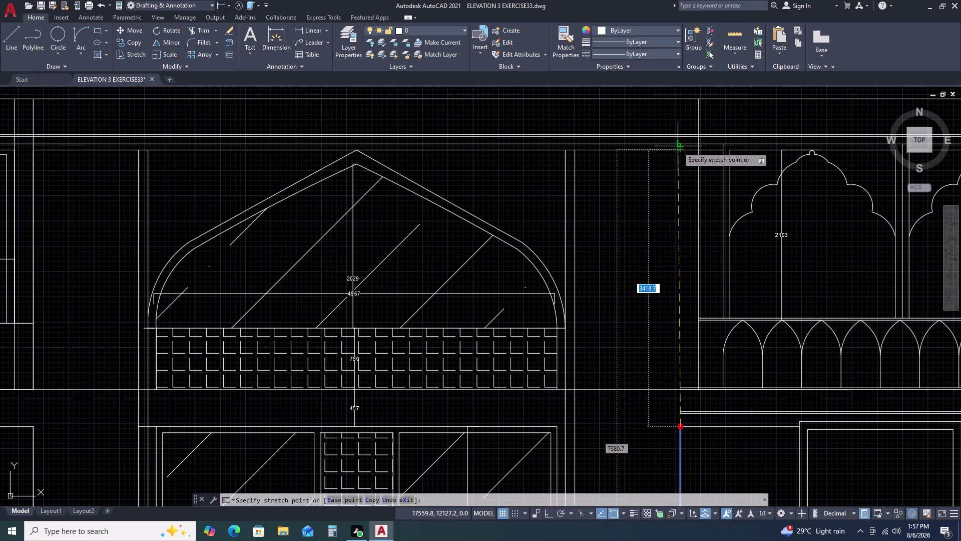
key(F8)
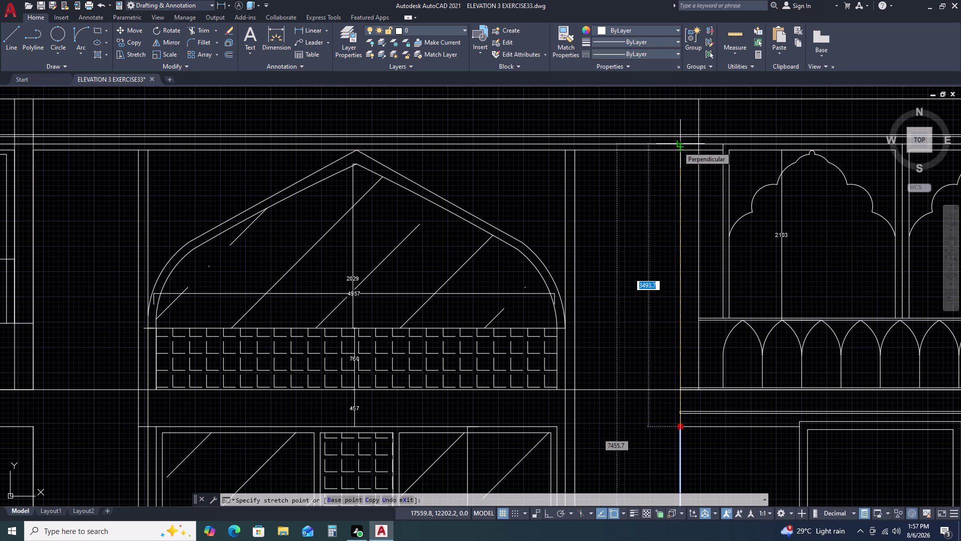
click(678, 146)
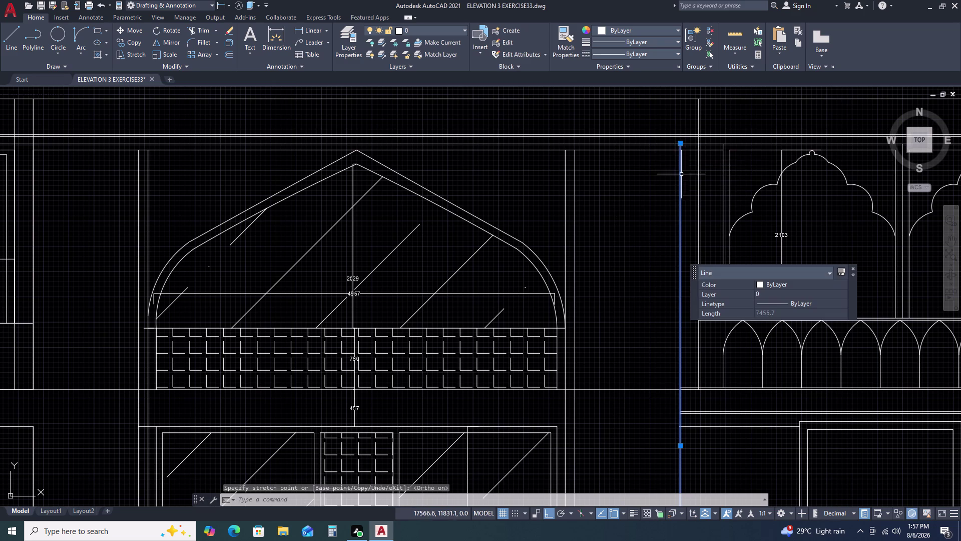
key(Escape)
Reselect the extended line and fine-tune its top endpoint on the top band.
scroll(up, 3)
click(686, 137)
click(671, 134)
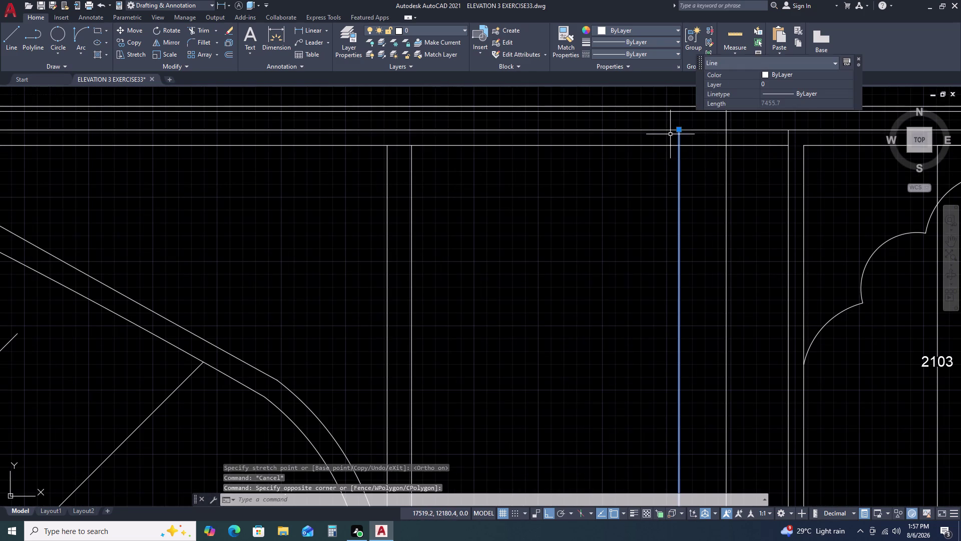
click(678, 130)
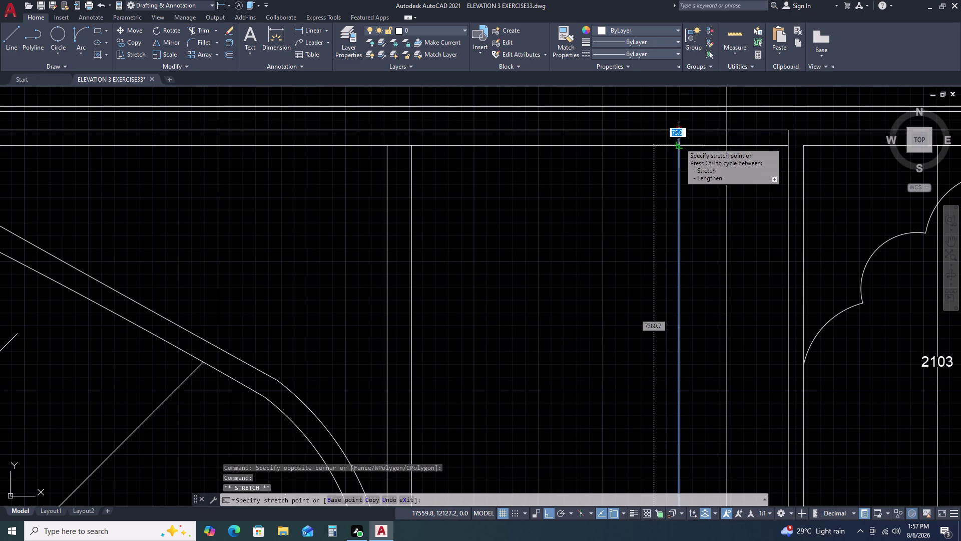
click(680, 143)
key(Escape)
scroll(down, 3)
scroll(down, 3)
middle_drag(911, 285, 698, 255)
middle_drag(680, 253, 669, 249)
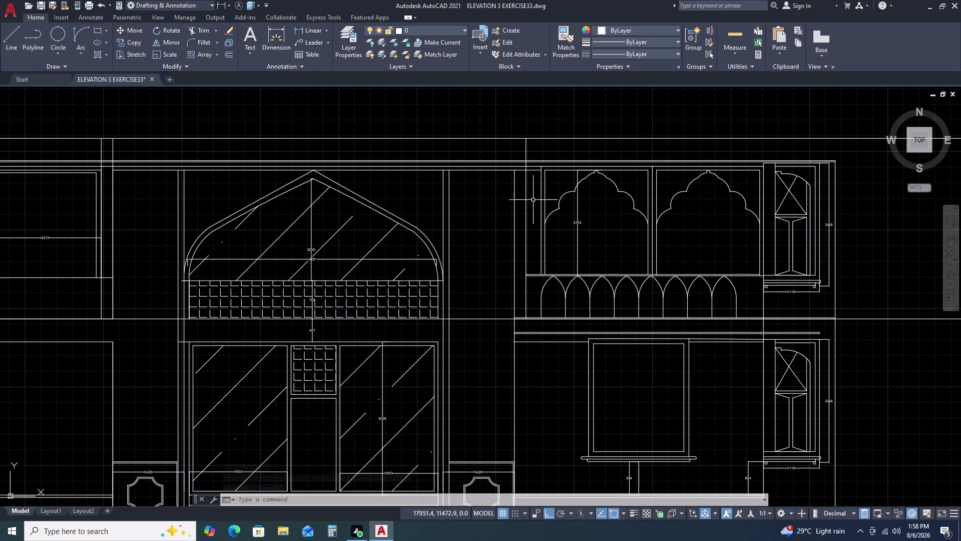
Start a DLI linear dimension, then cancel the misplaced first point.
text(DLI)
key(space)
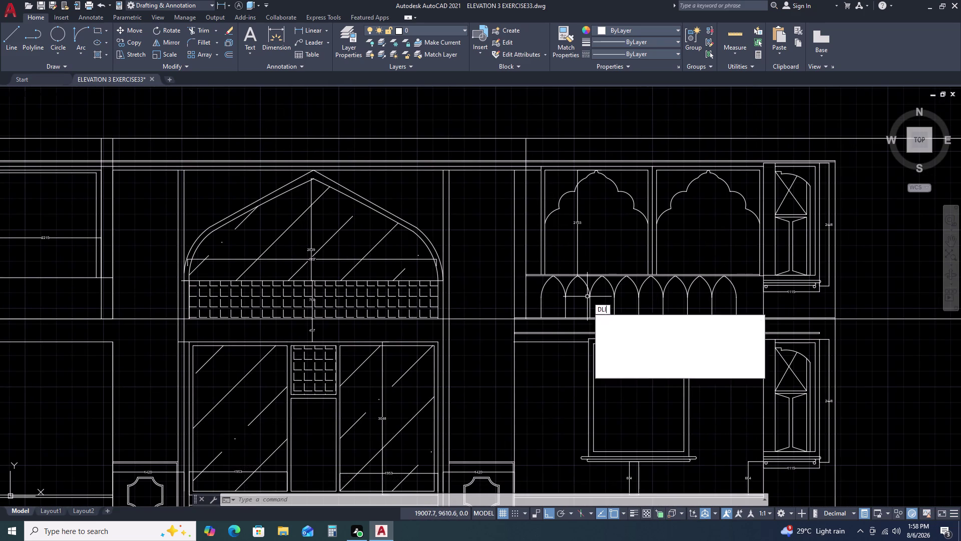
scroll(up, 3)
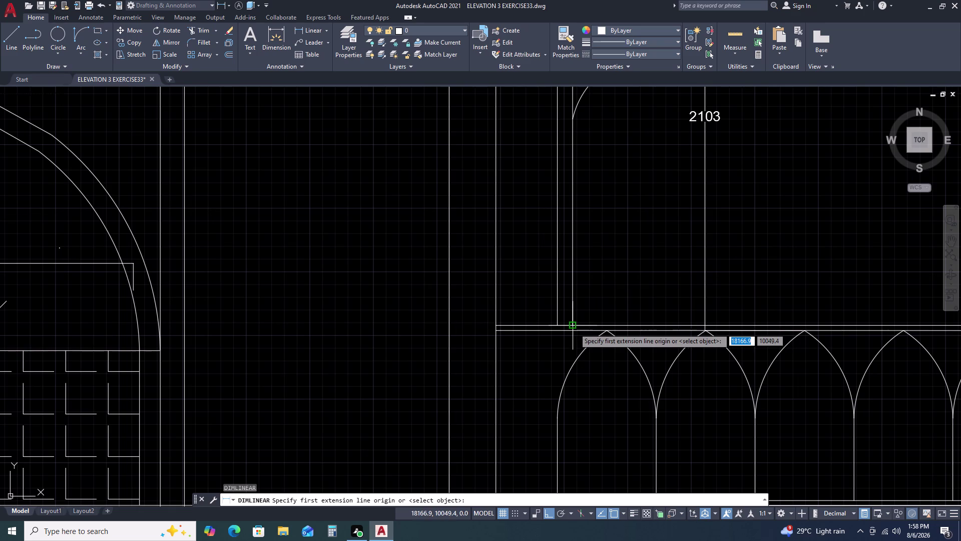
click(574, 328)
scroll(down, 3)
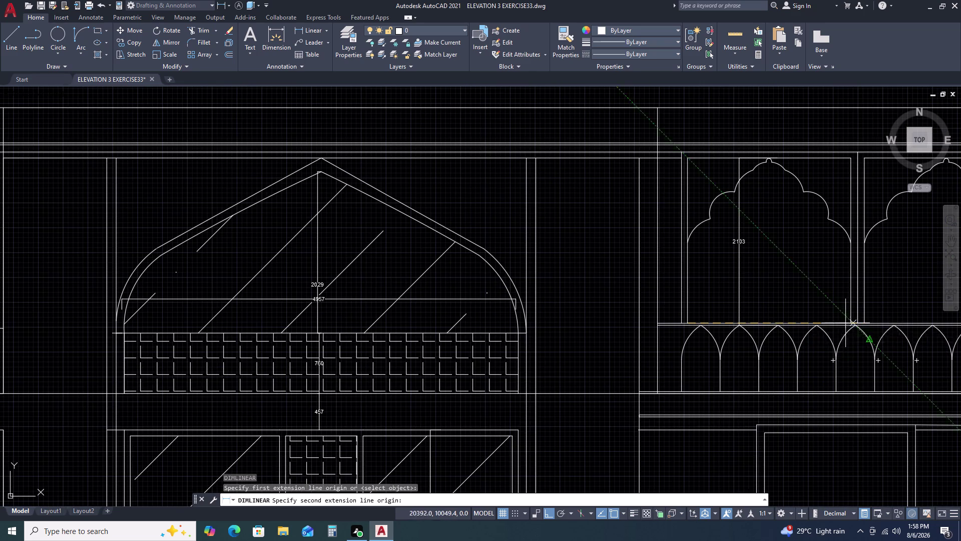
key(Escape)
Dimension the first arched opening at 2130, placing the line above the openings.
key(space)
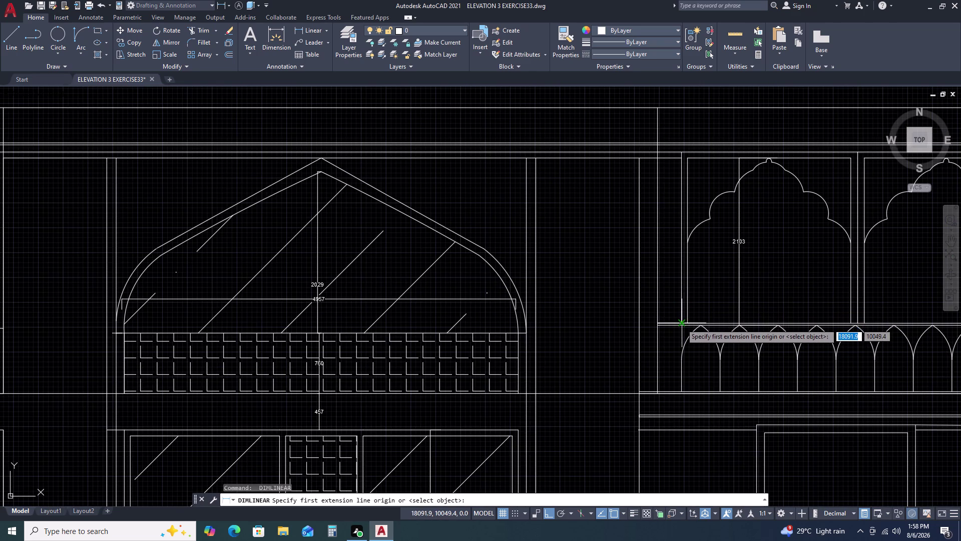
click(682, 323)
middle_drag(807, 320, 683, 327)
middle_click(683, 326)
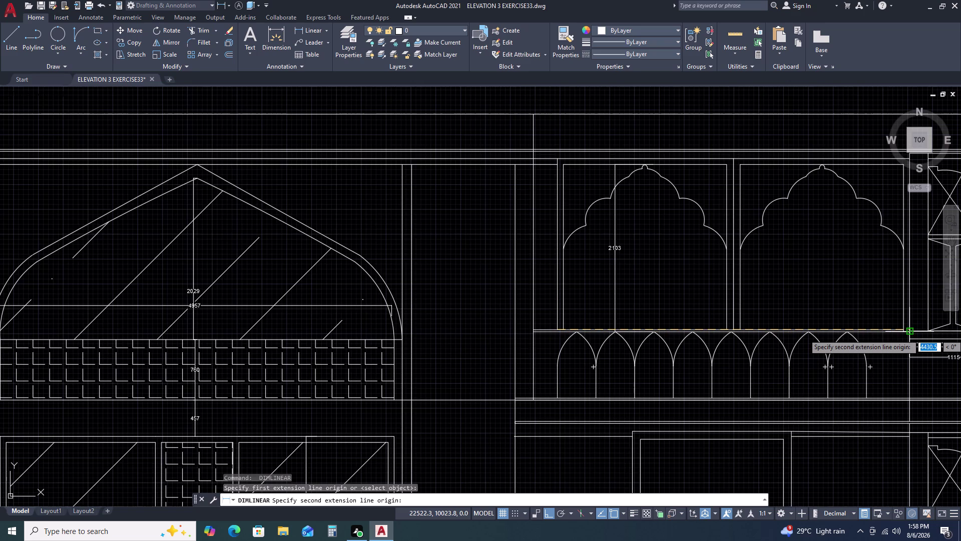
scroll(up, 3)
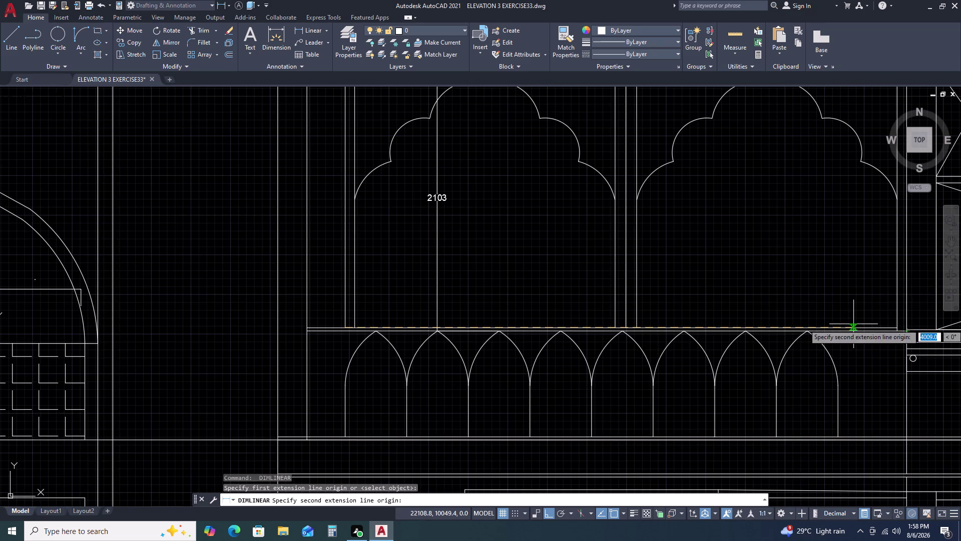
click(616, 326)
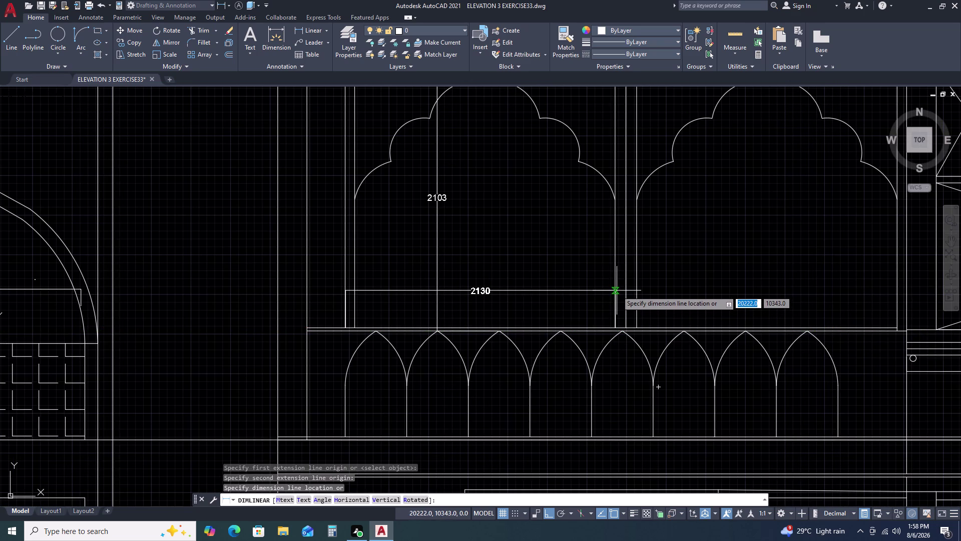
click(617, 286)
Dimension the second keel-arched opening at 2130, placing the line below the arch.
key(space)
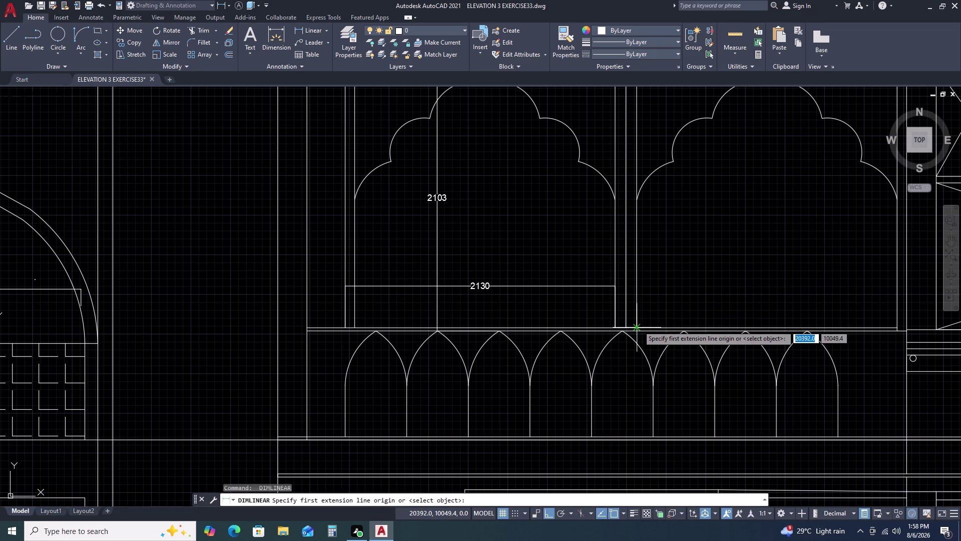
click(638, 325)
middle_drag(833, 318, 635, 325)
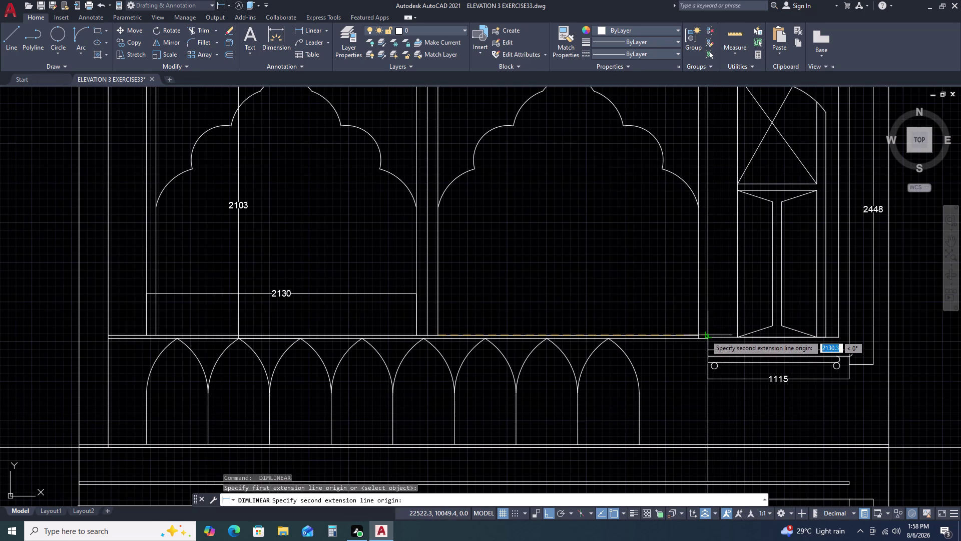
click(705, 335)
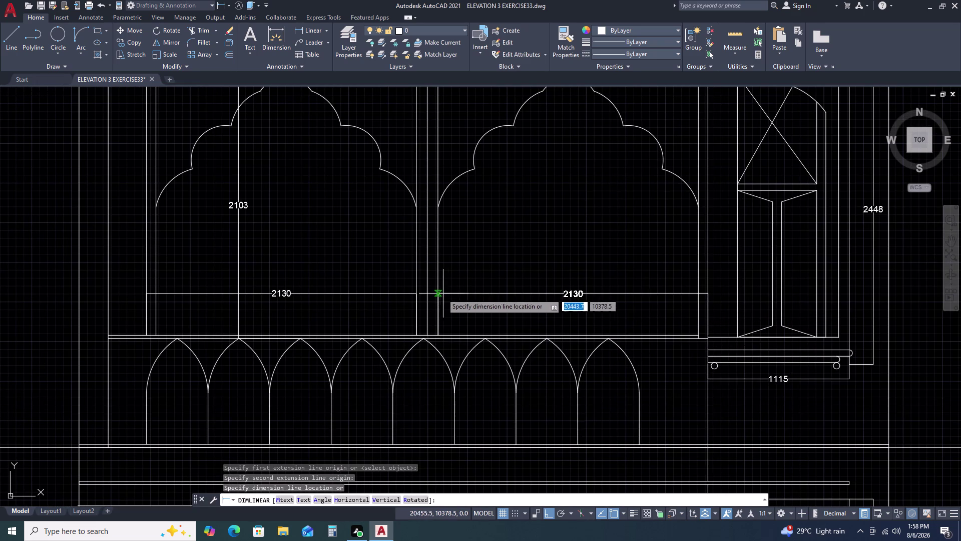
click(420, 295)
scroll(down, 3)
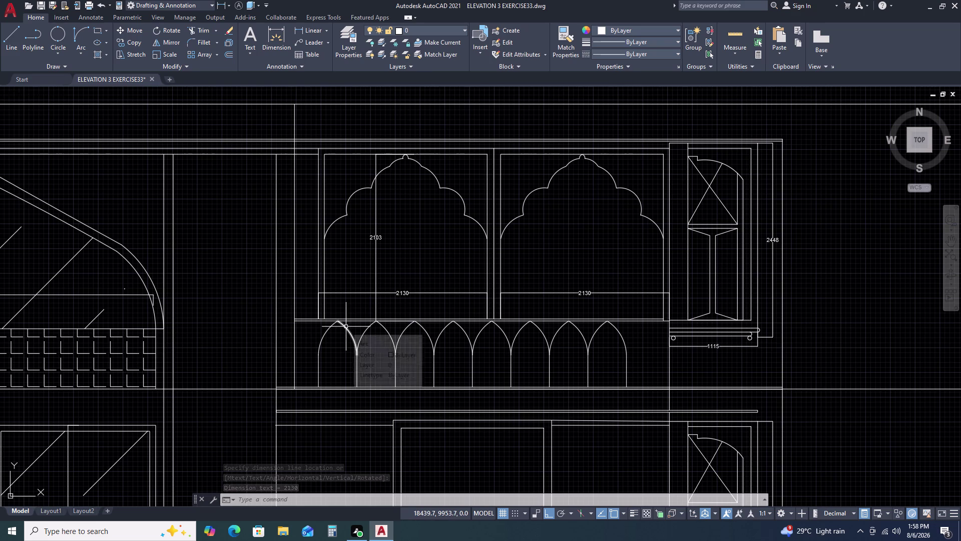
Add a 230 DLI dimension across the strip left of the arcade, then zoom out.
key(d)
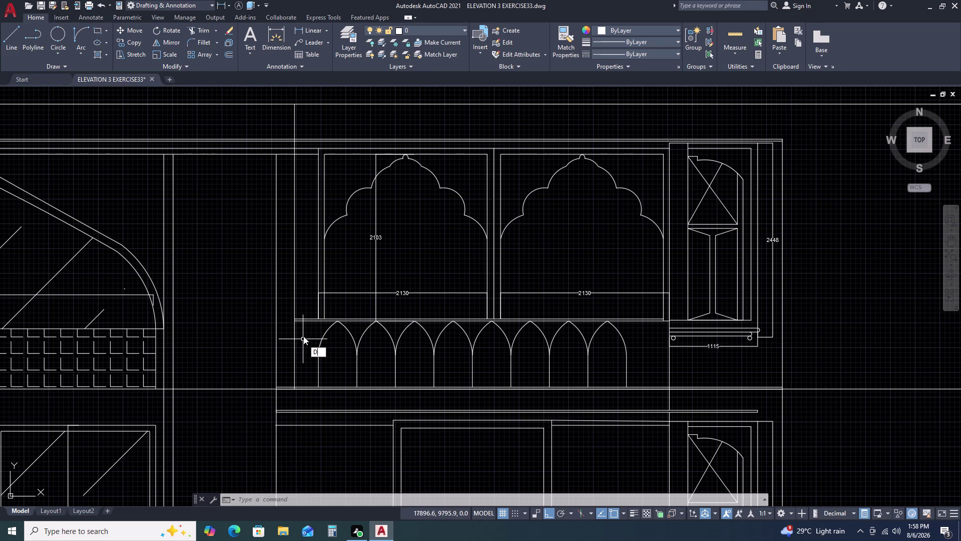
text(LI)
key(space)
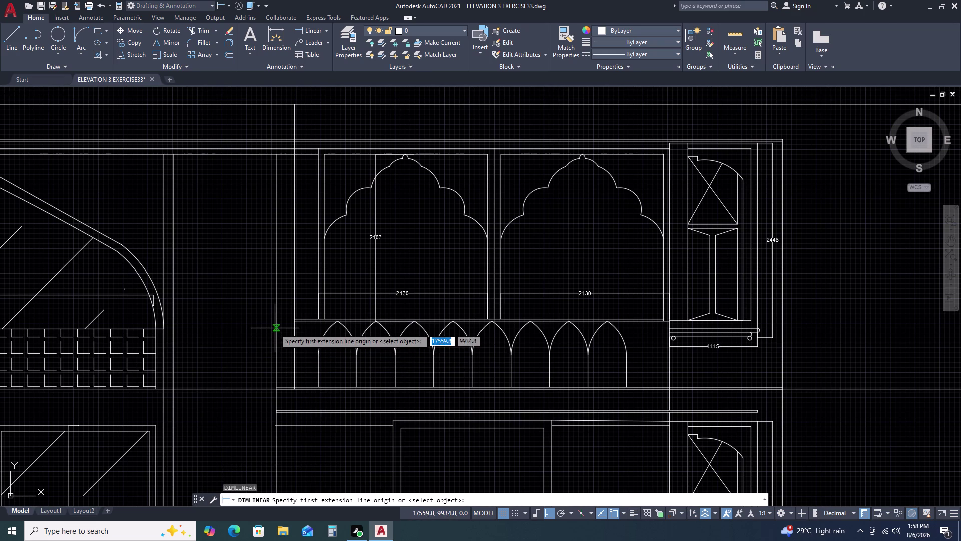
scroll(up, 3)
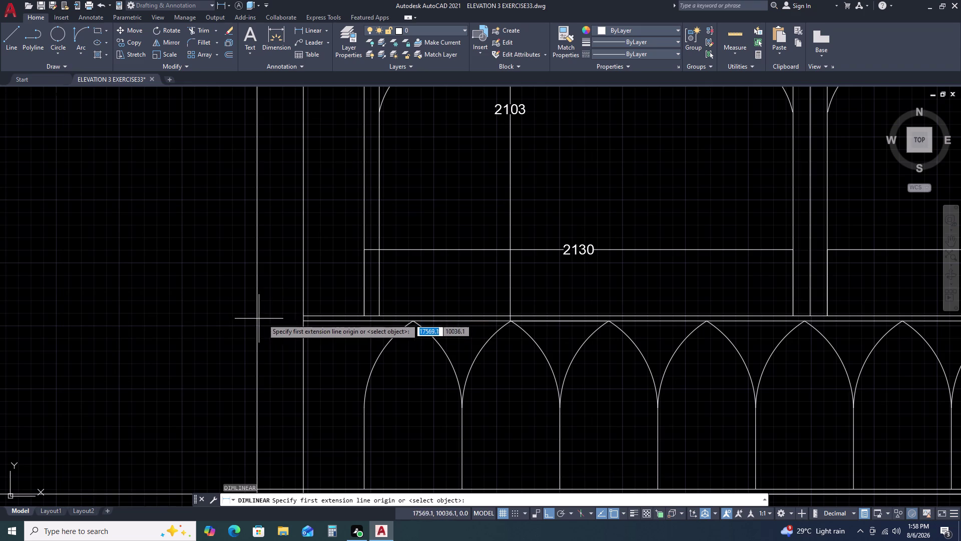
click(305, 316)
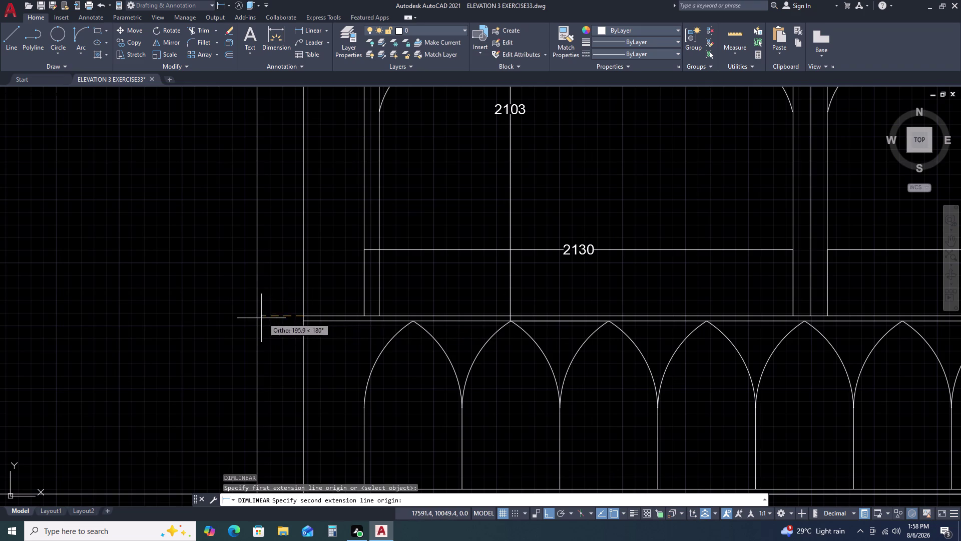
click(258, 318)
click(259, 299)
scroll(down, 3)
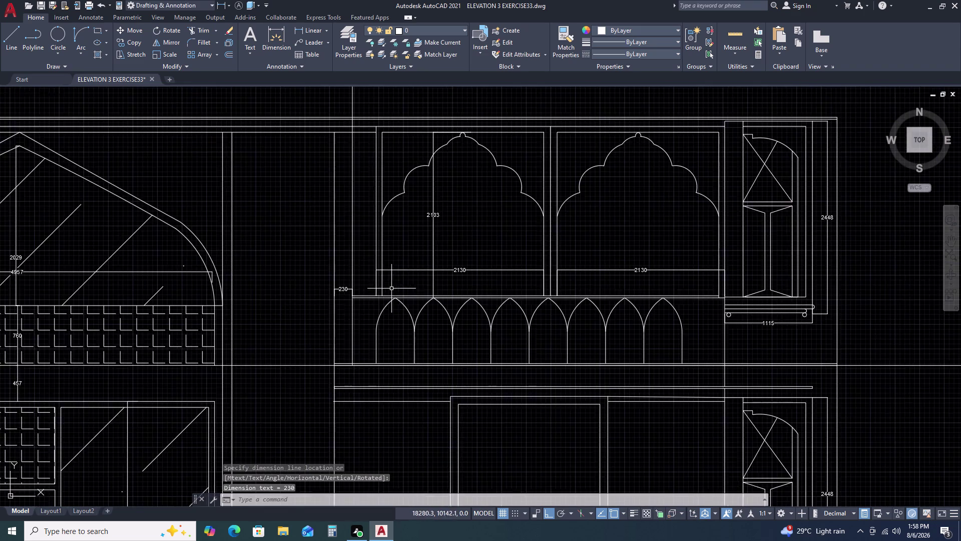
scroll(down, 3)
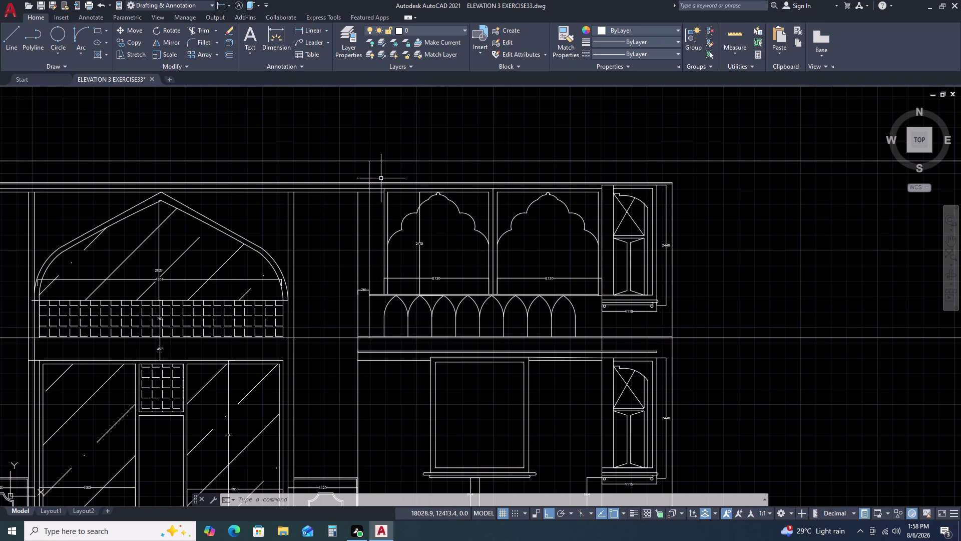
scroll(down, 3)
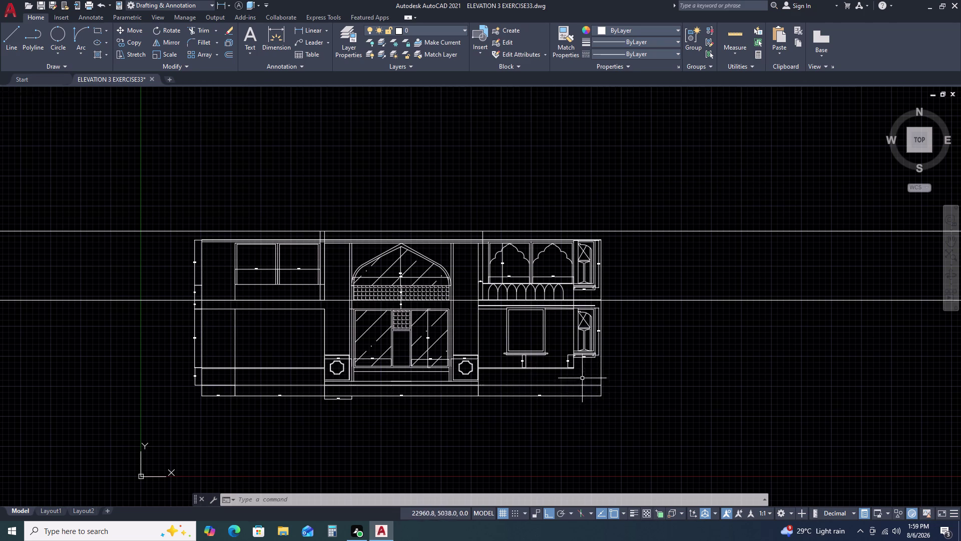
Window-select the right-side arched openings and the lower window.
scroll(up, 3)
scroll(down, 3)
scroll(up, 3)
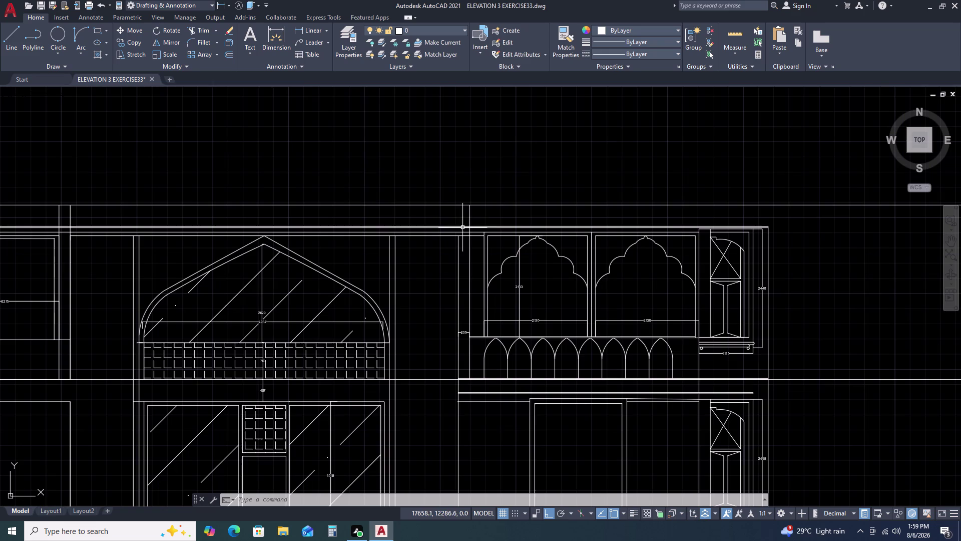
click(476, 216)
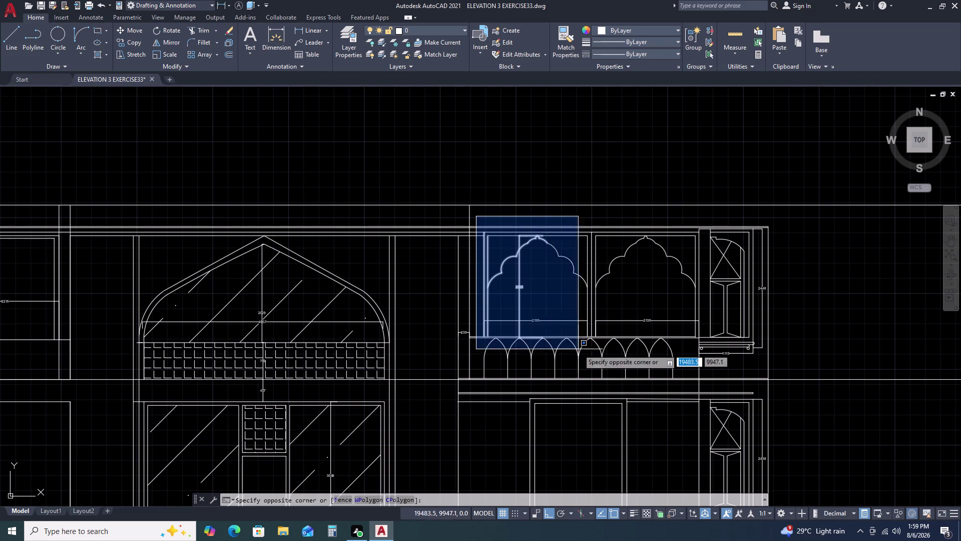
scroll(down, 3)
middle_drag(796, 487, 784, 407)
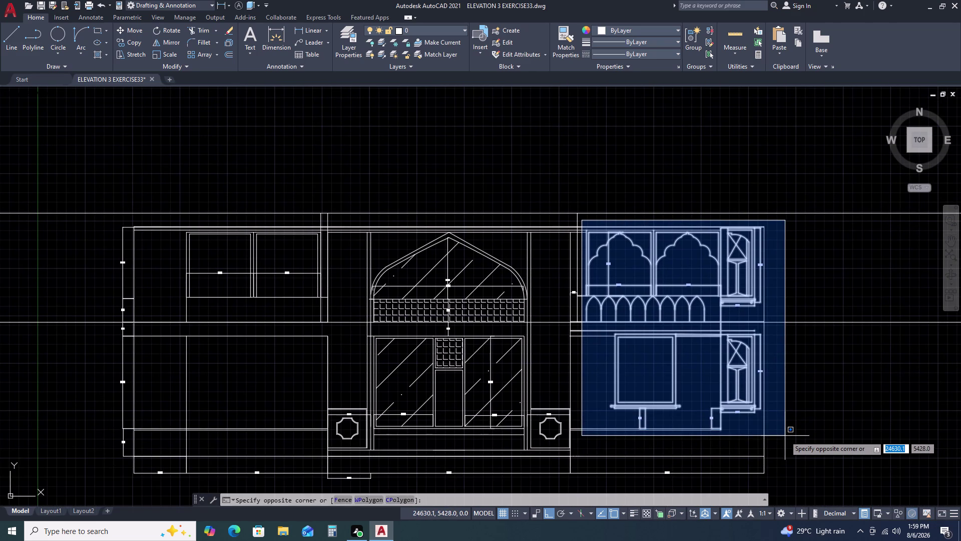
click(783, 442)
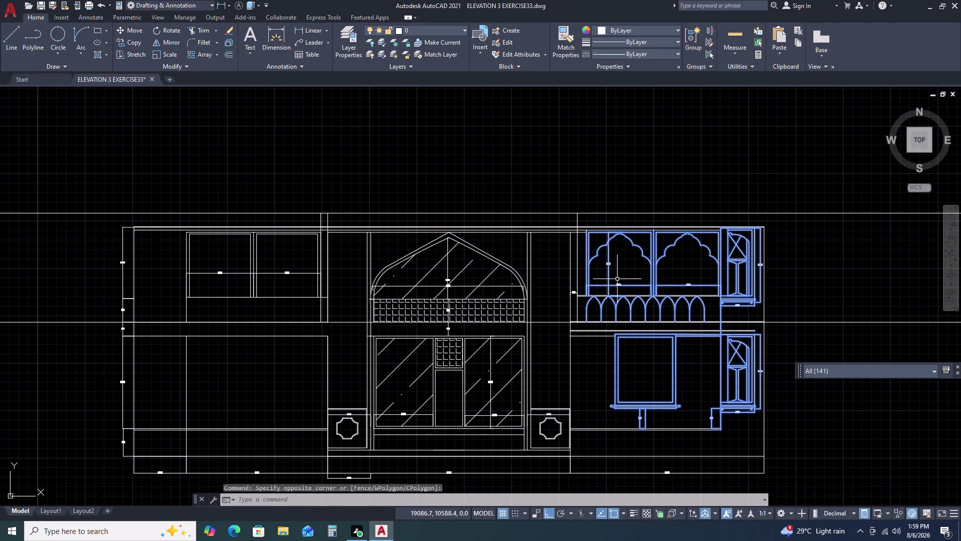
Add the remaining nearby dimension objects to the selection, reaching 143 objects.
scroll(up, 3)
click(767, 310)
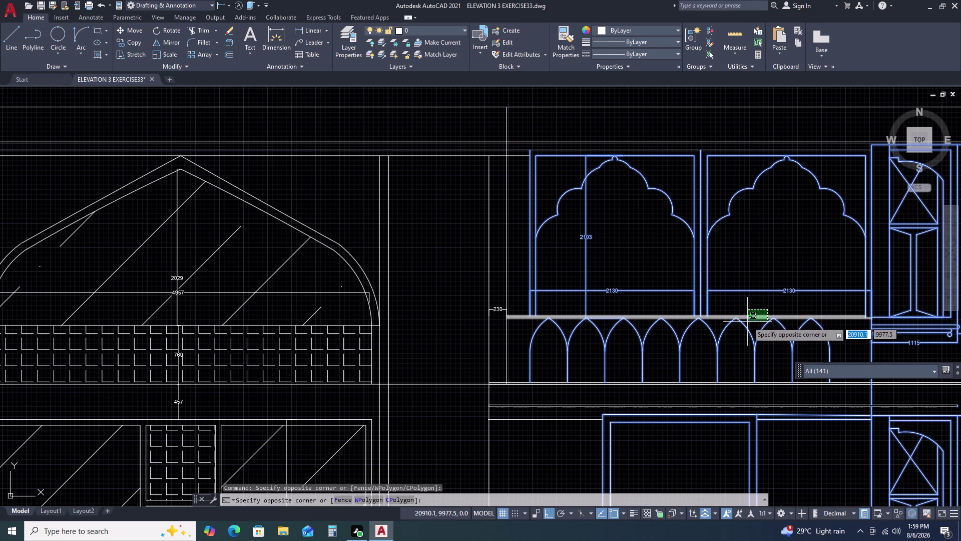
click(747, 322)
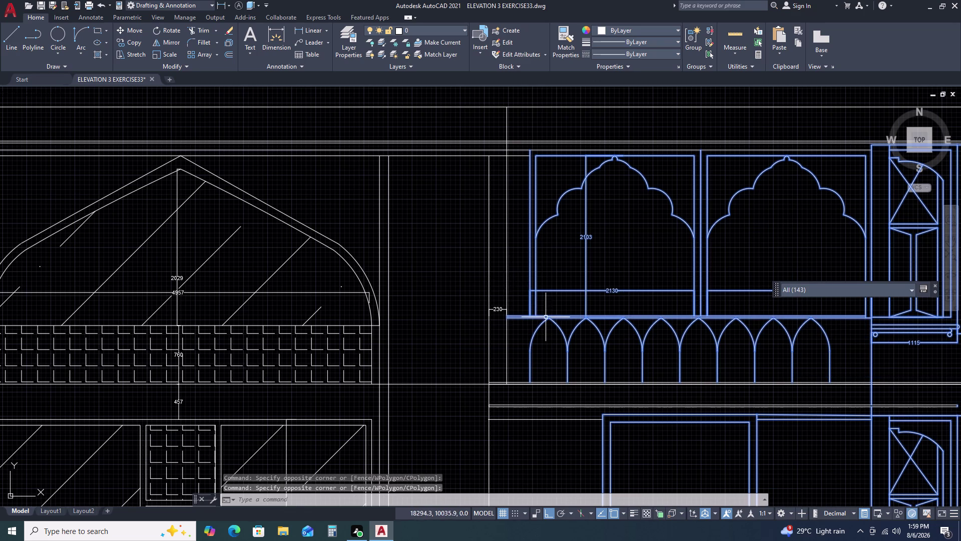
scroll(down, 3)
middle_drag(564, 388, 555, 335)
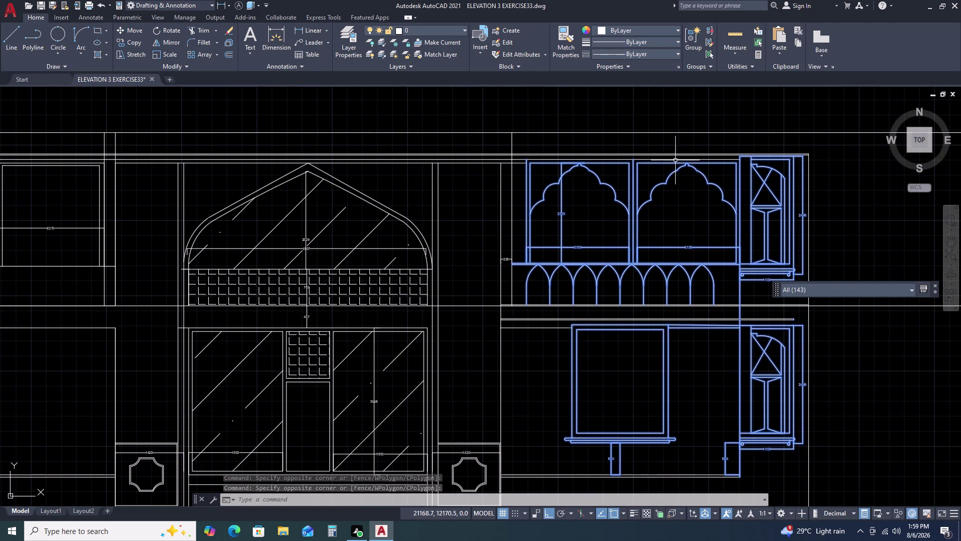